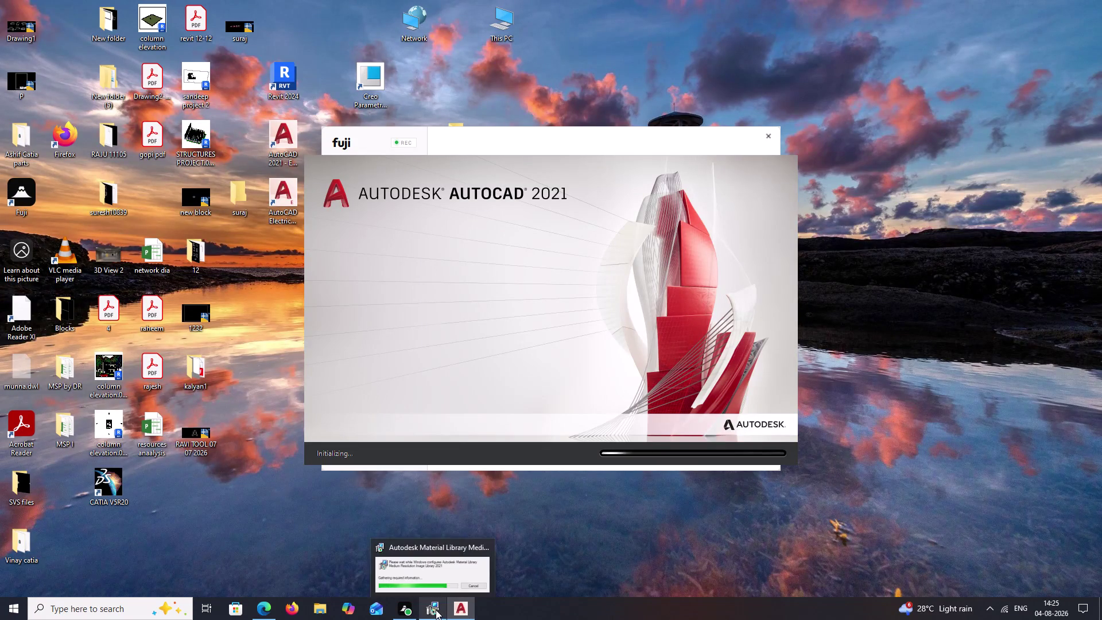
Bring AutoCAD 2021 to the front and start the new blank drawing, Drawing1.
click(484, 547)
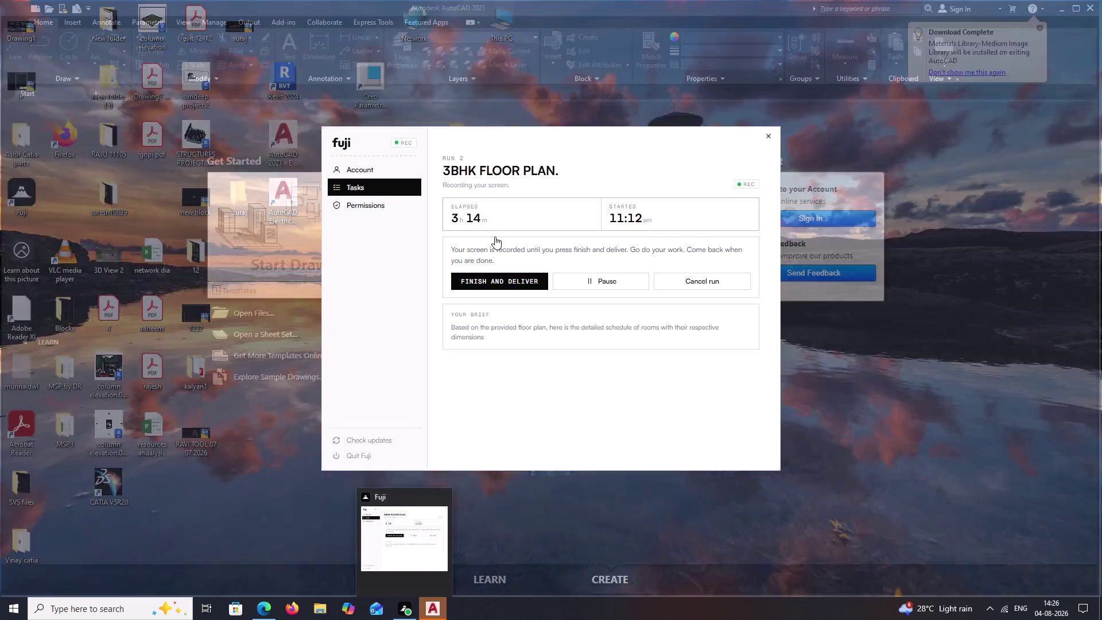
click(439, 610)
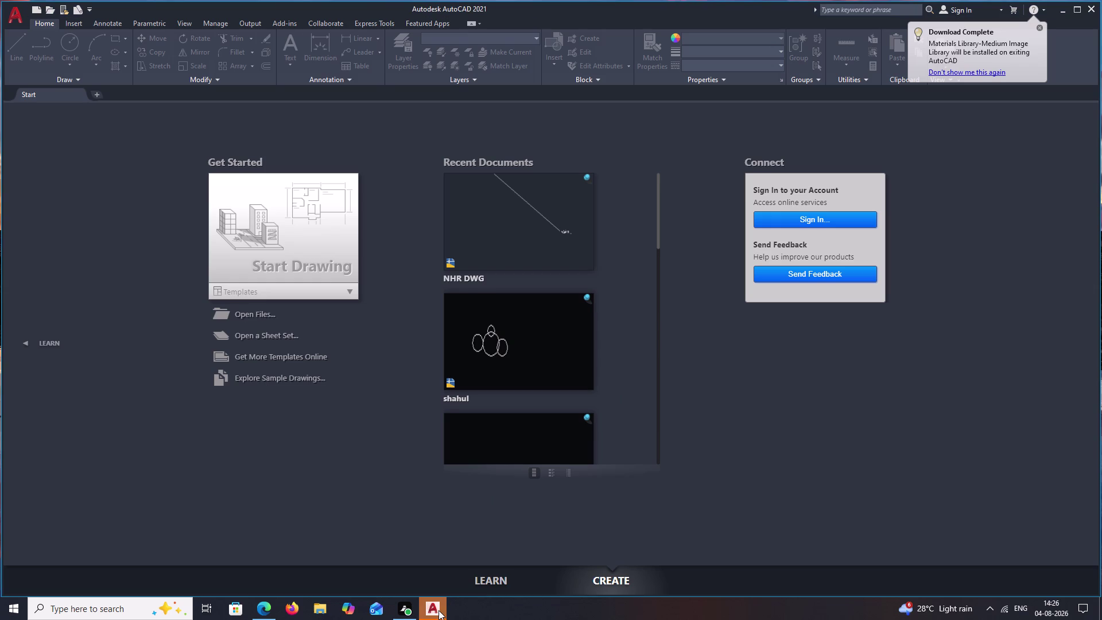
click(325, 241)
click(325, 242)
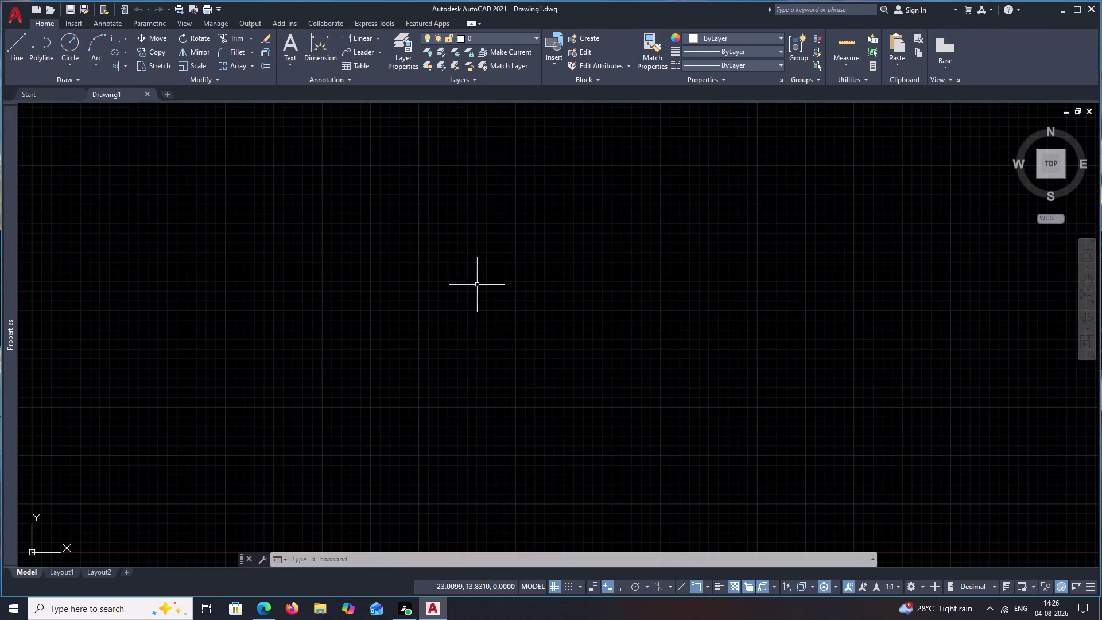
Start LINE at a picked corner and draw the rectangle's first 3.50 edge.
scroll(down, 3)
scroll(down, 3)
middle_drag(599, 290, 407, 436)
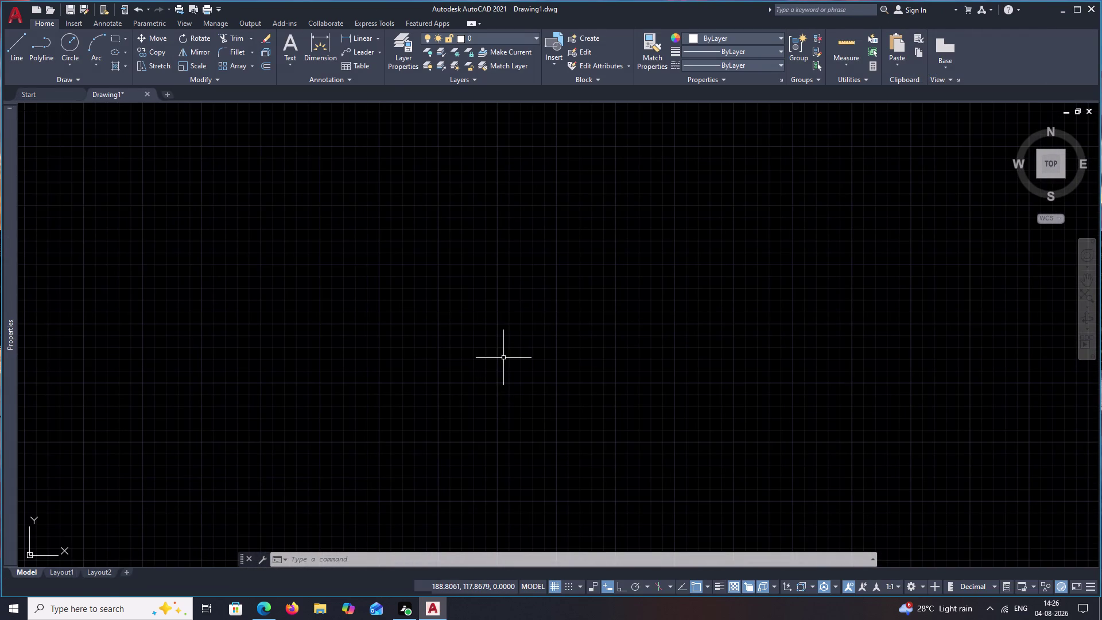
middle_drag(535, 297, 442, 371)
key(Escape)
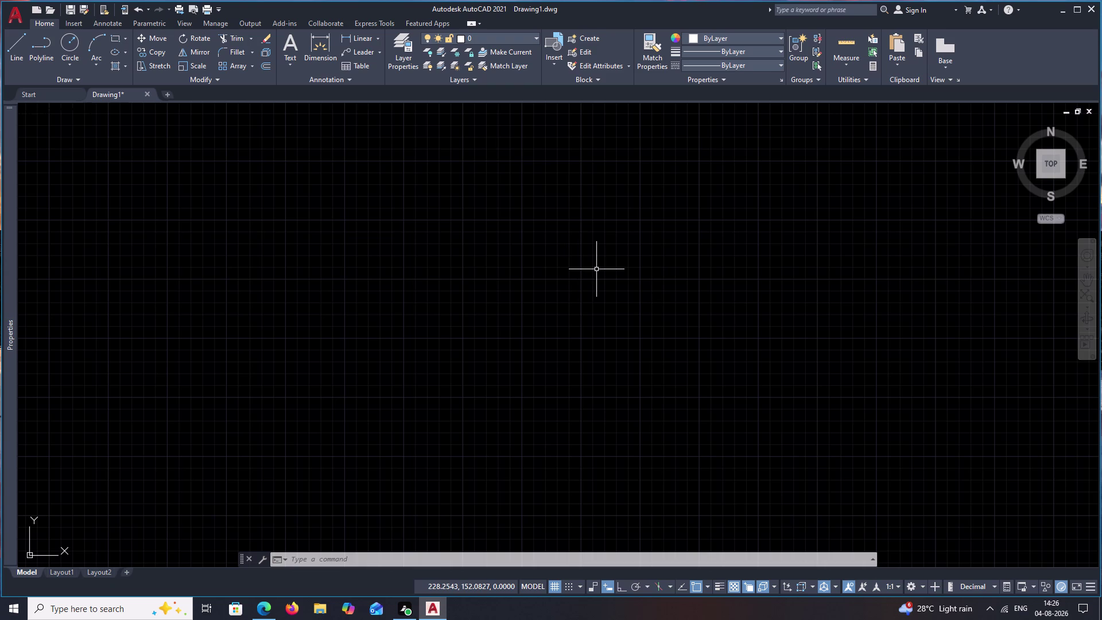
key(Escape)
text(l)
key(space)
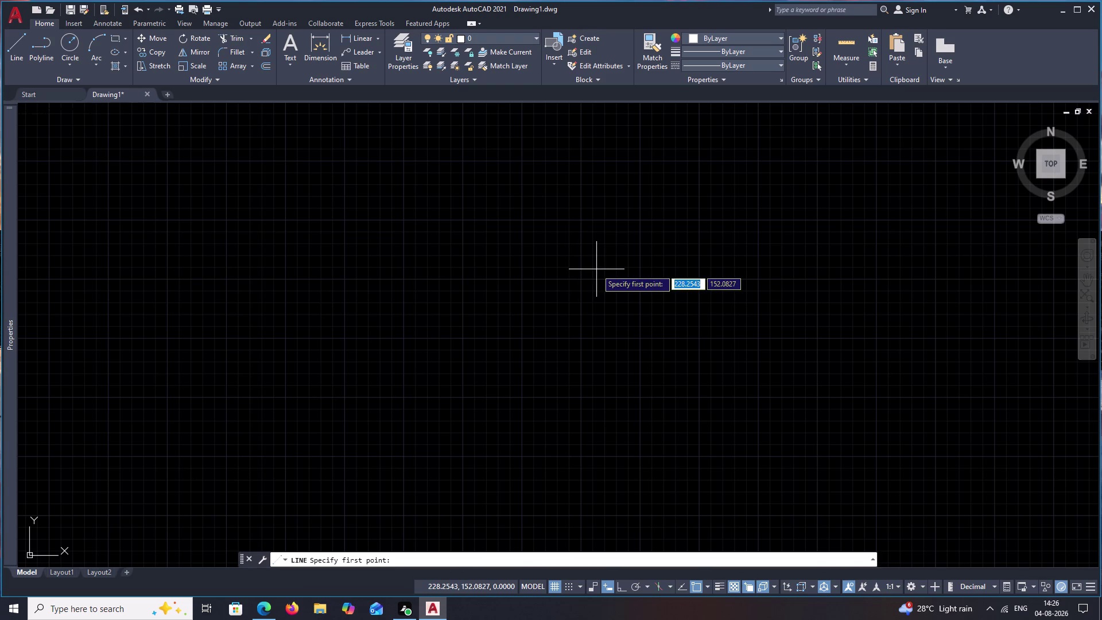
click(402, 221)
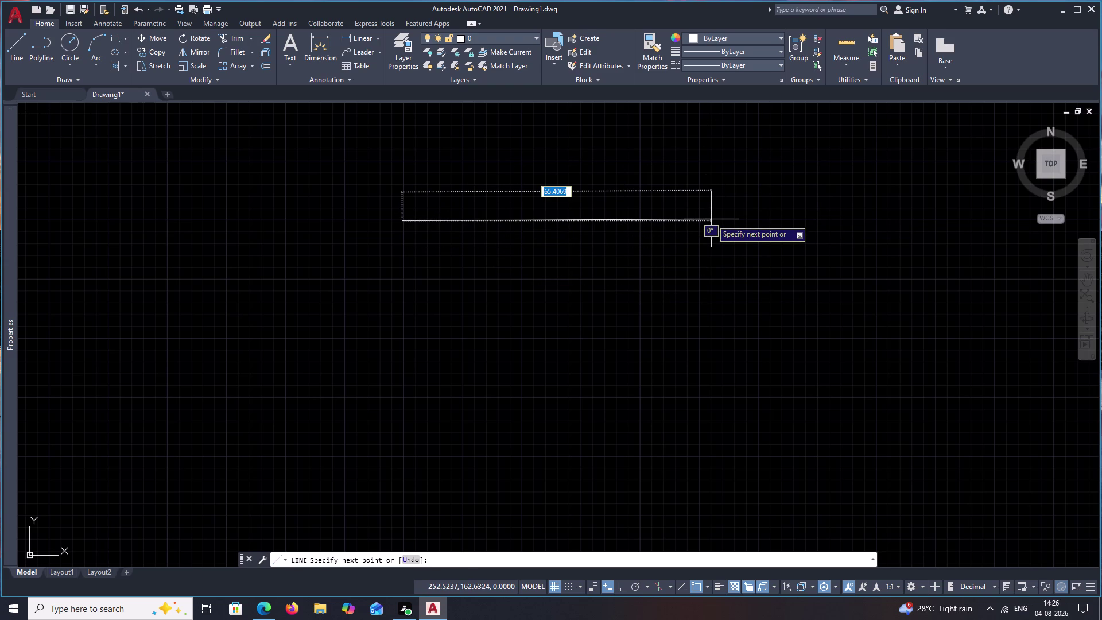
text(3.)
text(50)
key(space)
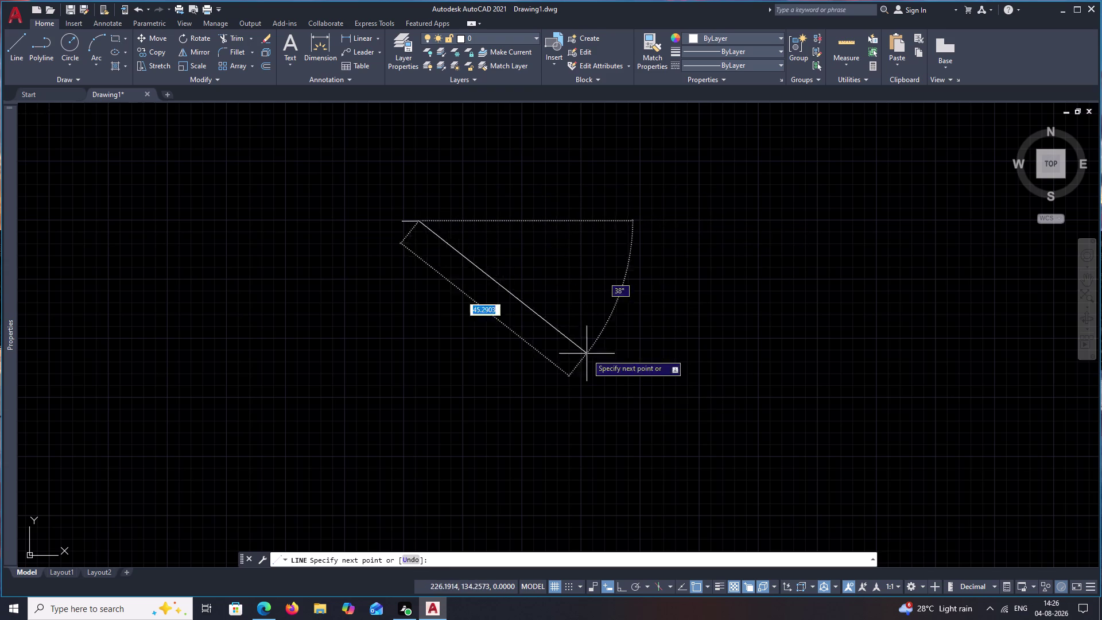
Turn on Ortho and draw the 4.00 side edge.
middle_drag(393, 315, 529, 308)
scroll(up, 3)
middle_drag(549, 281, 560, 369)
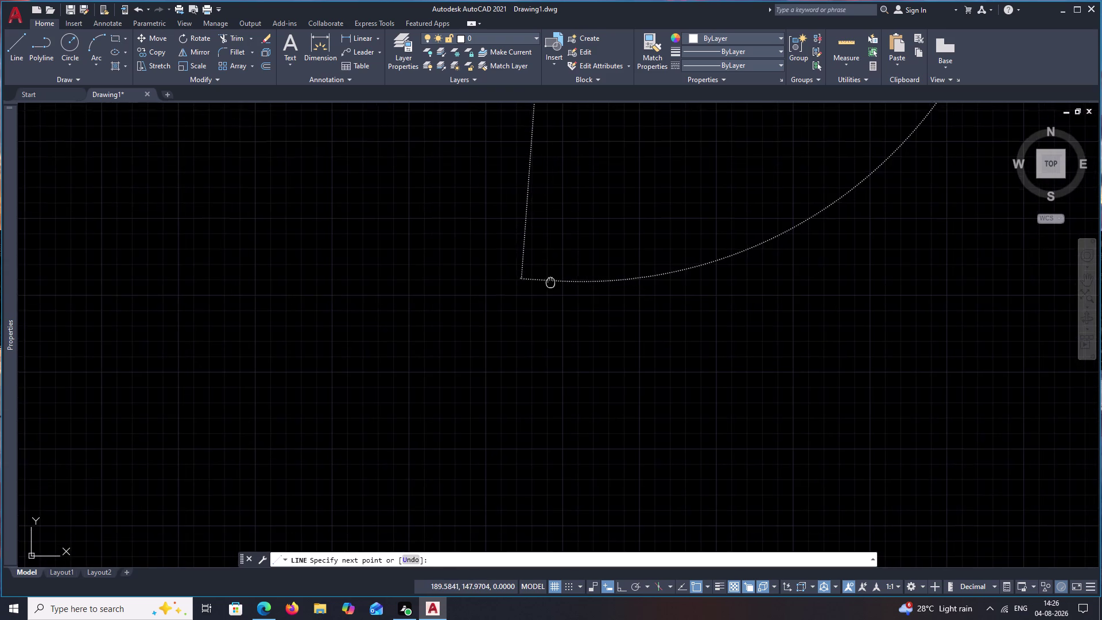
middle_drag(560, 370, 580, 425)
middle_drag(688, 82, 660, 393)
middle_drag(678, 242, 664, 619)
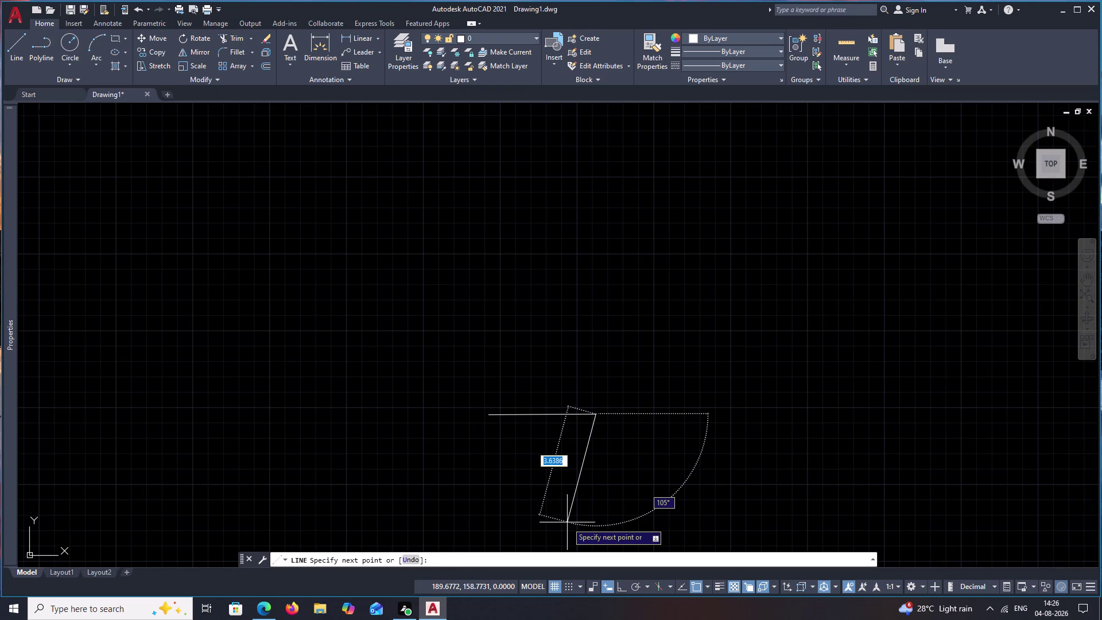
key(F8)
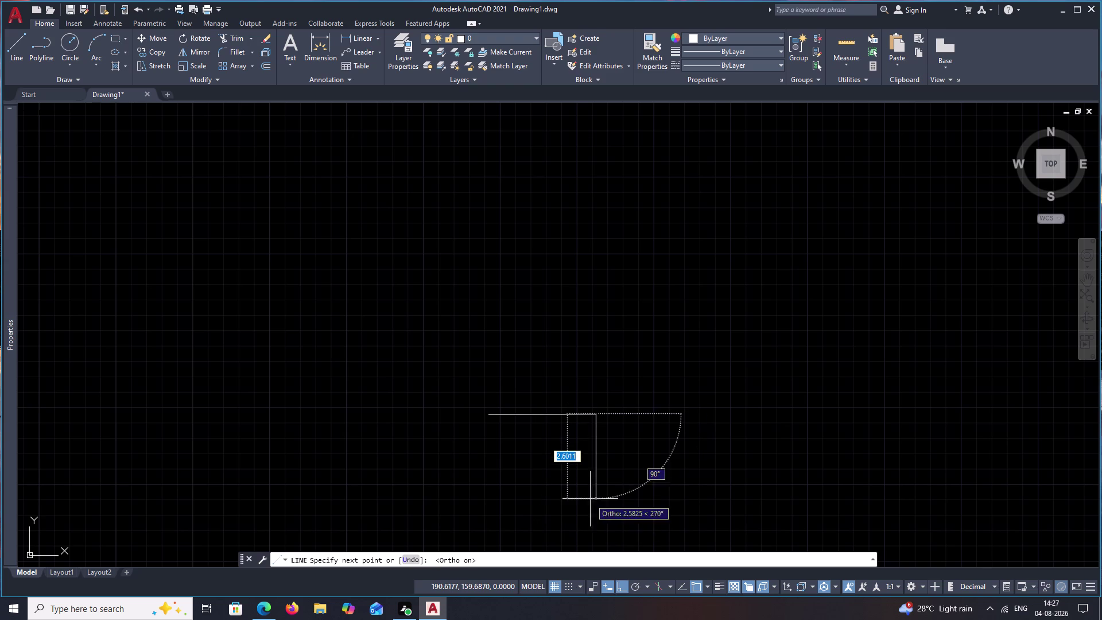
text(4.)
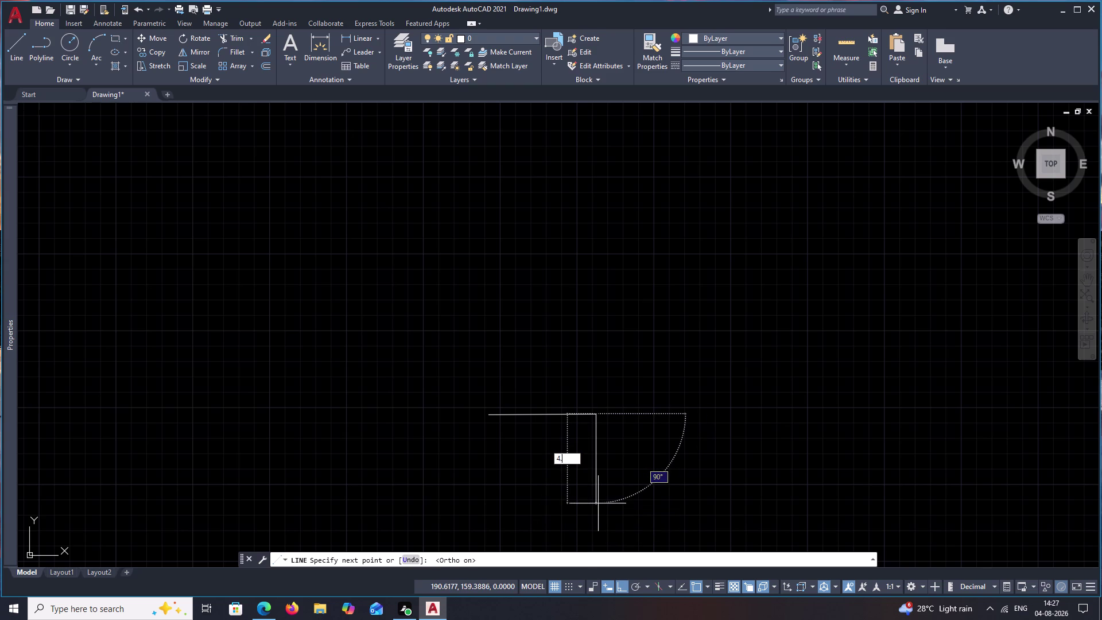
text(00)
key(space)
Draw the opposite 3.50 edge and the closing 4.00 edge, then end LINE.
middle_drag(418, 465, 418, 460)
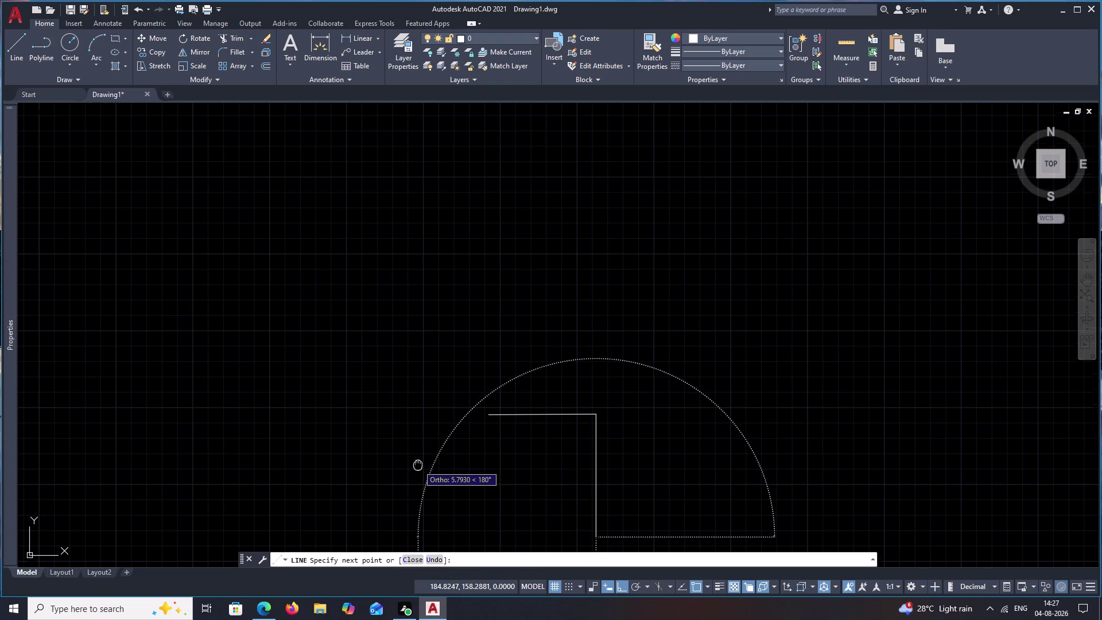
middle_drag(418, 459, 447, 357)
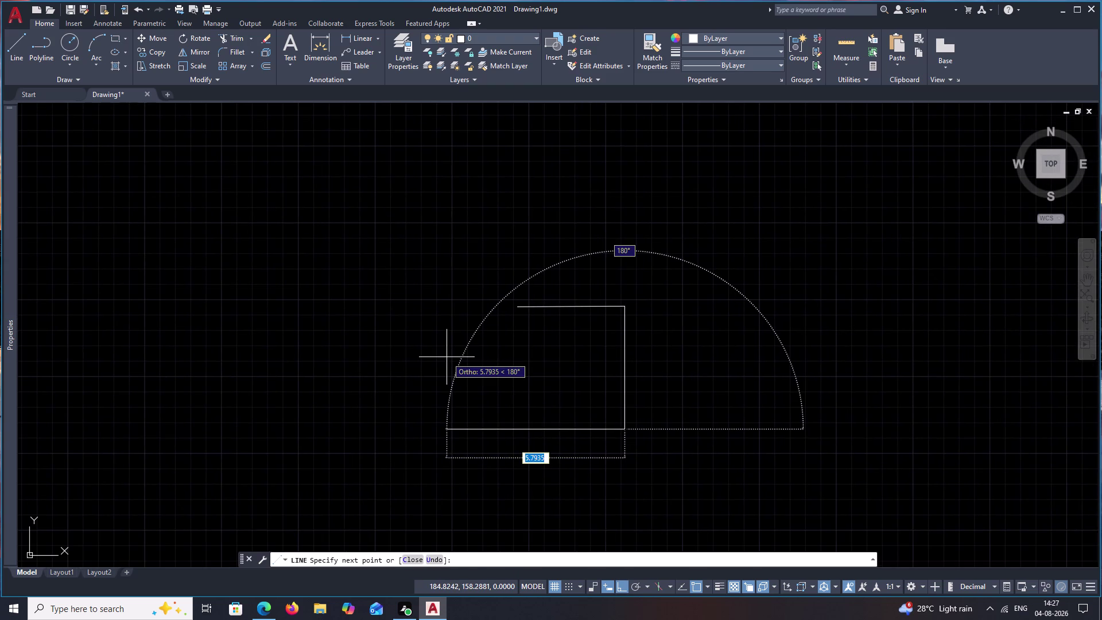
text(3.5)
text(0)
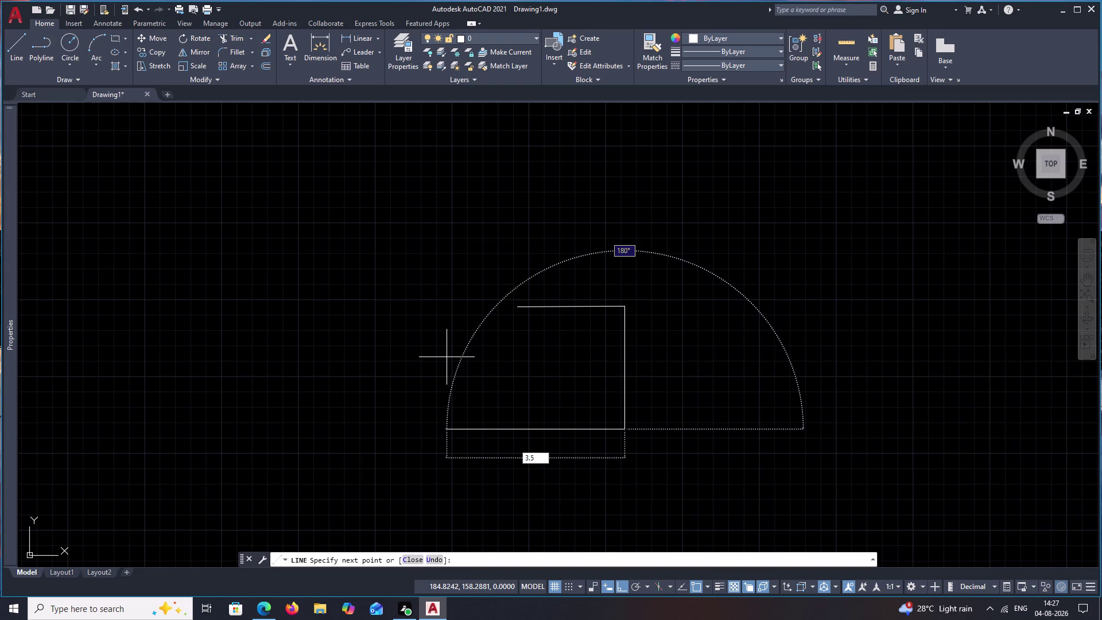
key(space)
text(4)
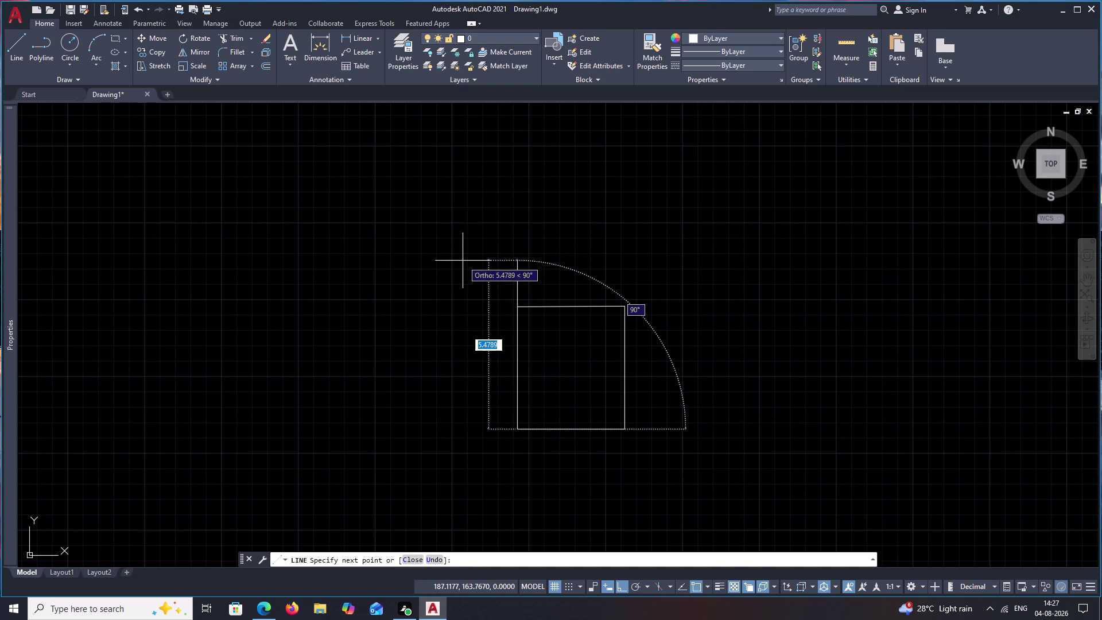
text(.00)
key(Escape)
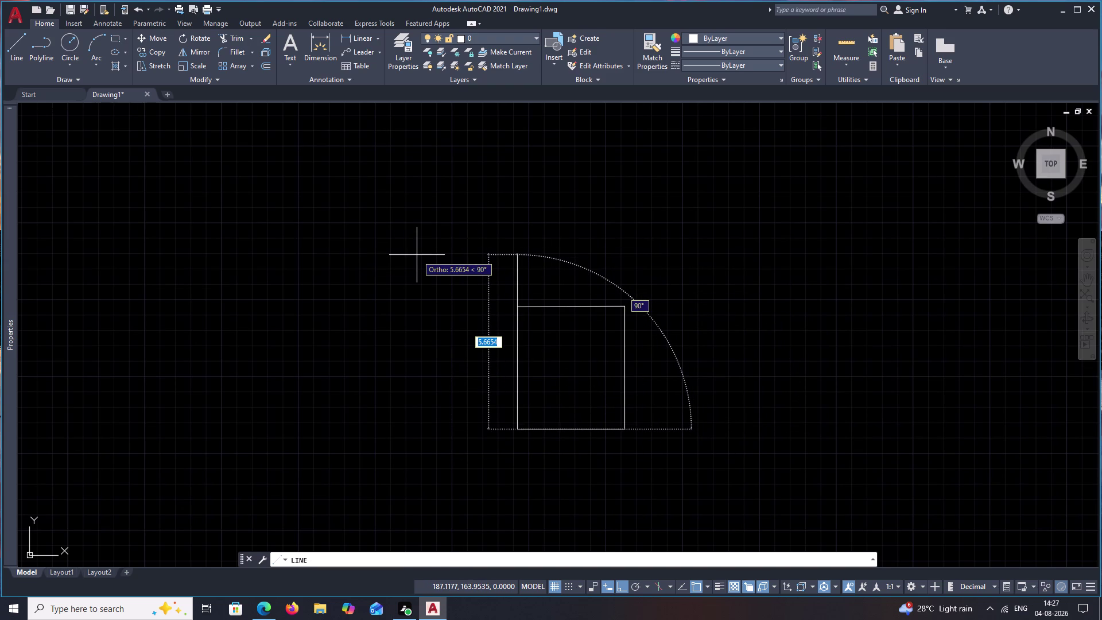
text(4.00)
key(space)
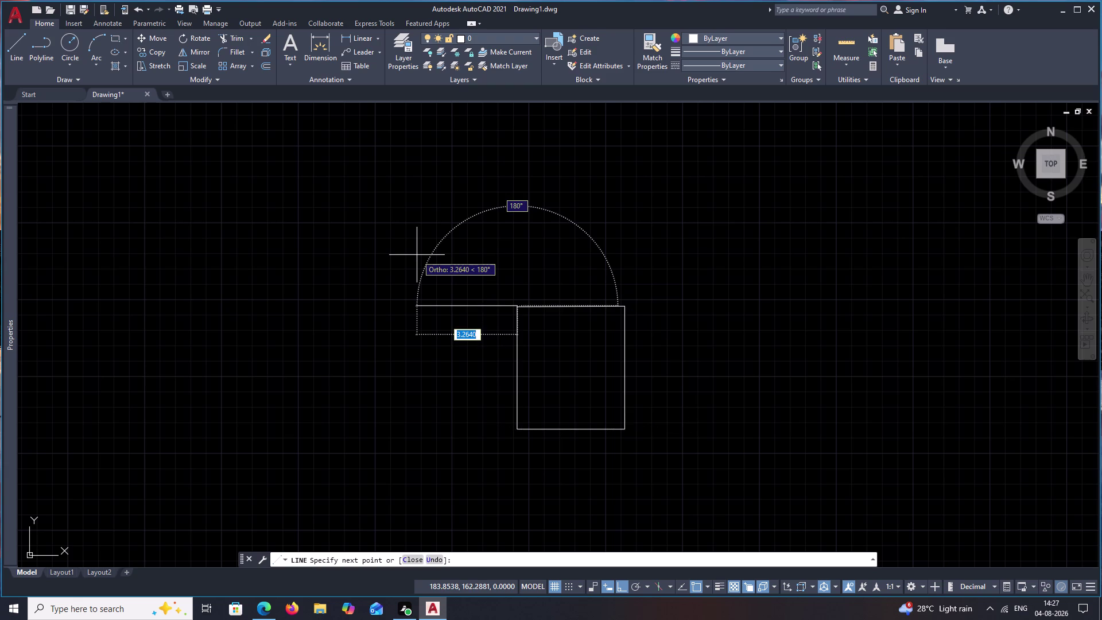
key(Escape)
Erase the test rectangle using a window selection.
text(u)
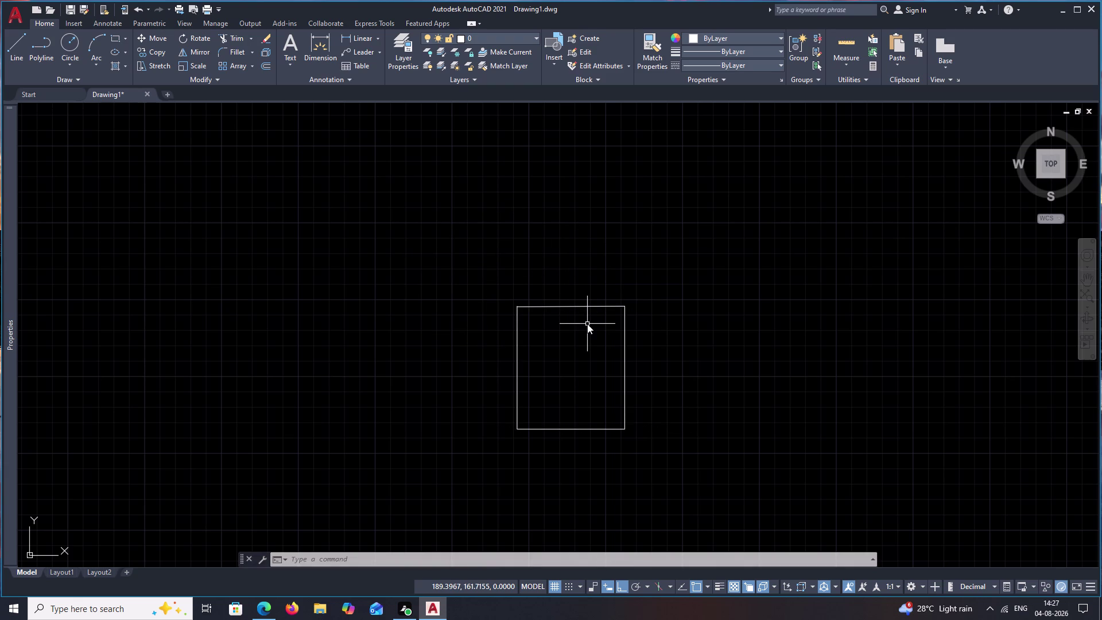
text(n)
key(space)
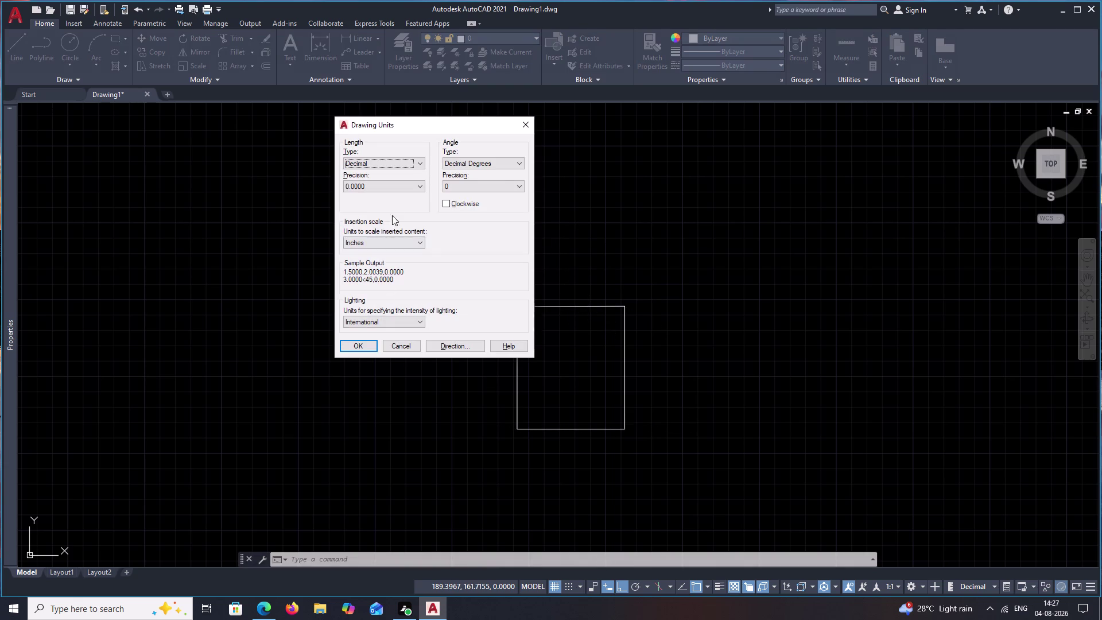
click(523, 125)
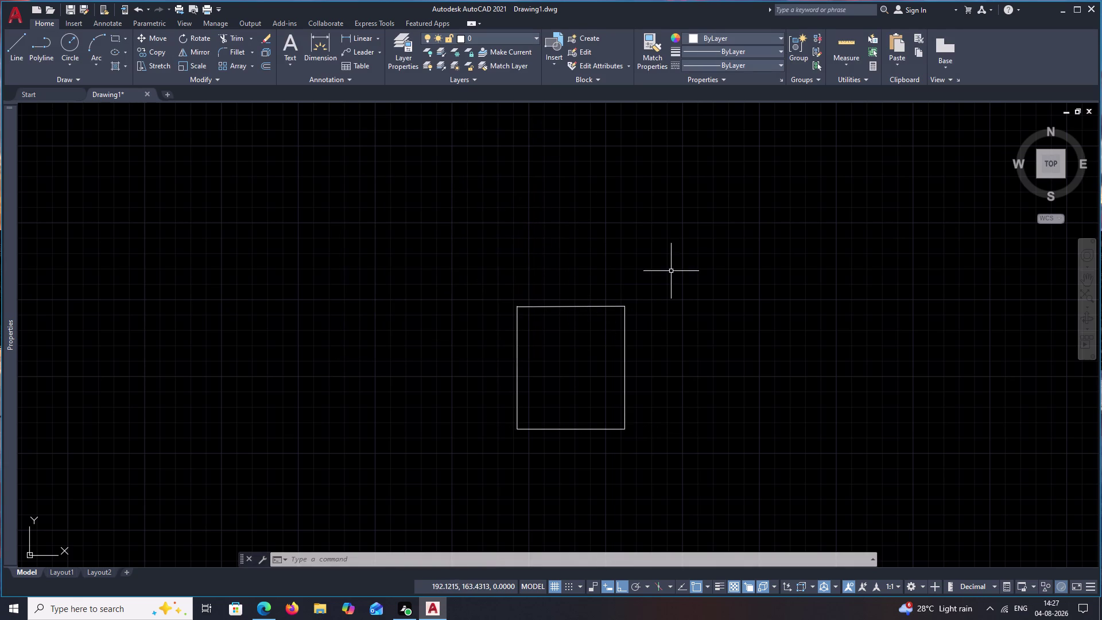
drag(672, 271, 689, 499)
text(e)
key(space)
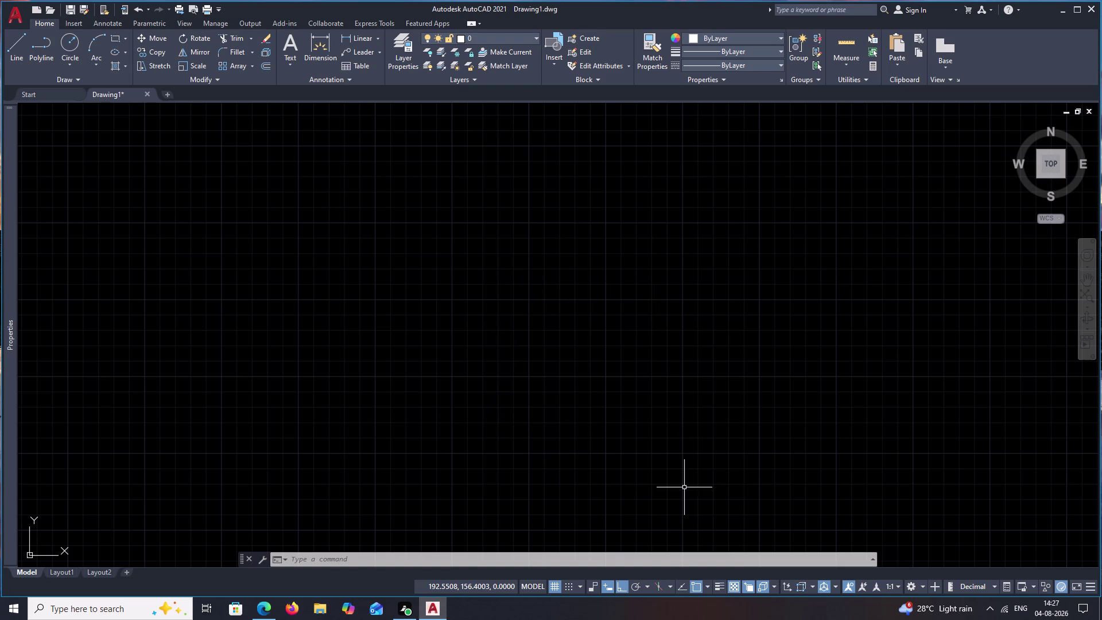
key(Escape)
In Drawing Units (UN), set length precision to 0.00 and pick an insertion scale unit.
text(un)
key(space)
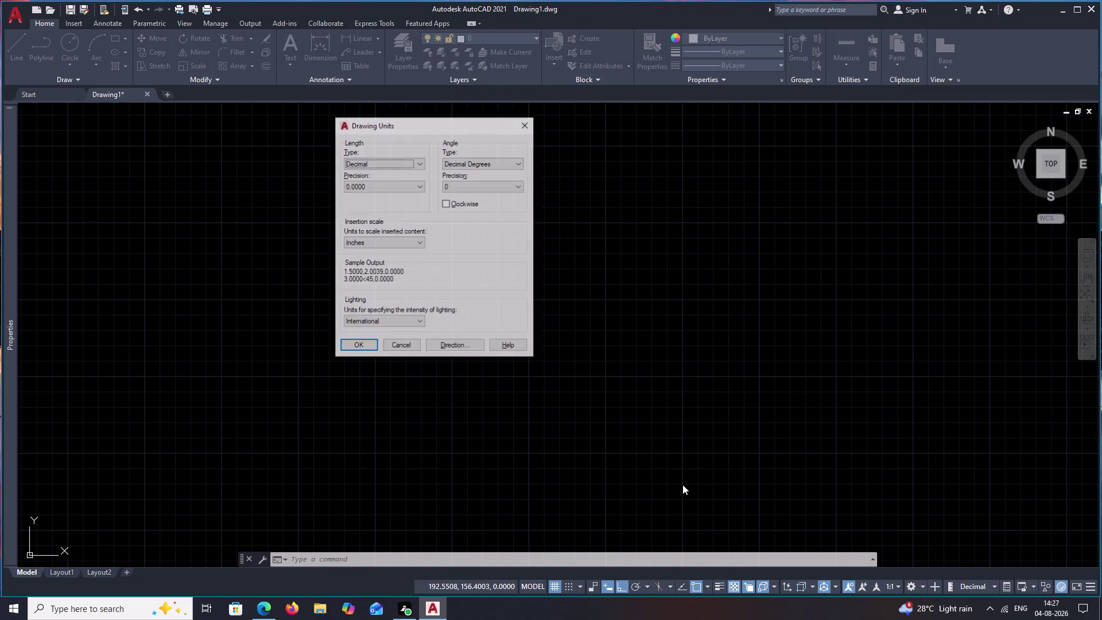
click(409, 187)
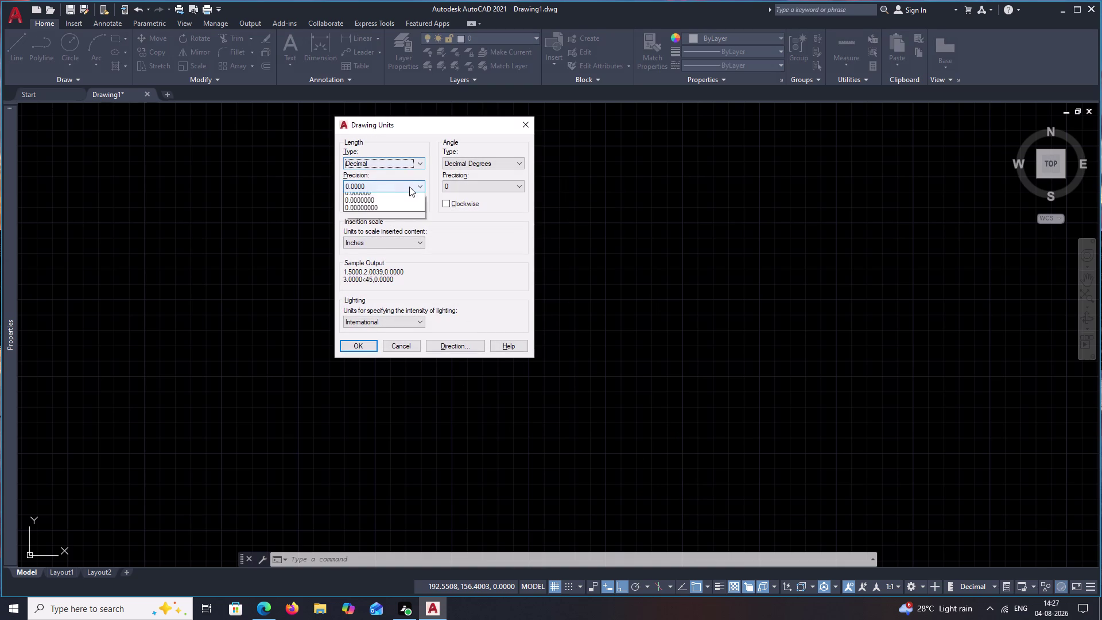
click(356, 214)
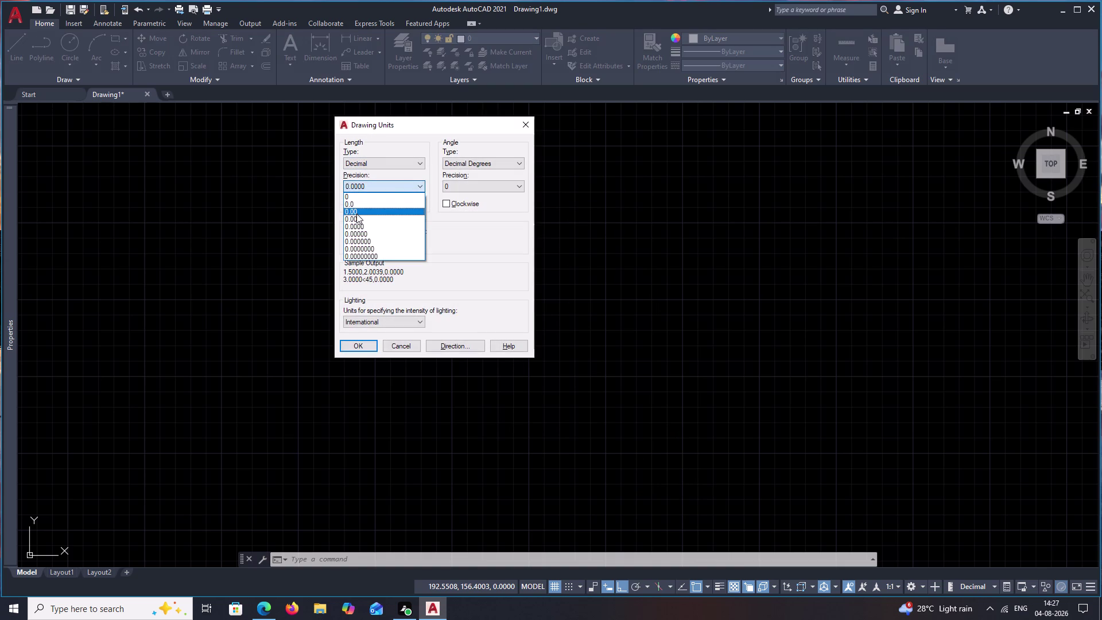
click(363, 246)
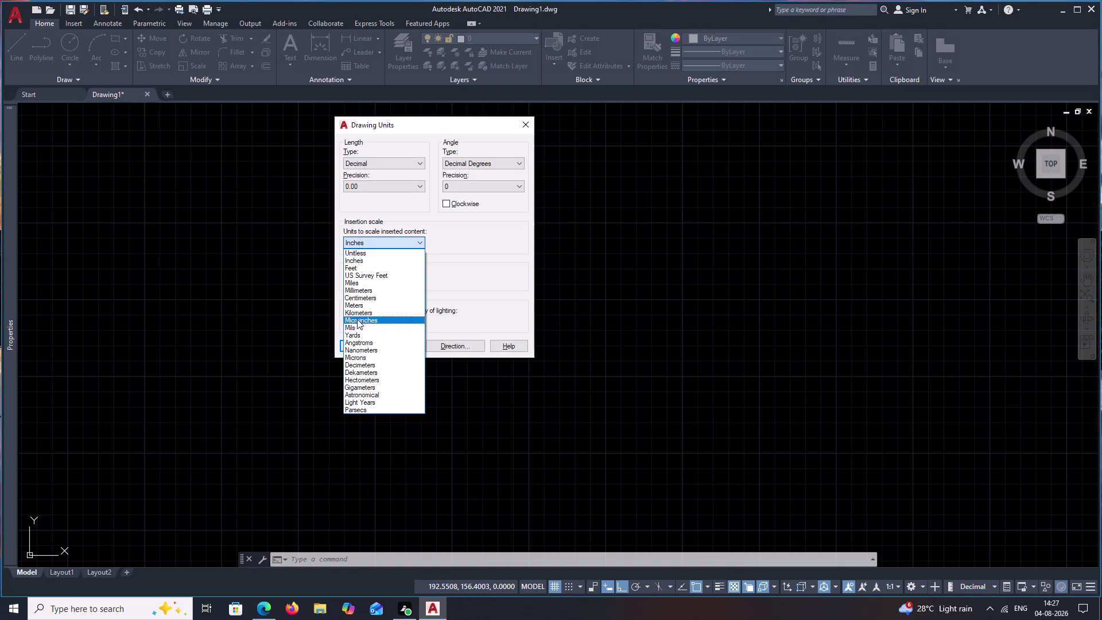
click(359, 307)
click(360, 342)
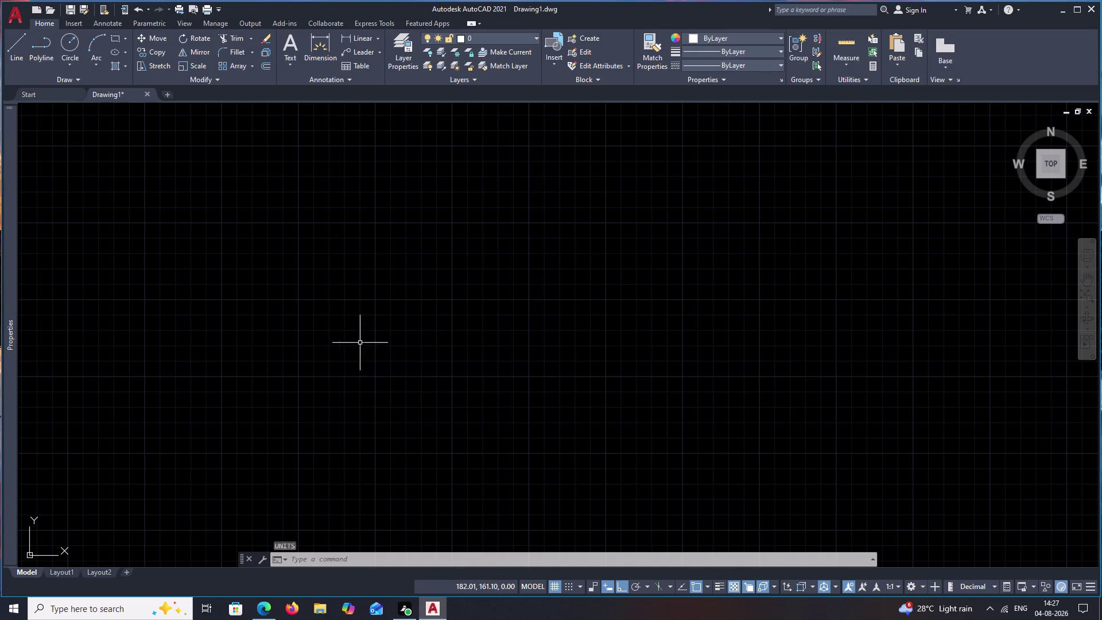
Start a new rectangle with a 3.50 top edge and a 4.00 side, redrawing the side once.
key(l)
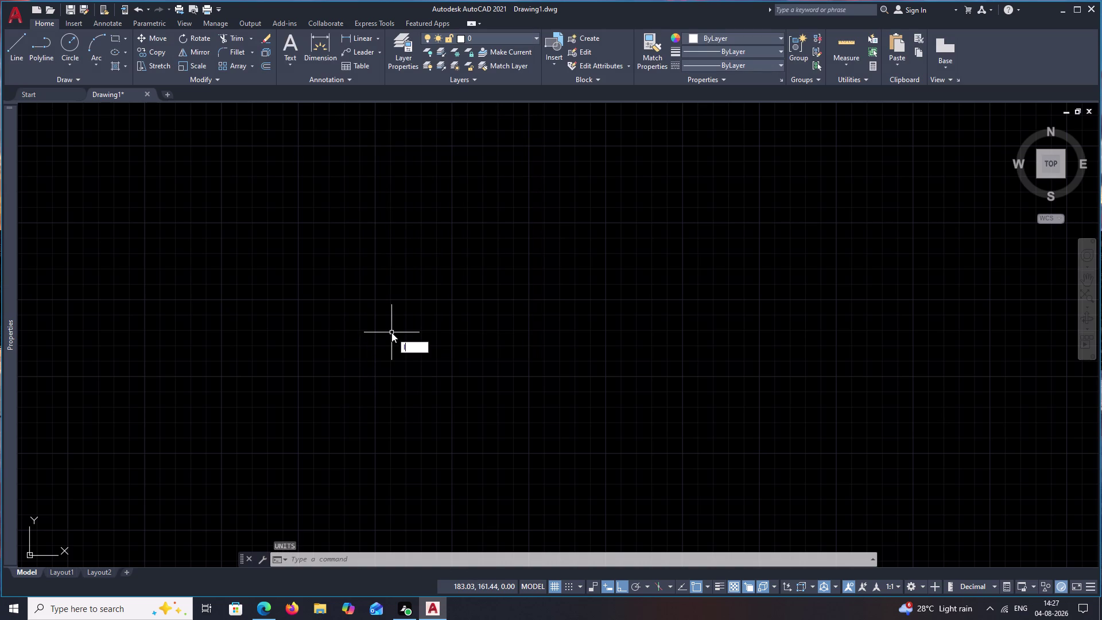
key(space)
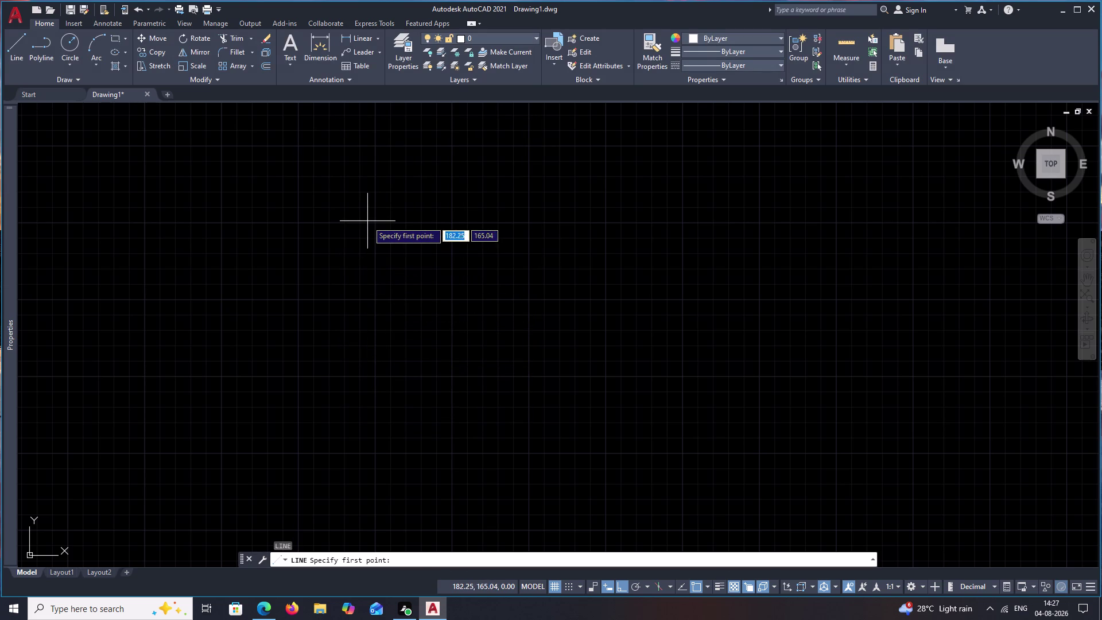
click(377, 223)
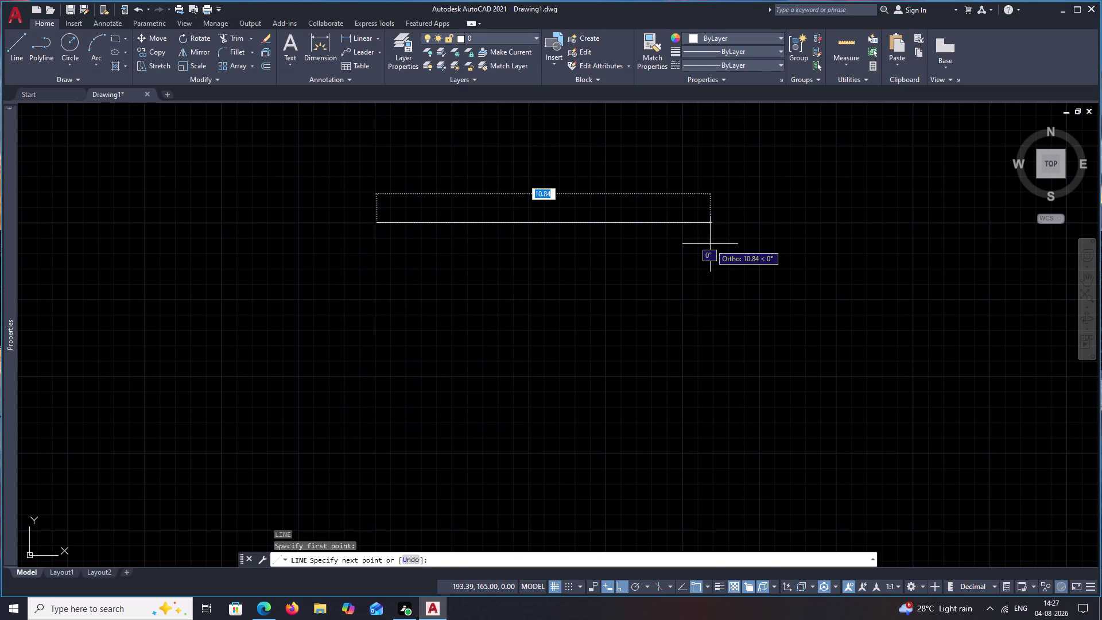
text(3.50)
key(space)
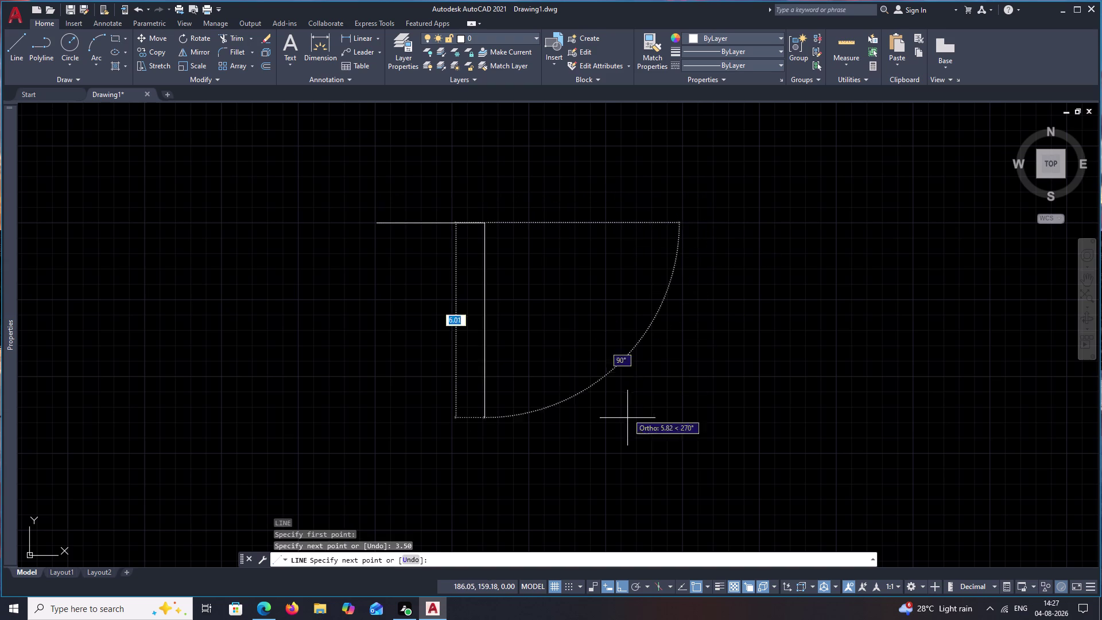
text(4.)
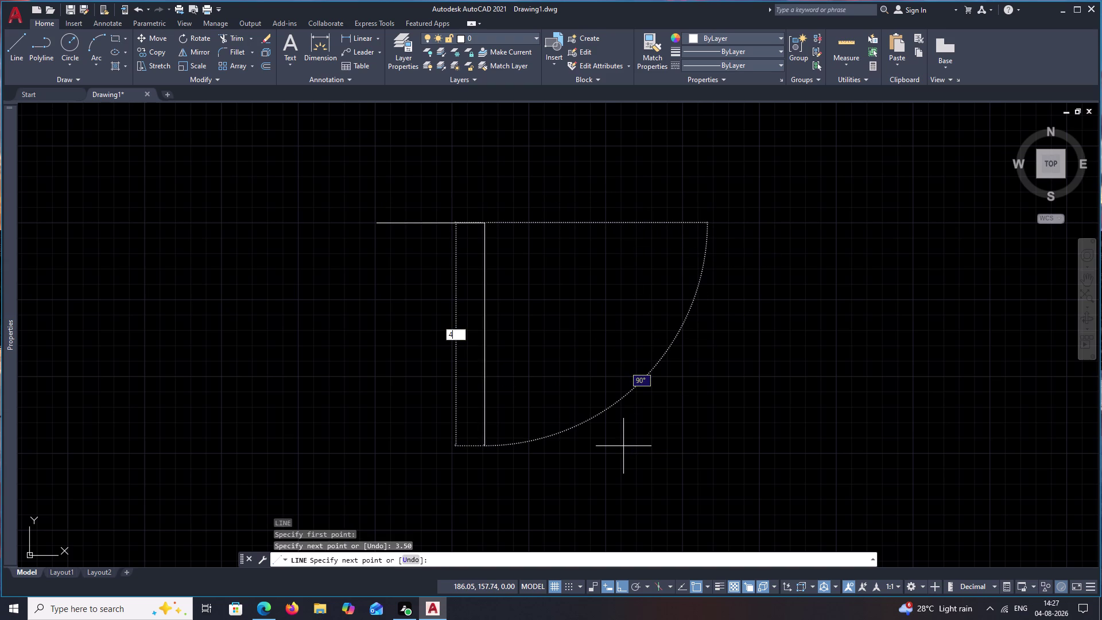
text(00)
key(space)
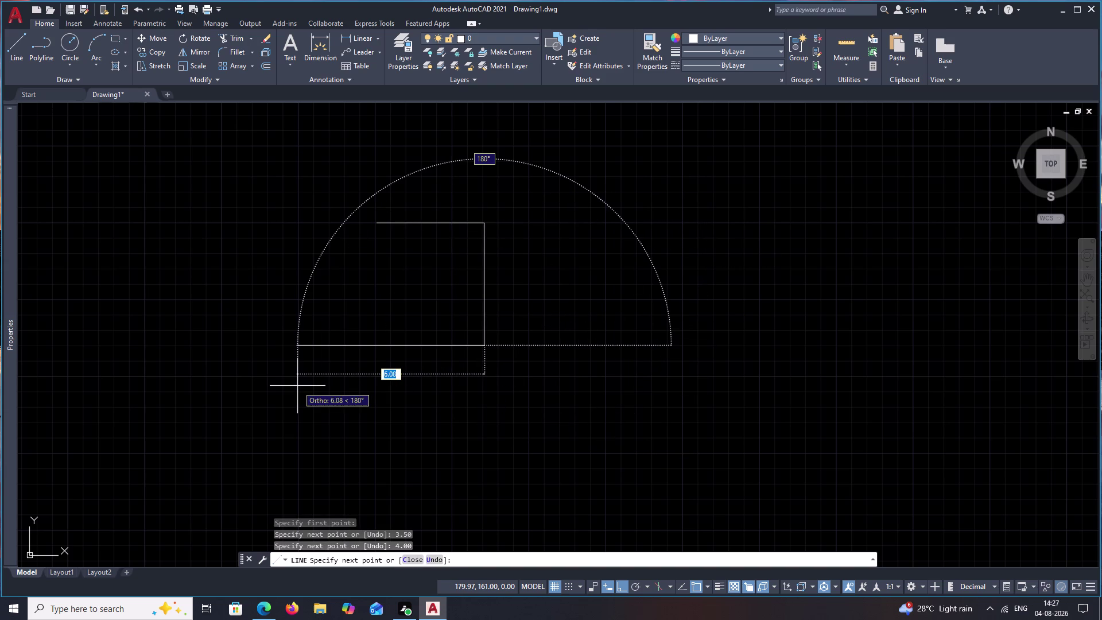
key(ctrl+z)
text(4)
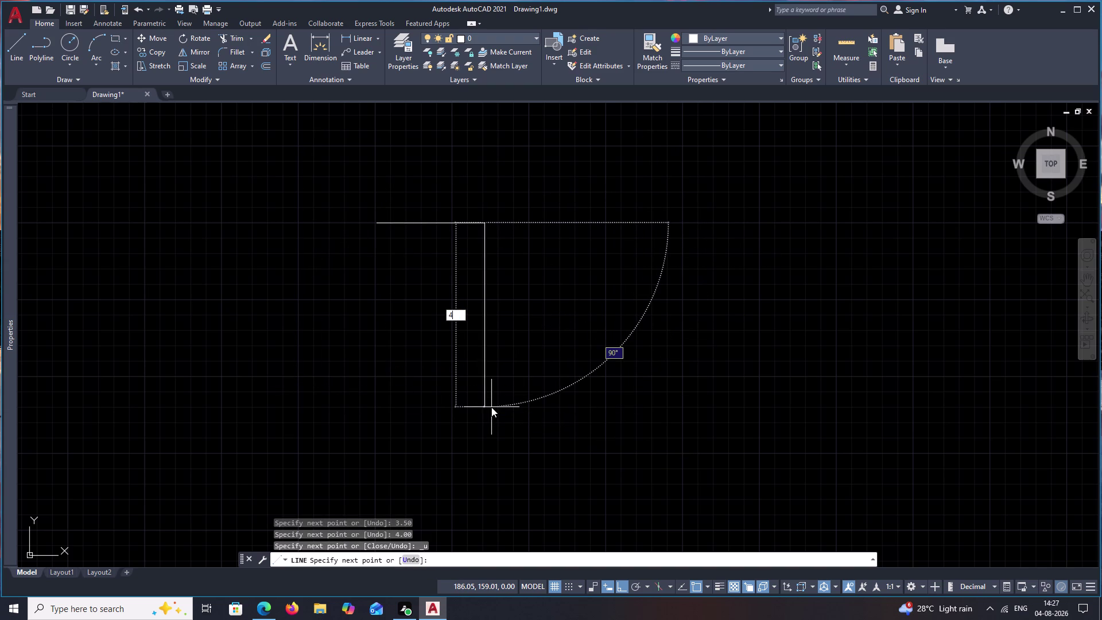
text(.00)
key(space)
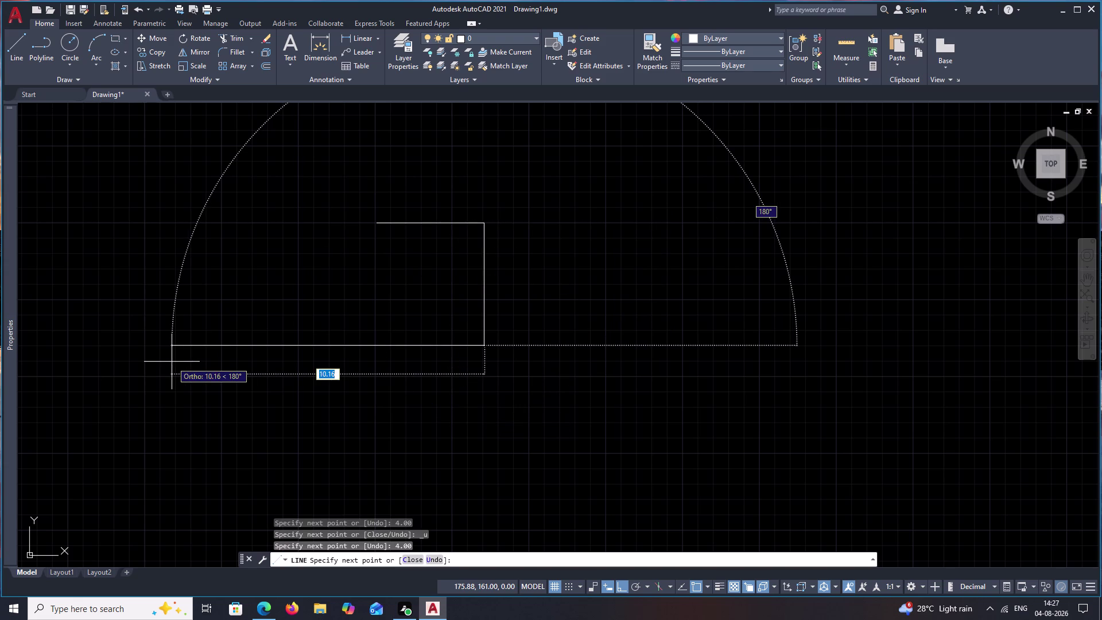
Add the closing 3.50 and 4.00 edges, then check side lengths with Quick measure.
text(3.50)
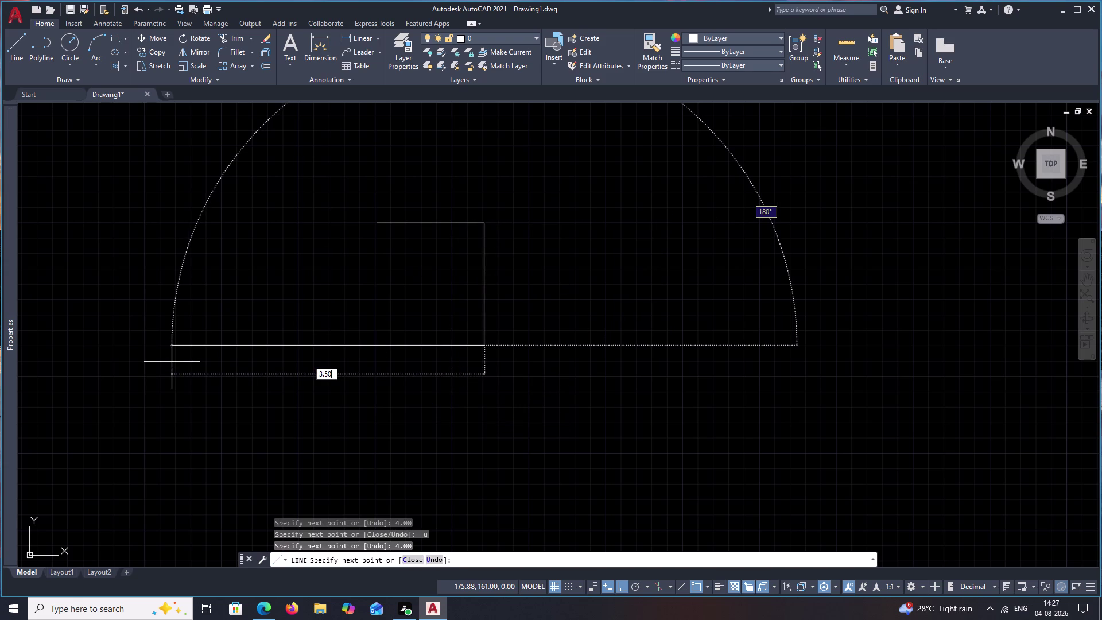
key(space)
text(4.)
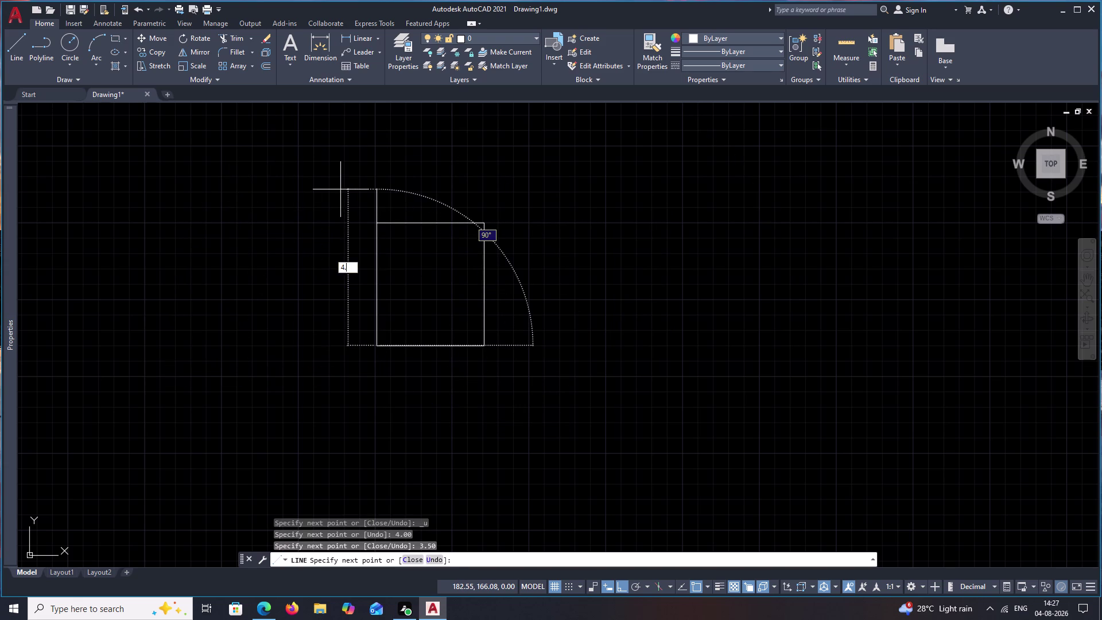
text(00)
key(space)
key(Escape)
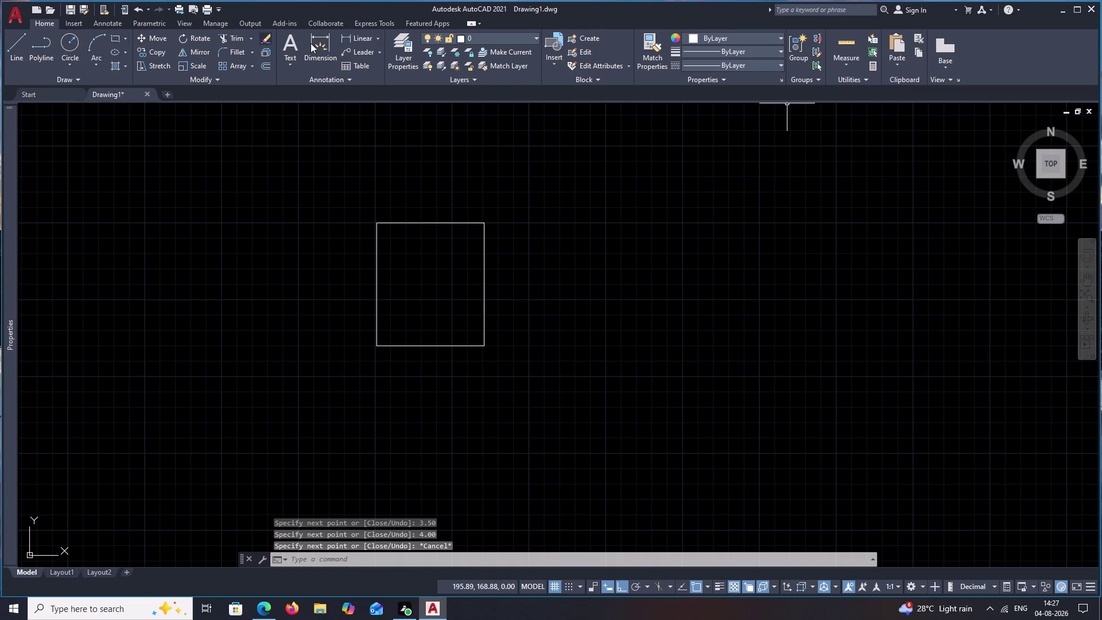
click(838, 63)
click(847, 89)
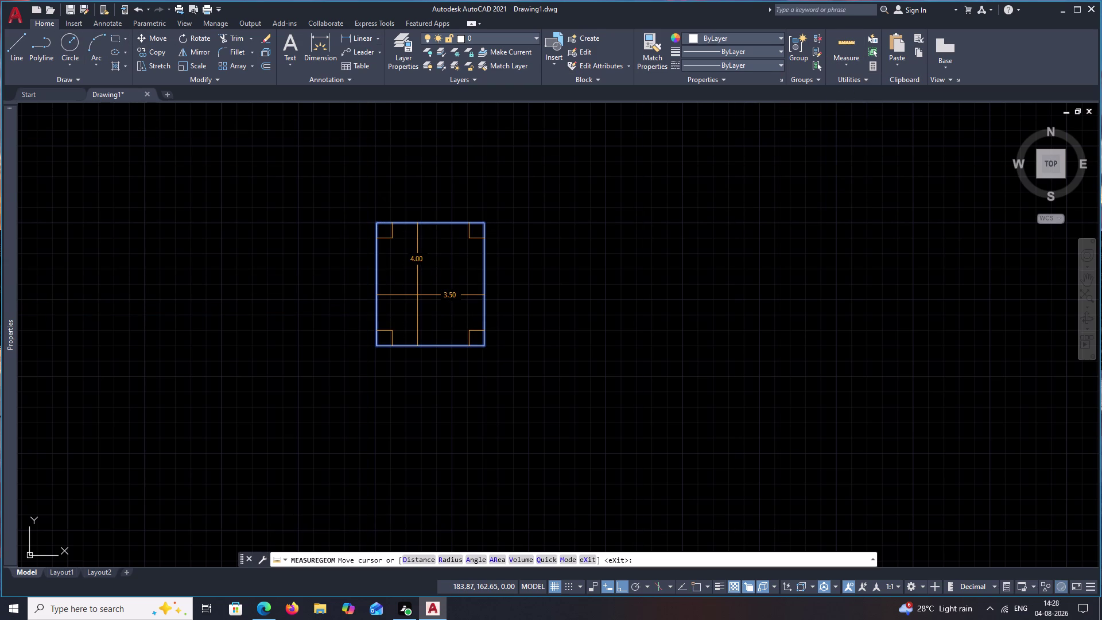
key(Escape)
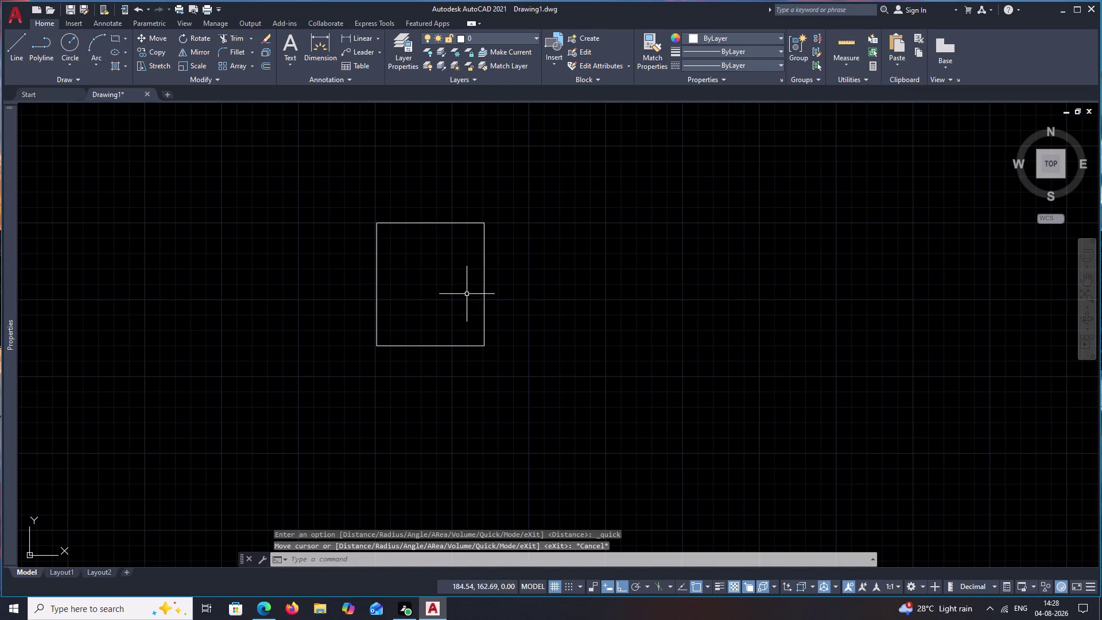
Offset the rectangle's top and right edges 0.25 outward.
text(o)
key(space)
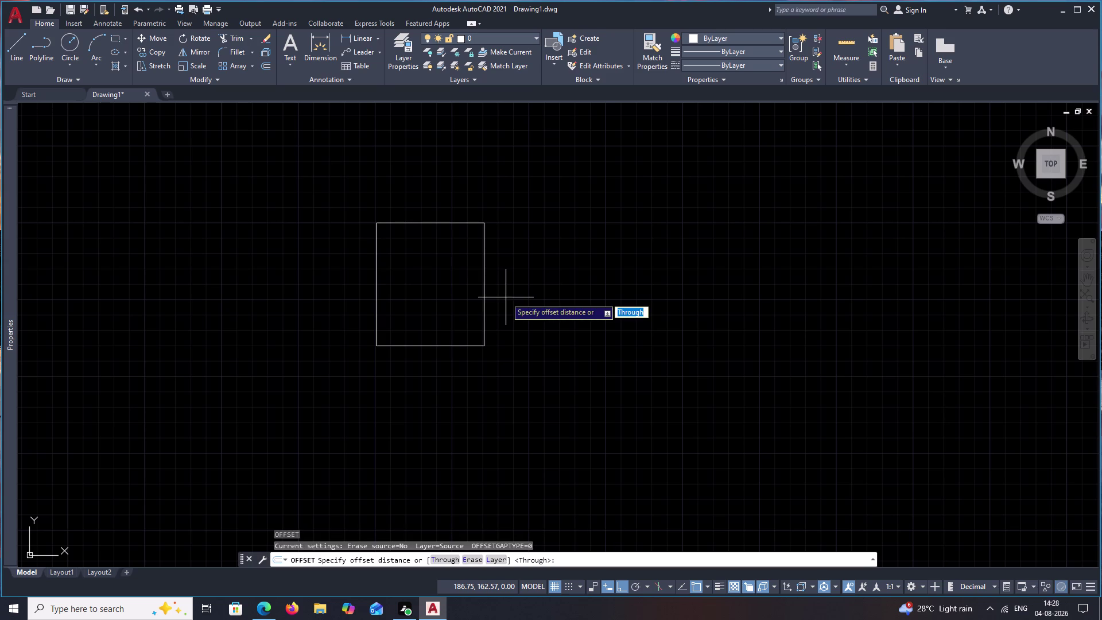
text(.25)
key(space)
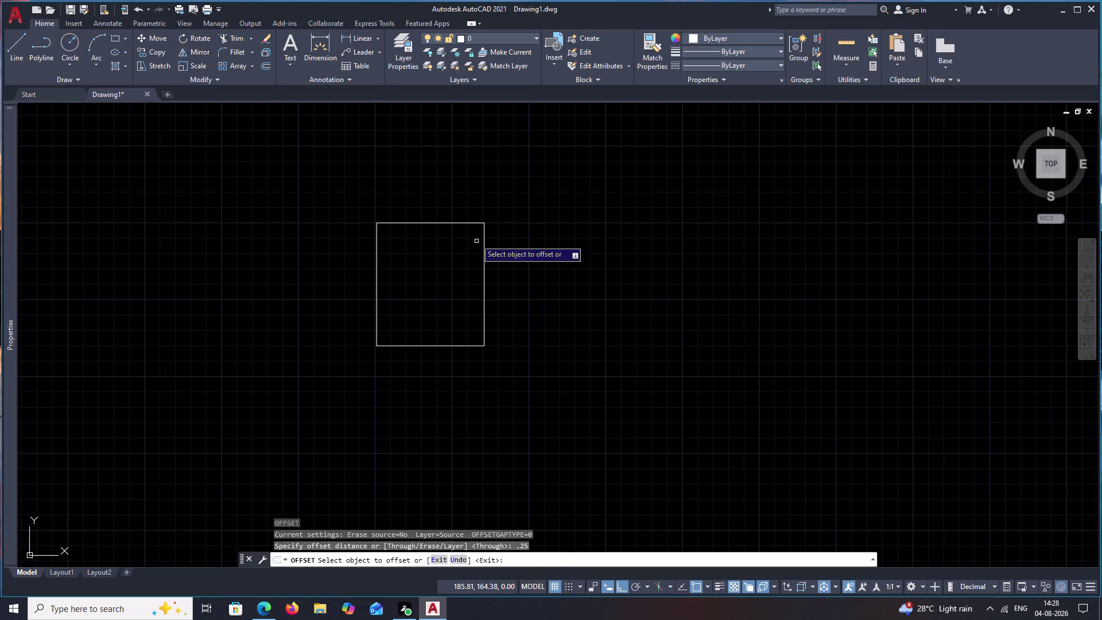
click(447, 221)
click(450, 198)
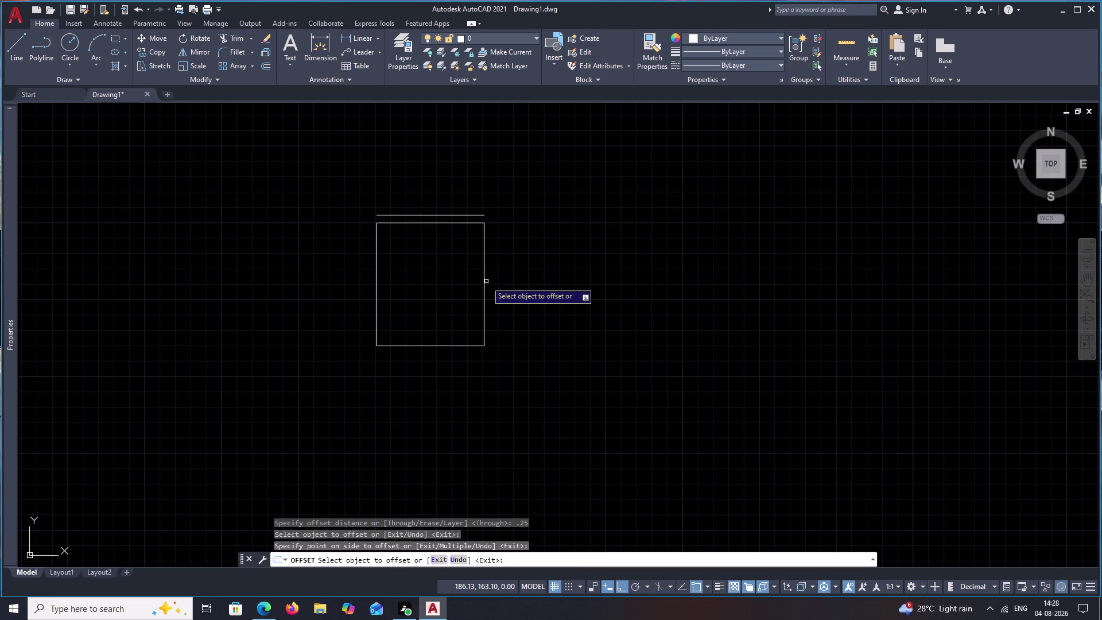
click(484, 284)
click(519, 290)
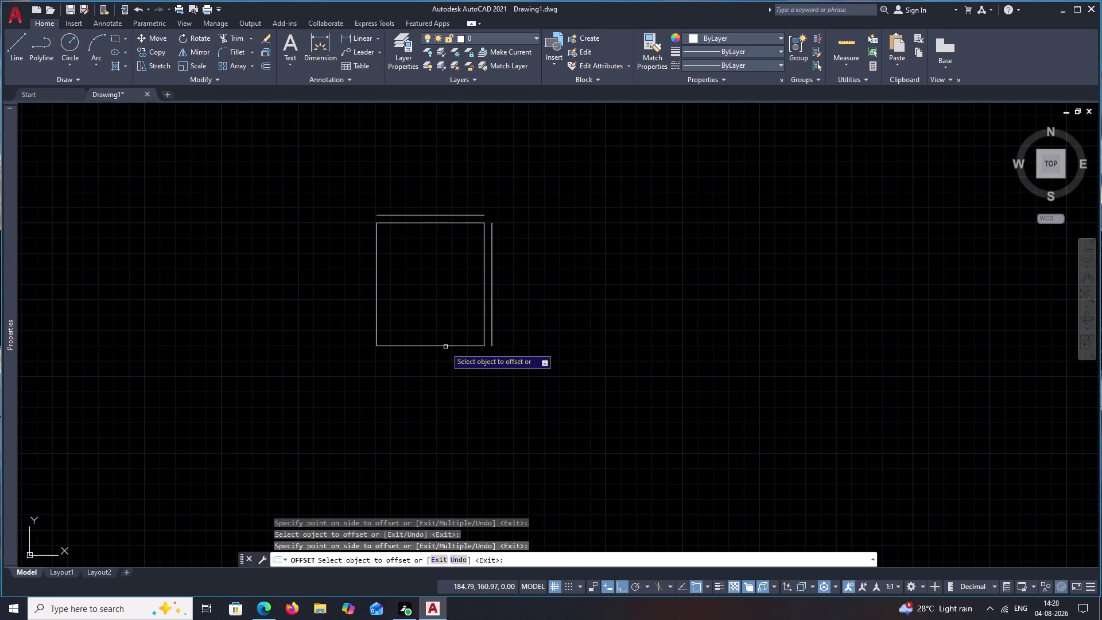
Offset the bottom and left edges 0.25 outward.
click(446, 346)
click(444, 361)
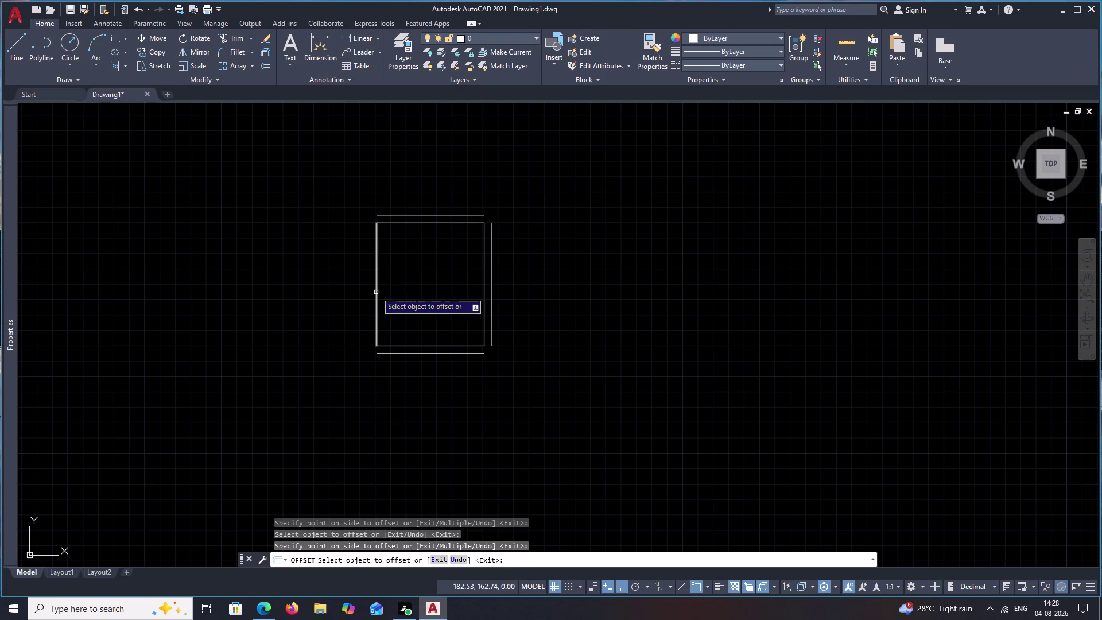
click(376, 292)
click(332, 291)
key(Escape)
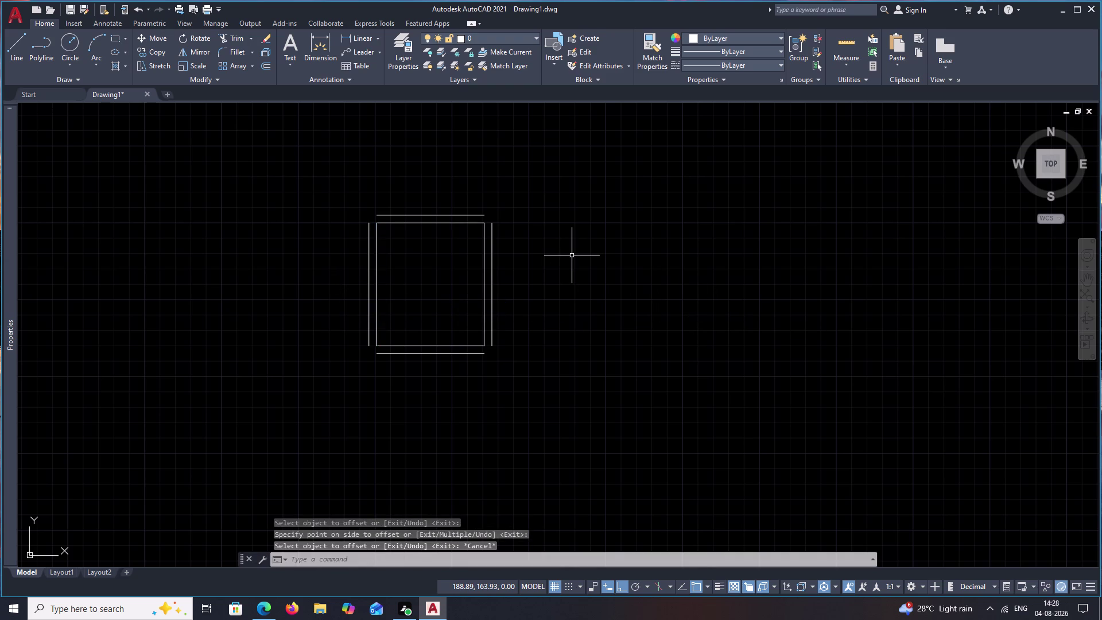
text(f)
key(space)
Fillet the outer lines at the bottom-left and bottom-right corners with radius 0.
click(426, 354)
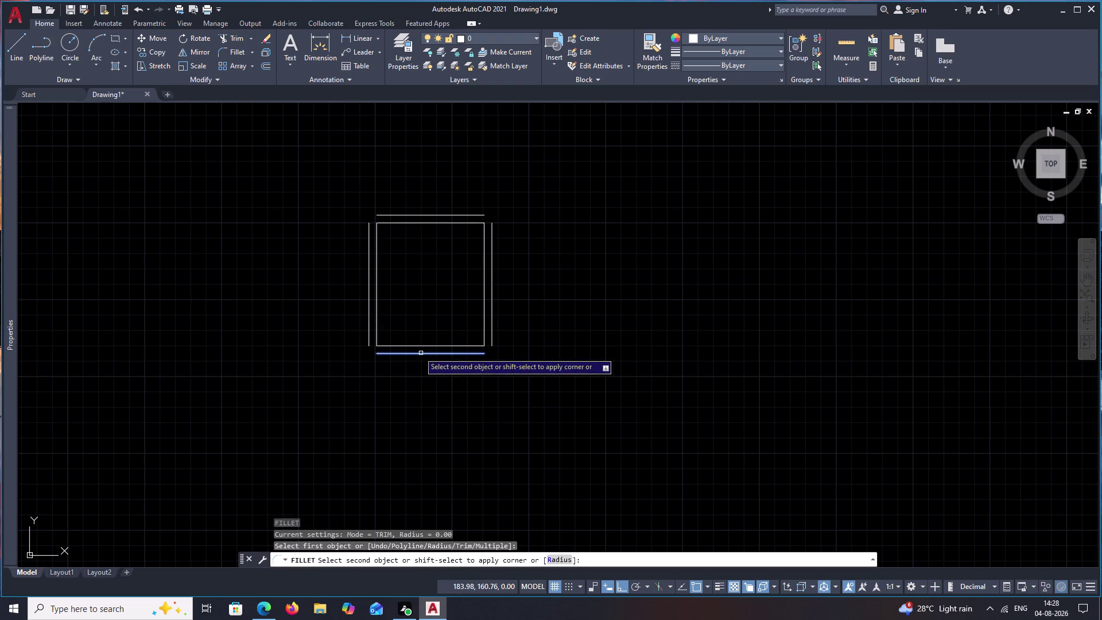
click(368, 318)
key(space)
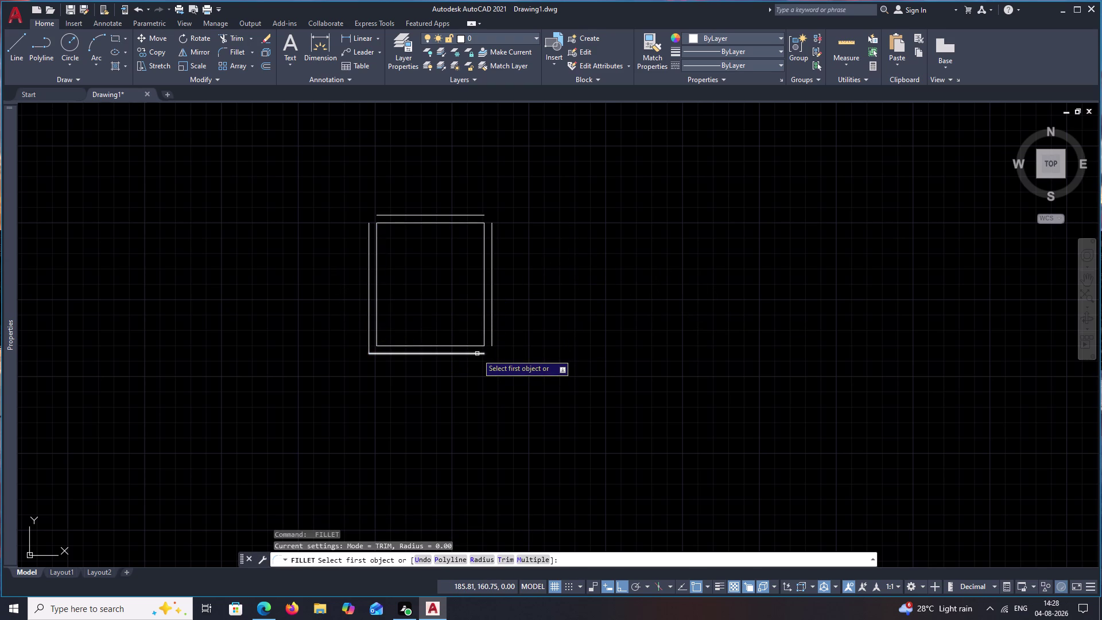
click(477, 353)
click(492, 337)
key(space)
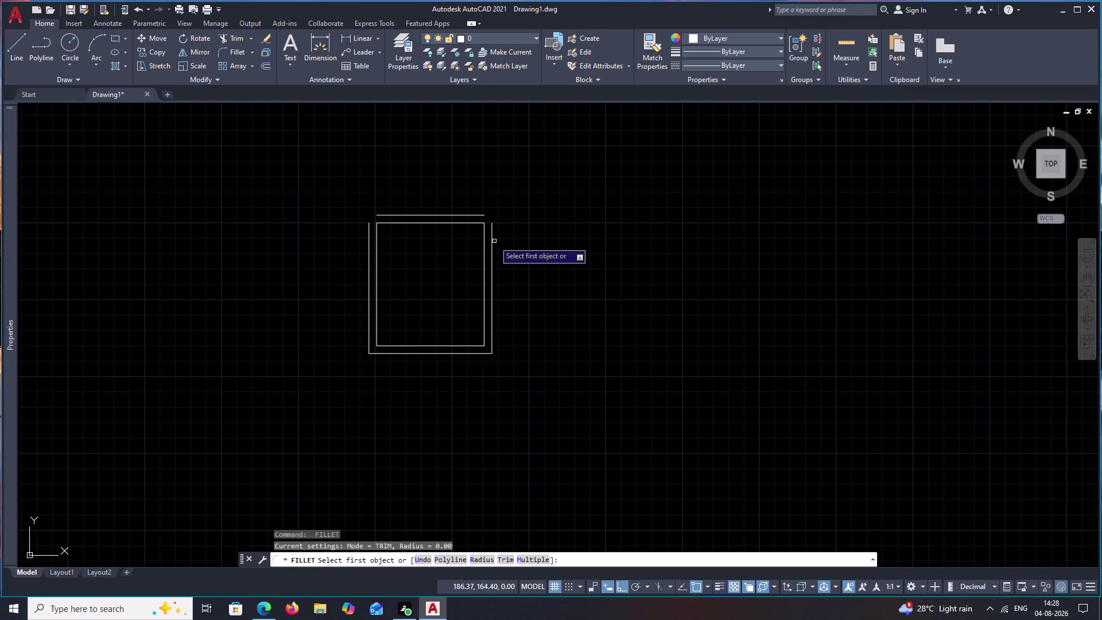
Fillet the outer lines at the top-right and top-left corners.
click(493, 239)
click(472, 214)
key(space)
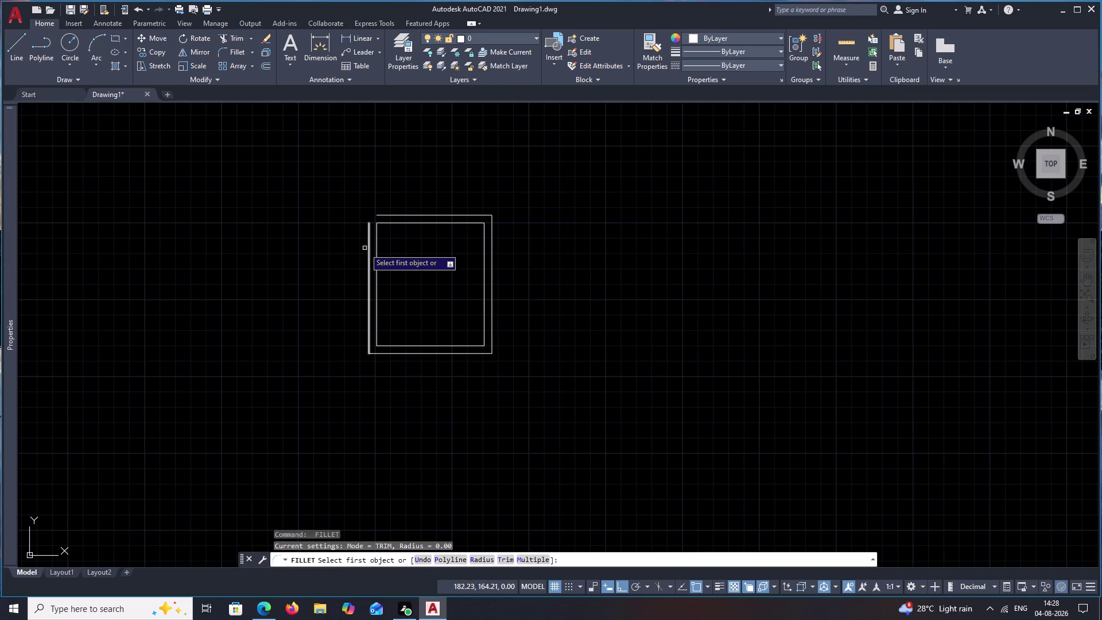
click(371, 244)
click(369, 245)
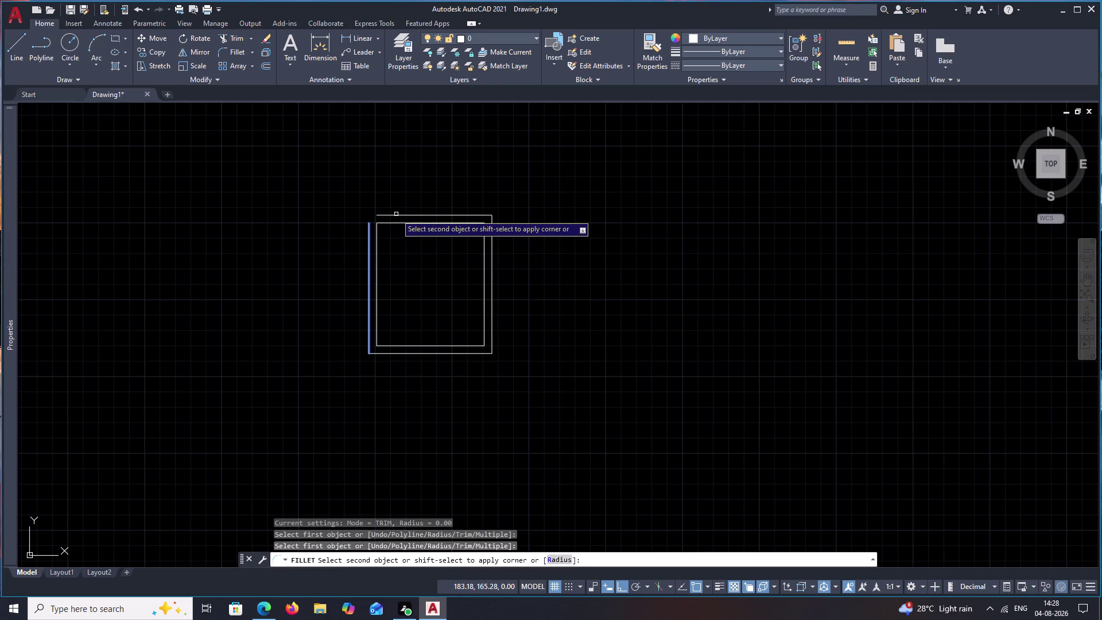
click(396, 215)
key(Escape)
text(l)
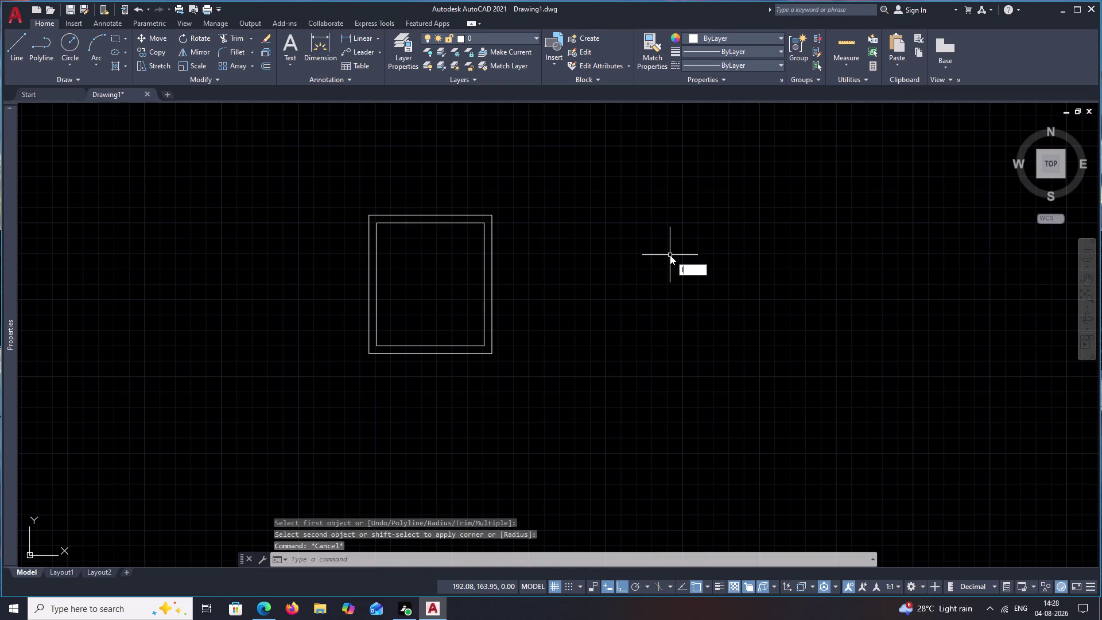
key(space)
From the outer wall's top-right corner, draw a 1.50 top edge and a 2.50 downward edge.
click(490, 214)
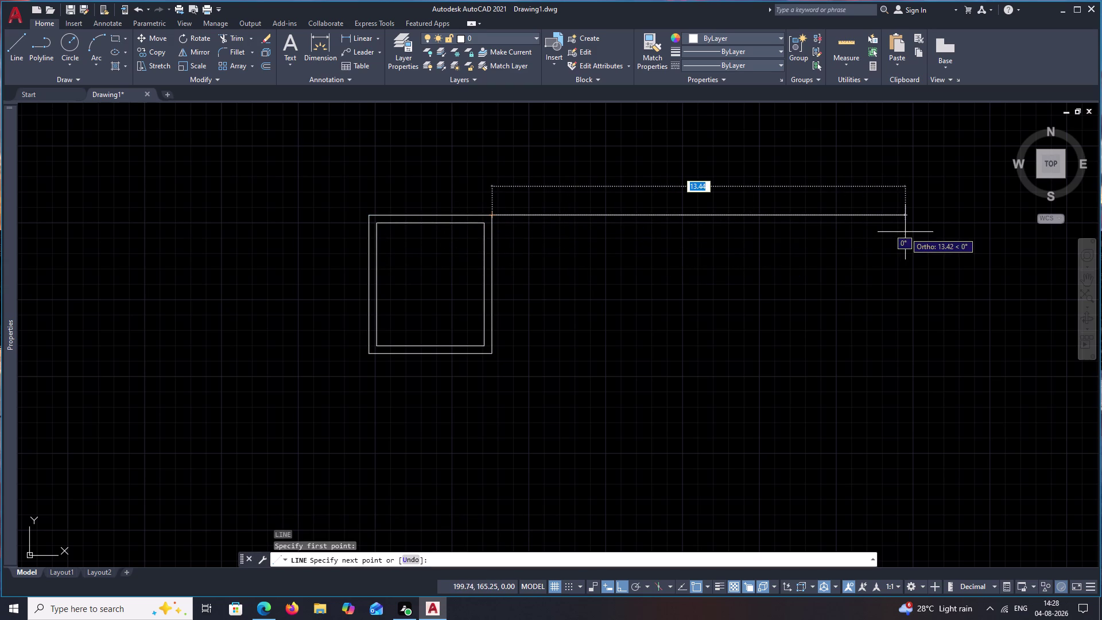
middle_drag(907, 232, 542, 278)
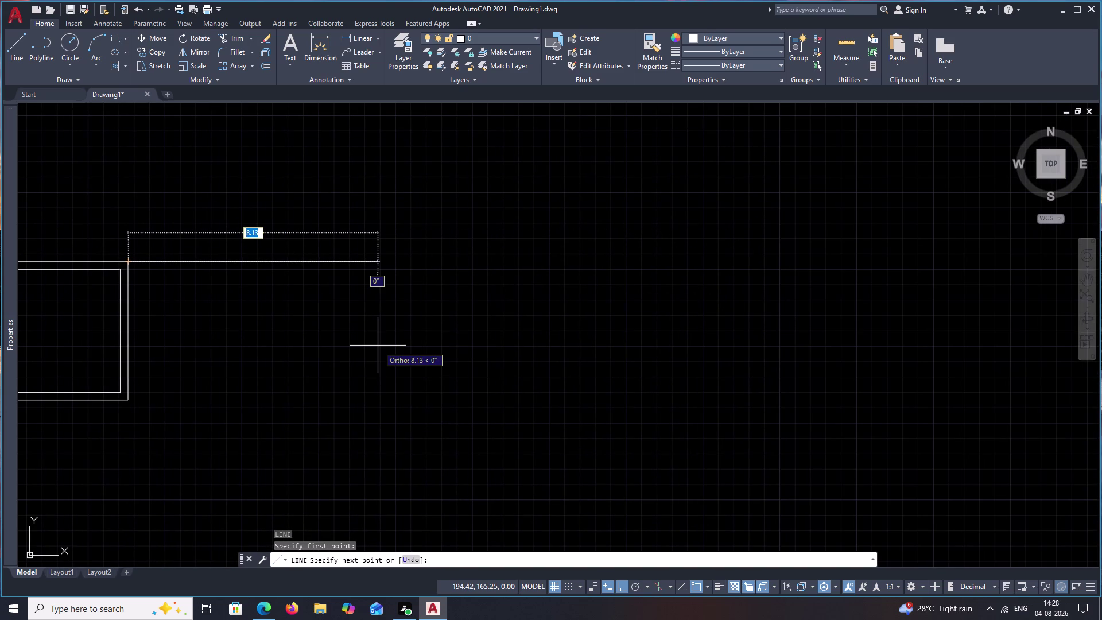
text(1.50)
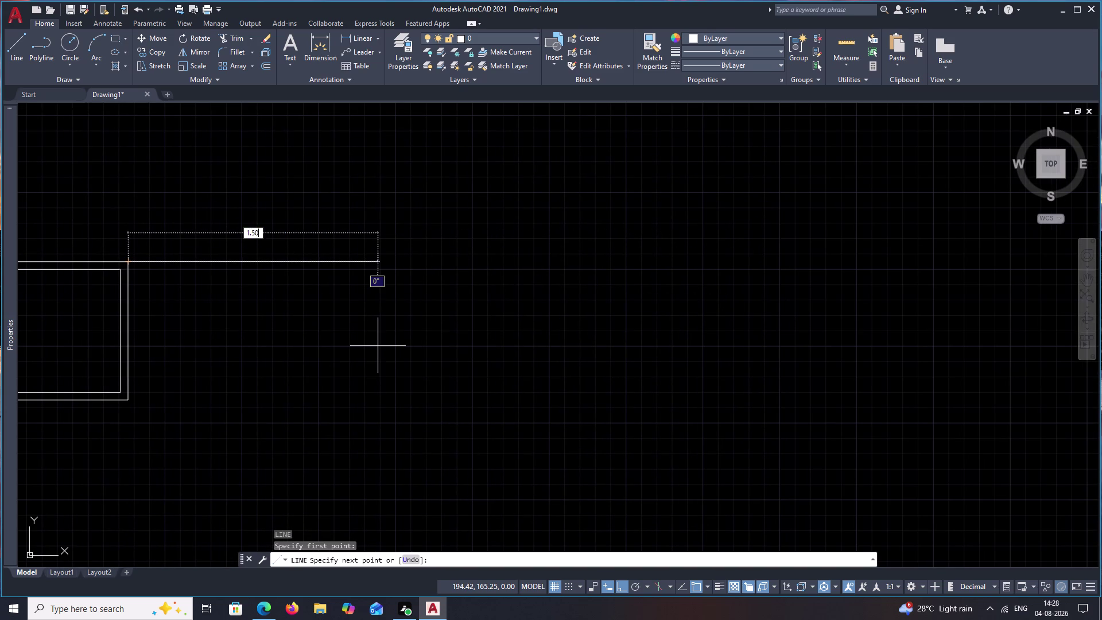
key(space)
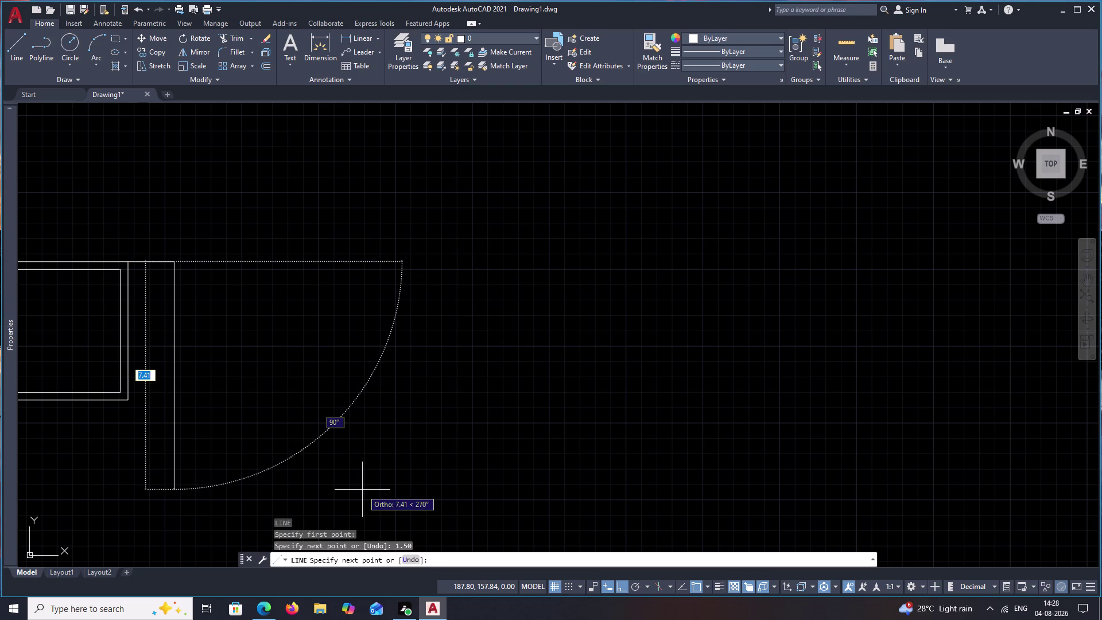
text(2)
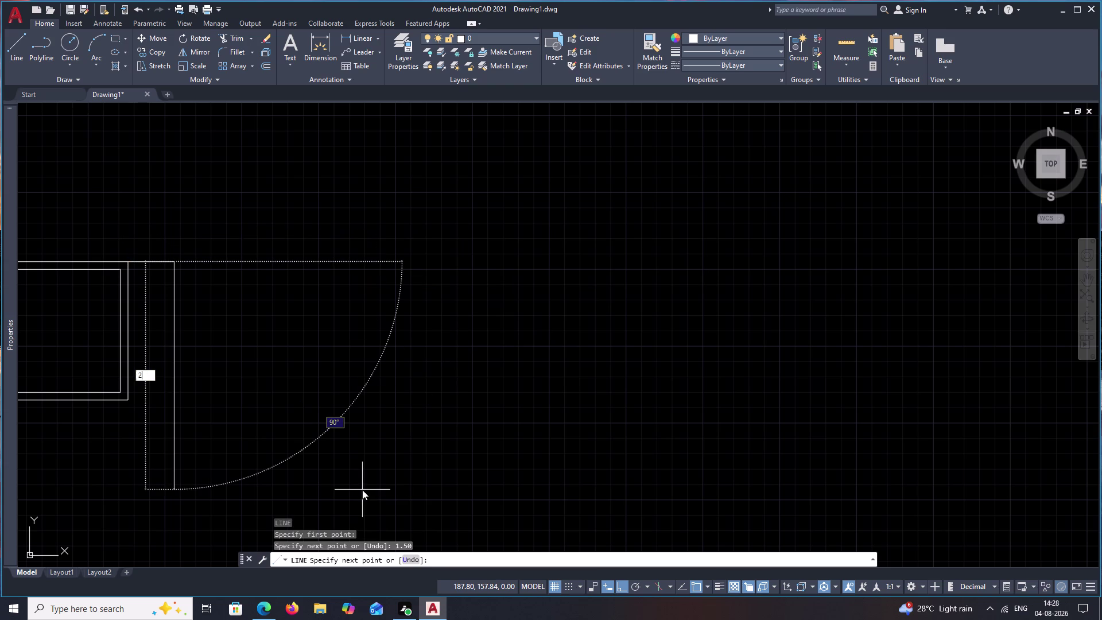
text(.50)
key(space)
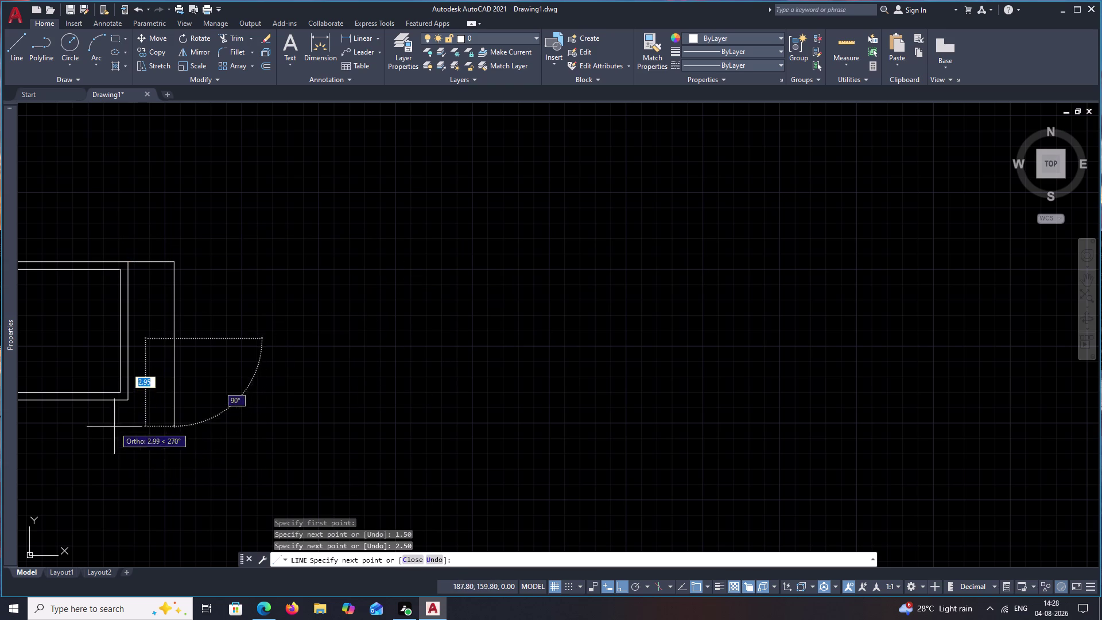
Draw the 1.50 edge back to the wall and frame both rooms in view.
text(1.5)
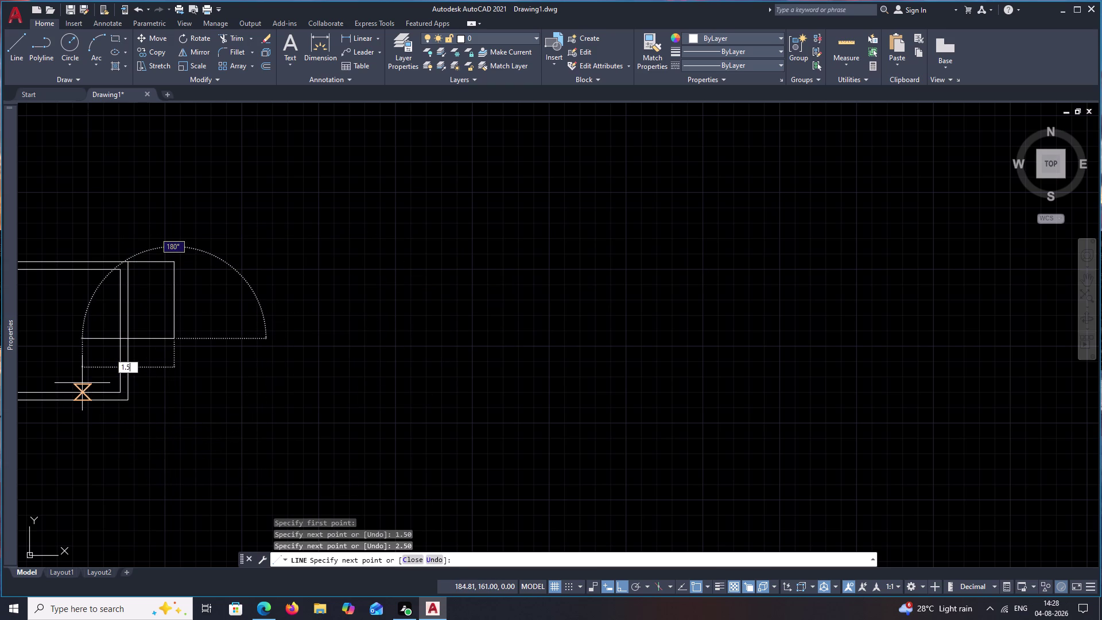
text(0)
key(space)
key(Escape)
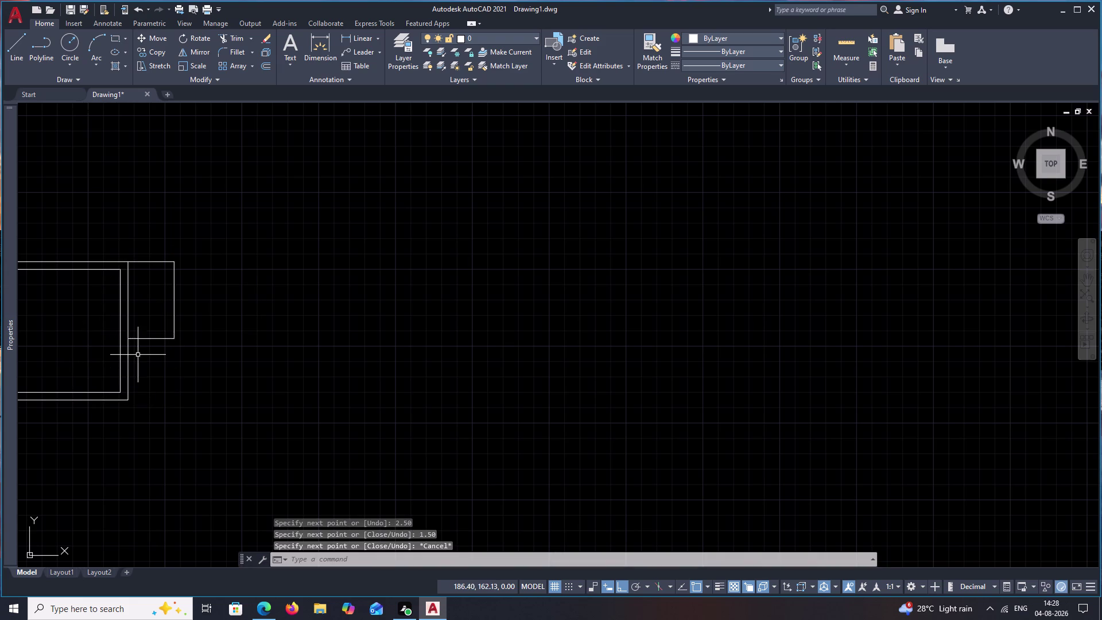
middle_drag(190, 365, 447, 343)
scroll(up, 3)
middle_drag(408, 311, 519, 369)
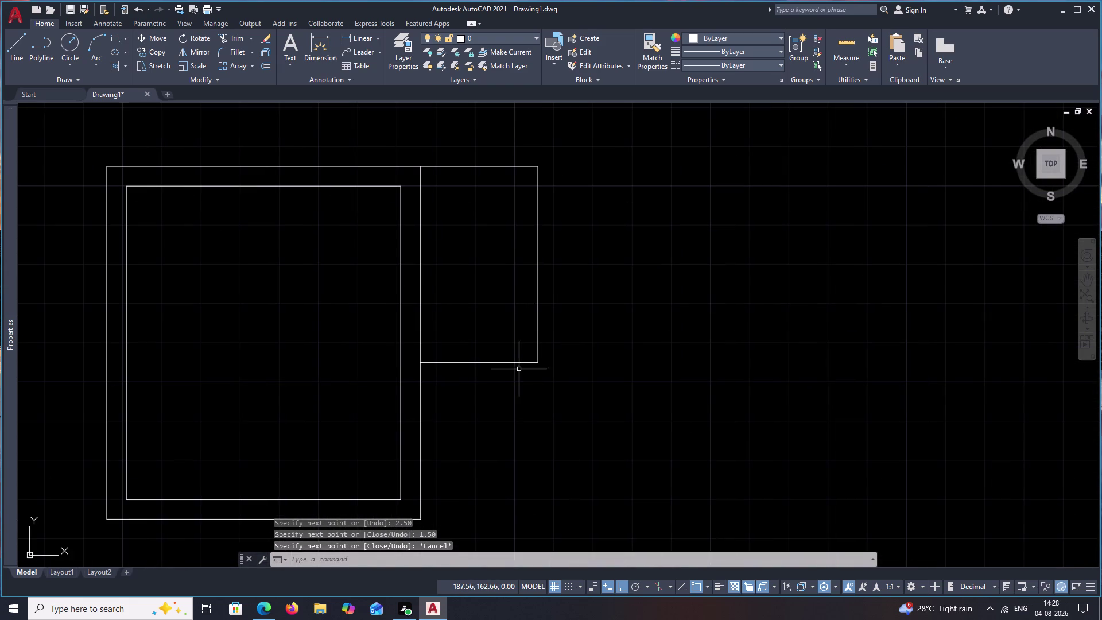
Offset the second room's top and bottom walls 0.25 to create double wall lines.
text(o .)
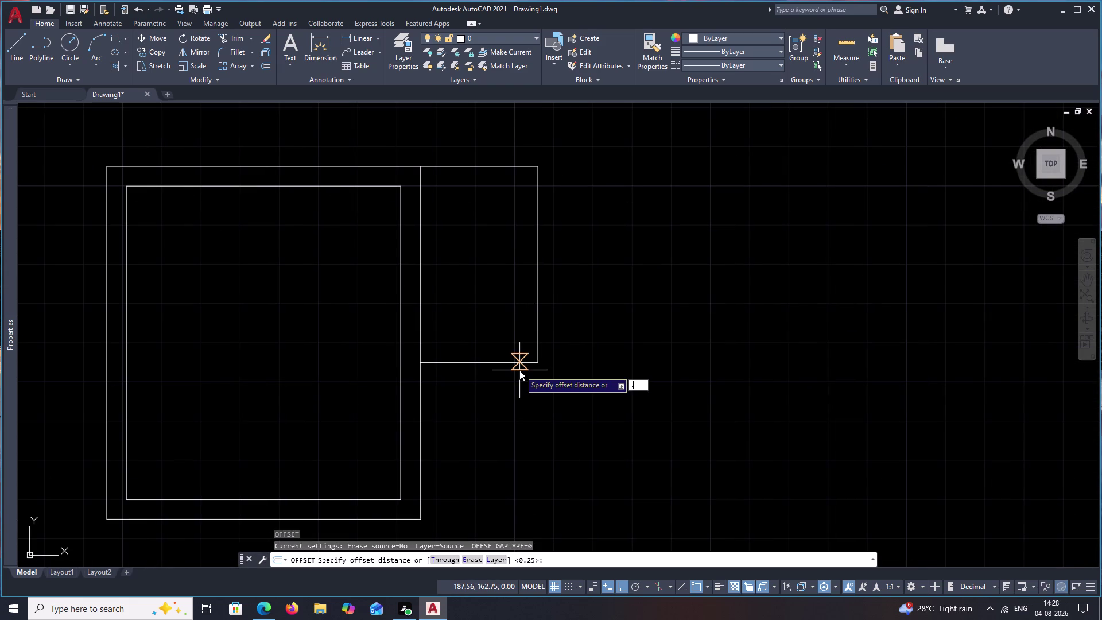
text(25)
key(space)
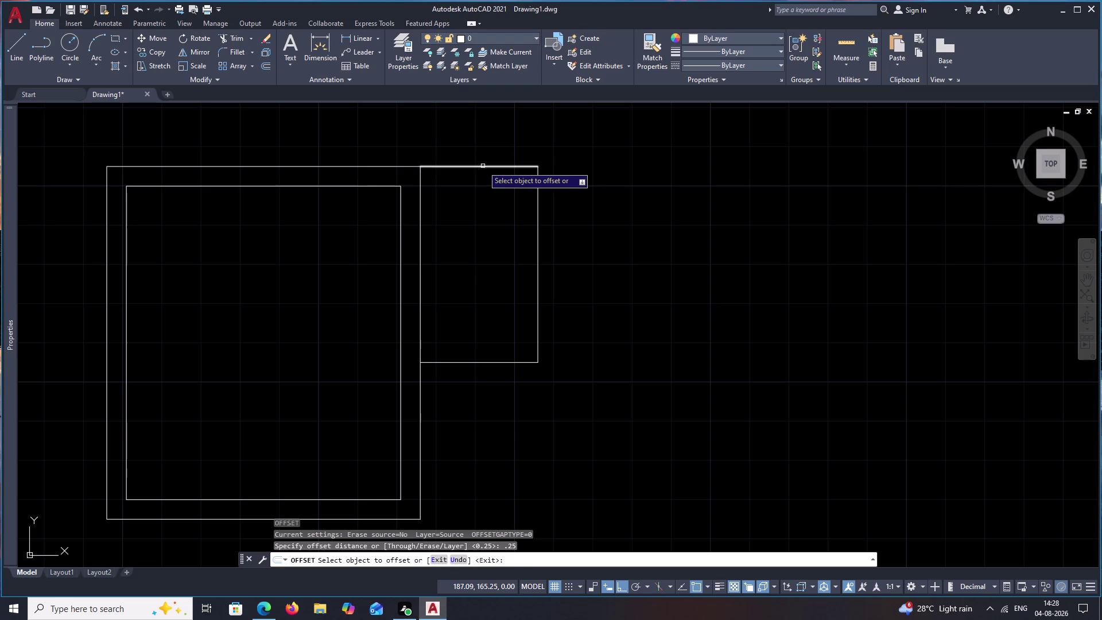
click(483, 166)
click(482, 206)
key(space)
key(space)
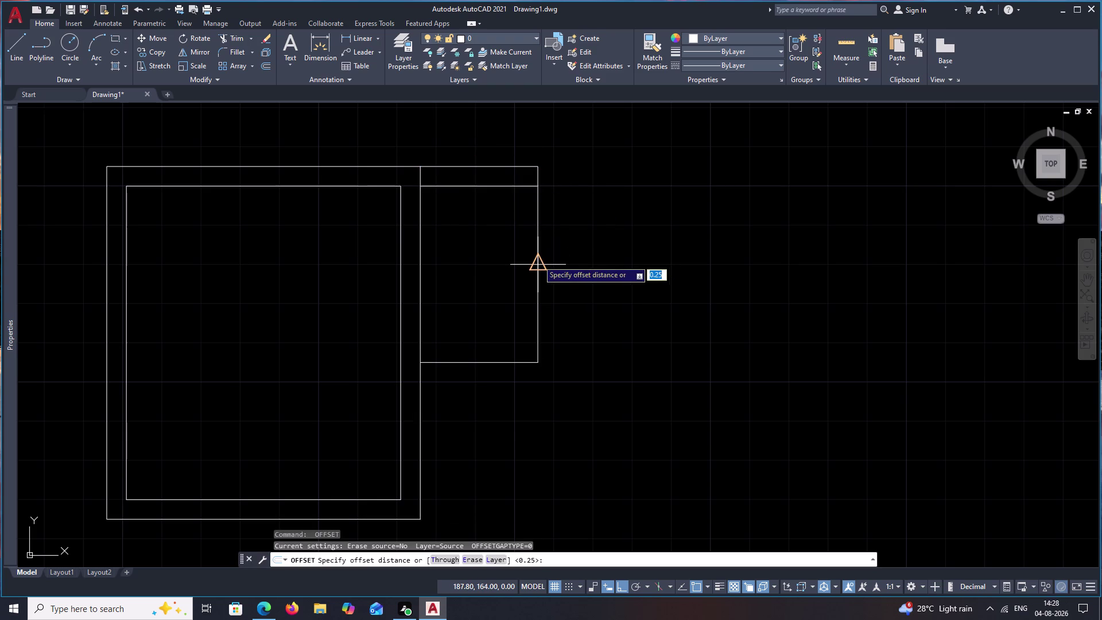
key(space)
click(538, 261)
click(559, 264)
click(481, 363)
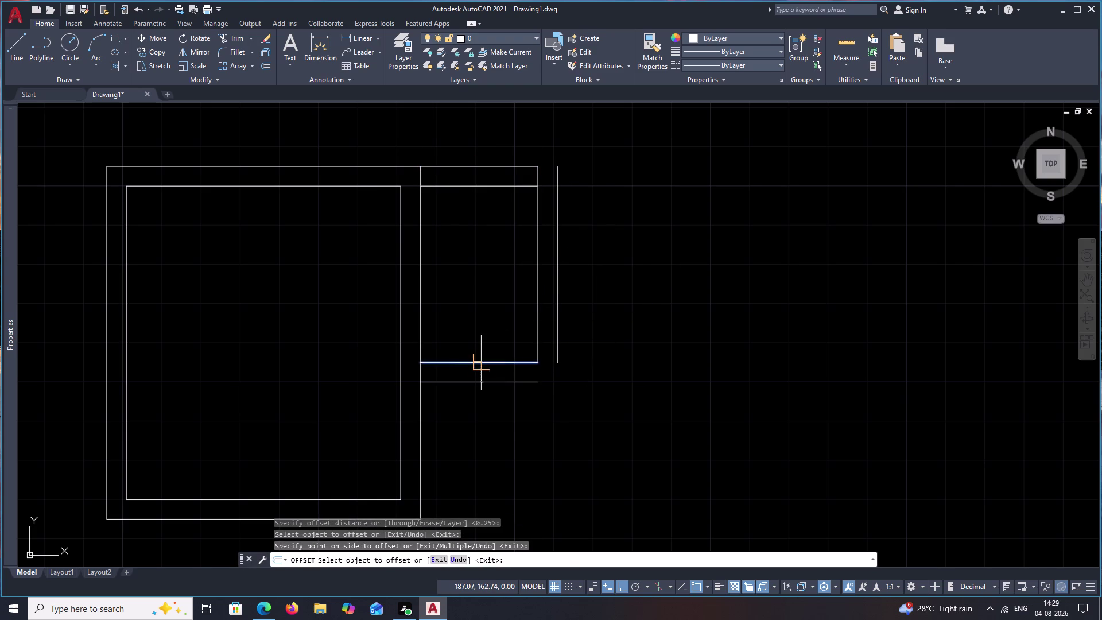
click(482, 382)
key(Escape)
Fillet the outer bottom/right and top/right wall corners at radius 0.
text(f)
key(space)
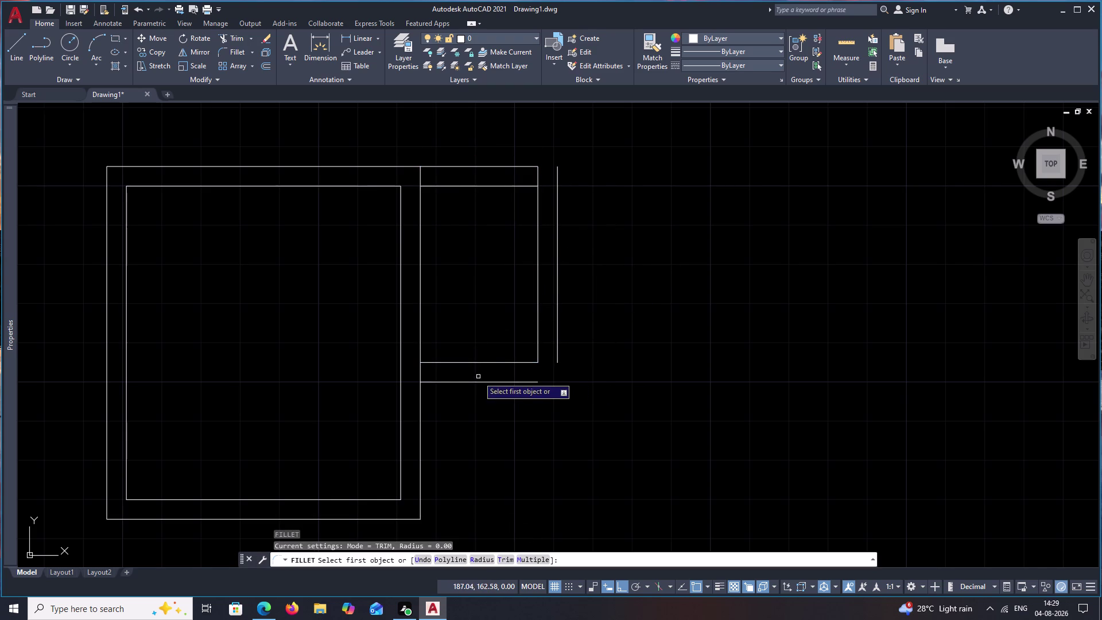
click(483, 382)
click(557, 352)
key(space)
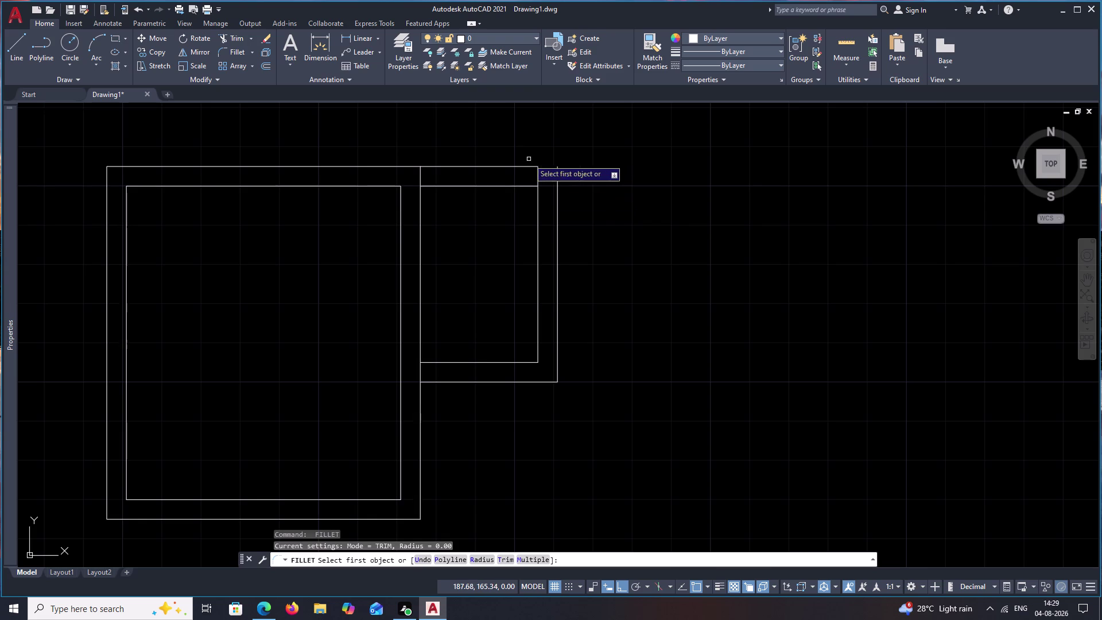
key(space)
key(space)
click(519, 166)
click(557, 170)
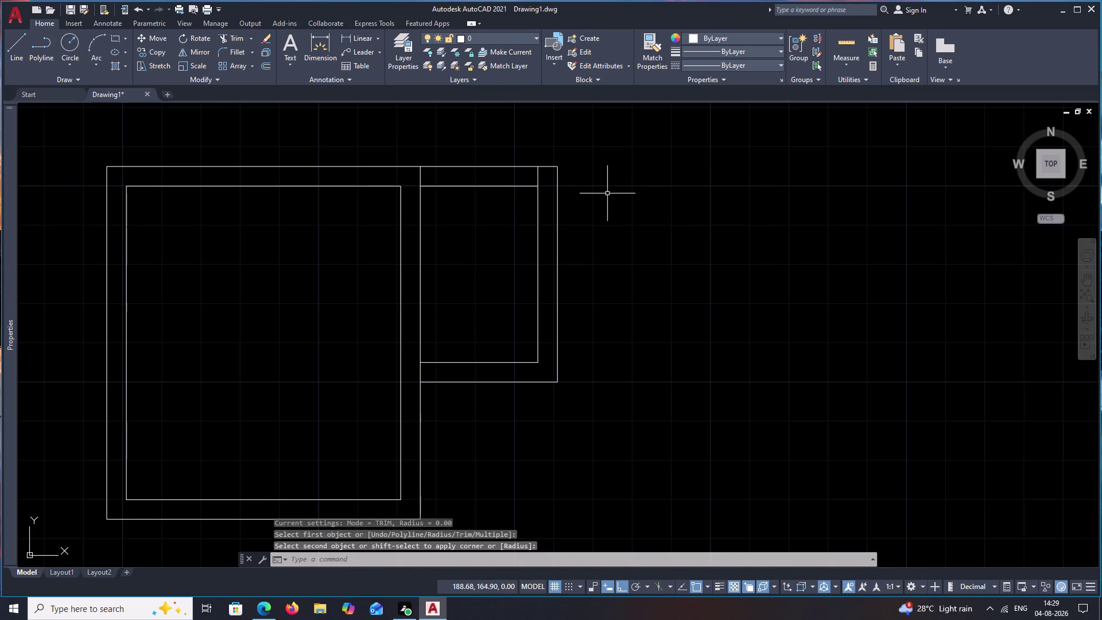
key(Escape)
Copy the second room's double walls to sit directly on its right, then view all rooms.
drag(567, 138, 493, 424)
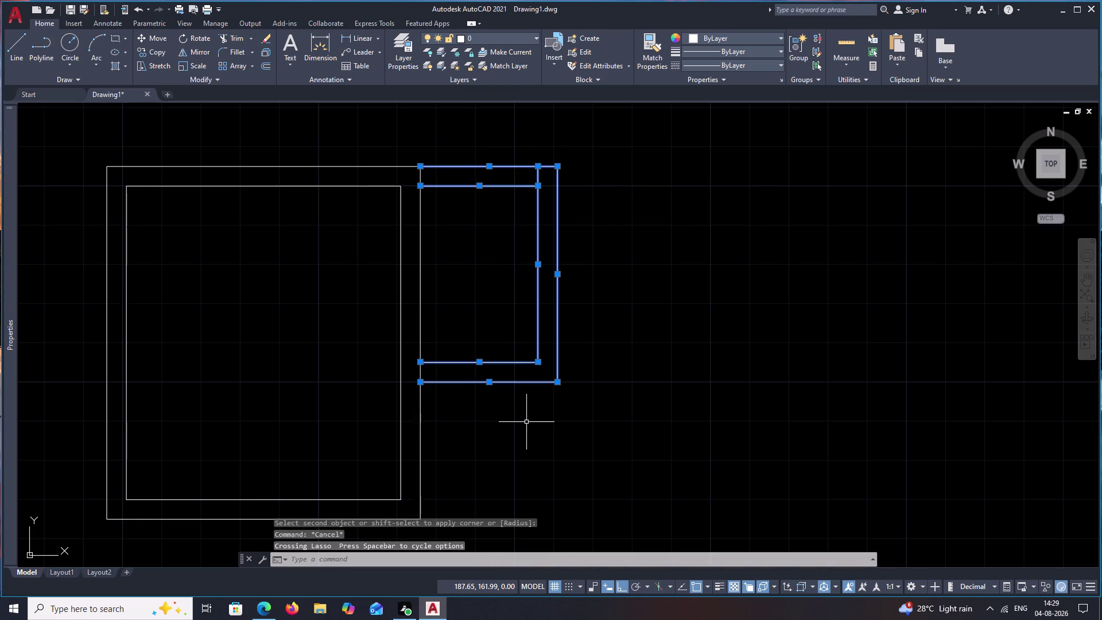
text(co)
key(space)
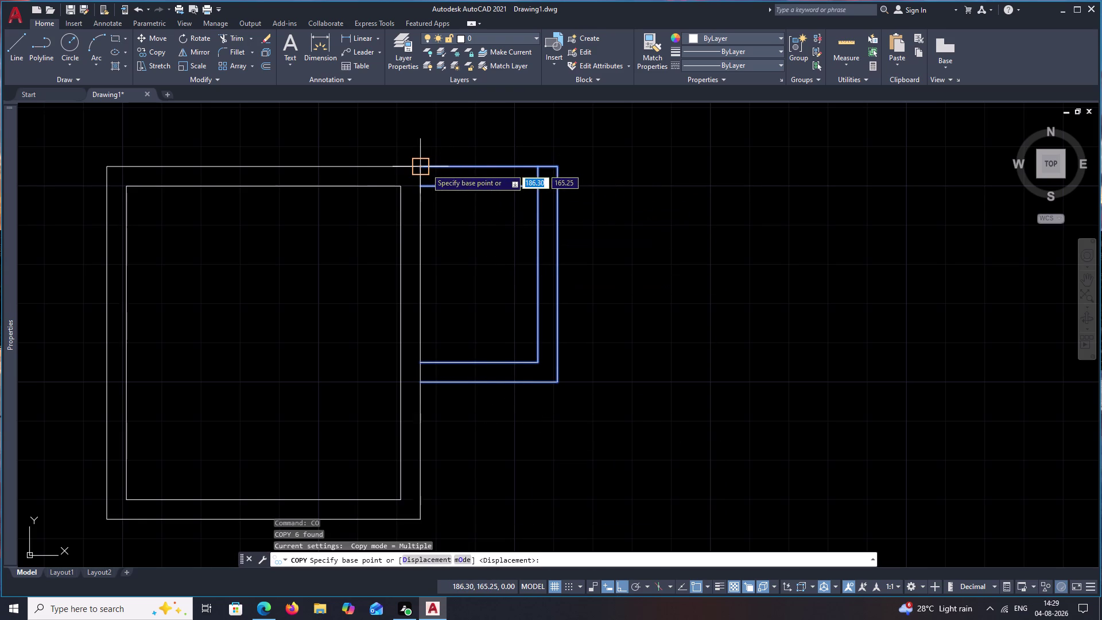
click(424, 169)
click(558, 172)
key(Escape)
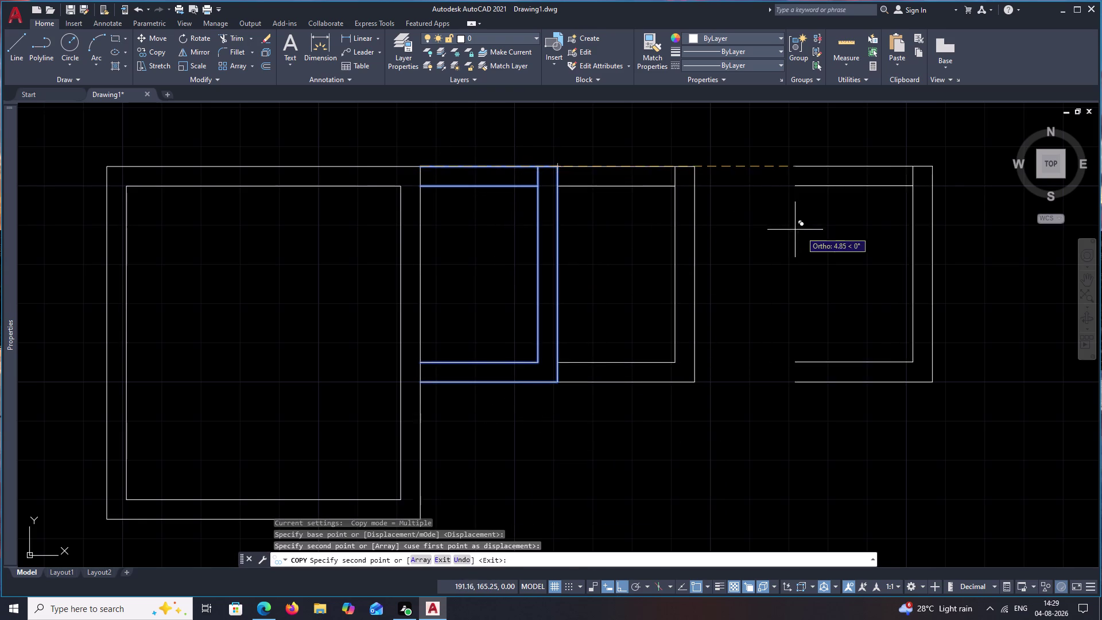
scroll(down, 3)
middle_drag(776, 232, 506, 313)
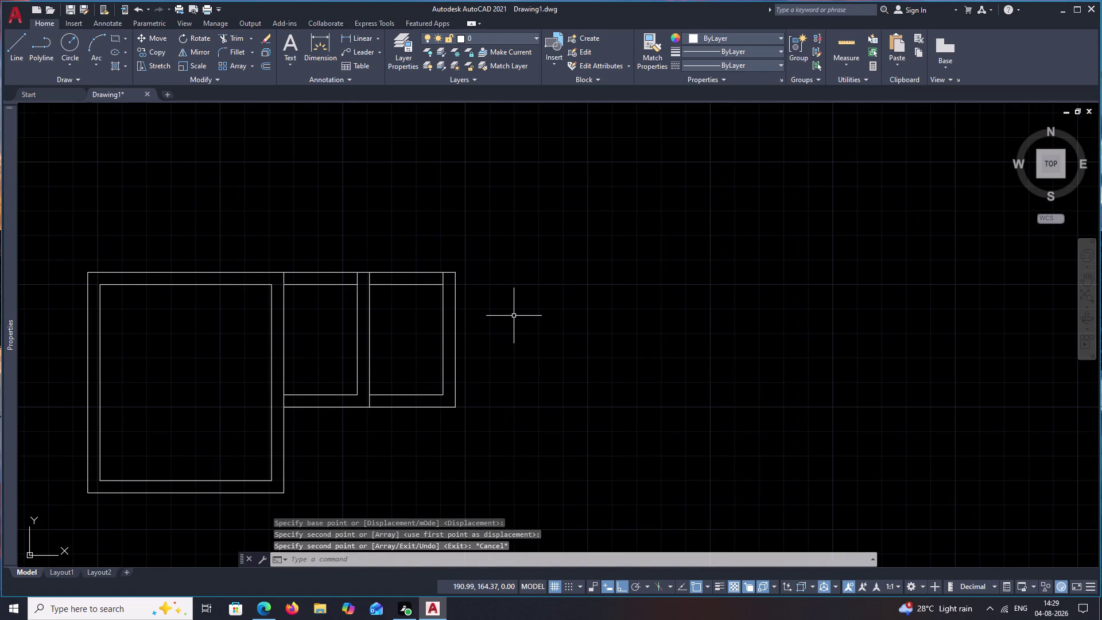
Draw a room outline from the third room's corner: 4.80 right, 4.00 down, 4.80 back, closed.
text(l)
key(space)
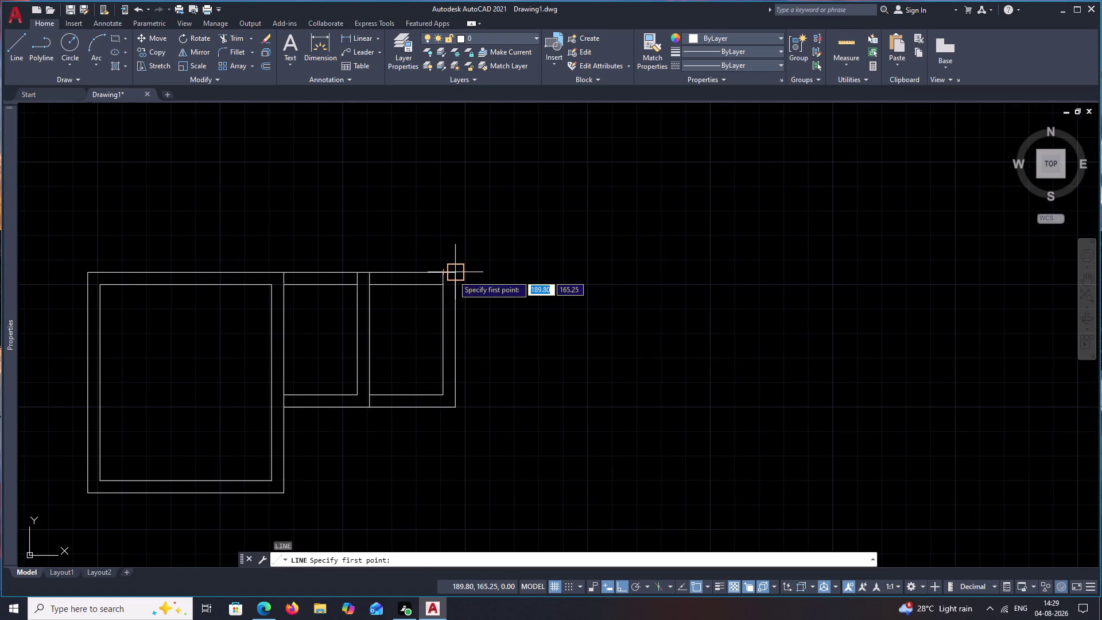
click(457, 276)
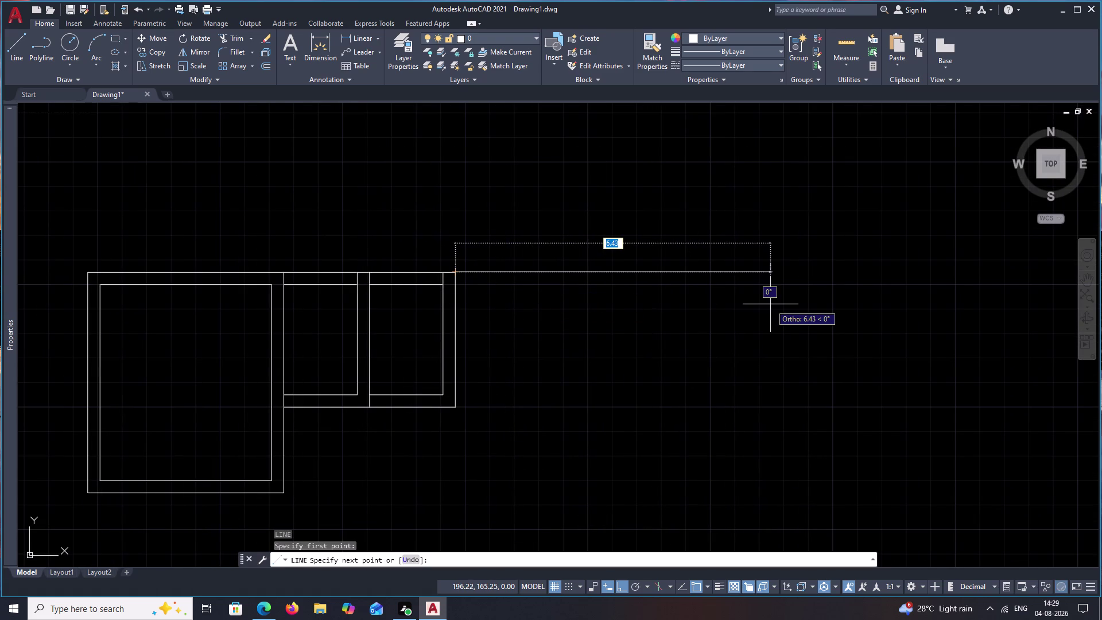
text(4.80)
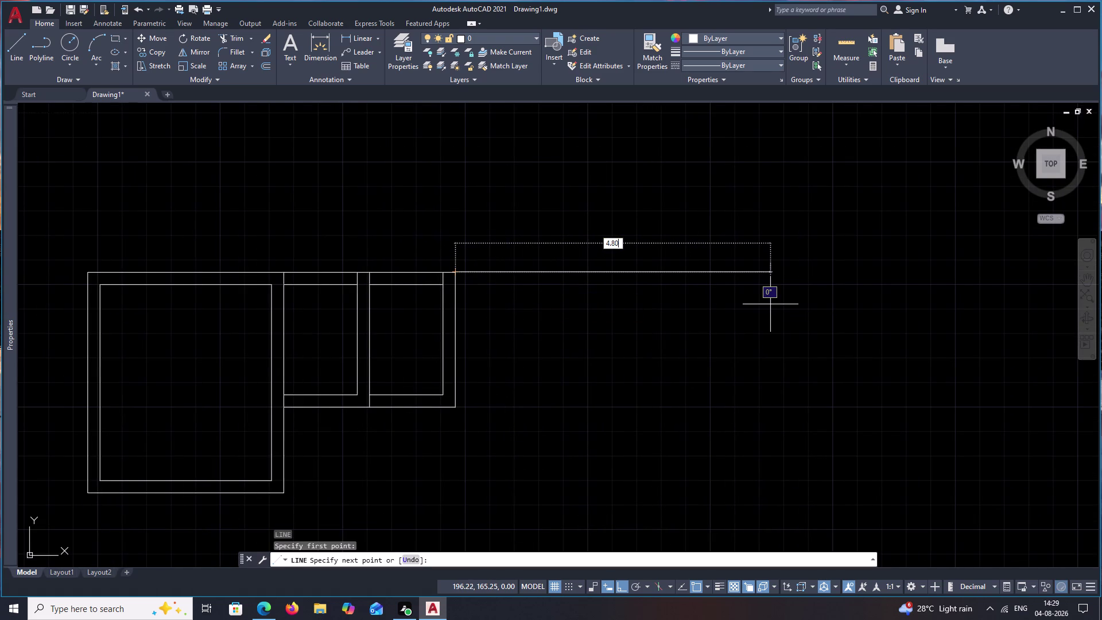
key(space)
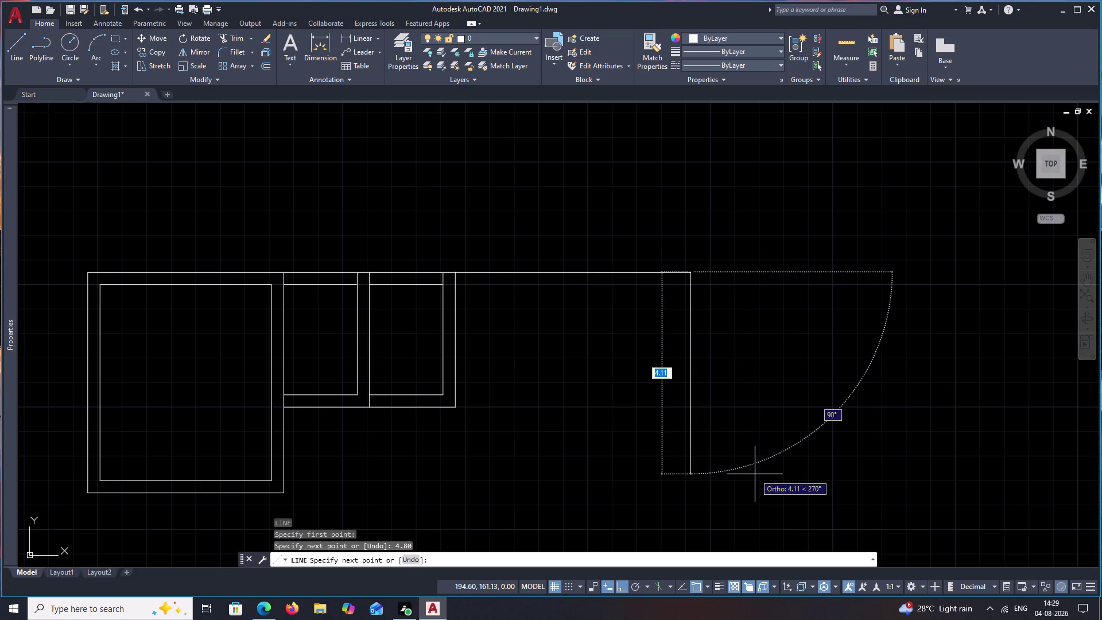
text(4.00)
key(space)
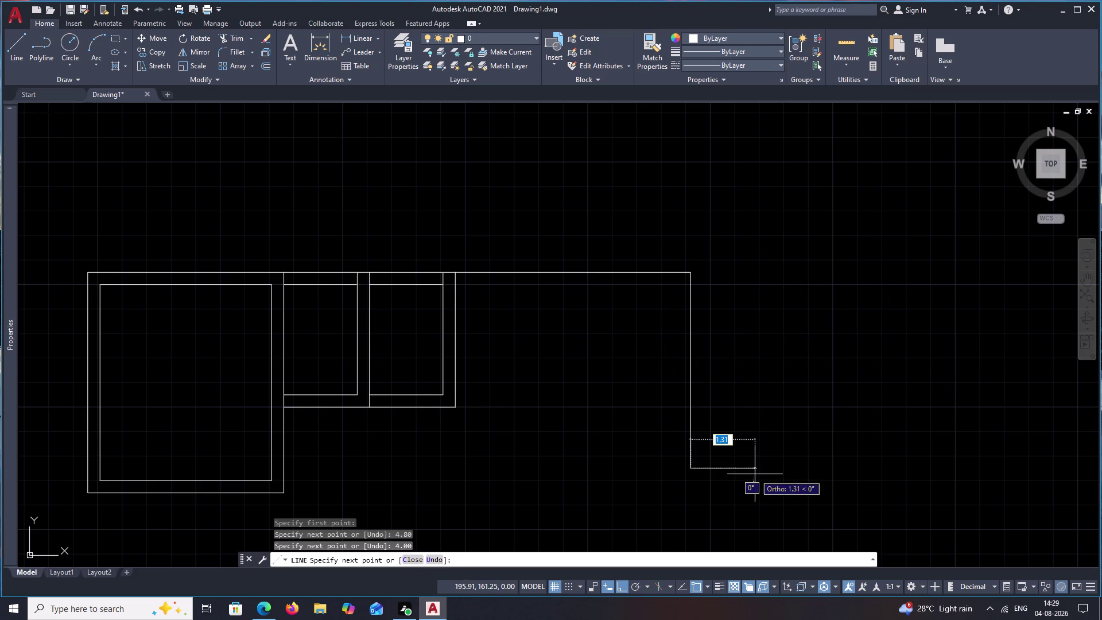
text(4.8)
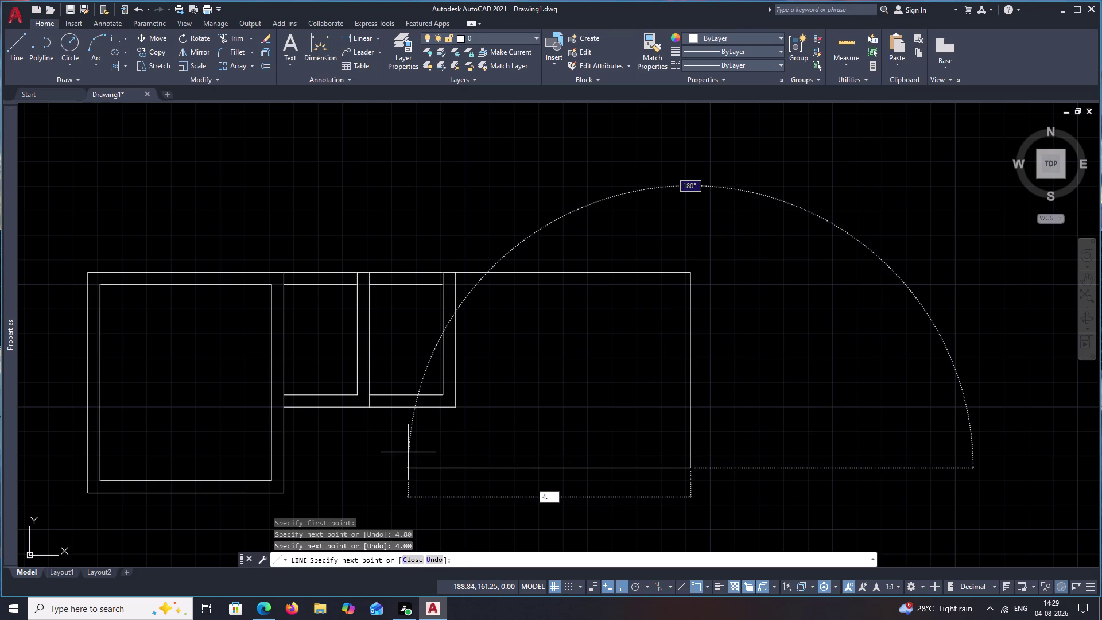
text(0)
key(space)
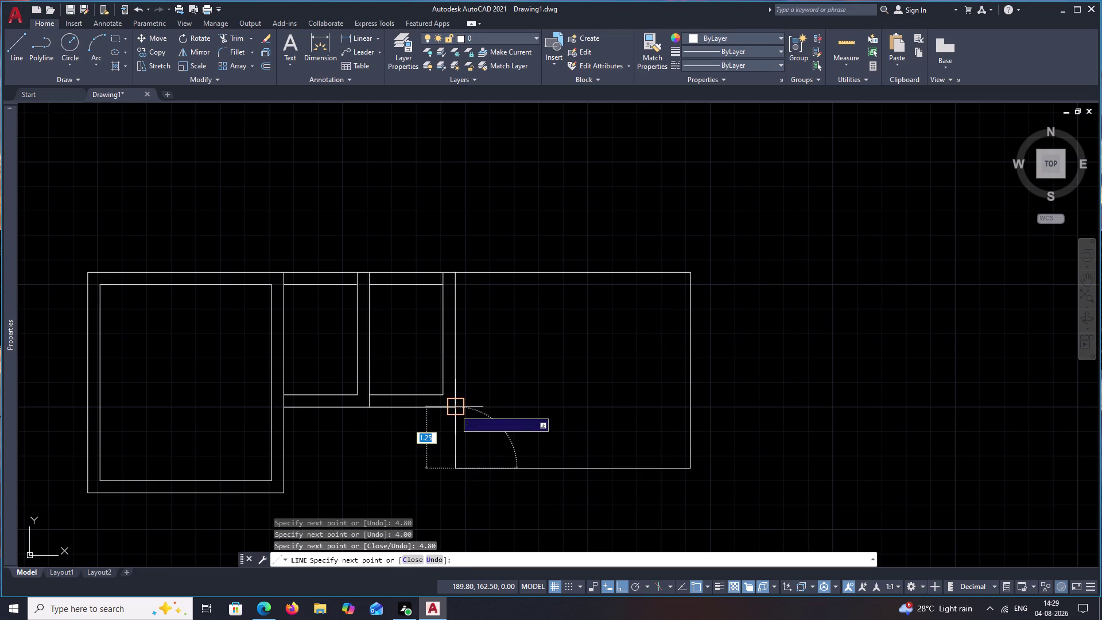
click(455, 410)
key(Escape)
Offset the new room's top edge 0.25 inward to form its inner wall line.
text(o)
key(space)
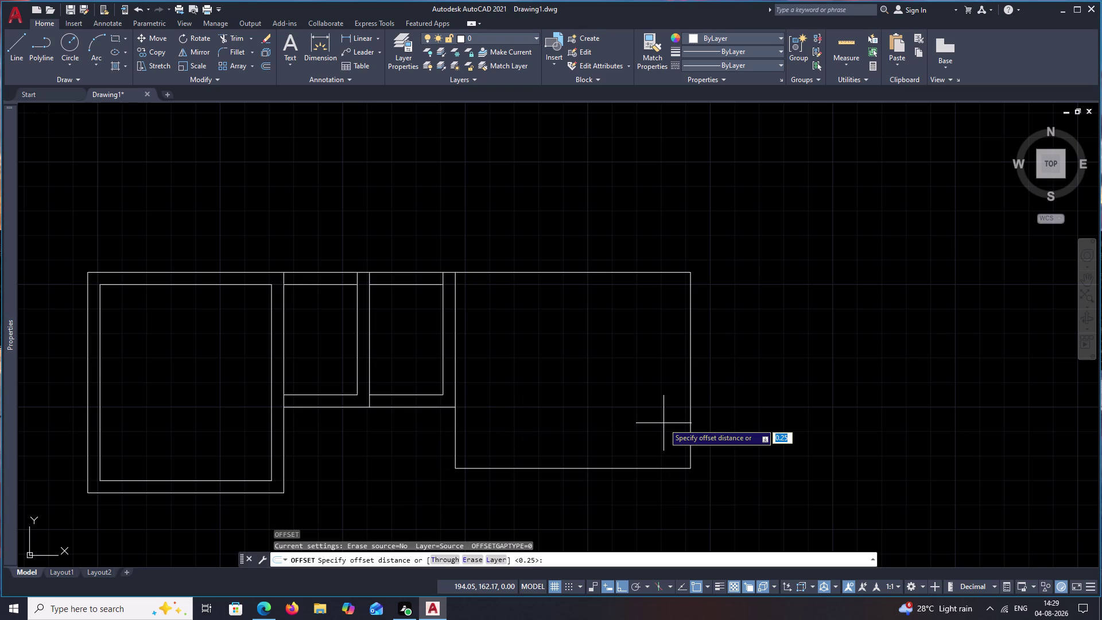
text(.25)
key(space)
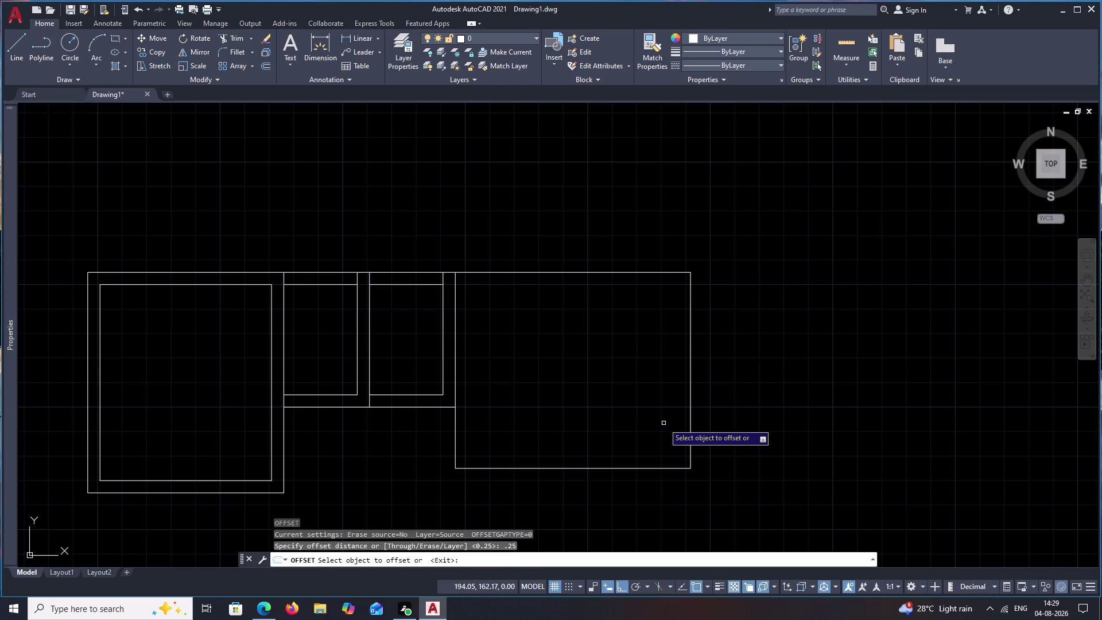
click(619, 273)
click(611, 304)
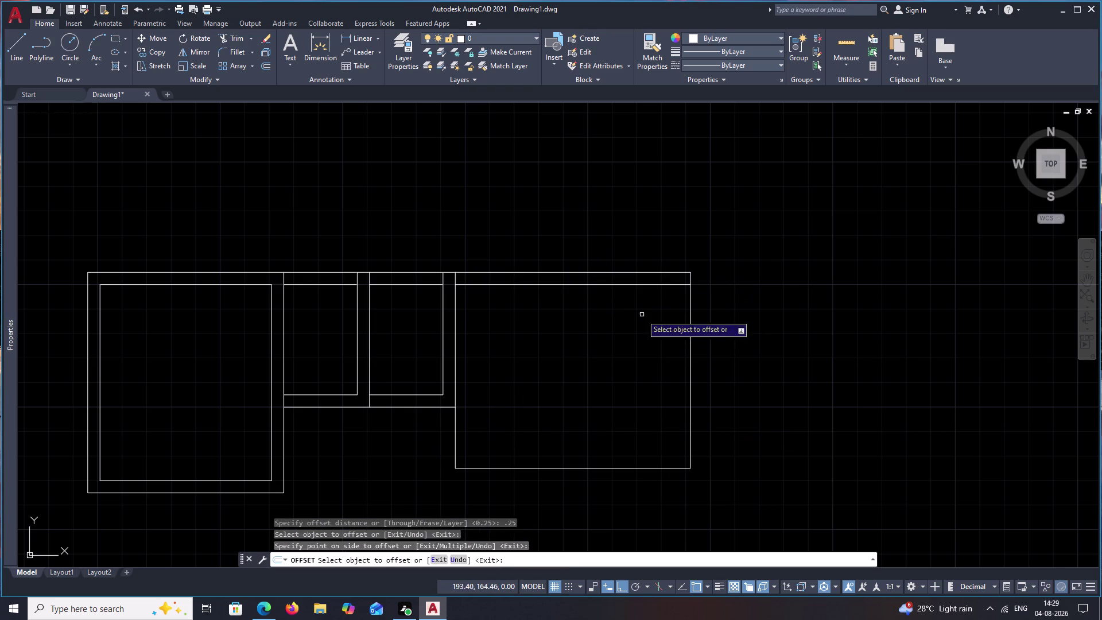
key(space)
key(space)
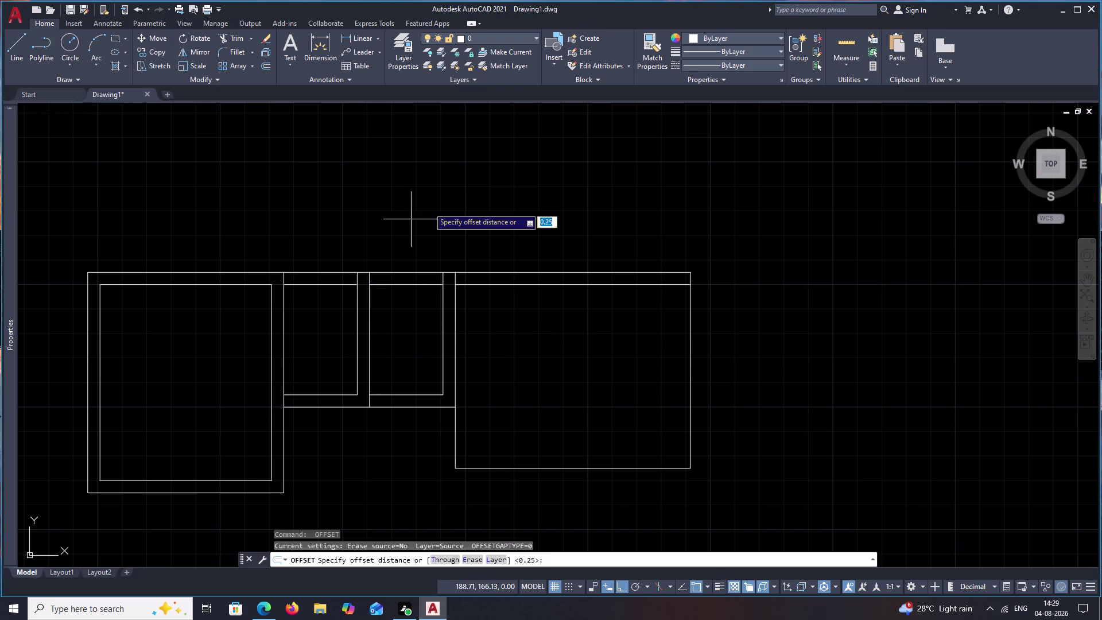
click(855, 50)
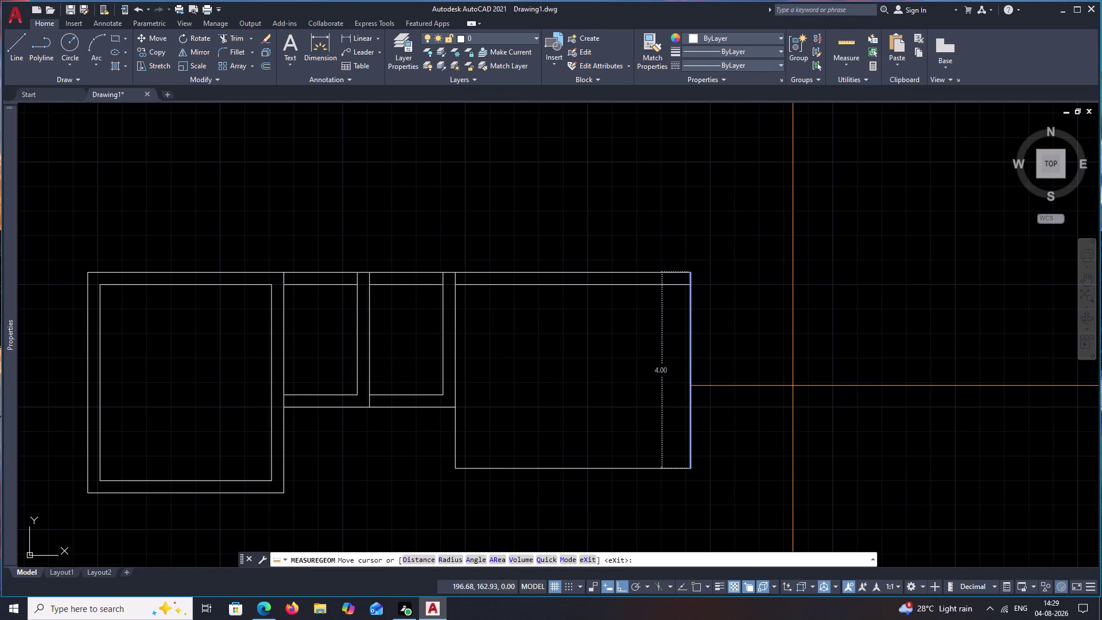
Undo the offsets, the 4.80 by 4.00 outline, the room copy and the corner fillets.
key(ctrl+z)
key(ctrl+z)
key(Escape)
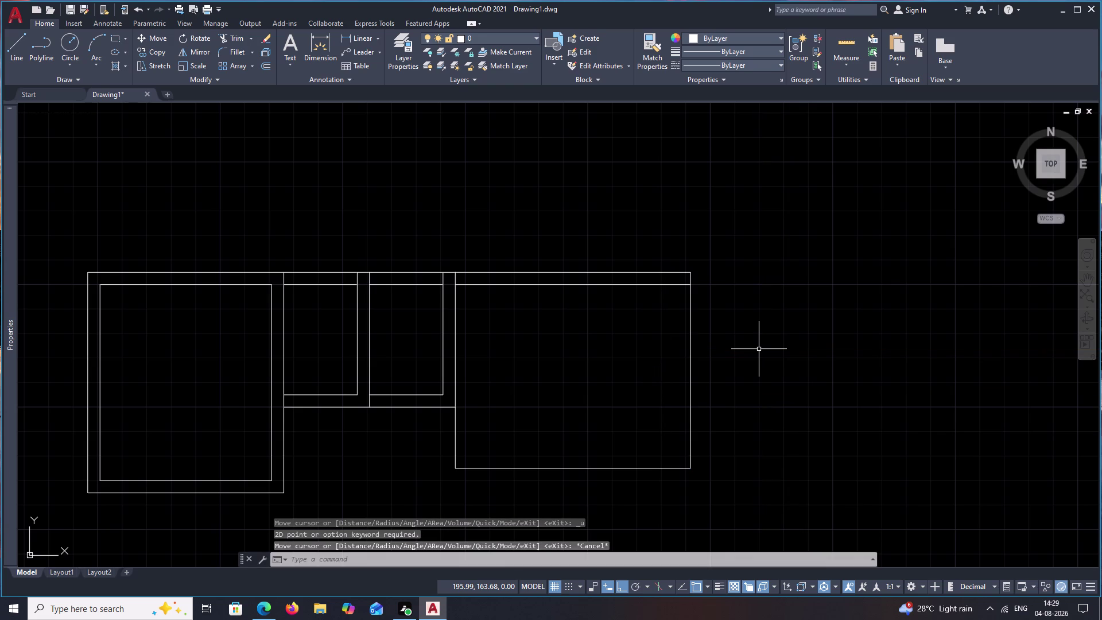
key(ctrl+z)
key(ctrl+z)
key(ctrl+z)
key(ctrl+z)
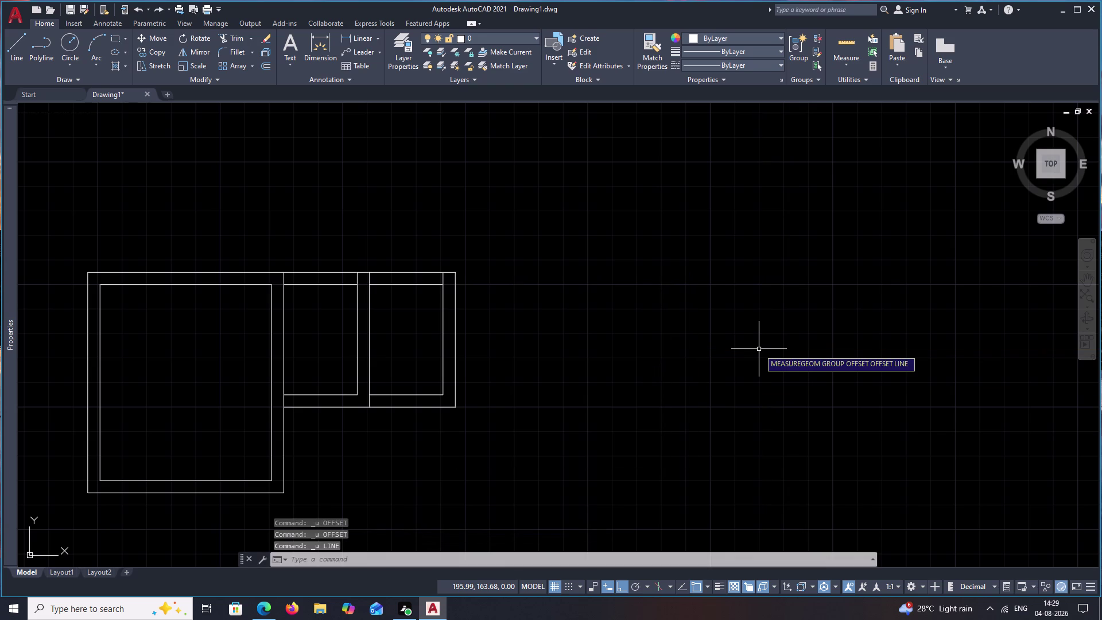
key(ctrl+z)
key(ctrl+z)
key(ctrl+z)
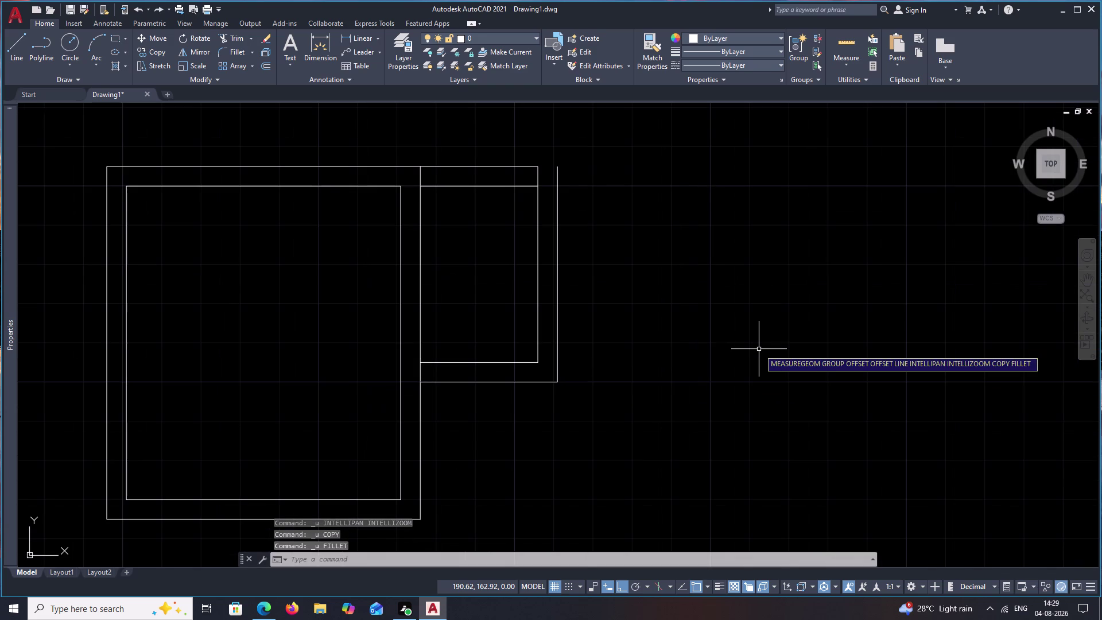
key(ctrl+z)
key(ctrl+z)
key(ctrl+z)
key(ctrl+z)
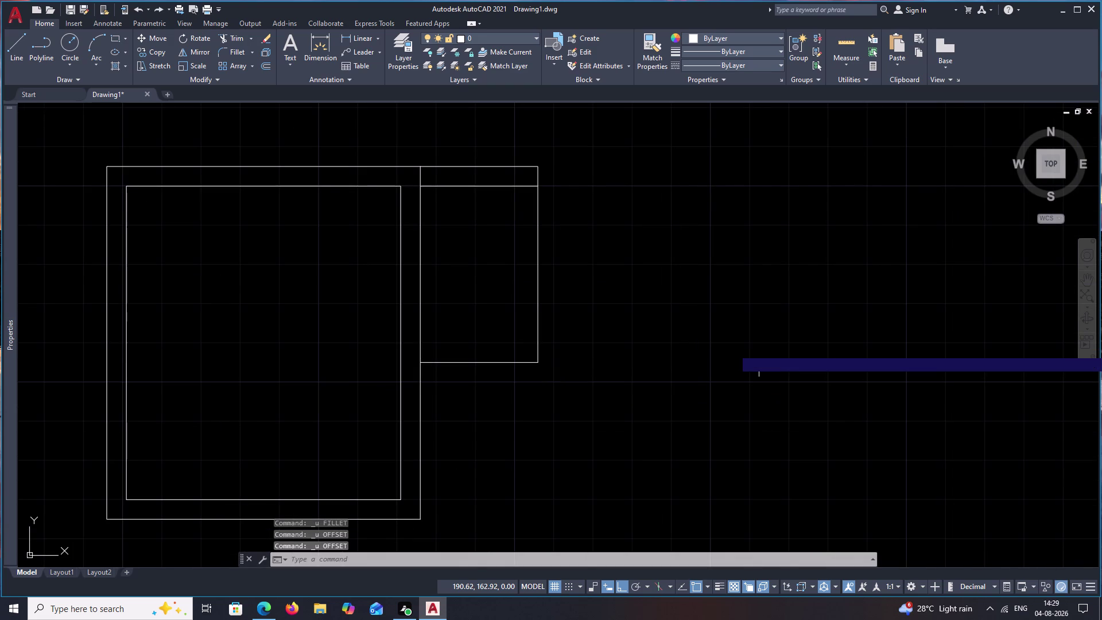
key(Escape)
Offset the second room's top edge 0.25 inward as its inner wall.
text(o)
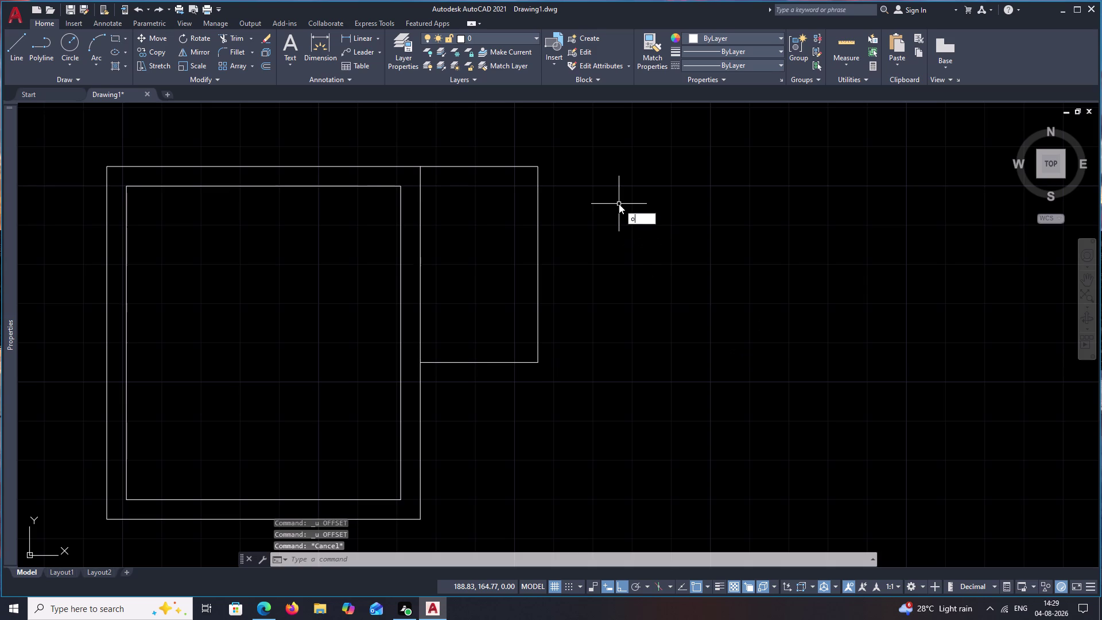
key(space)
text(.25)
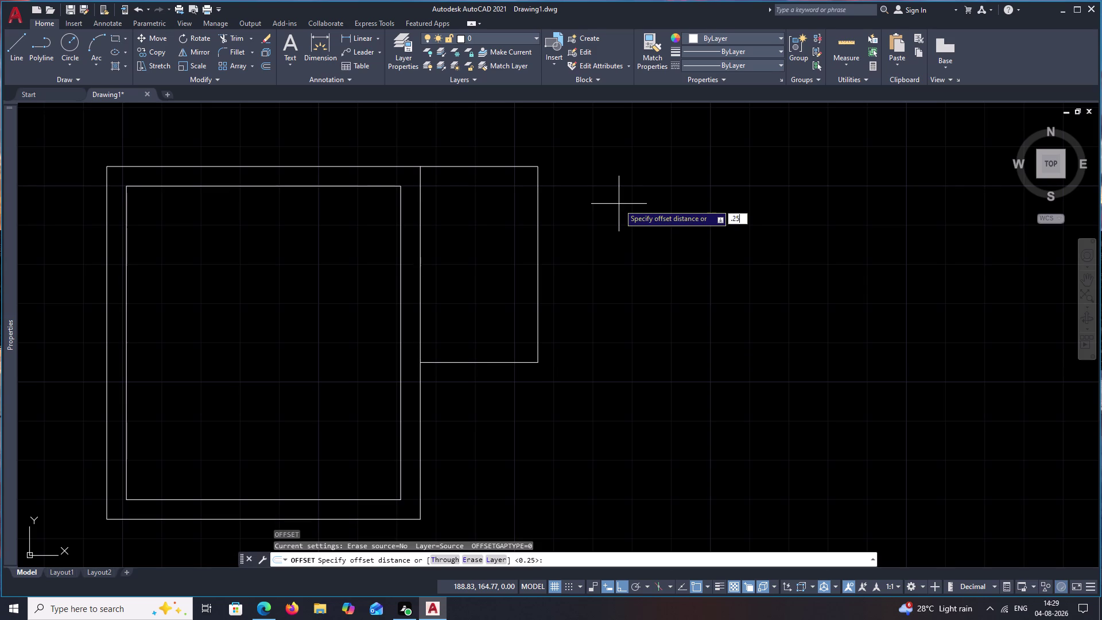
key(space)
click(488, 165)
click(496, 210)
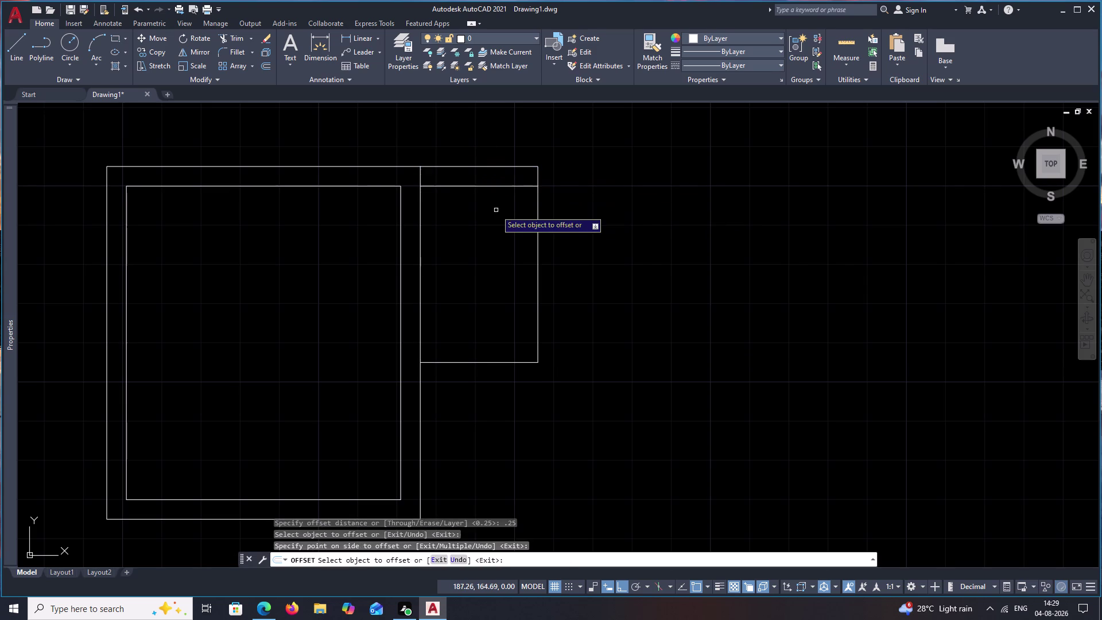
key(space)
key(space)
Offset the inner top wall 2.5 down, then erase the misplaced horizontal line.
text(2.)
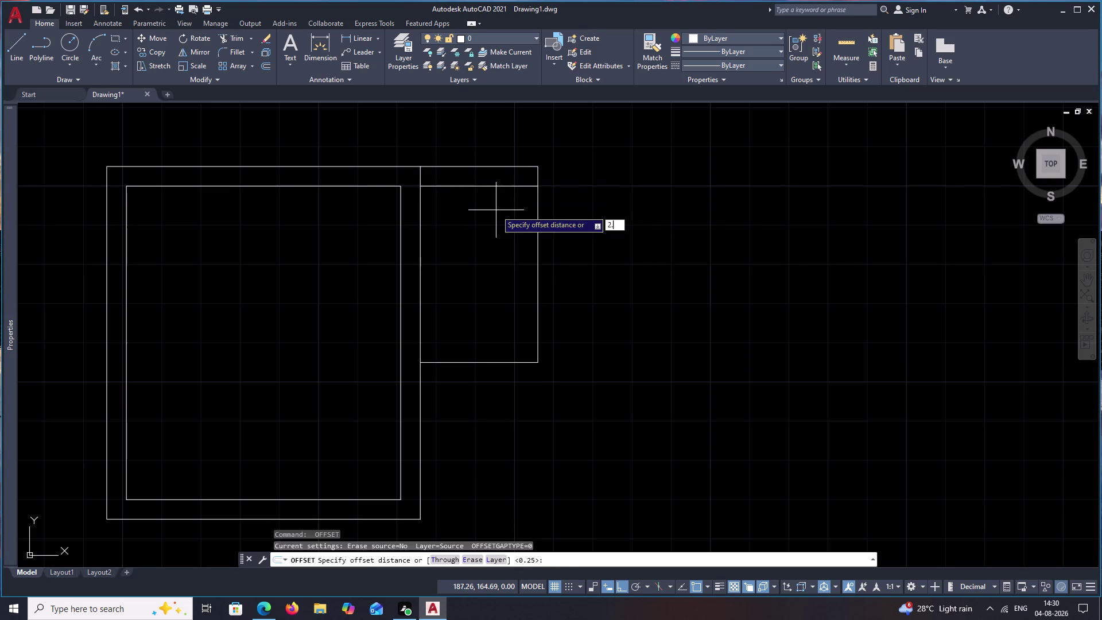
text(5)
key(space)
click(474, 186)
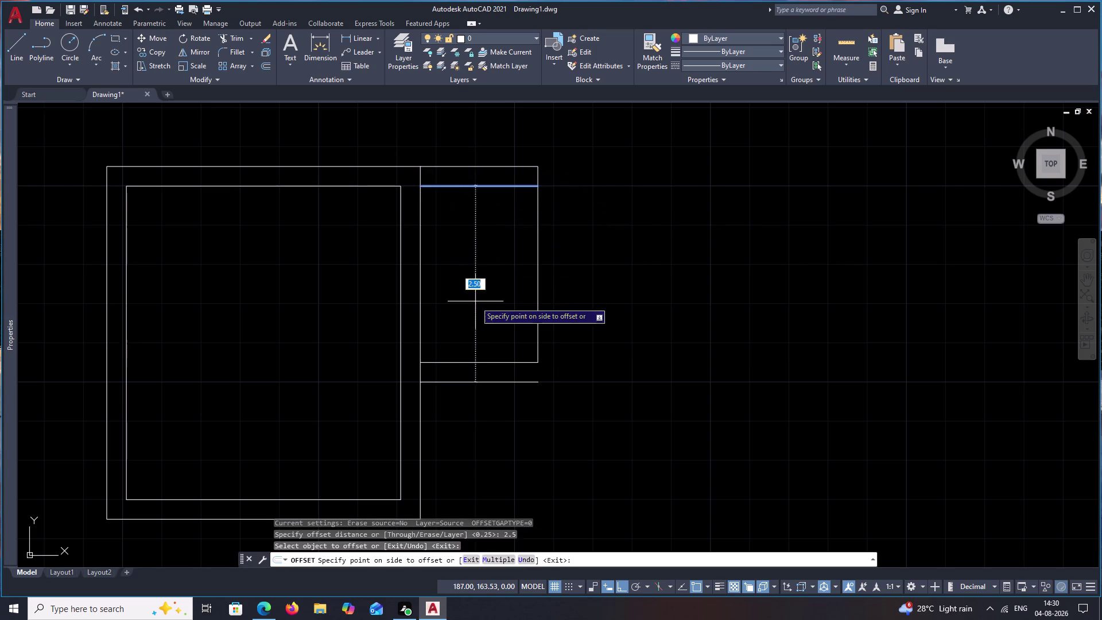
click(476, 301)
key(Escape)
click(490, 363)
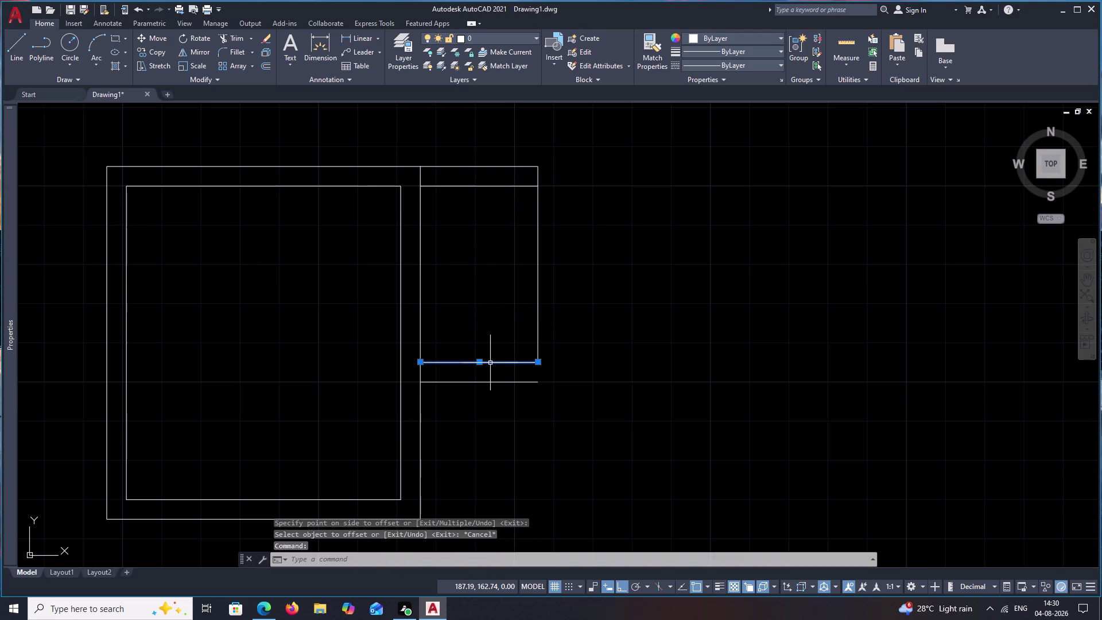
text(e)
key(space)
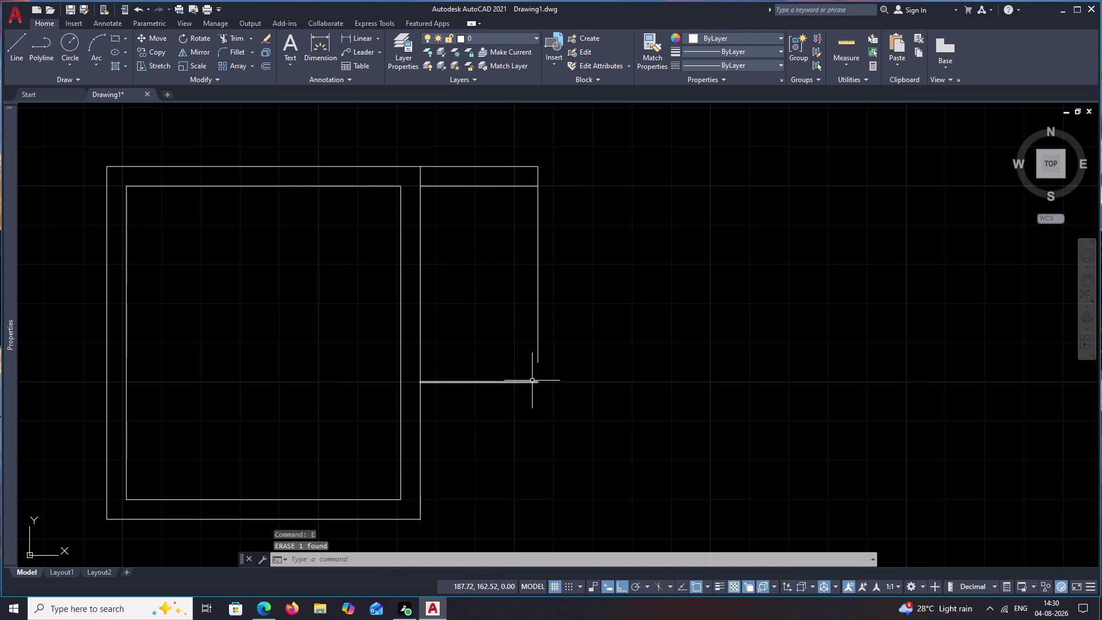
Fillet the small room's inner bottom-right corner closed.
text(f)
key(space)
click(529, 381)
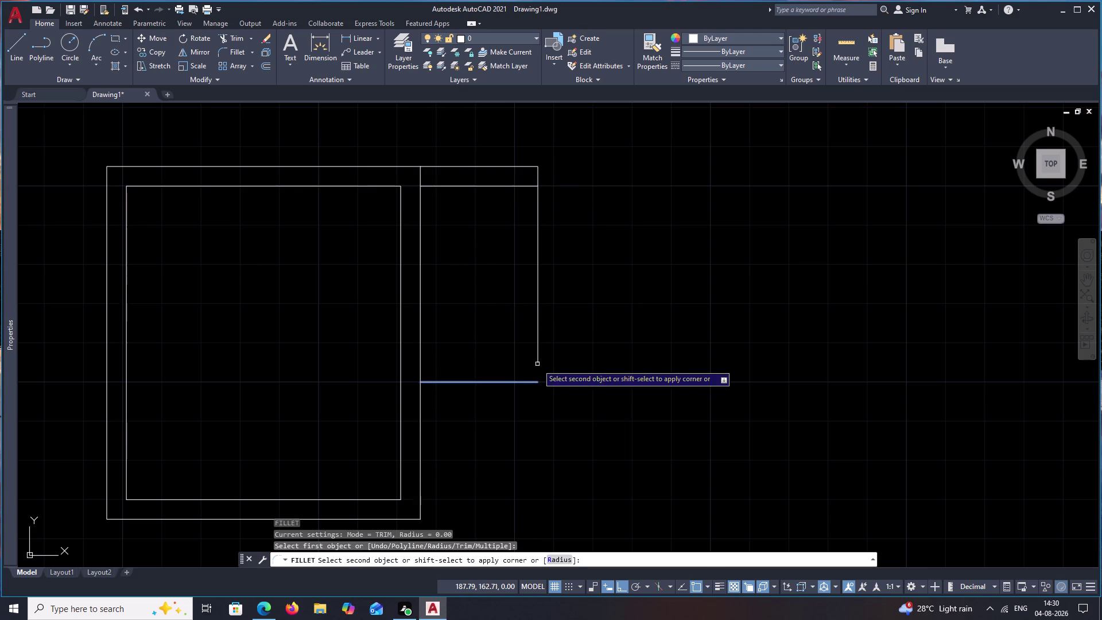
click(538, 356)
key(Escape)
Offset the small room's bottom and right walls 0.25 outward.
text(o)
key(space)
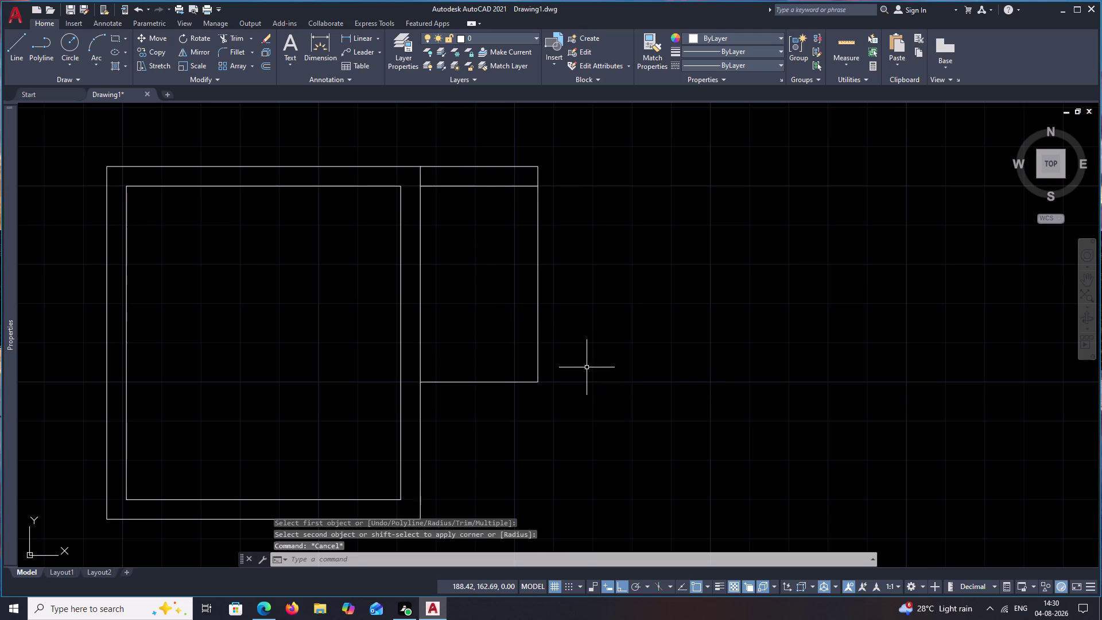
text(.25)
key(space)
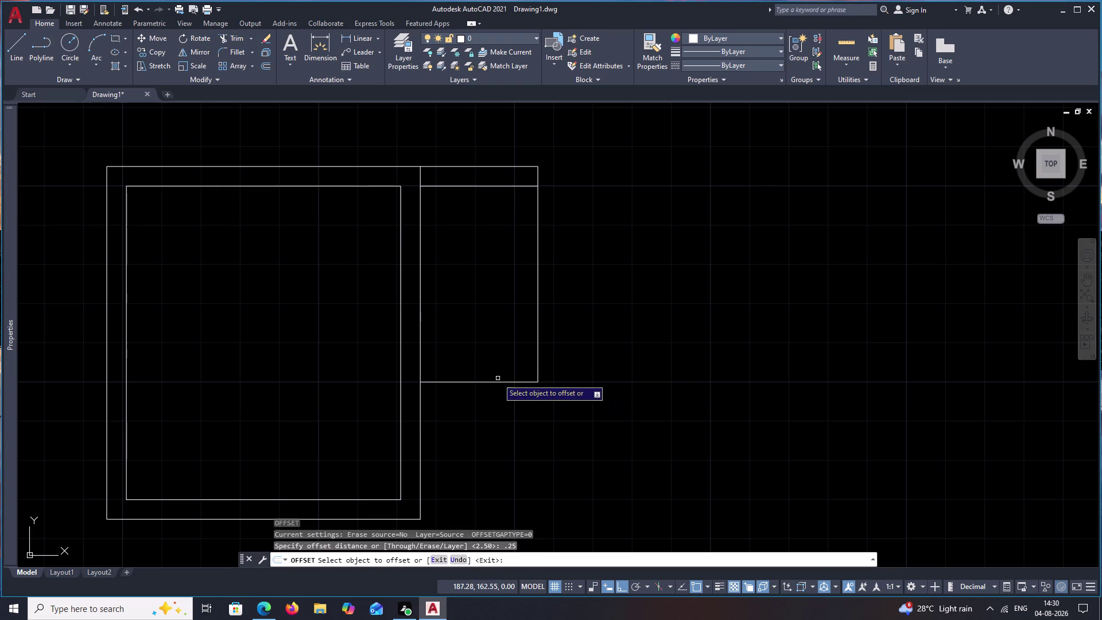
click(497, 382)
click(496, 405)
key(space)
key(space)
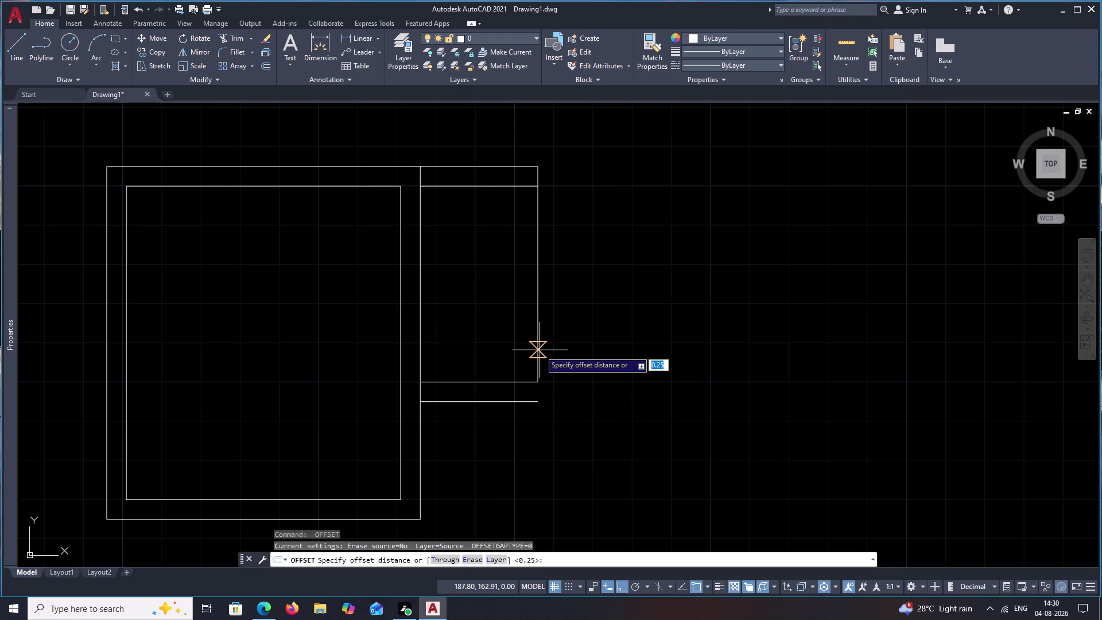
key(space)
click(538, 352)
click(573, 350)
key(Escape)
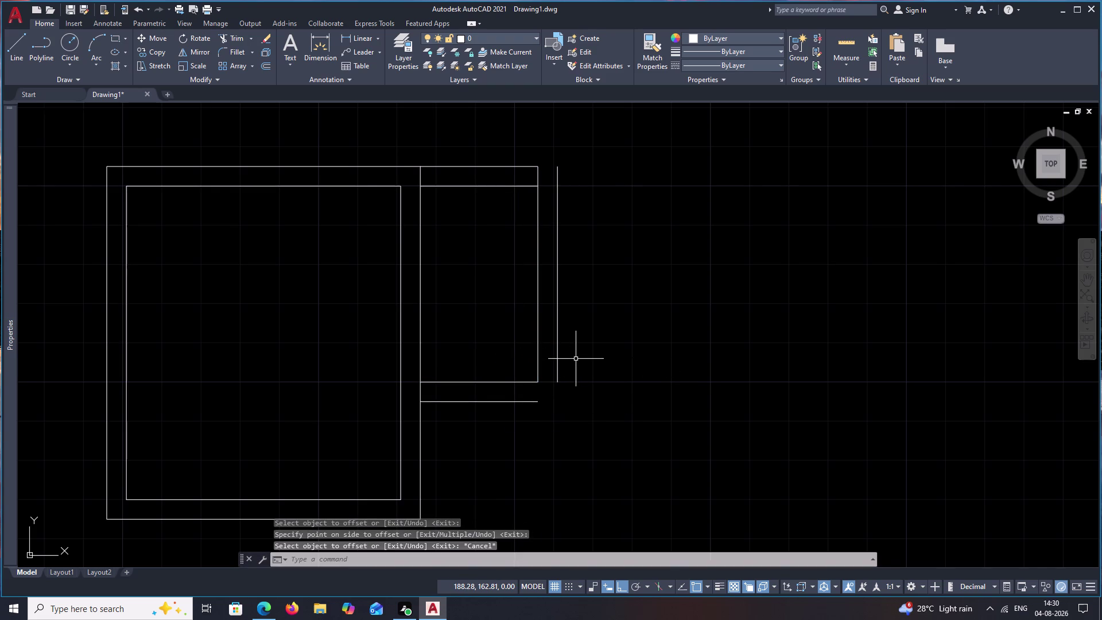
Fillet the outer bottom-right and top-right wall corners closed.
text(f)
key(space)
click(527, 401)
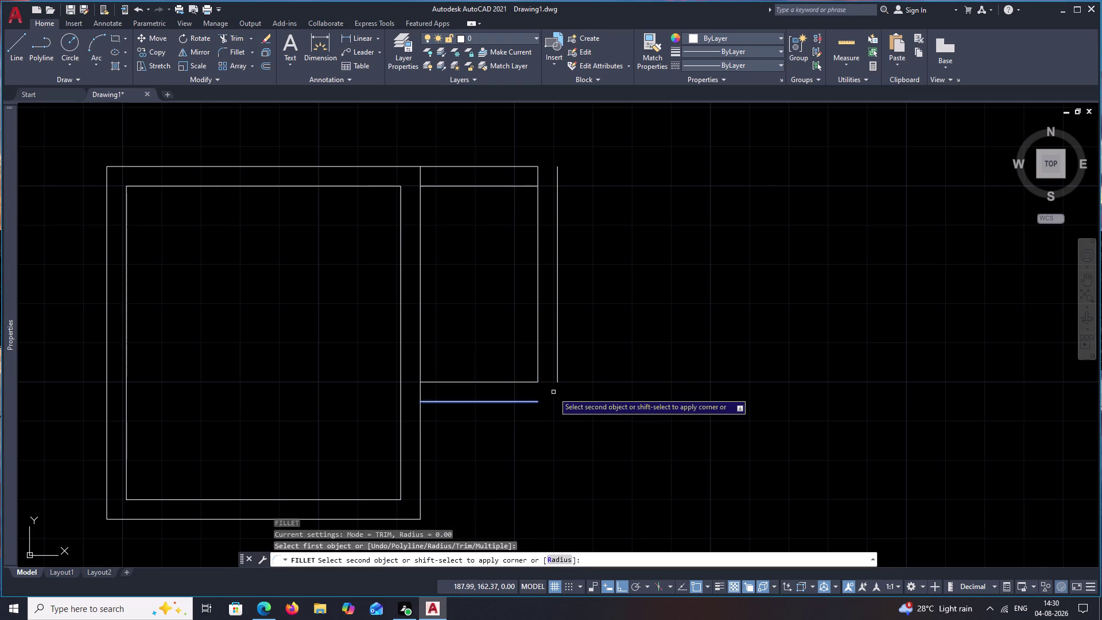
click(556, 370)
key(space)
key(space)
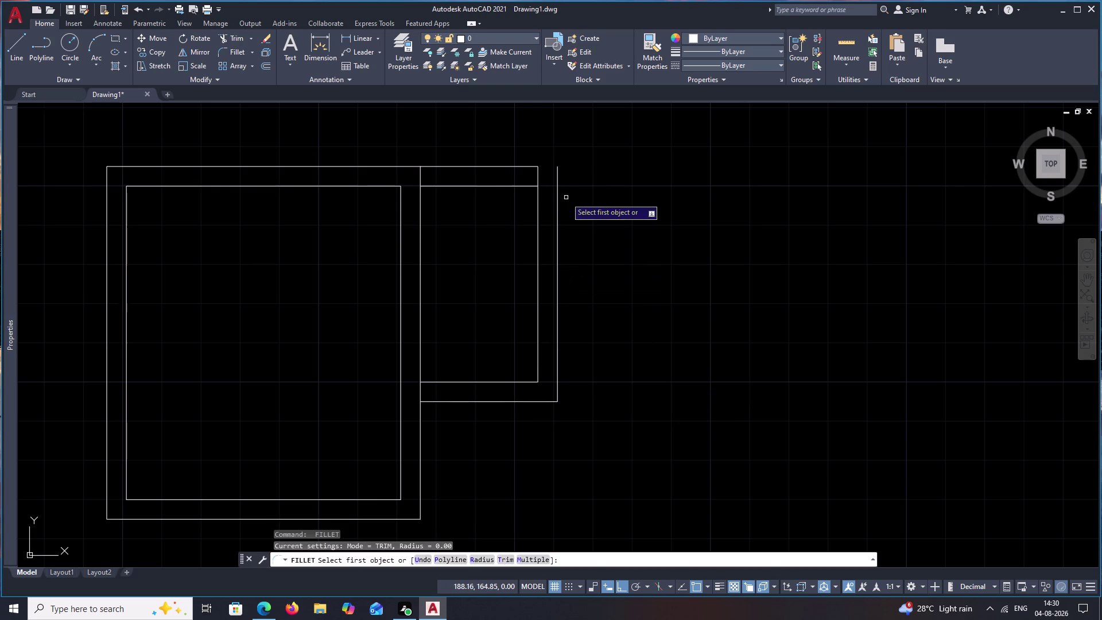
key(space)
click(558, 193)
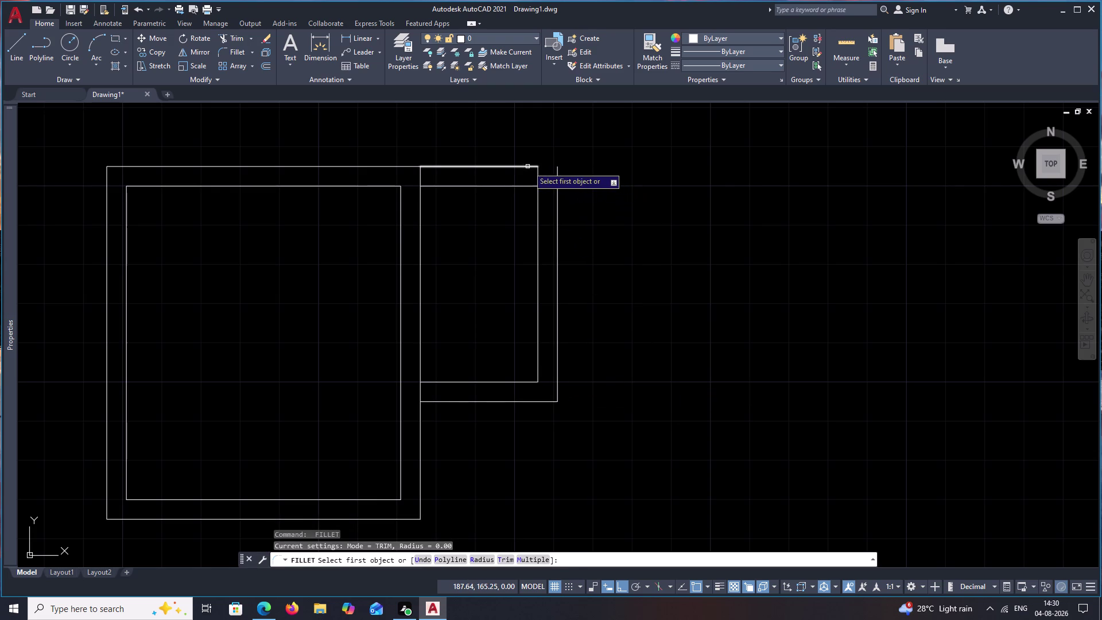
click(532, 167)
click(558, 183)
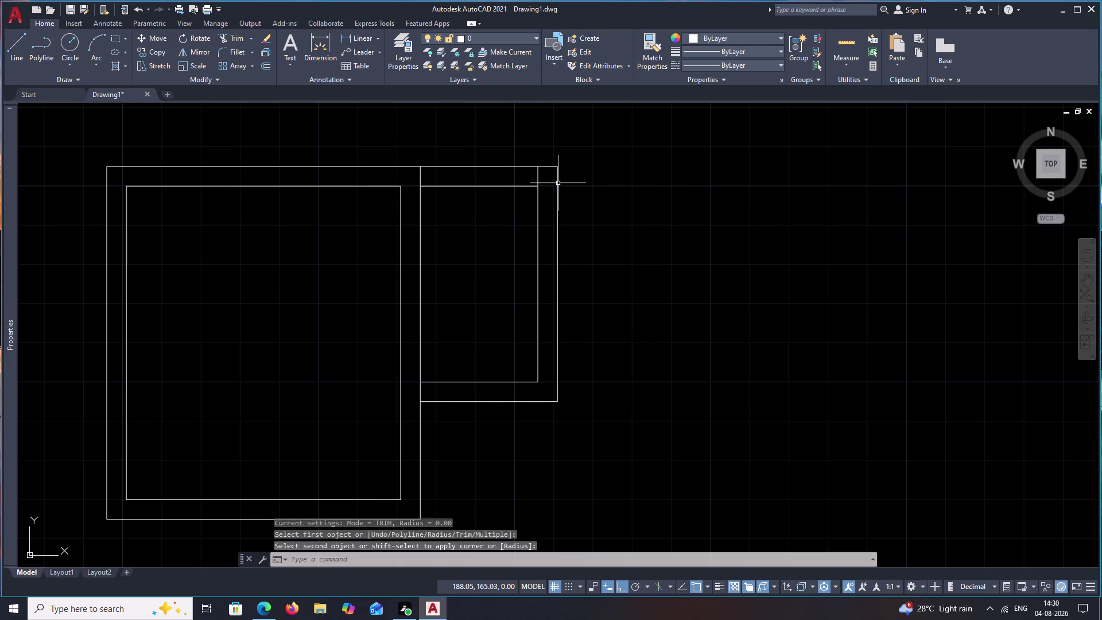
key(Escape)
click(847, 52)
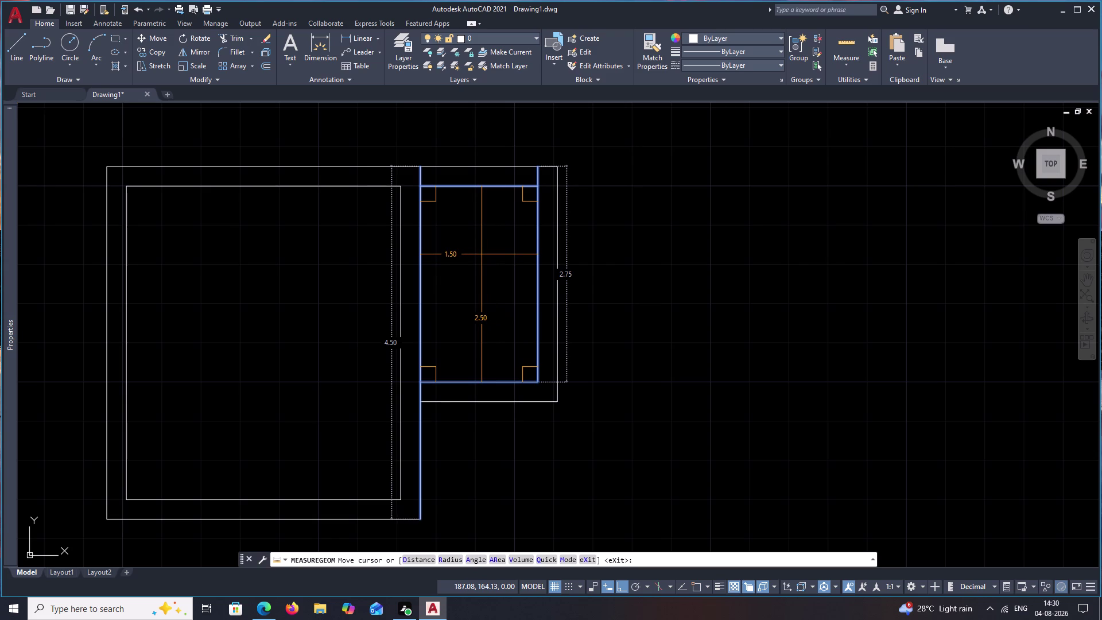
Select the small room's double walls and copy them to its right, then recentre the plan.
key(Escape)
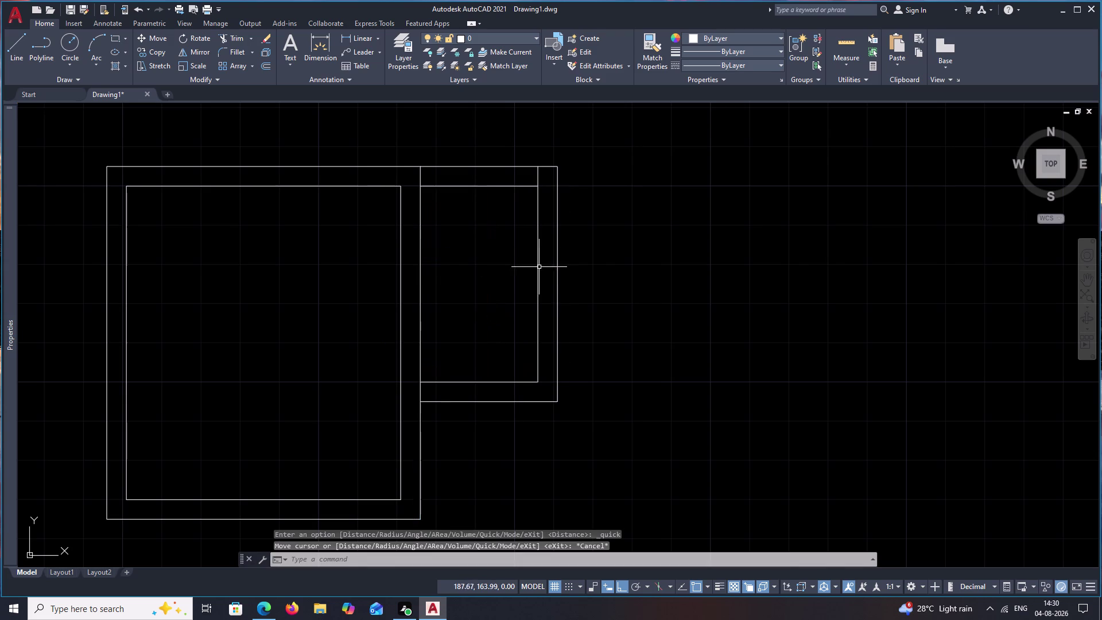
drag(591, 111, 518, 428)
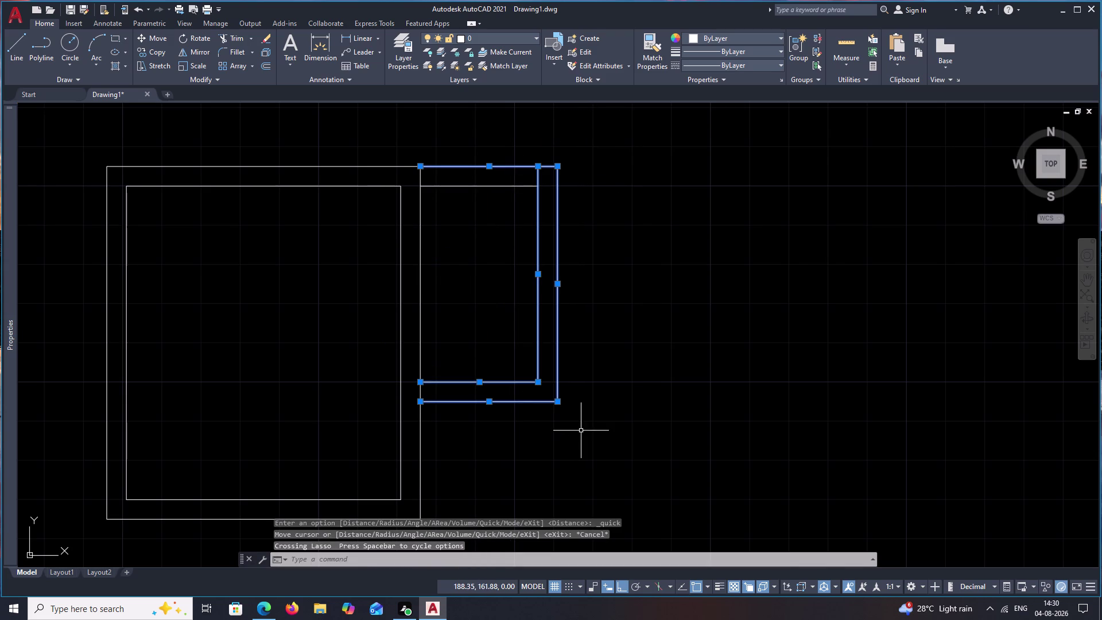
drag(550, 114, 476, 466)
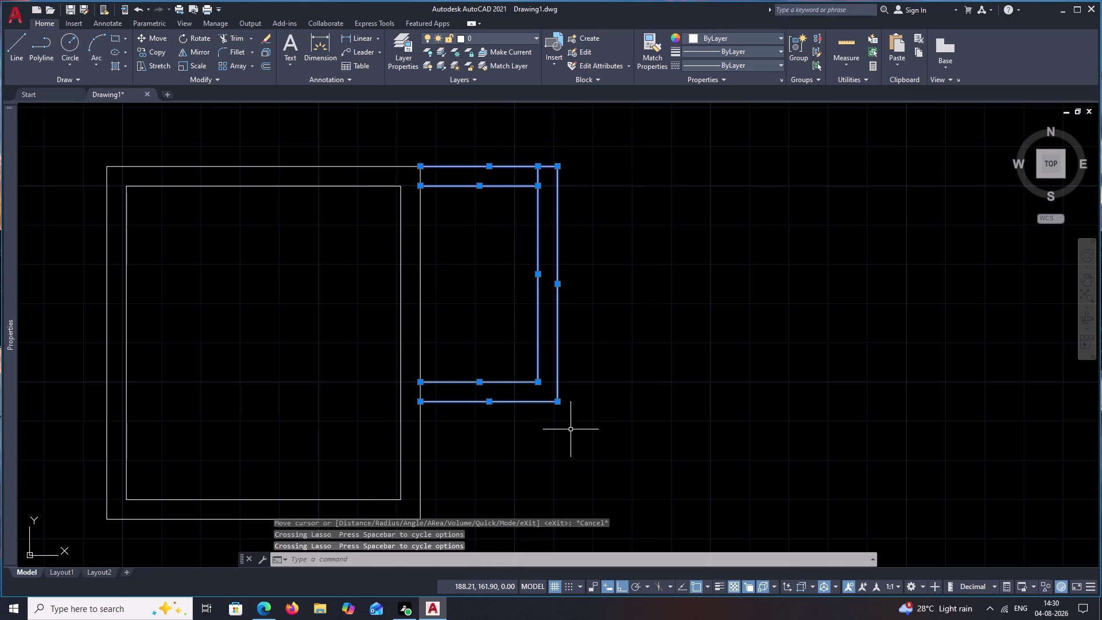
text(co)
key(space)
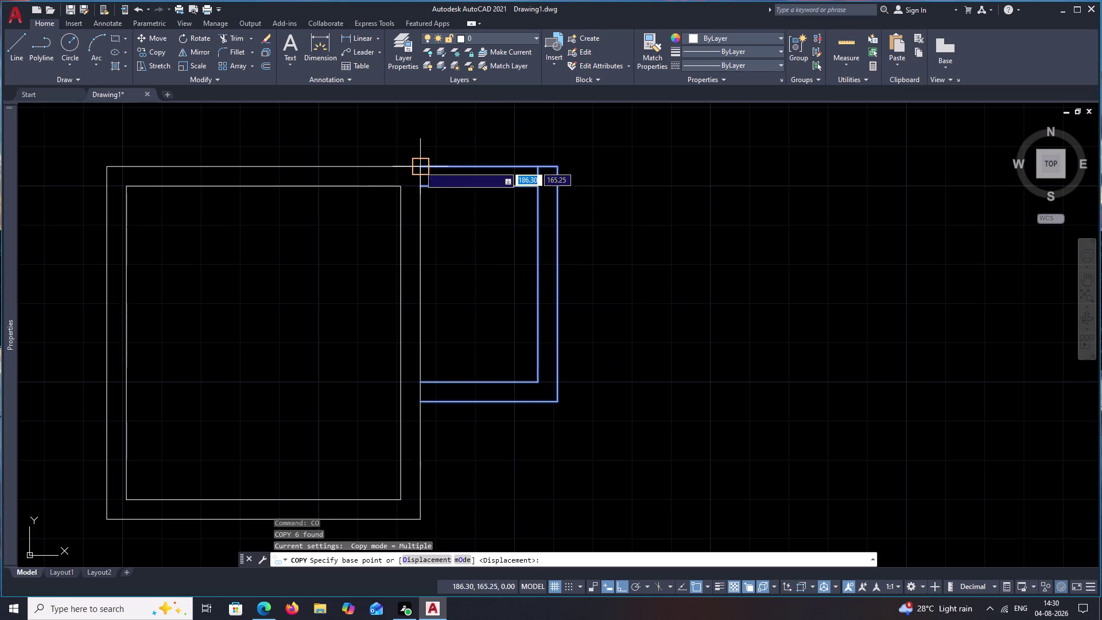
click(420, 169)
click(558, 174)
key(Escape)
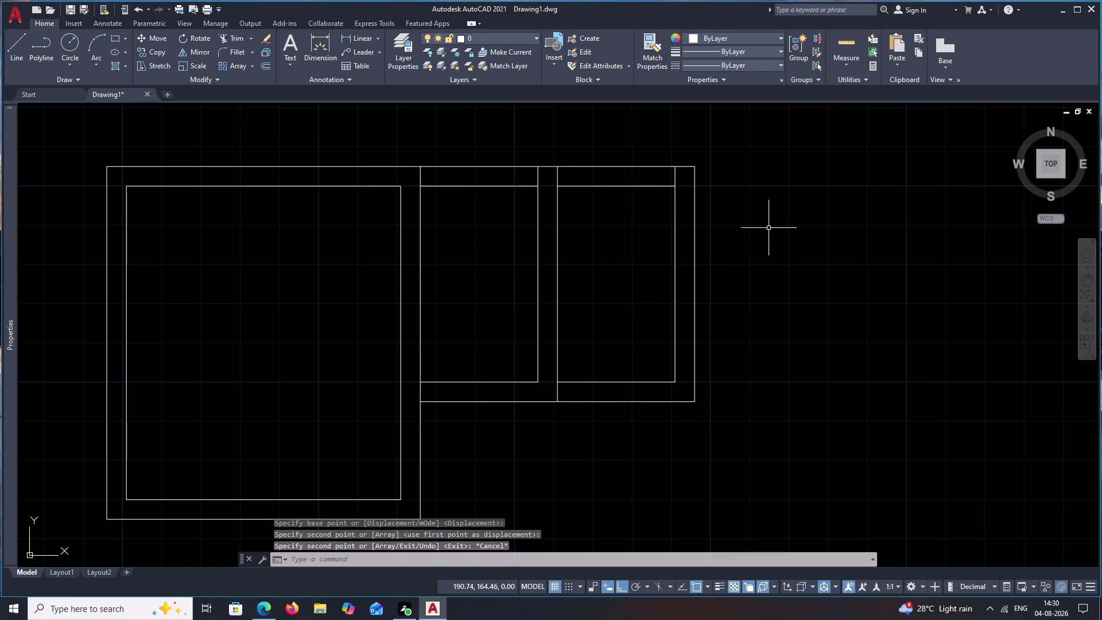
scroll(down, 3)
middle_drag(785, 254, 557, 261)
Draw a 4.80-long top wall line rightward from the second room's top corner.
text(l)
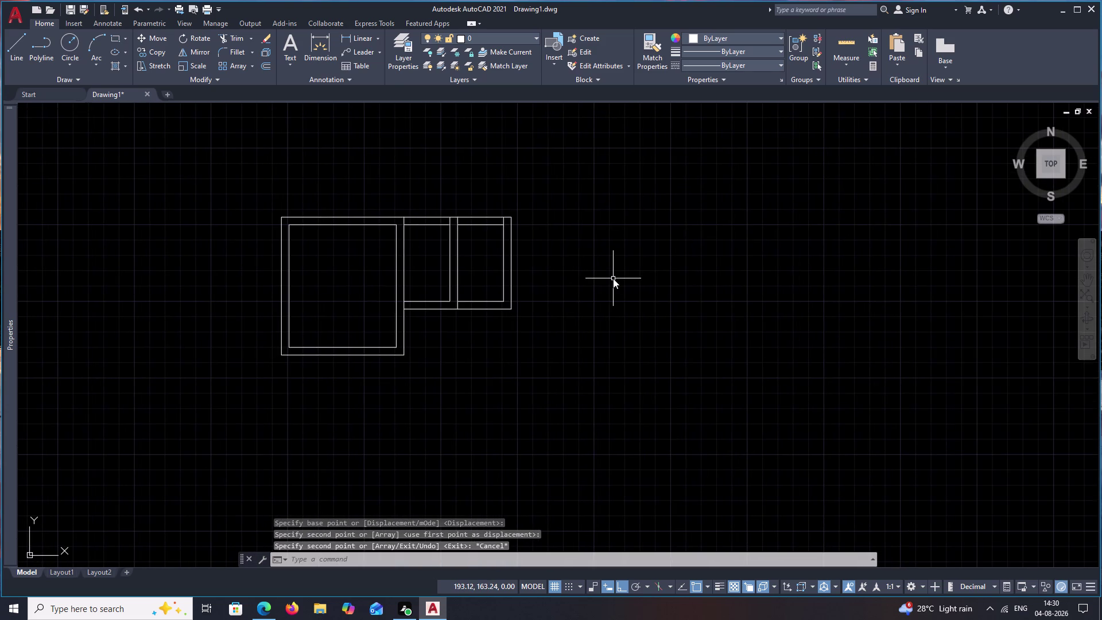
key(space)
click(513, 219)
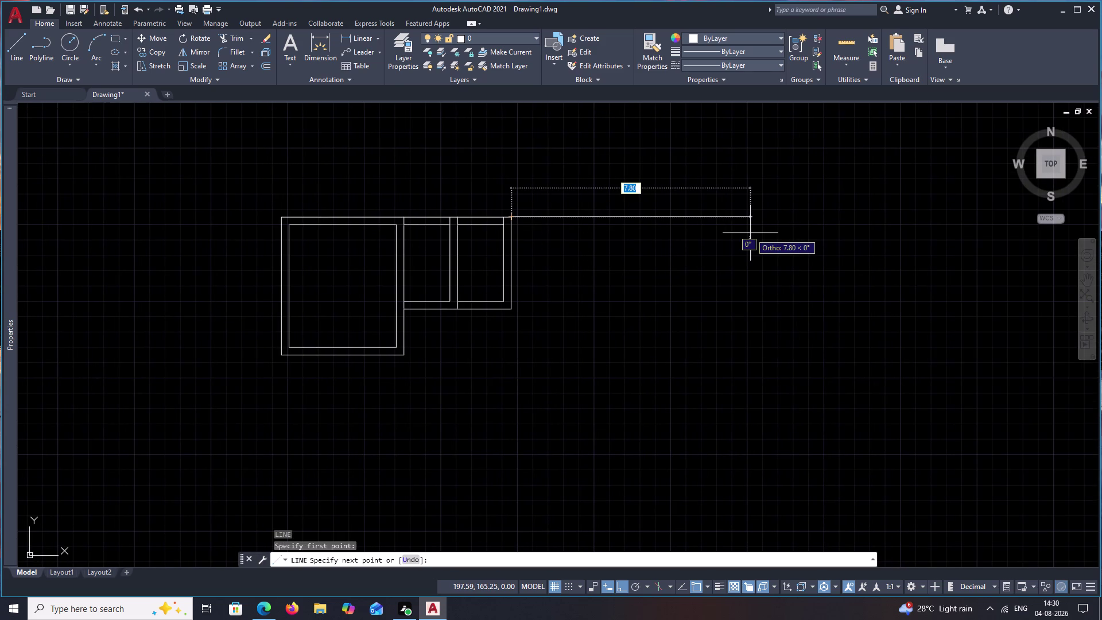
text(4.80)
key(space)
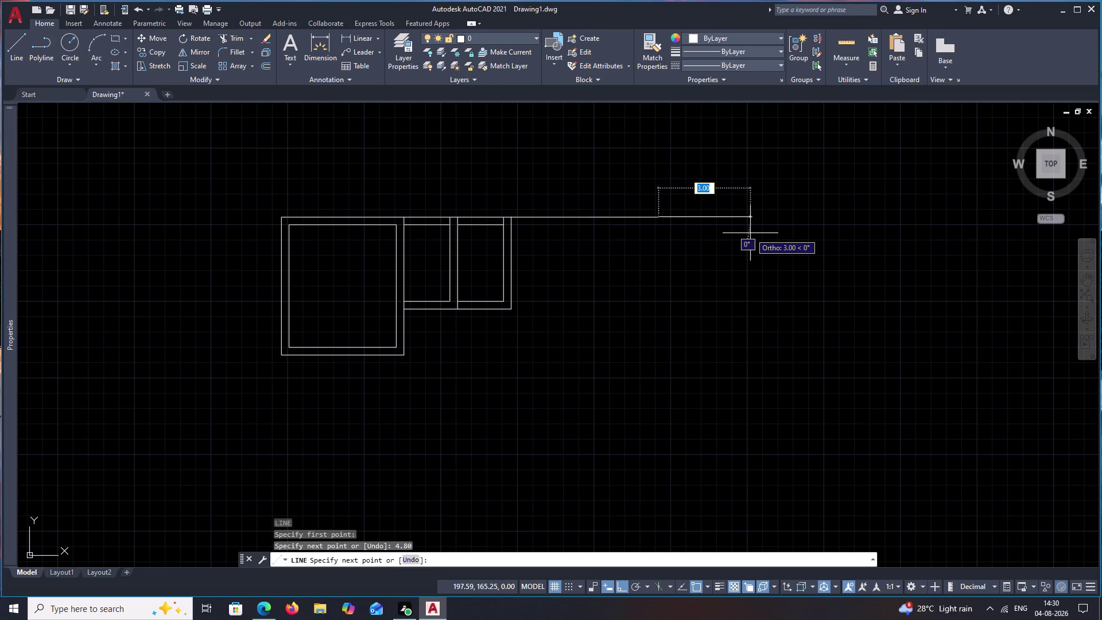
key(Escape)
Offset the new top wall line 0.25 down as its inner wall.
text(o)
key(space)
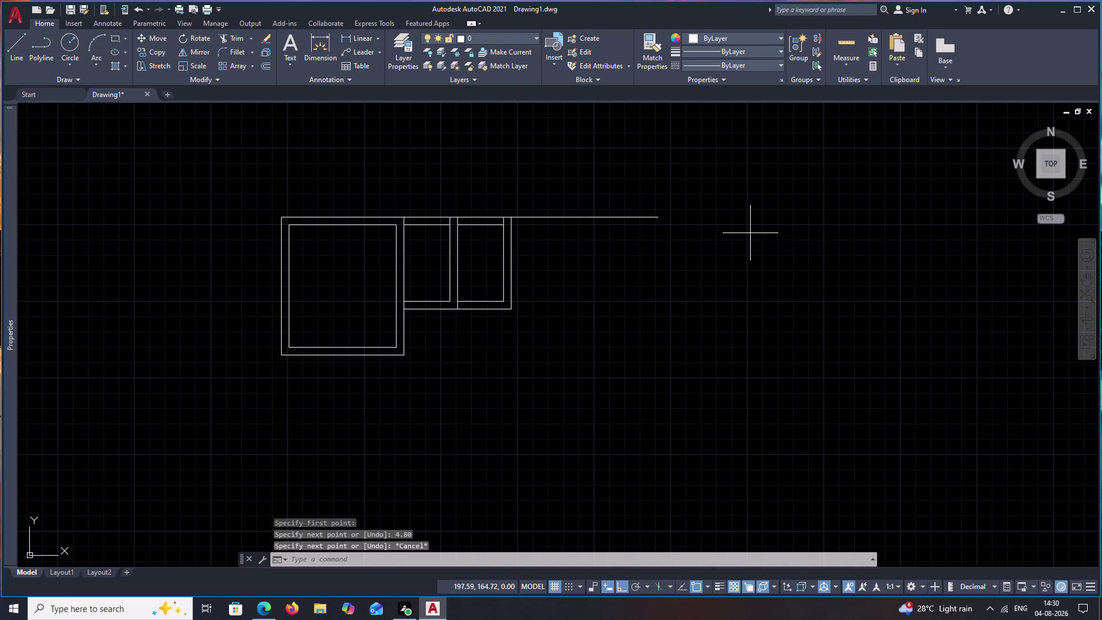
text(.25)
key(space)
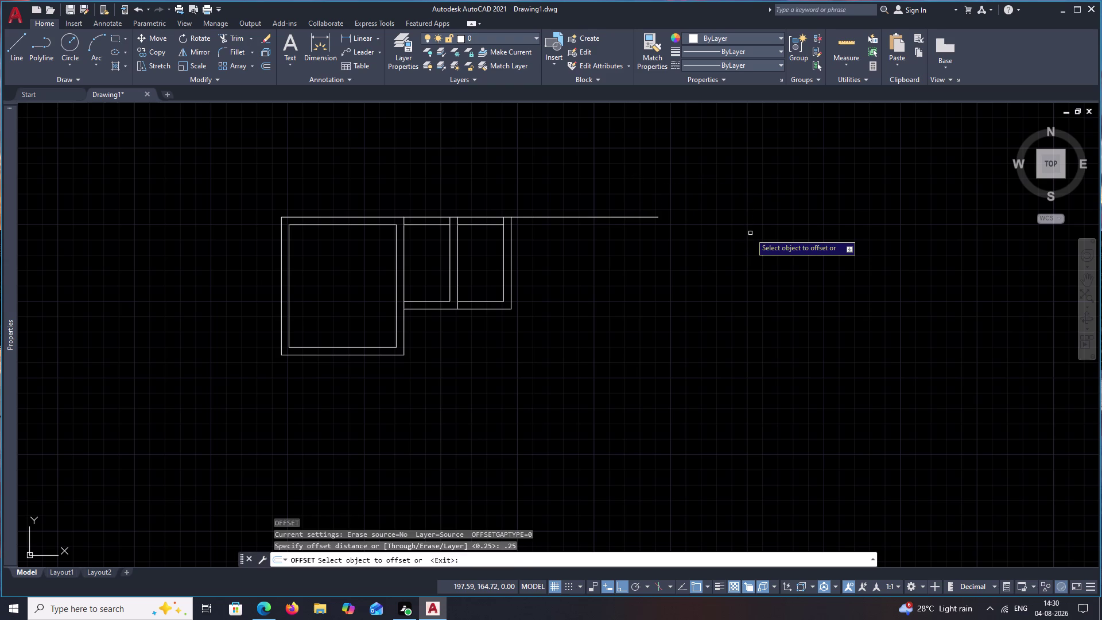
click(580, 217)
click(579, 244)
key(space)
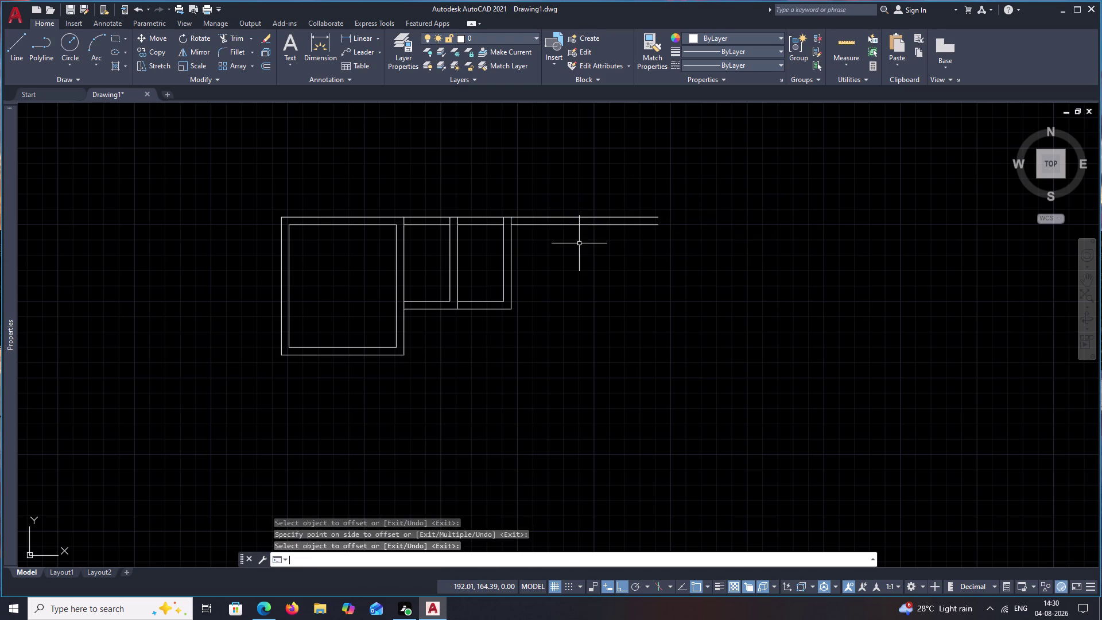
Offset the inner top wall 4.00 down to form the room's bottom edge.
key(space)
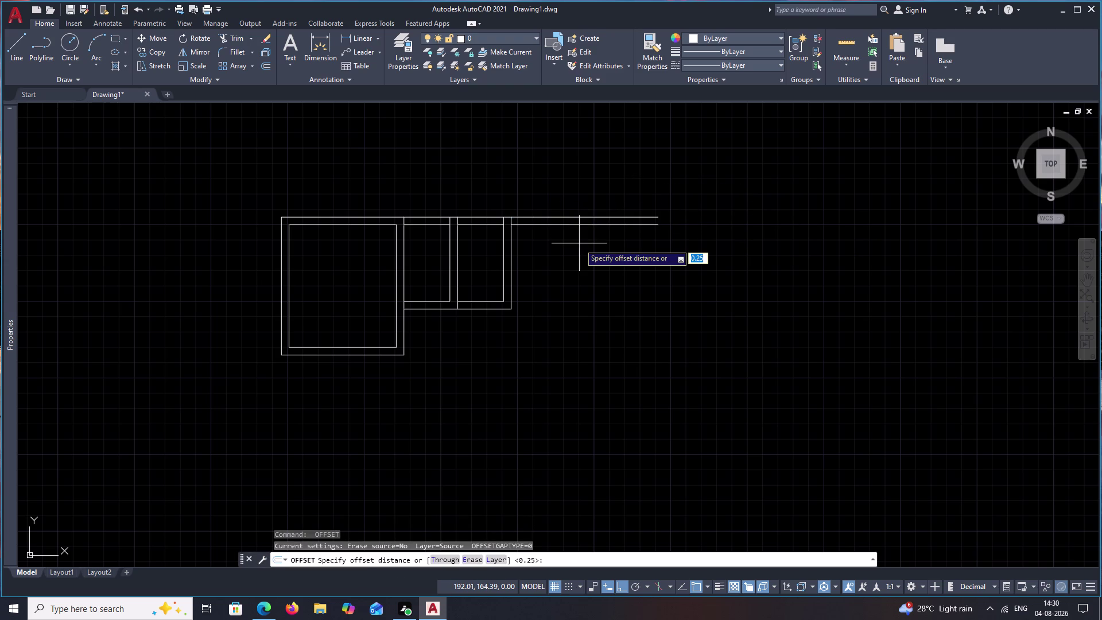
text(4.00)
key(space)
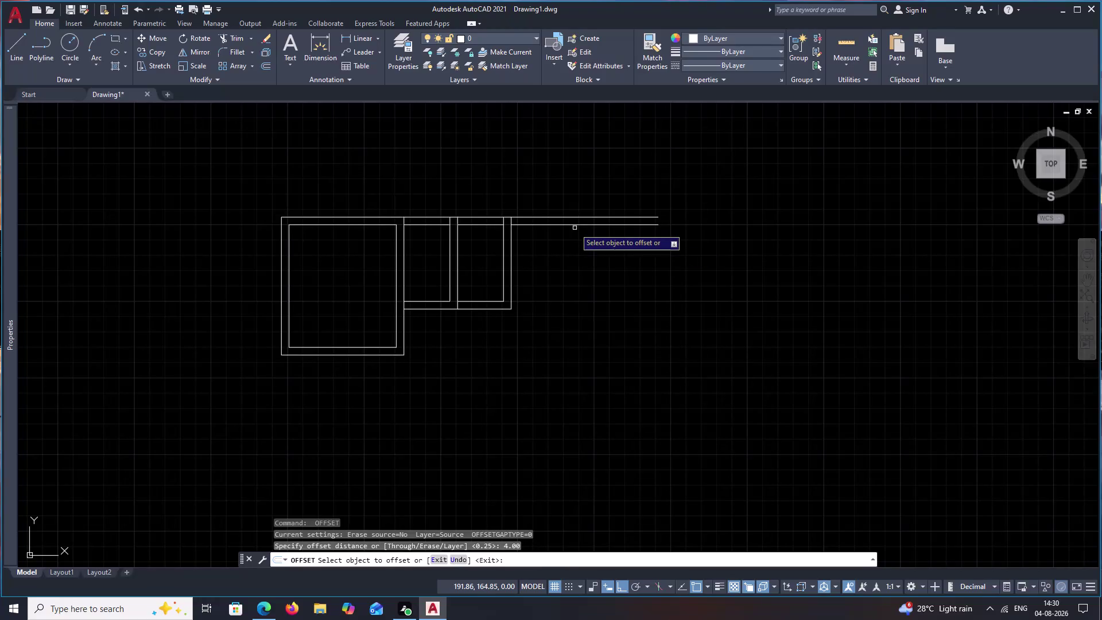
click(577, 223)
click(590, 322)
key(space)
key(space)
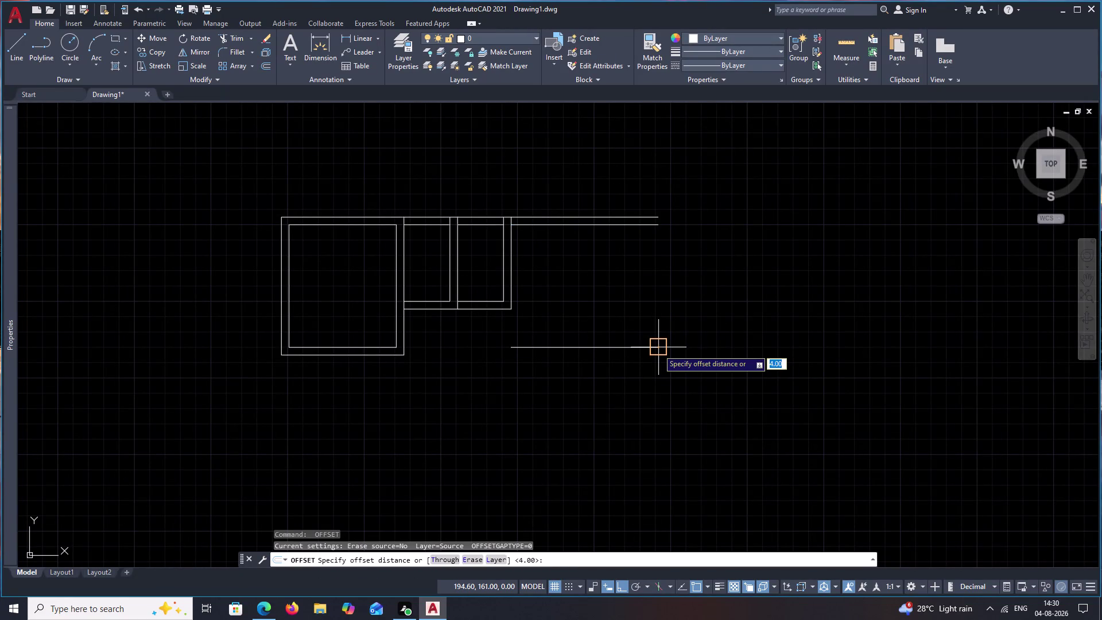
key(Escape)
Start a vertical wall line at the top wall's right end.
text(l)
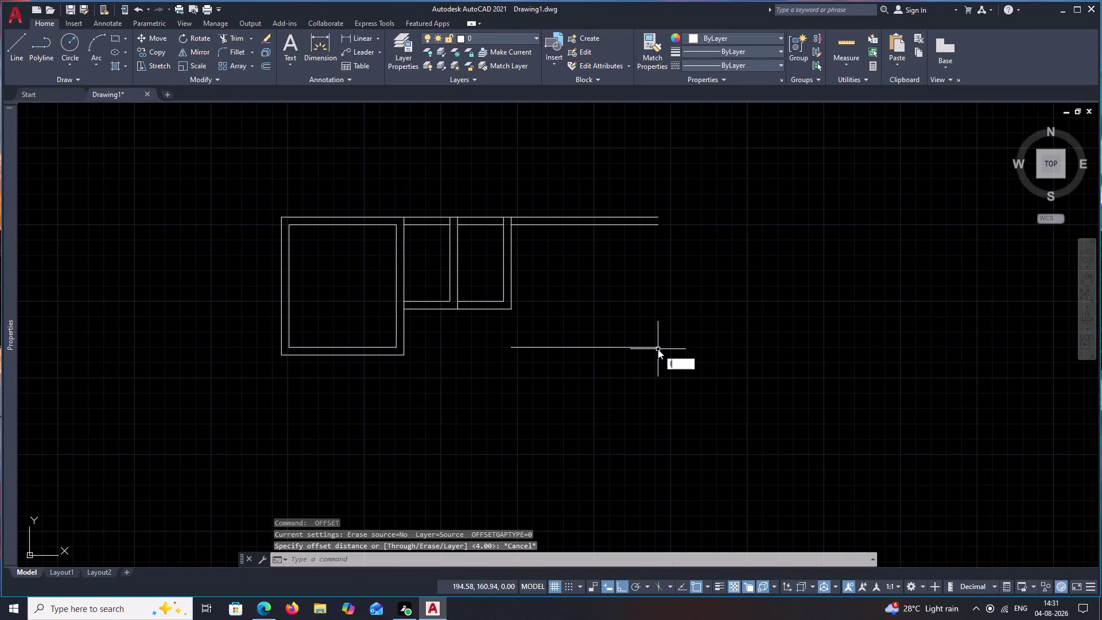
key(space)
click(658, 349)
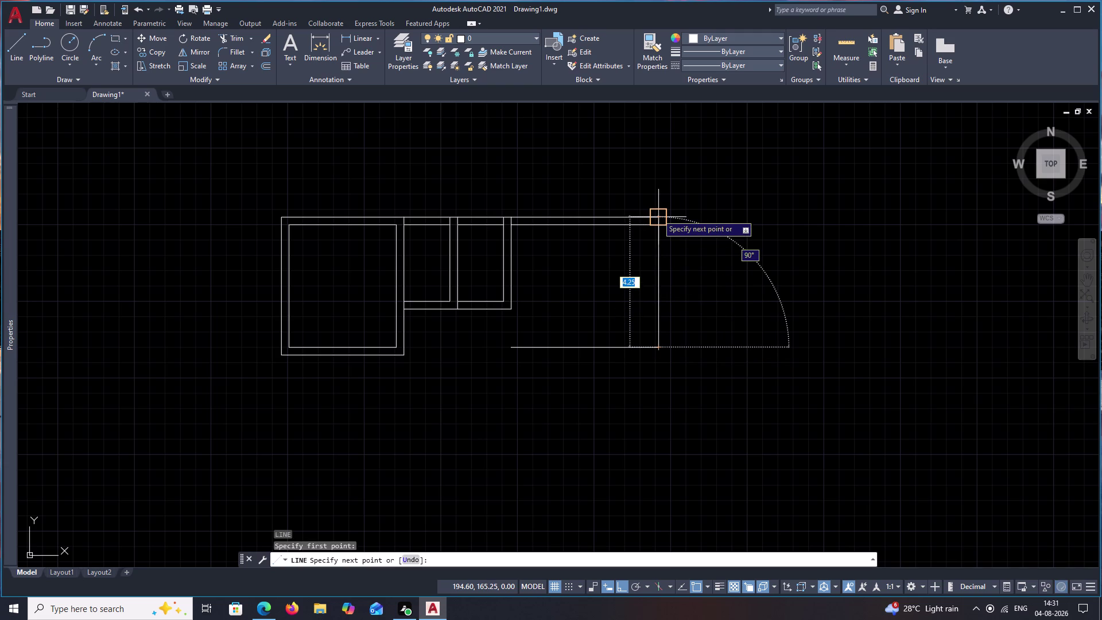
Close the third room's right side and offset its right and bottom walls 0.25 outward.
click(657, 228)
key(Escape)
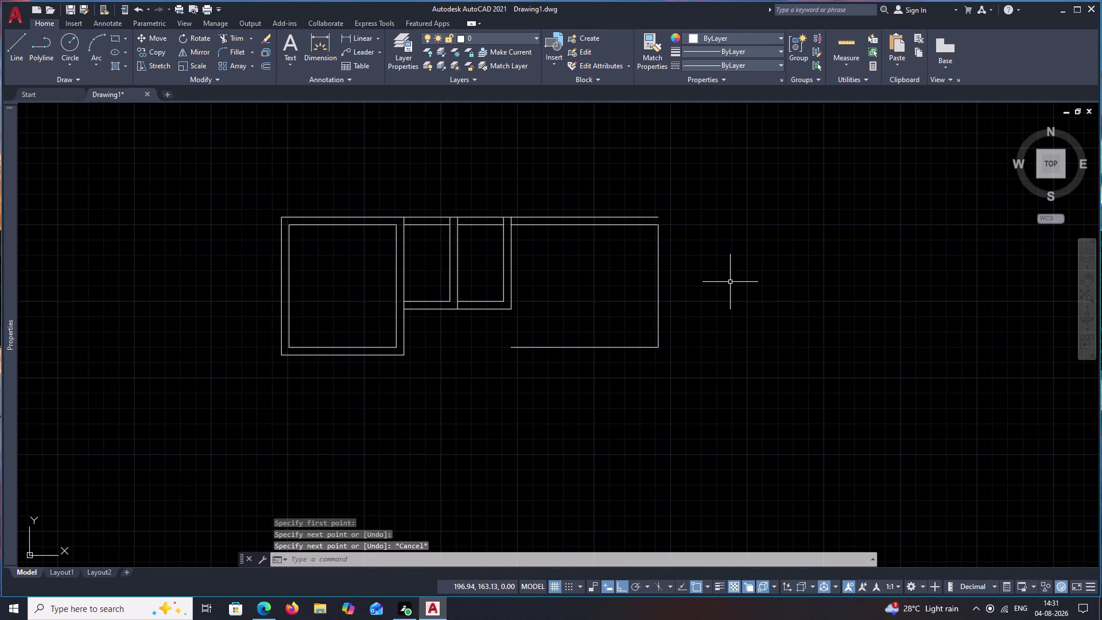
text(o .25)
key(space)
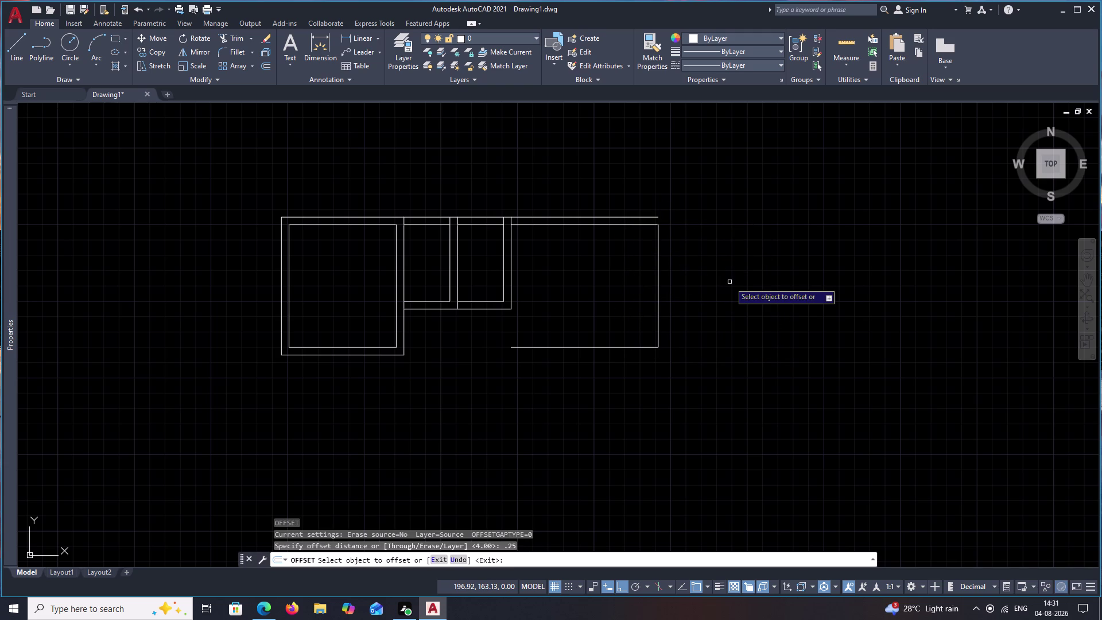
click(659, 282)
click(709, 291)
key(Escape)
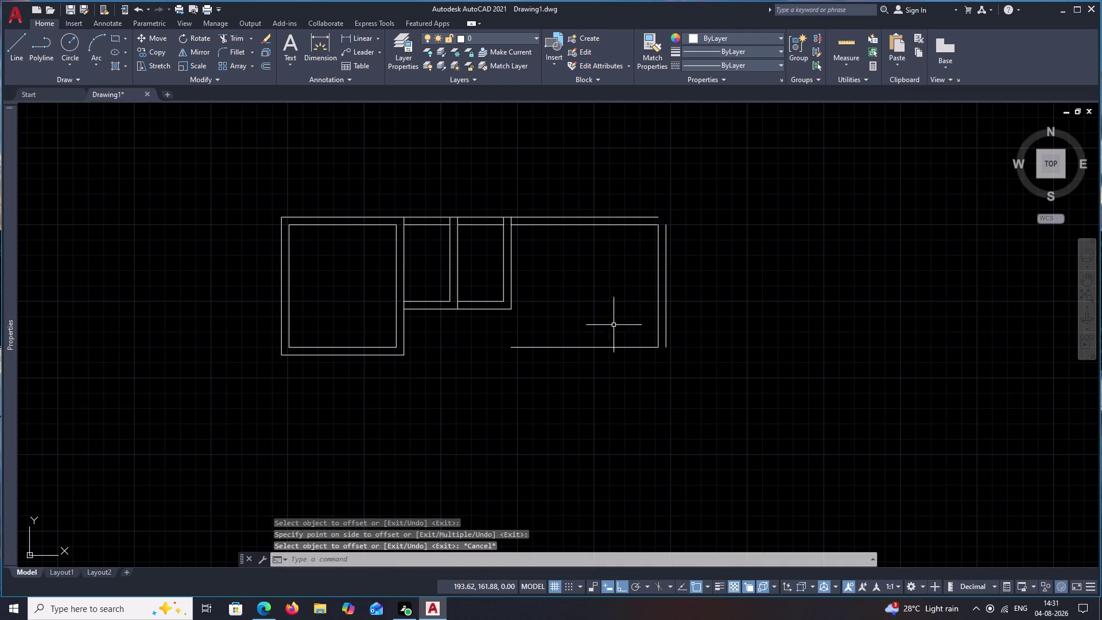
key(space)
key(space)
click(591, 347)
click(589, 371)
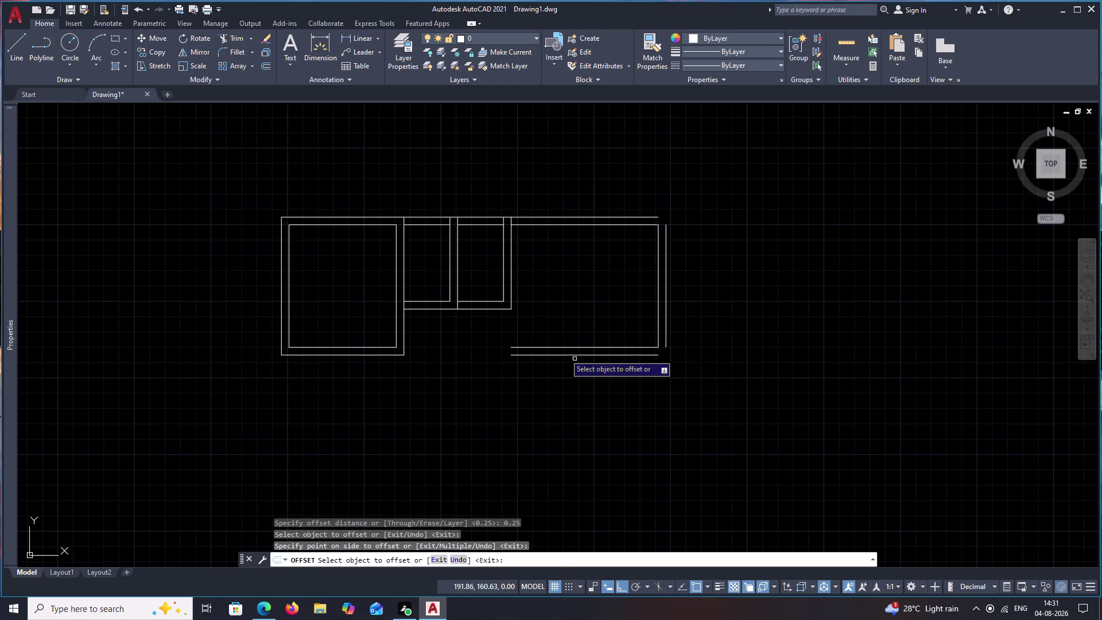
key(Escape)
Draw the room's inner lower-left wall line and offset it 0.25 outward.
key(l)
key(space)
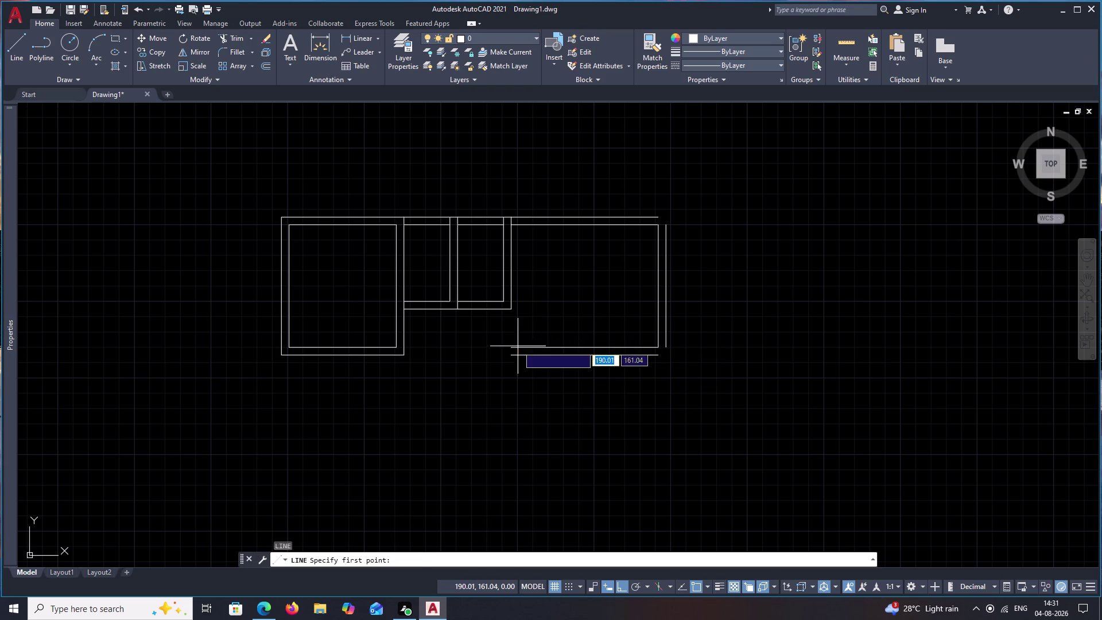
click(516, 346)
click(516, 312)
key(Escape)
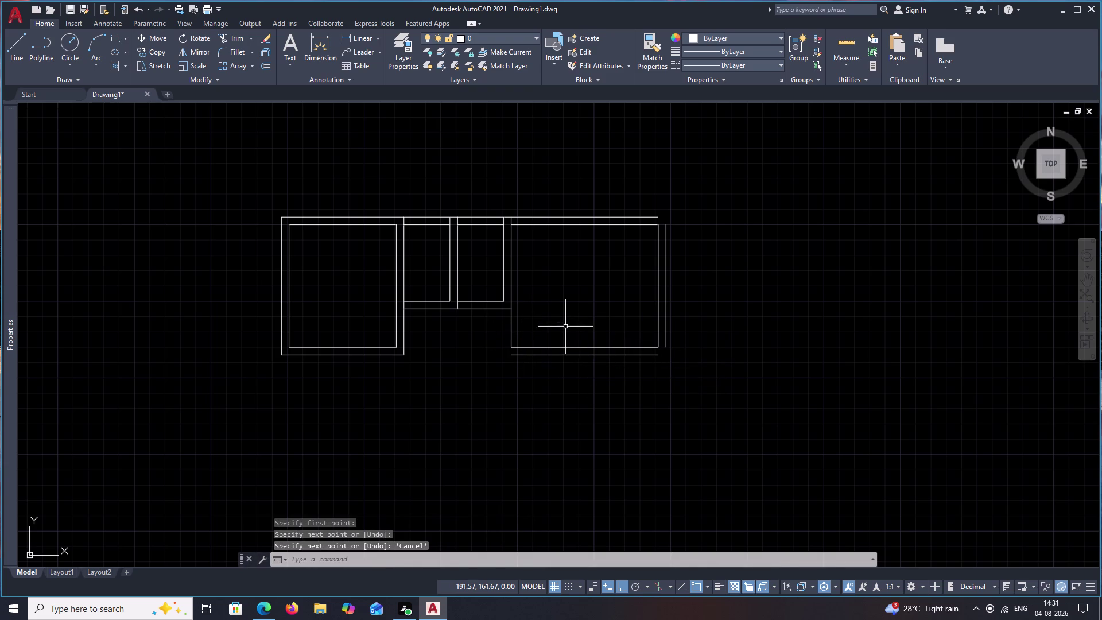
text(o .25)
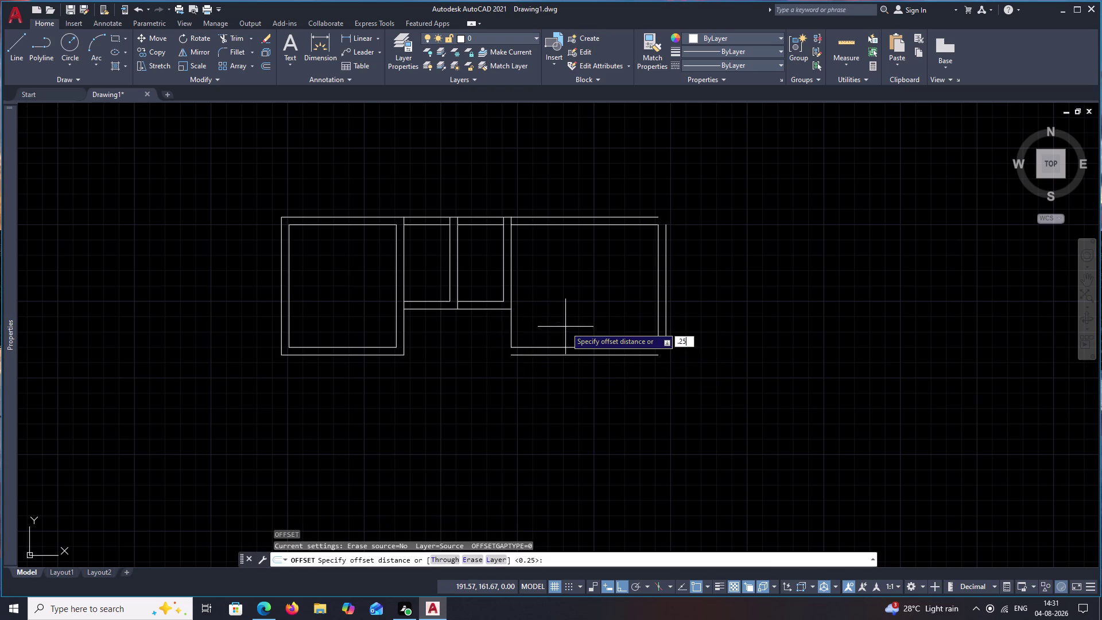
key(space)
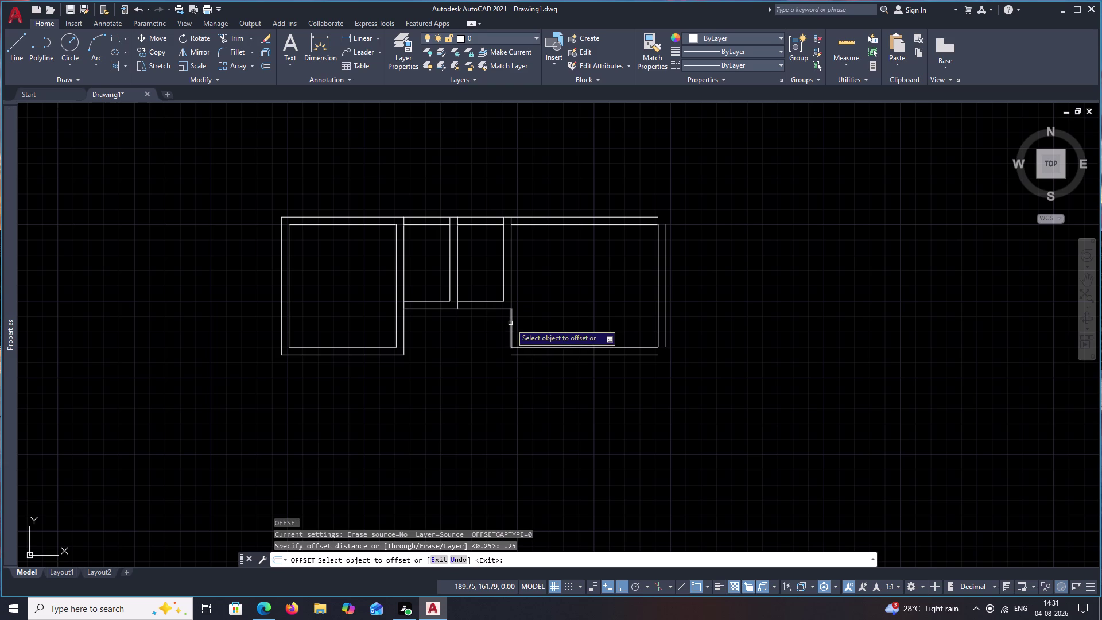
click(510, 323)
click(497, 329)
key(Escape)
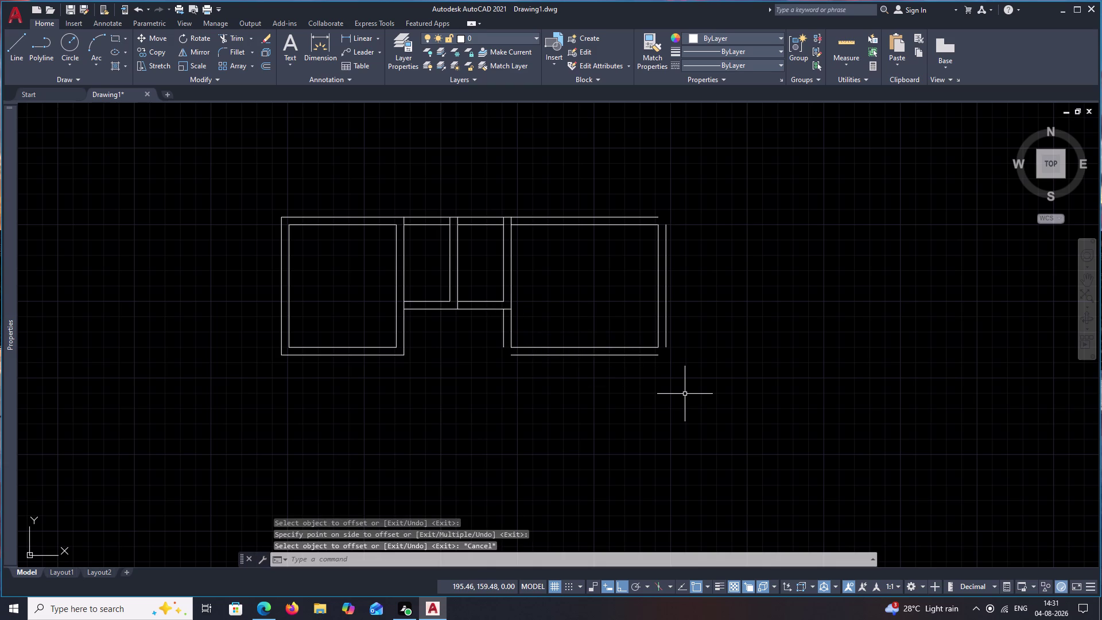
Fillet the outer wall lines at the bottom-left, bottom-right and top-right corners.
text(f)
key(space)
click(522, 353)
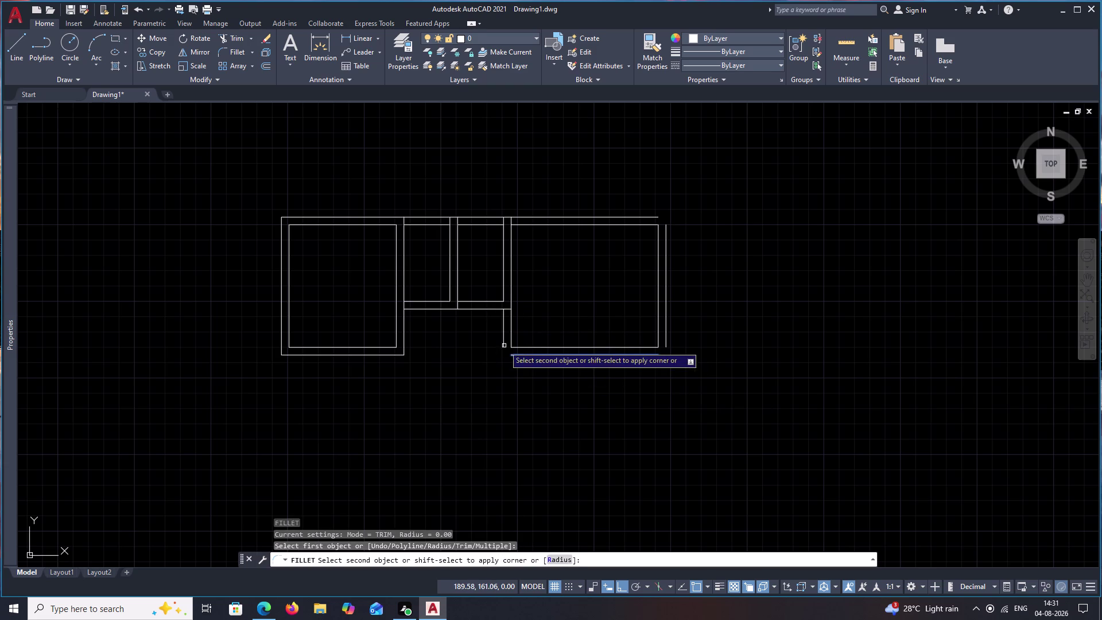
click(503, 339)
key(space)
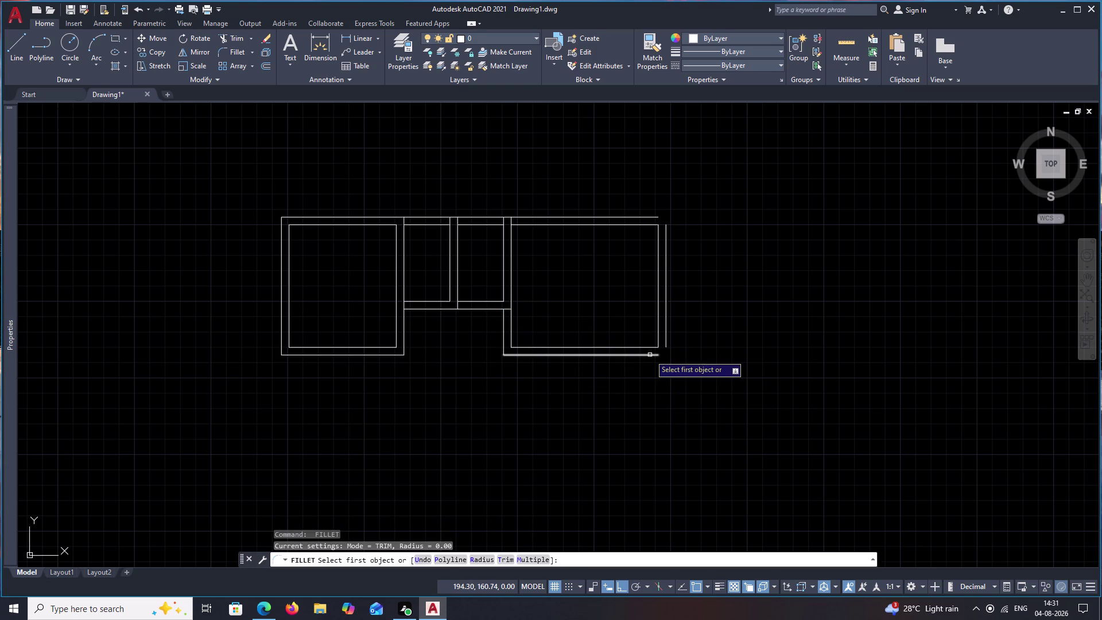
click(650, 355)
click(668, 338)
click(665, 338)
key(space)
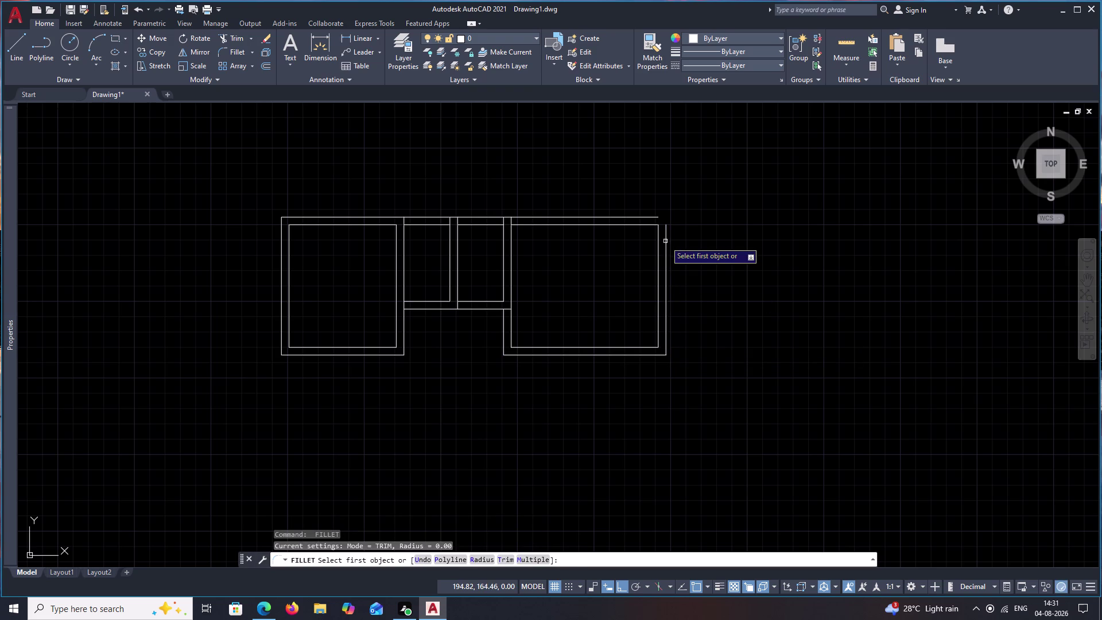
click(666, 238)
click(653, 217)
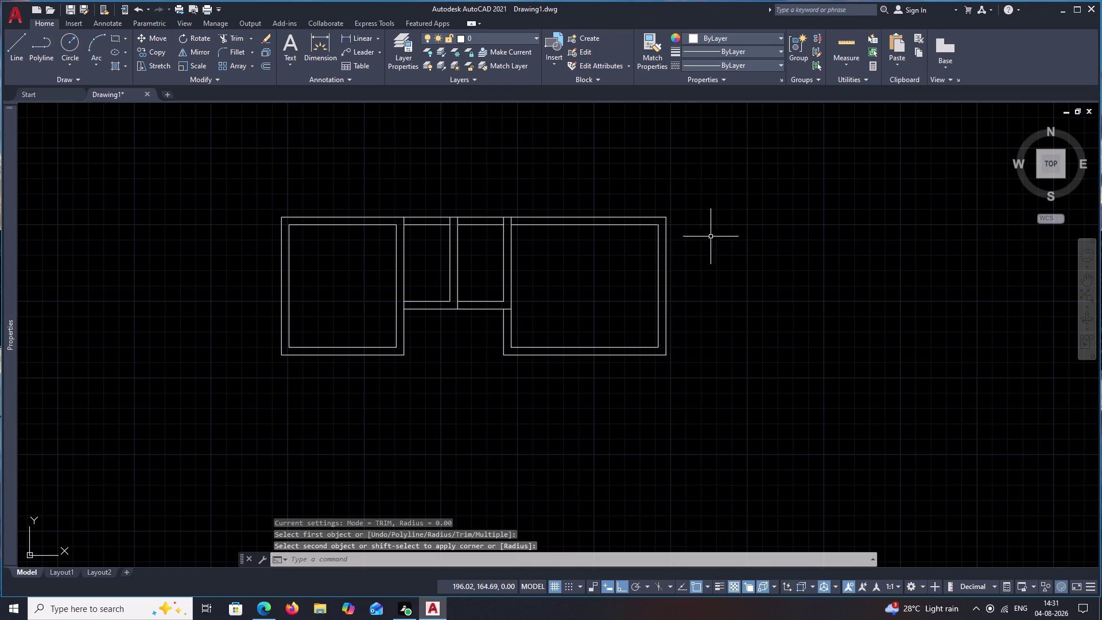
key(Escape)
middle_drag(583, 333, 633, 254)
Draw a 1.6 line down from the left room's bottom-left corner.
middle_drag(525, 290, 597, 302)
double_click(836, 46)
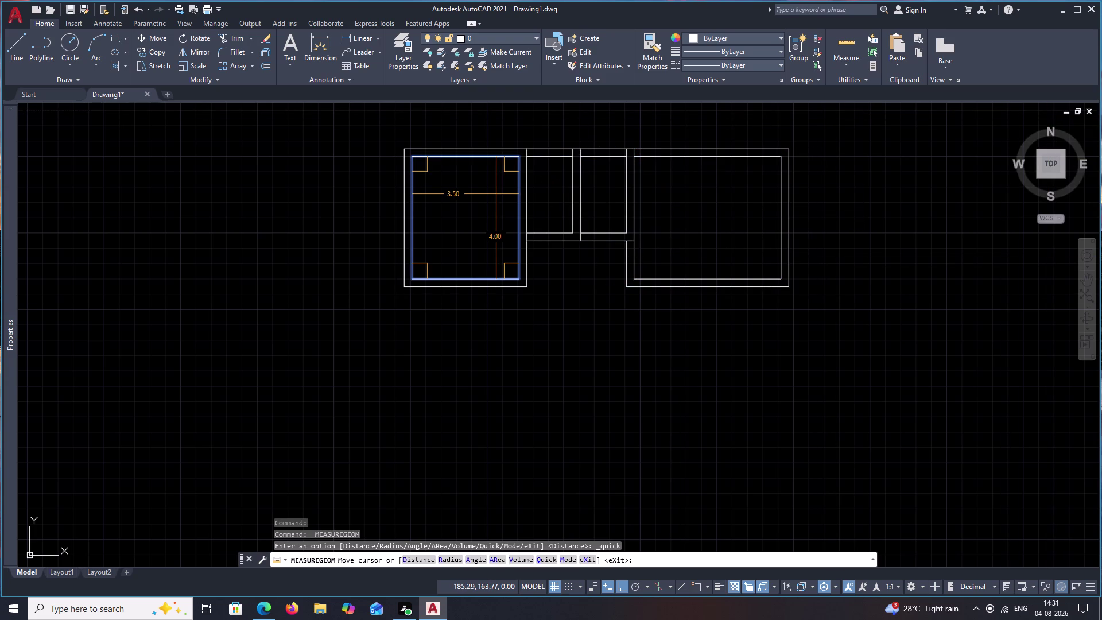
key(Escape)
middle_drag(576, 230, 661, 198)
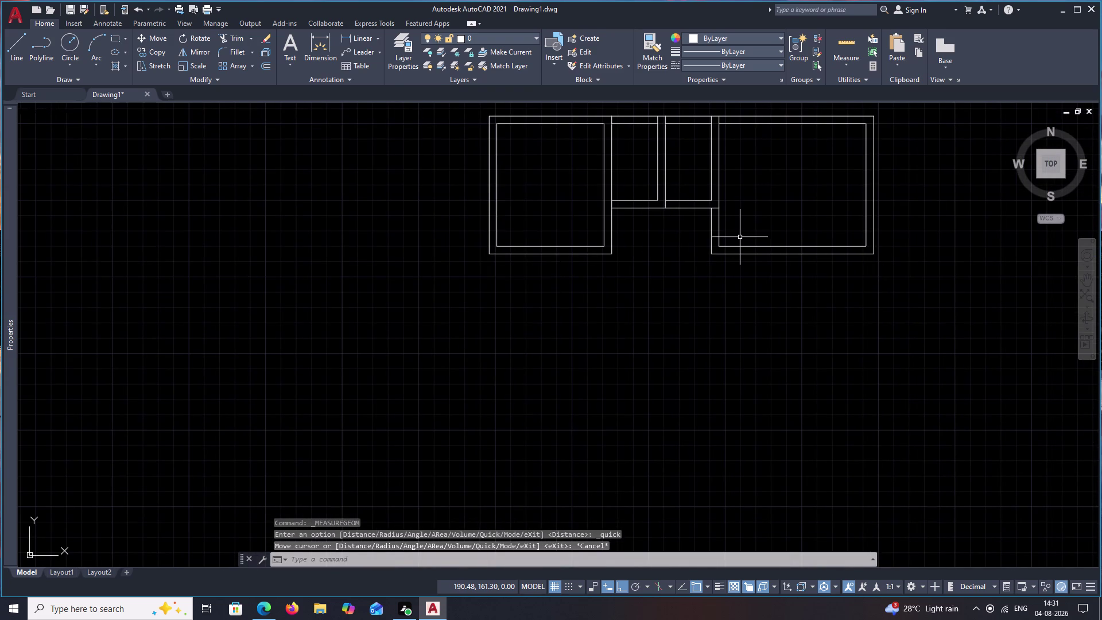
text(l)
key(space)
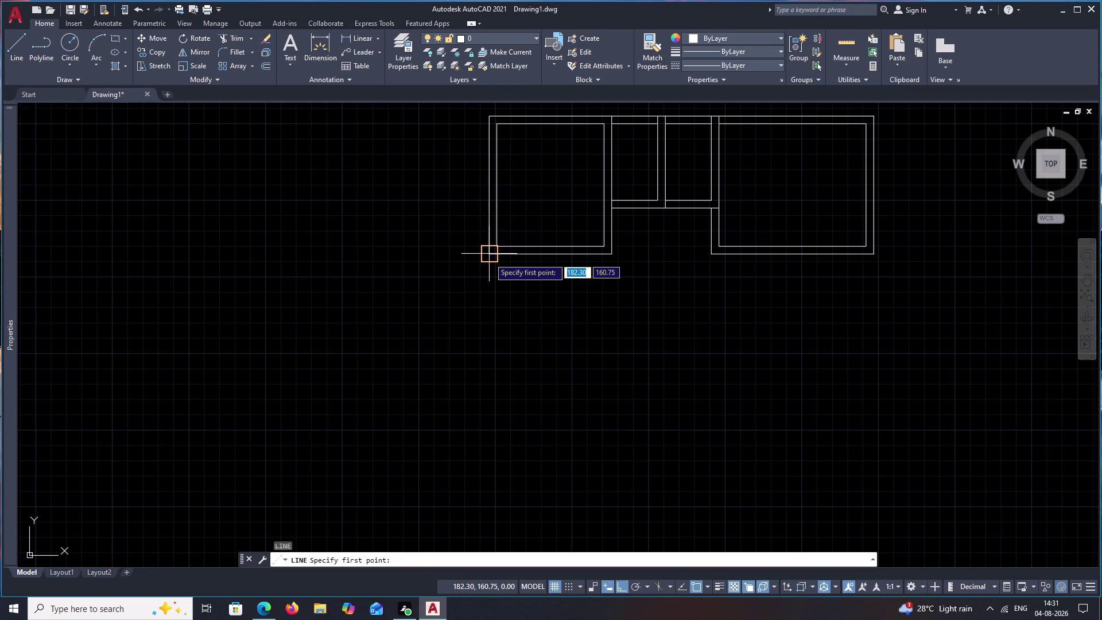
click(490, 257)
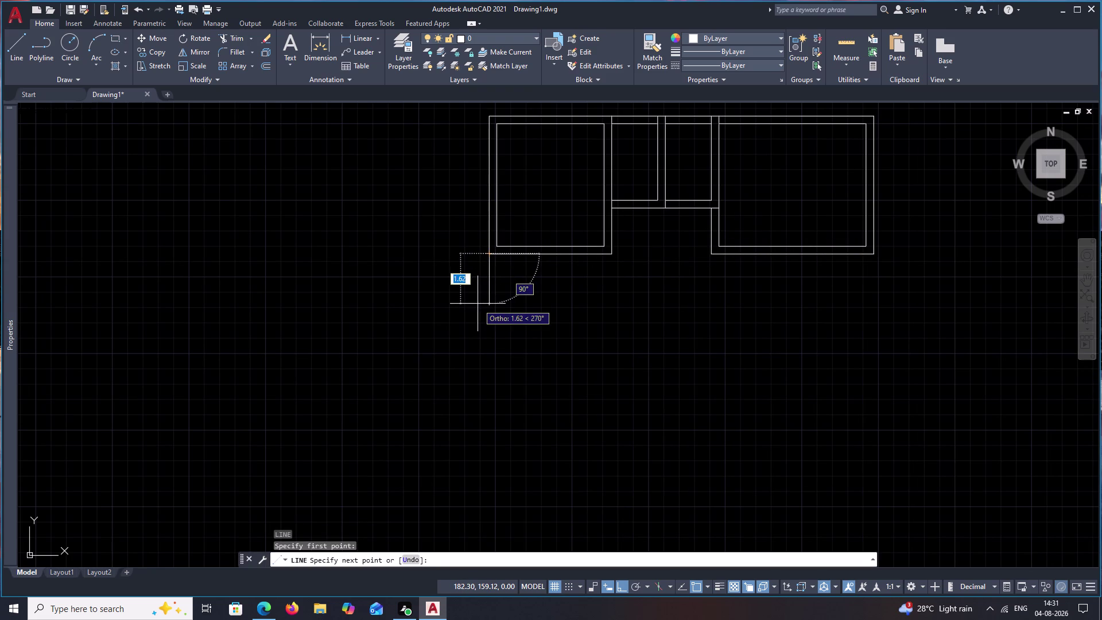
text(1.6)
key(space)
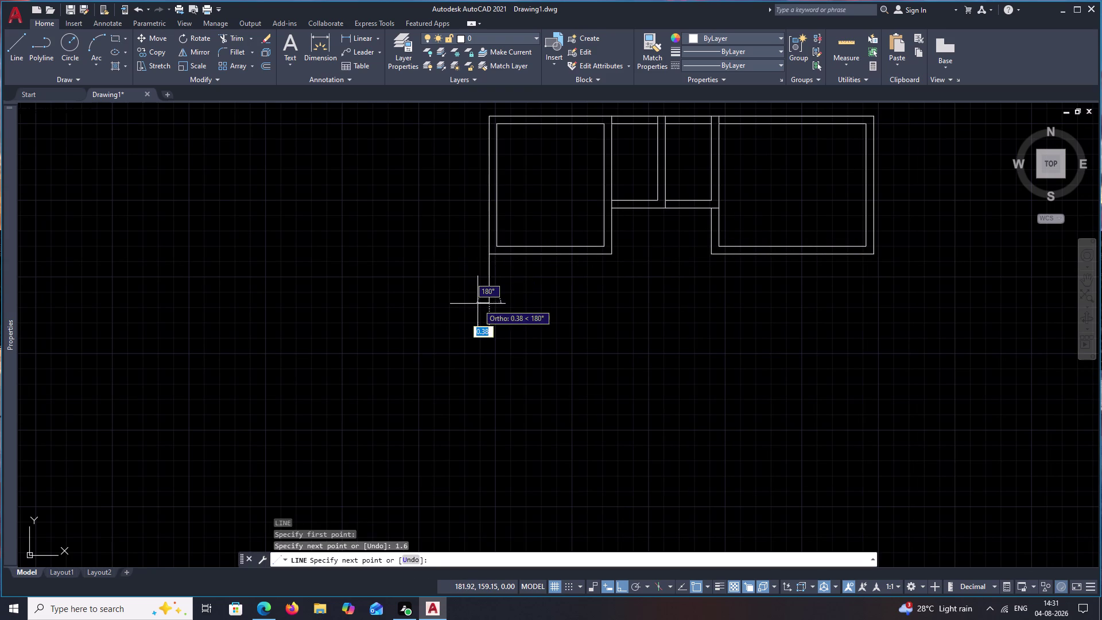
key(Escape)
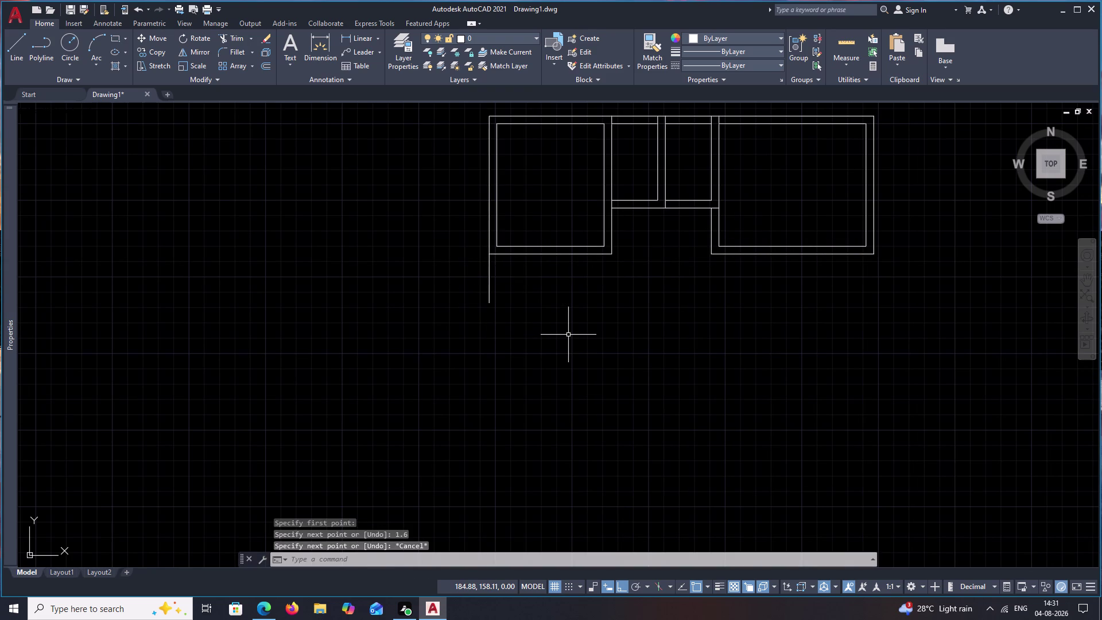
Offset the new line 0.25 to the right, then that copy 2.80 further right.
text(o .25)
key(space)
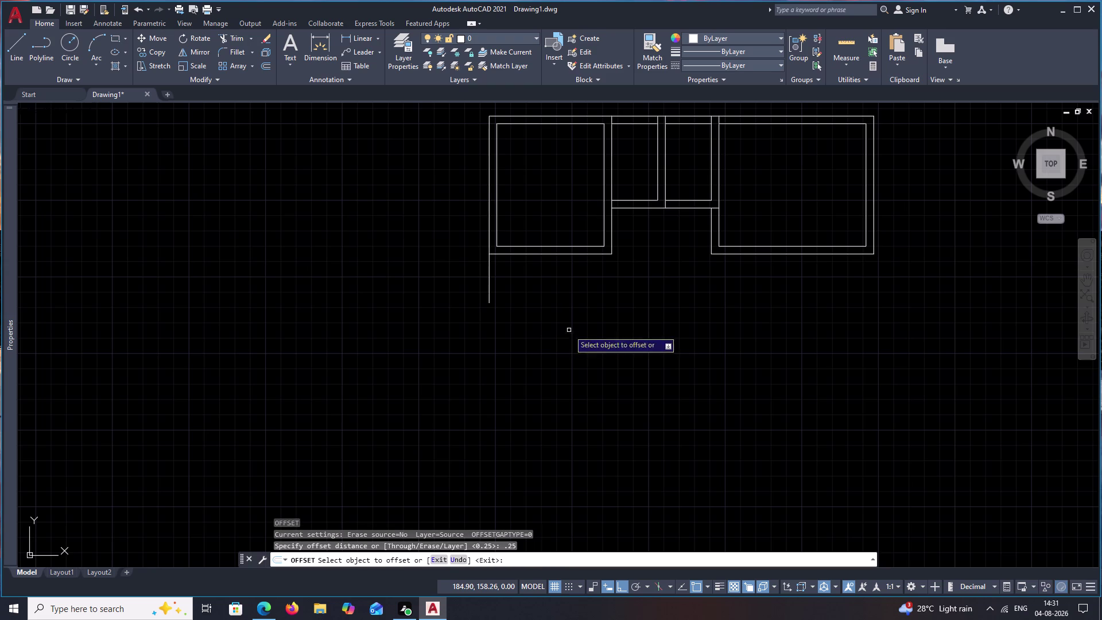
click(490, 280)
click(519, 282)
key(space)
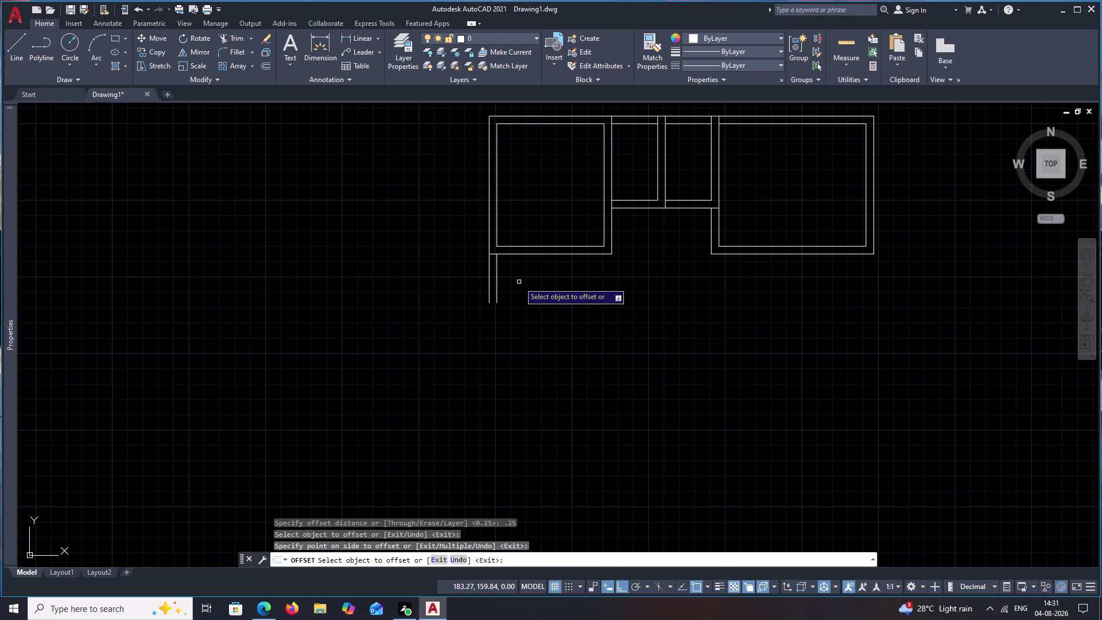
key(space)
text(2)
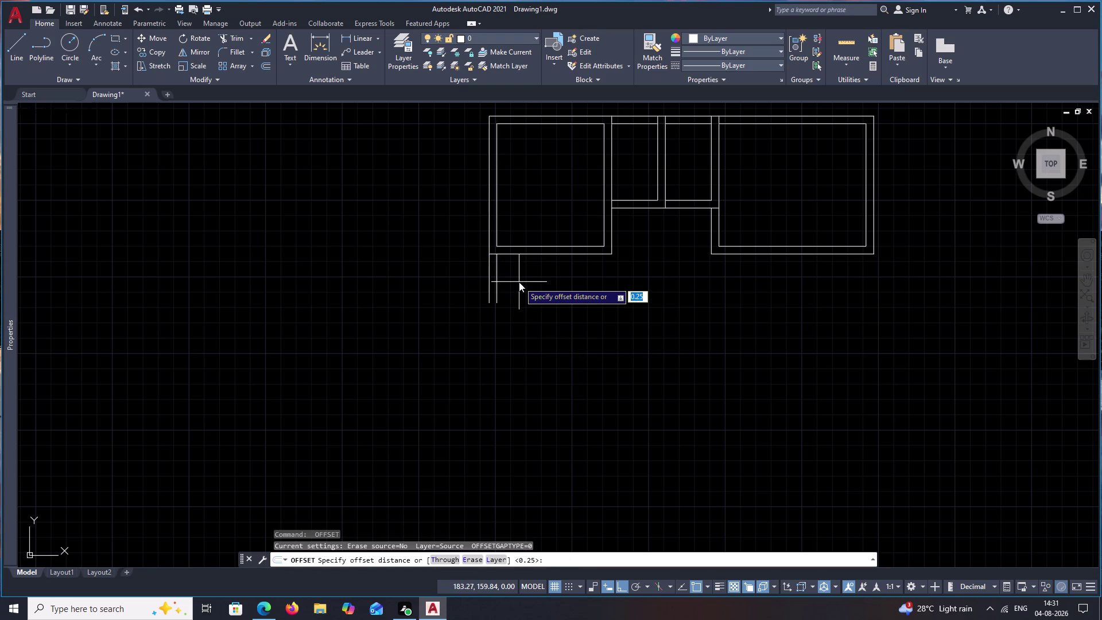
text(.8)
text(0)
key(space)
click(498, 285)
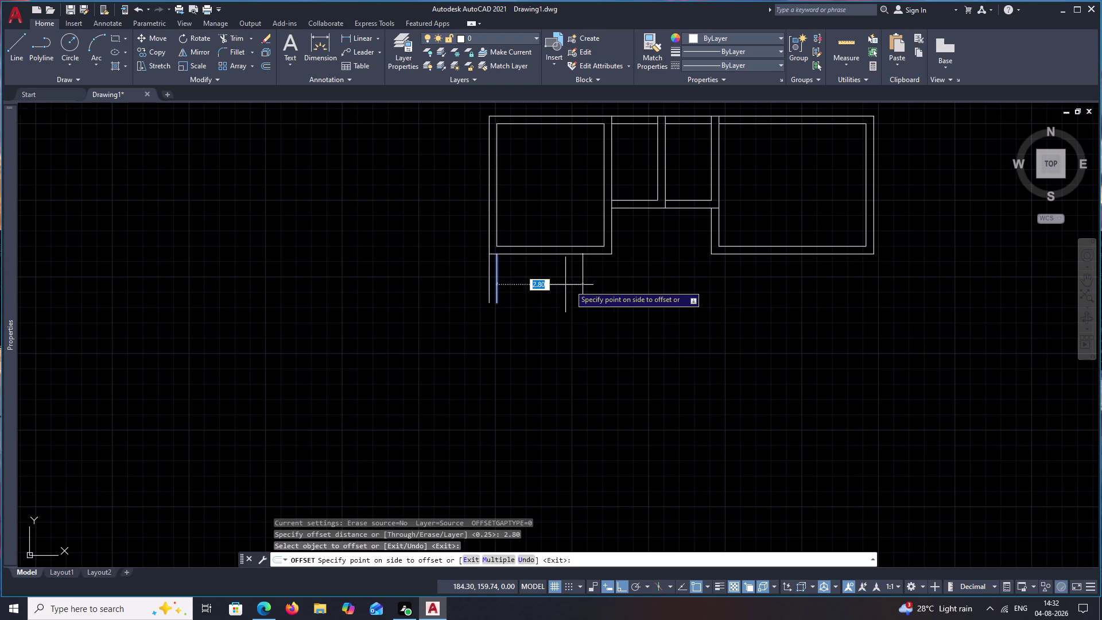
click(573, 284)
key(space)
Offset the new right-side wall line 0.25 to form its double wall.
key(space)
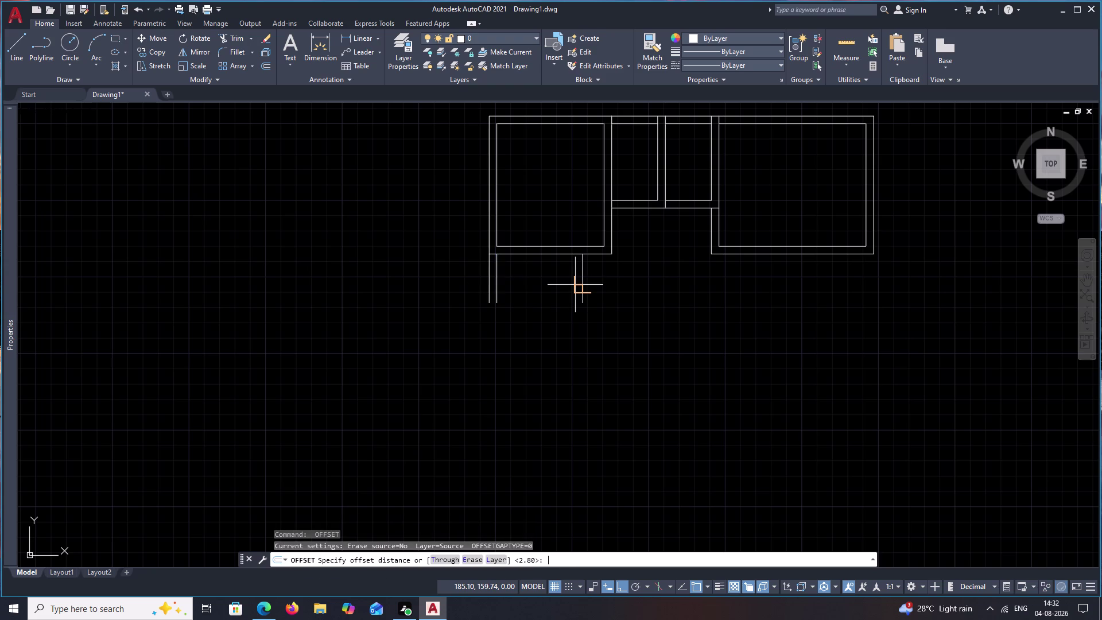
text(.25)
key(space)
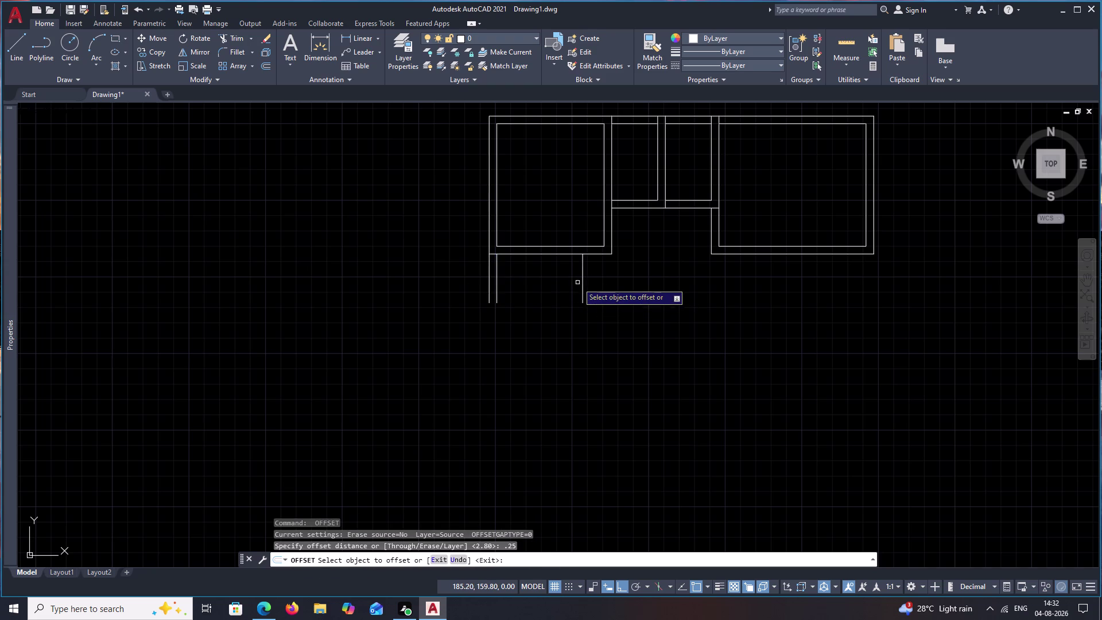
click(582, 278)
click(604, 278)
key(space)
Offset the left room's bottom outer wall 1.6 down, then that line 0.25 further down.
key(space)
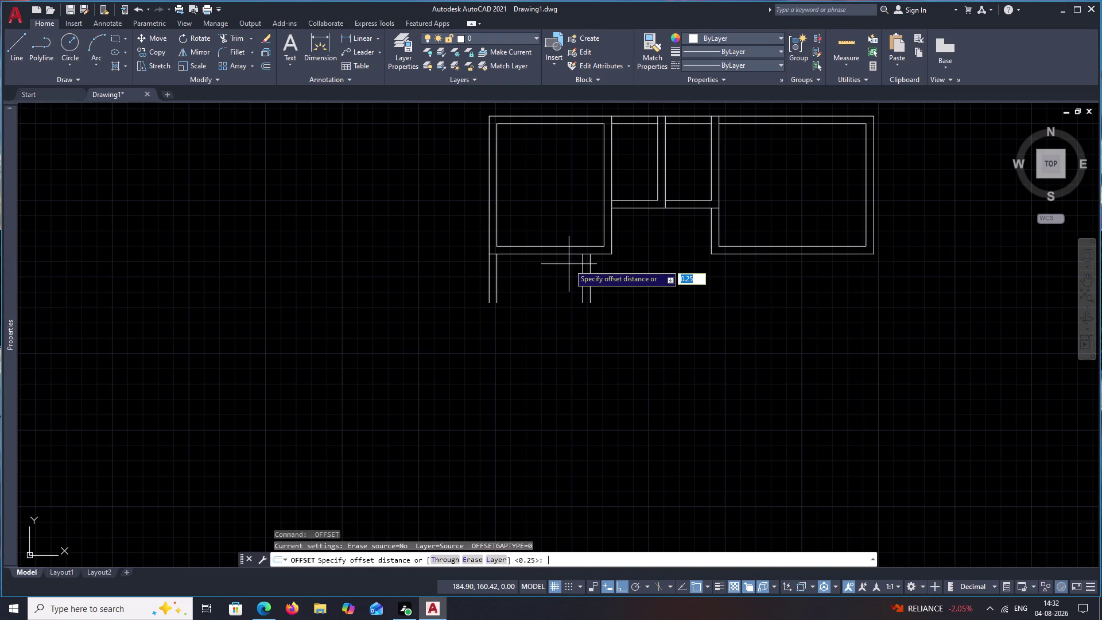
text(1.6)
key(space)
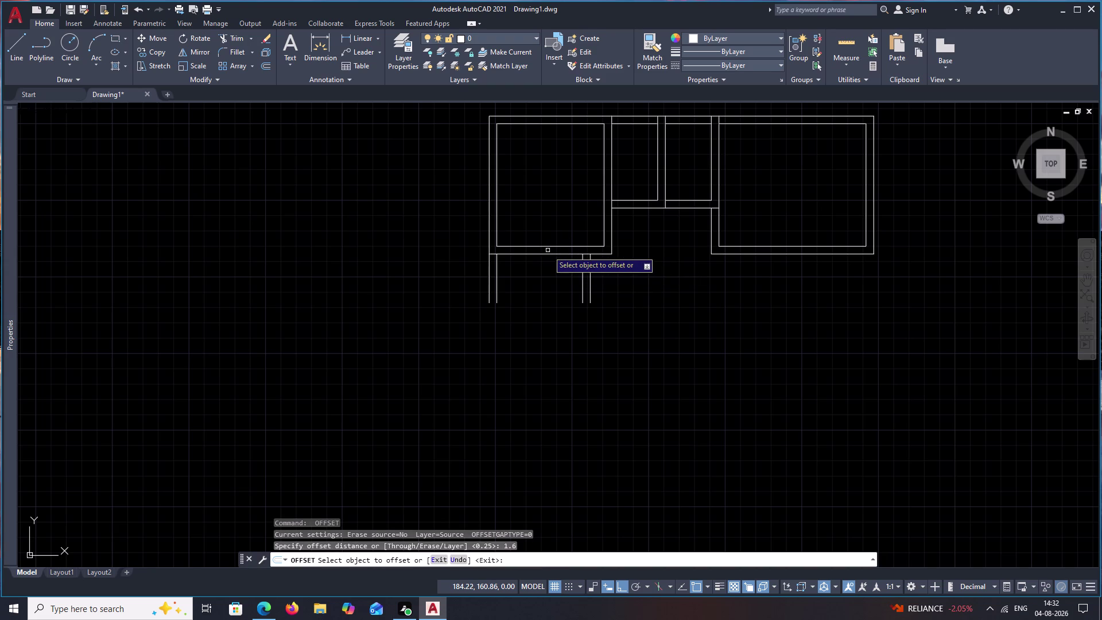
click(548, 254)
click(542, 310)
key(Escape)
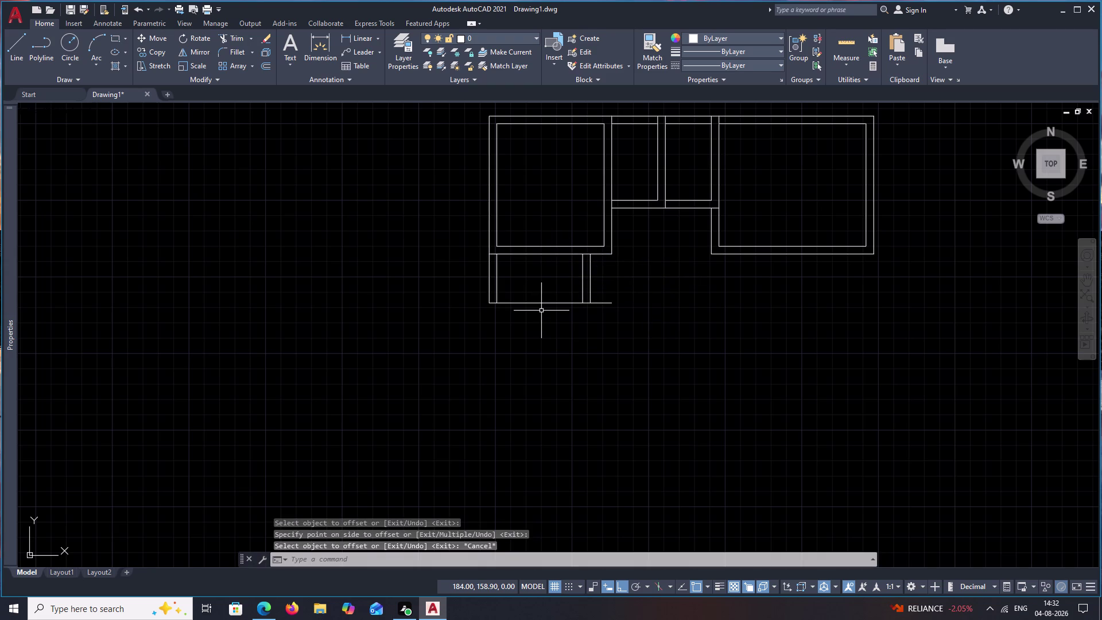
text(o .25)
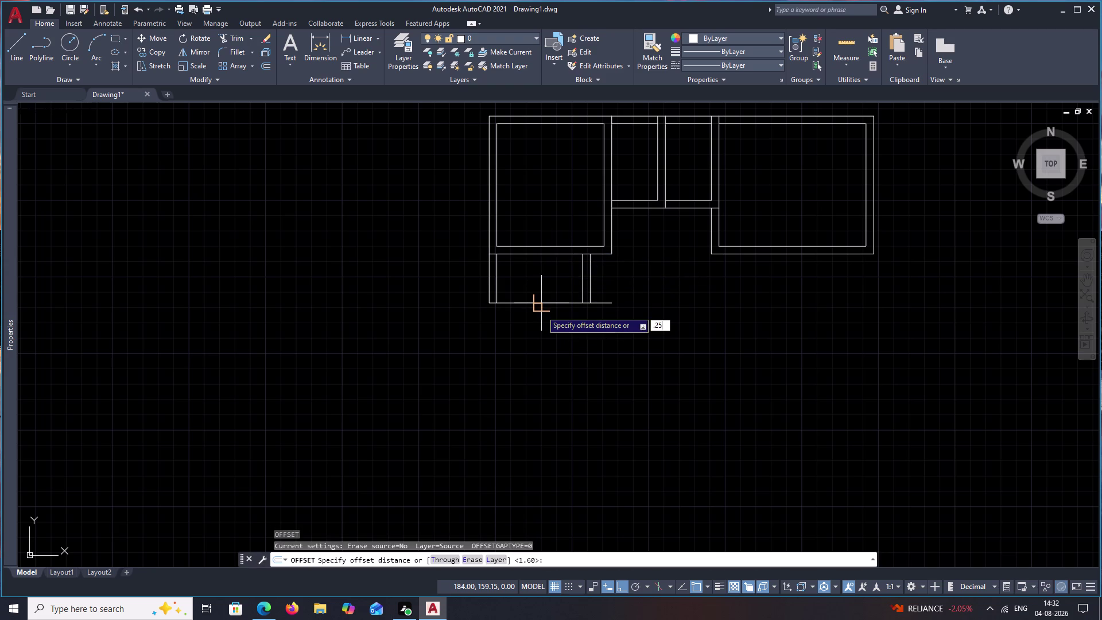
key(space)
click(534, 303)
click(540, 329)
key(Escape)
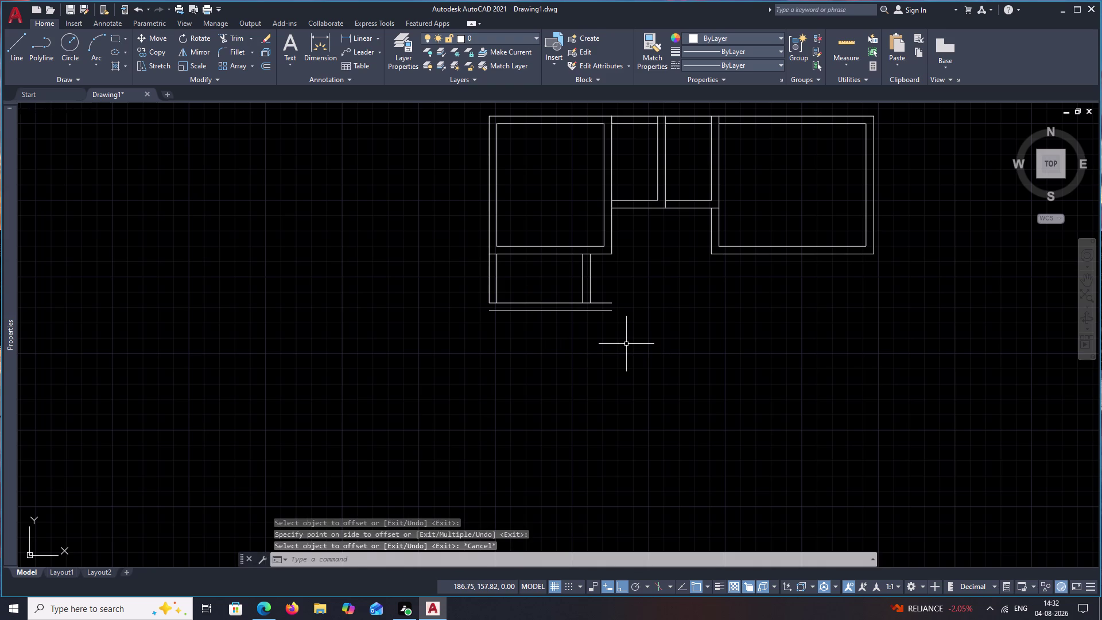
Fillet the lower room's bottom-left and bottom-right outer wall corners.
text(f)
key(space)
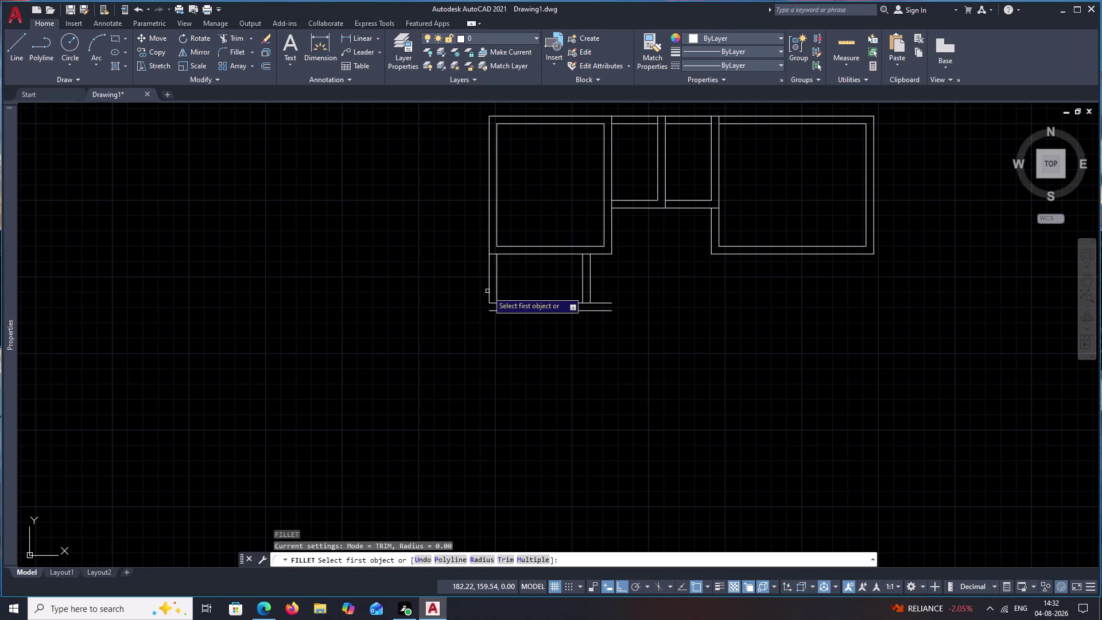
click(488, 289)
click(499, 310)
key(space)
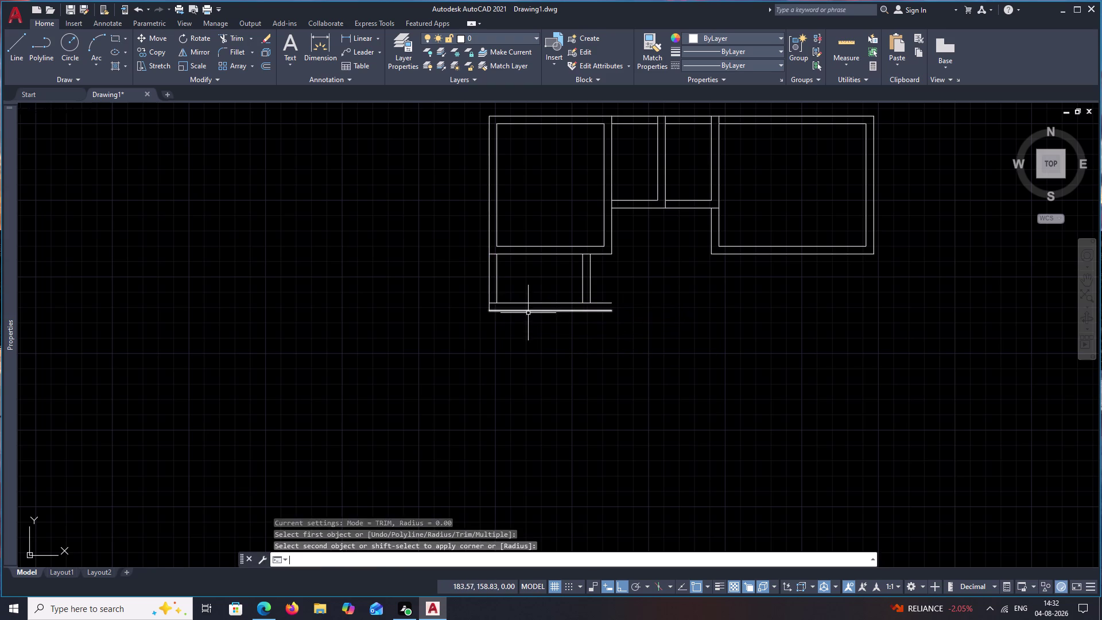
click(576, 311)
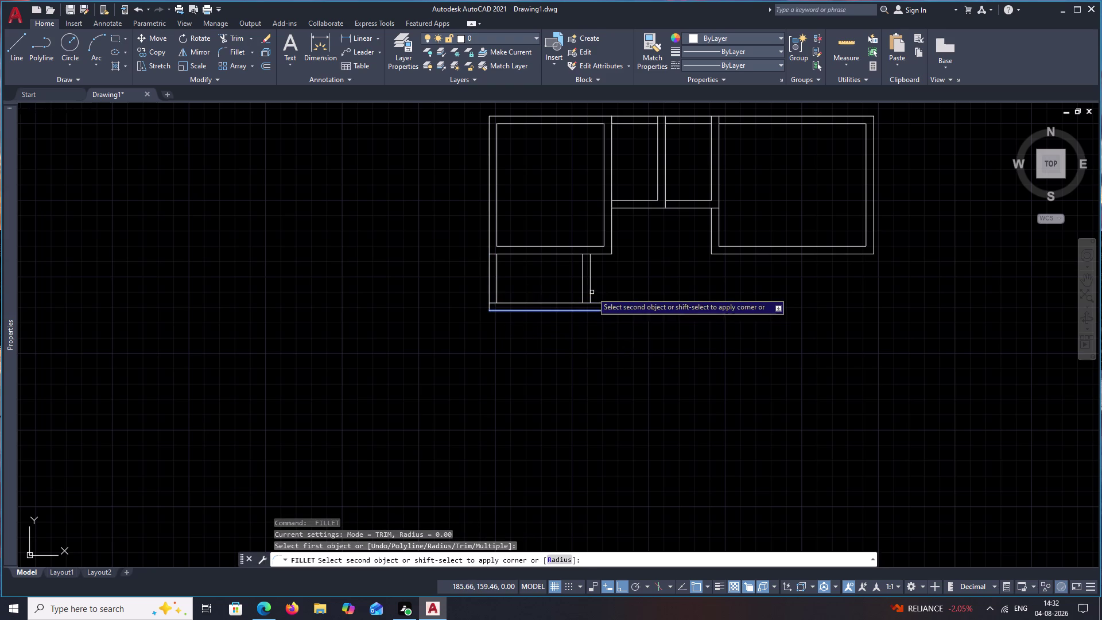
click(589, 289)
key(Escape)
Trim the leftover wall line stubs with a fence.
text(t)
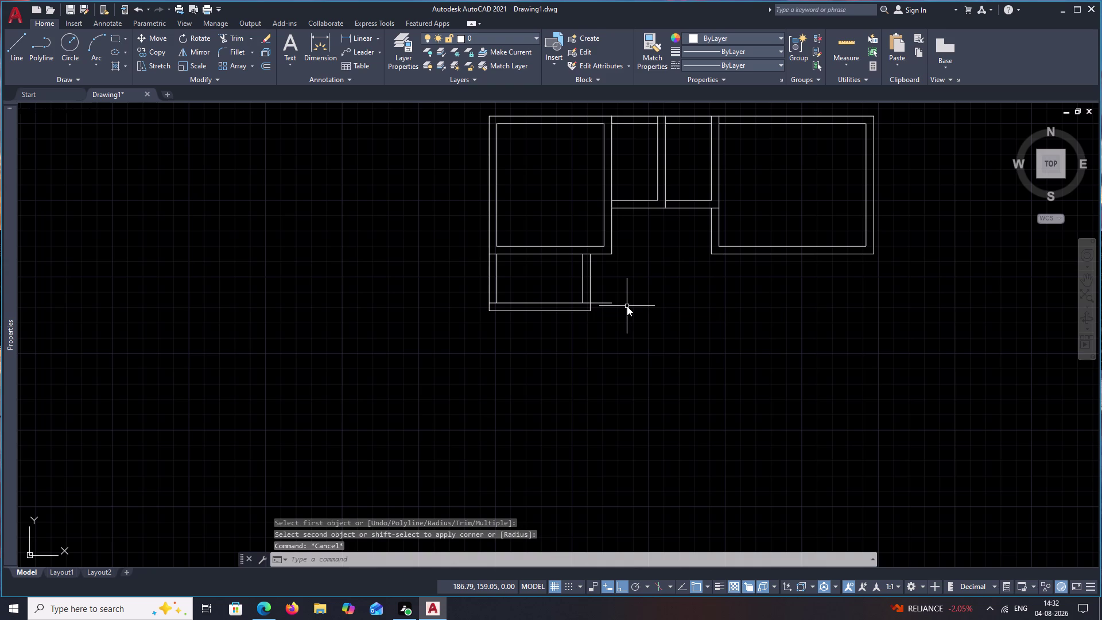
text(r)
key(space)
drag(615, 285, 607, 332)
scroll(down, 3)
middle_drag(626, 339, 628, 295)
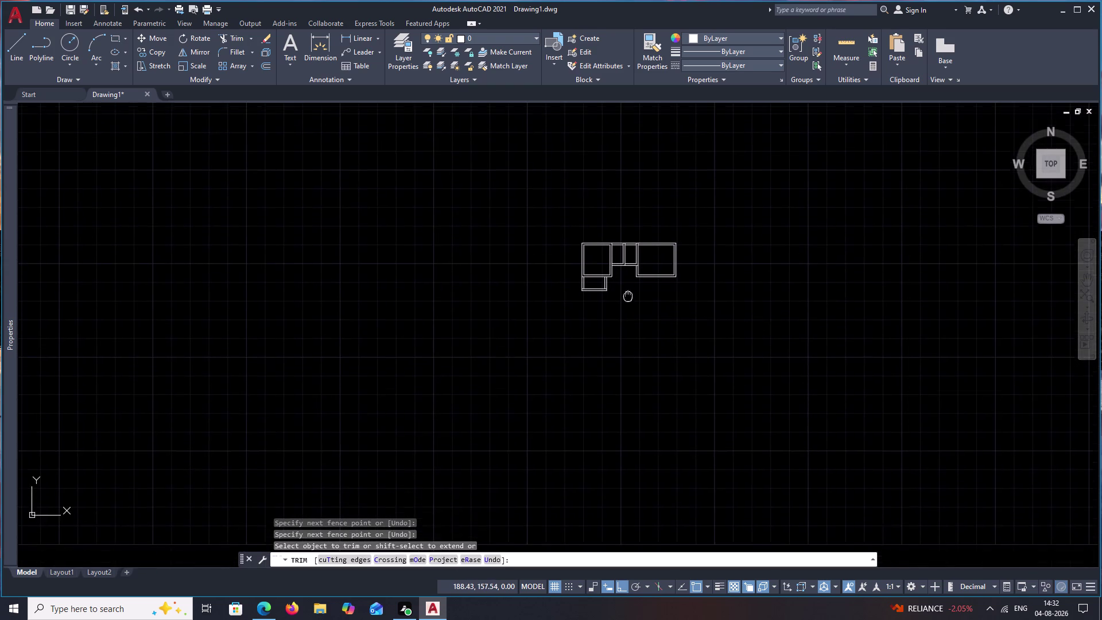
middle_drag(628, 295, 628, 295)
key(Escape)
scroll(up, 3)
scroll(up, 3)
middle_drag(527, 285, 621, 224)
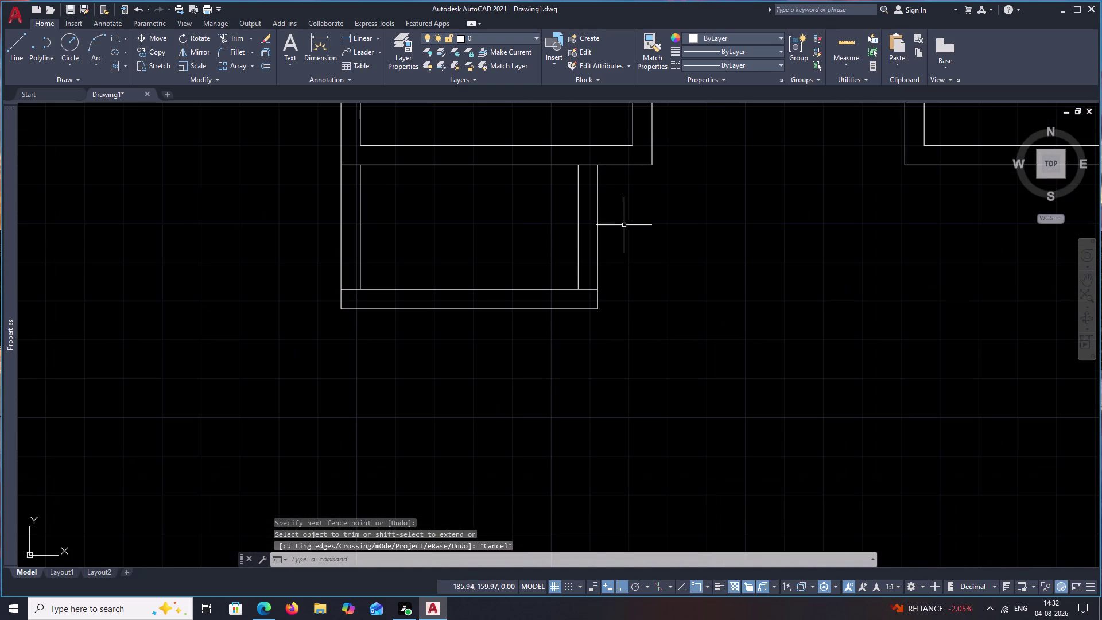
Draw a 2.40 wall line down from the new room's outer bottom-left corner.
text(l)
key(space)
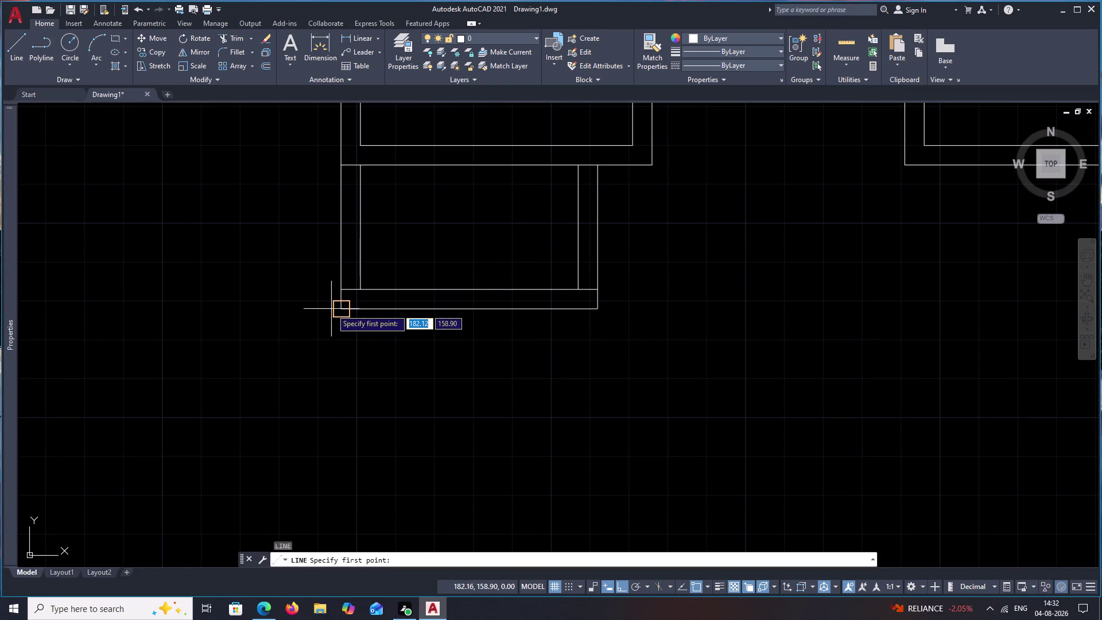
click(341, 310)
middle_drag(346, 388, 398, 267)
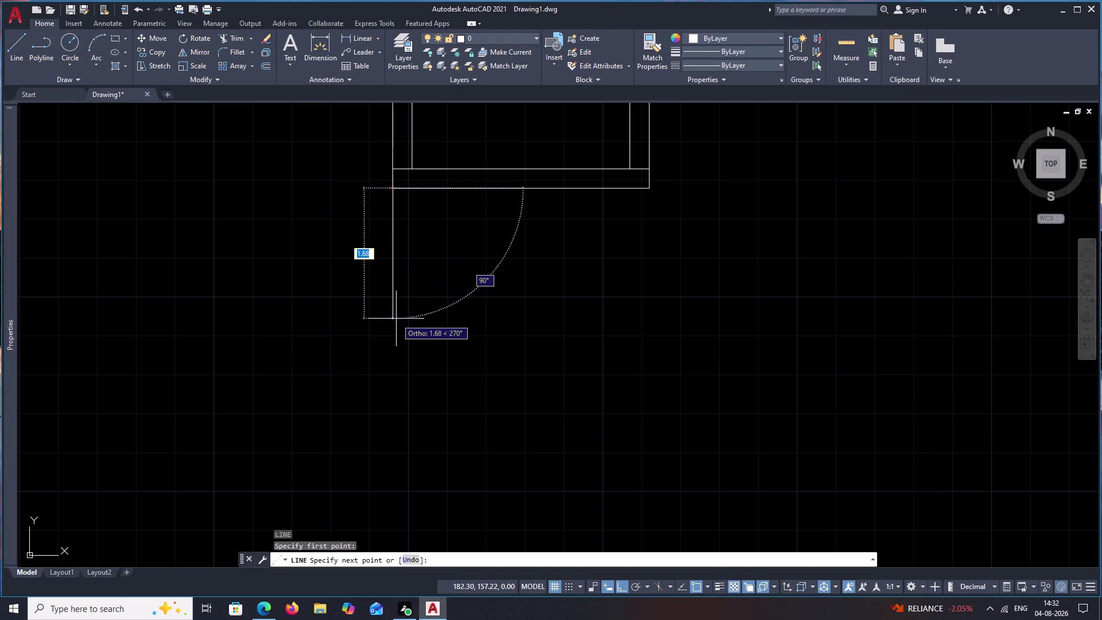
text(2.40)
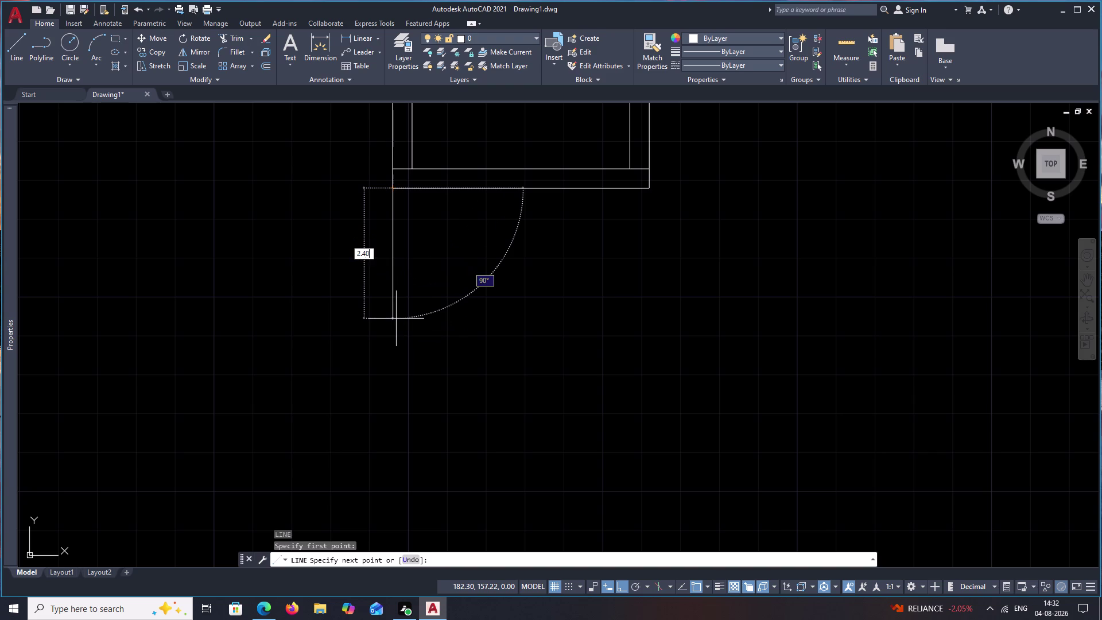
key(space)
key(Escape)
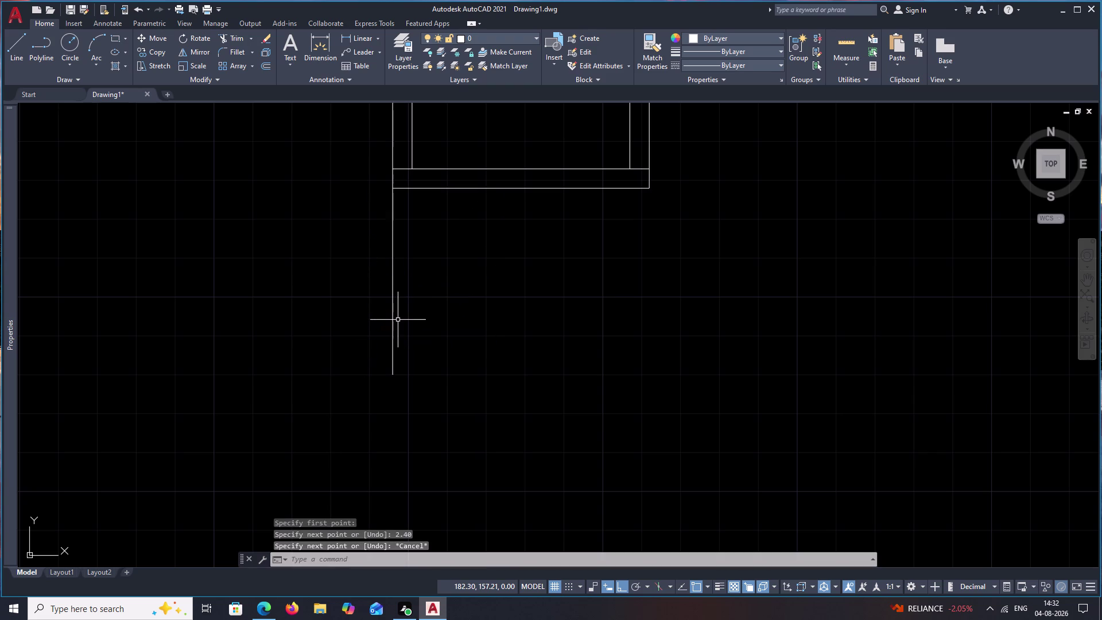
Offset the left wall line 0.25 to the inner side.
text(o .2)
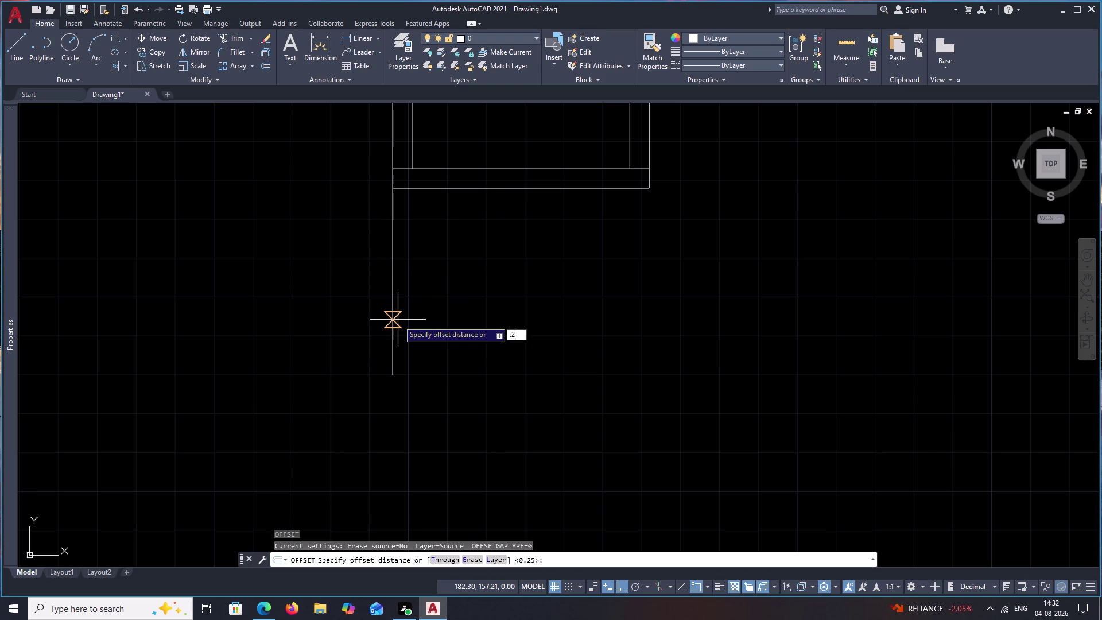
text(5)
key(space)
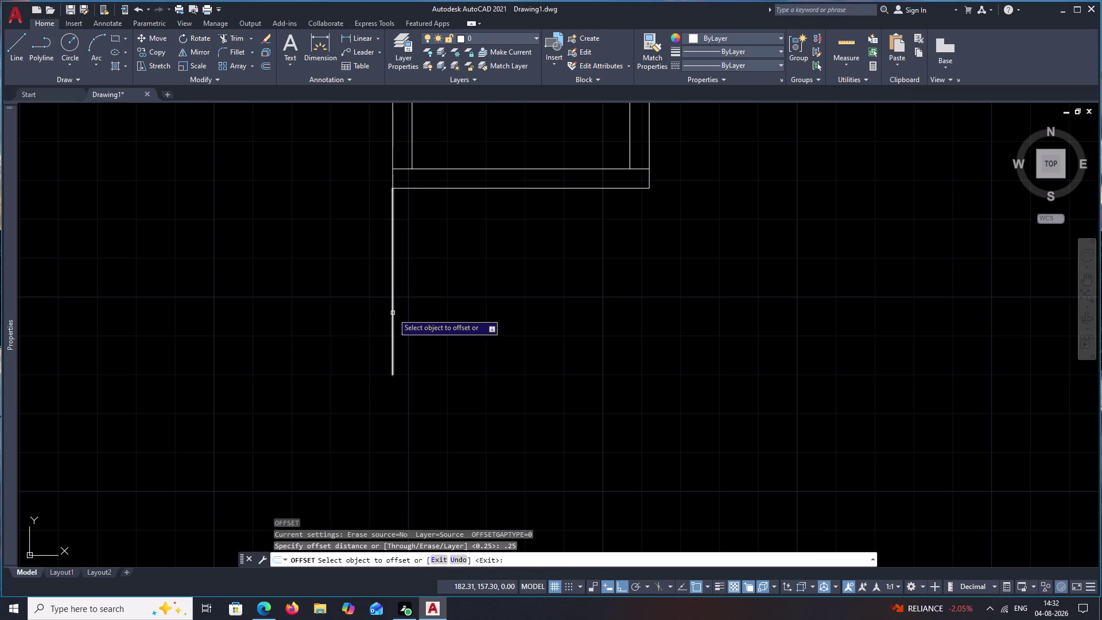
click(392, 313)
click(440, 321)
key(space)
Offset the inner left wall line 3.50 to the right.
key(space)
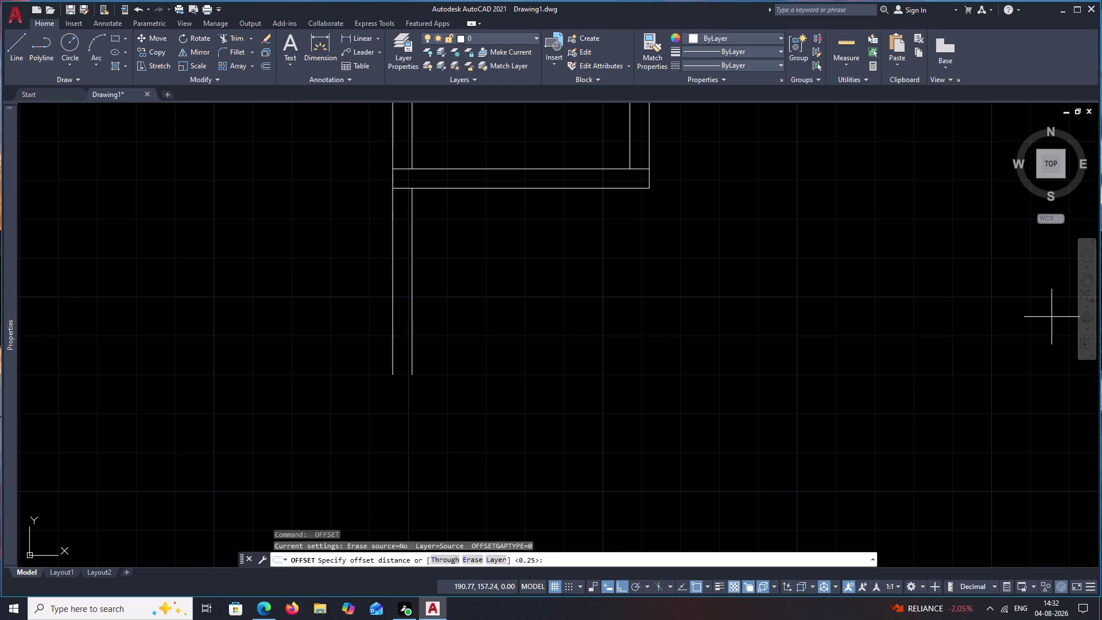
text(3.50)
key(space)
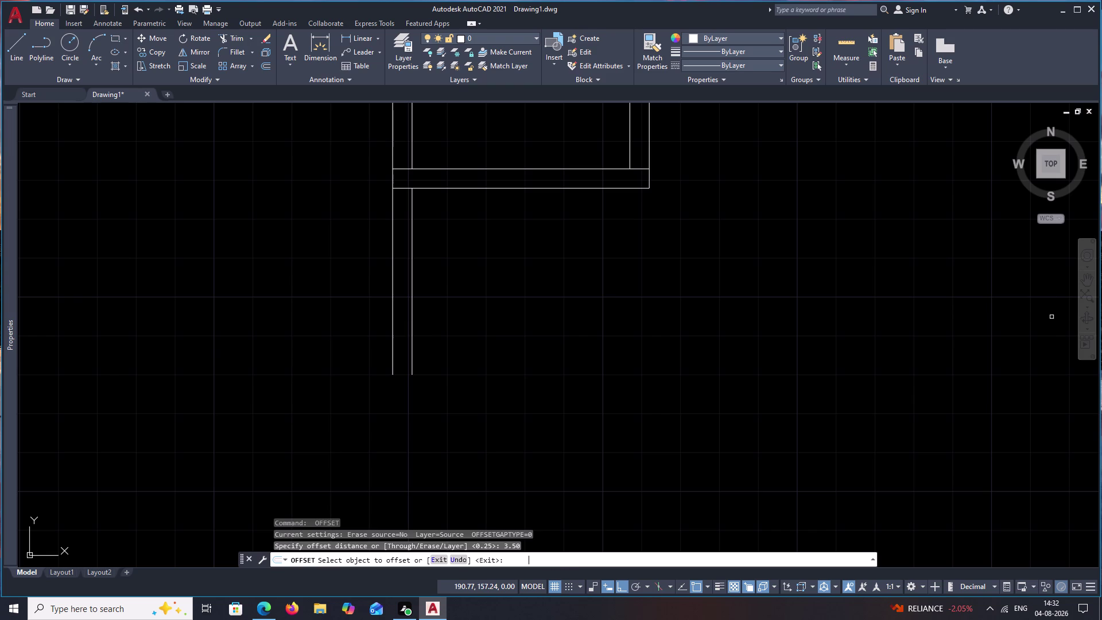
key(space)
key(space)
key(space)
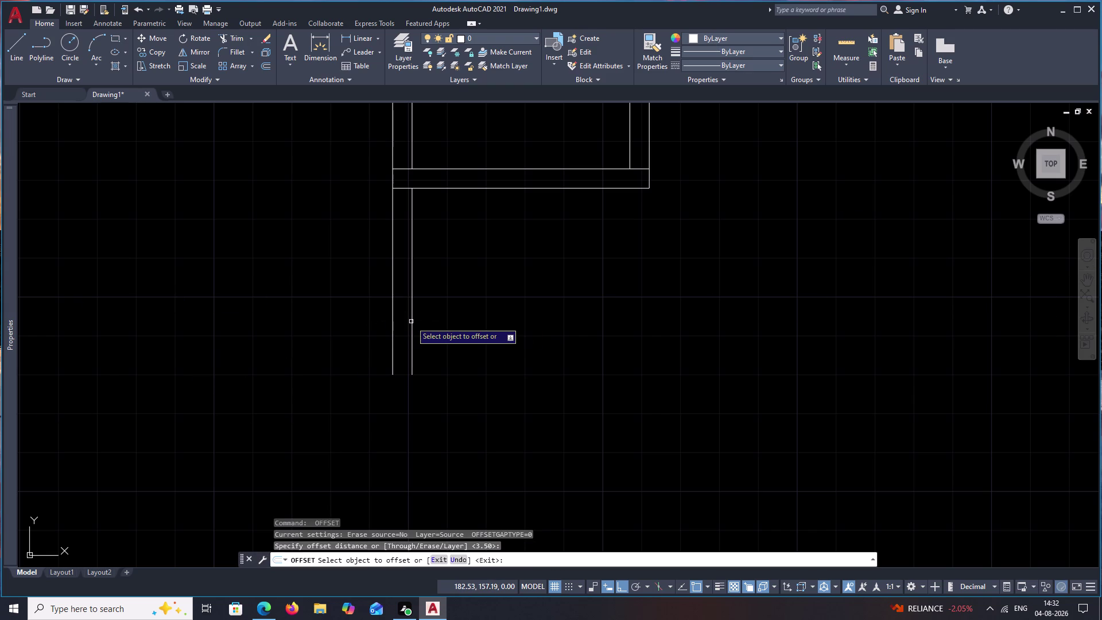
click(413, 320)
click(474, 319)
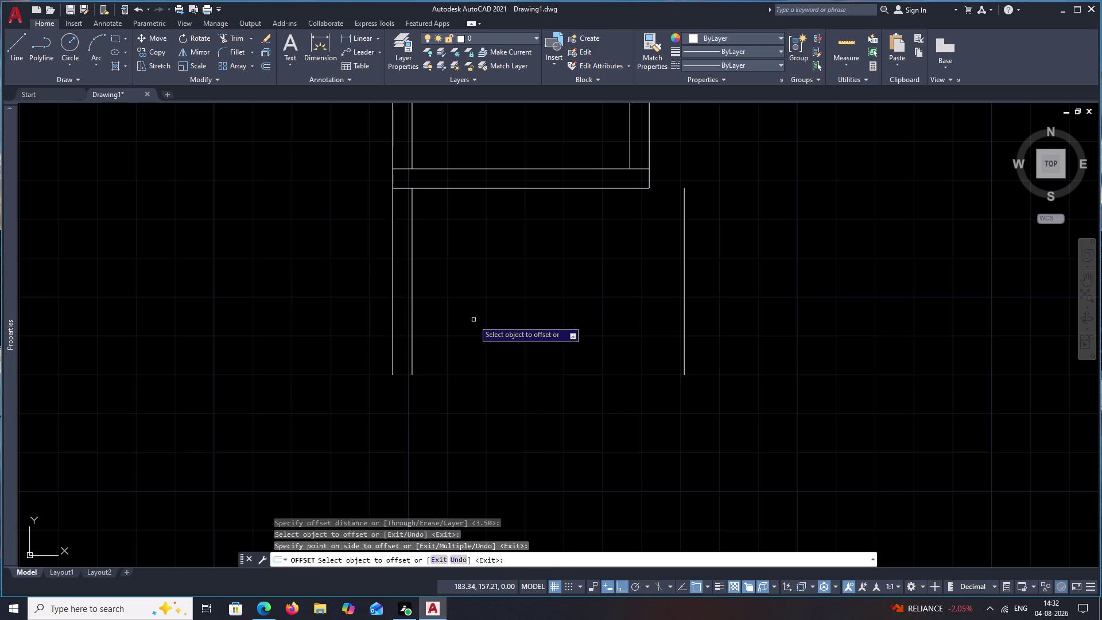
key(space)
Offset the new right wall line 0.25 to the right for its double wall.
key(space)
text(.)
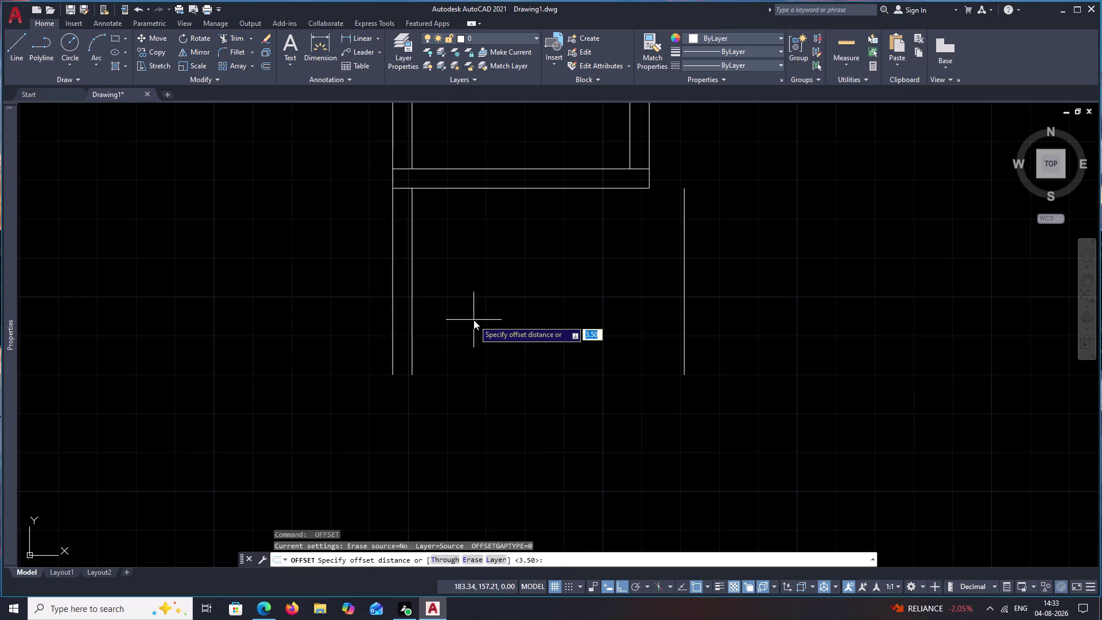
text(25)
key(space)
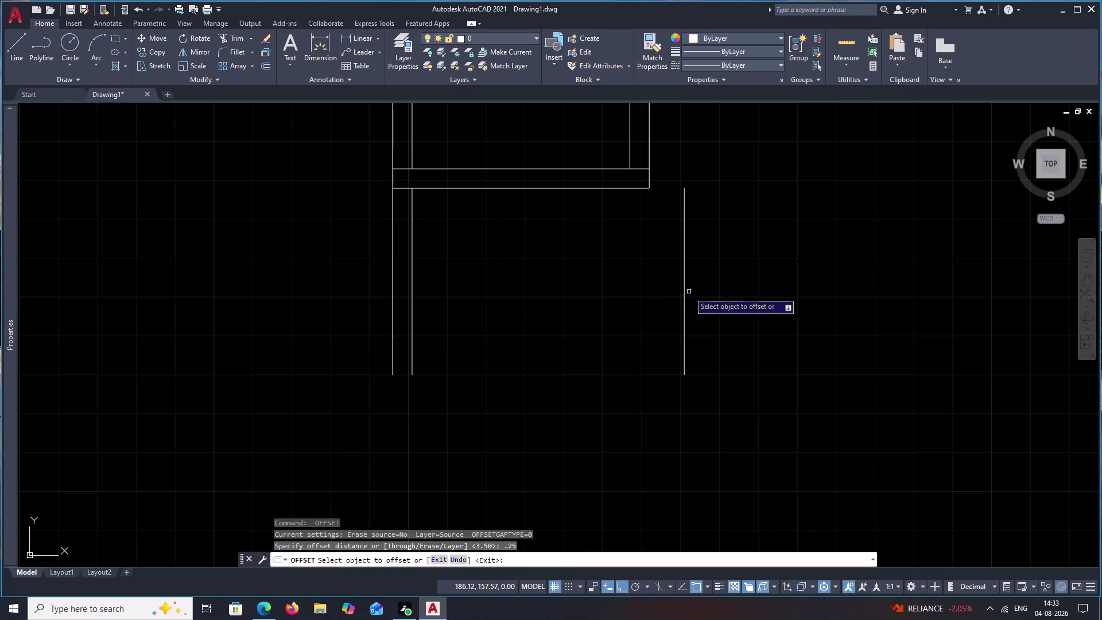
click(685, 293)
click(707, 292)
key(Escape)
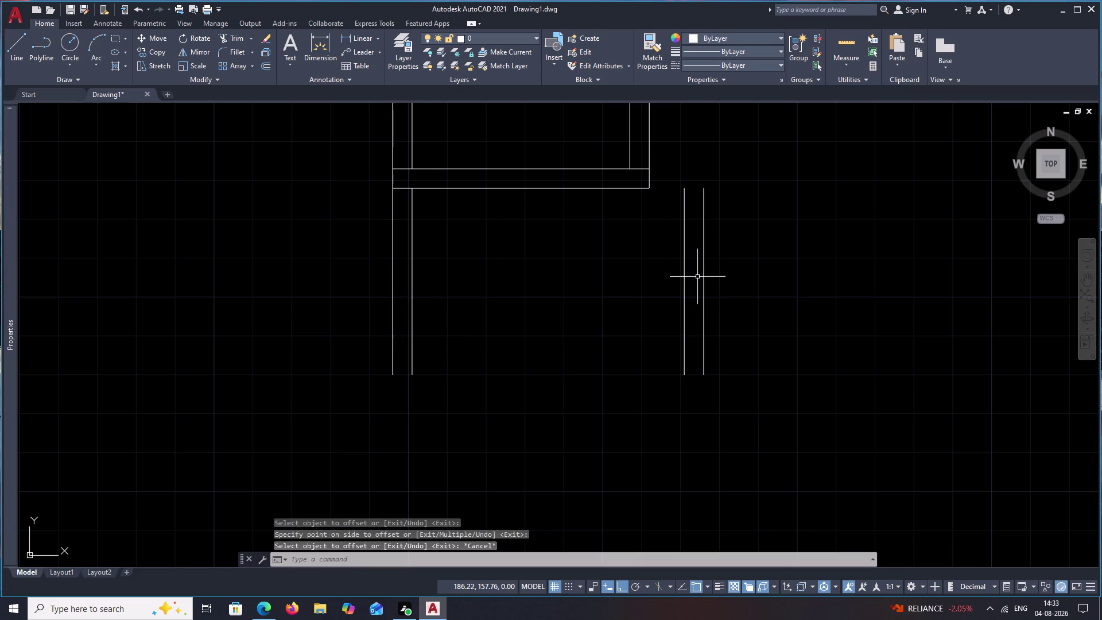
Draw the room's top edge line between the left and right walls.
text(ex)
key(space)
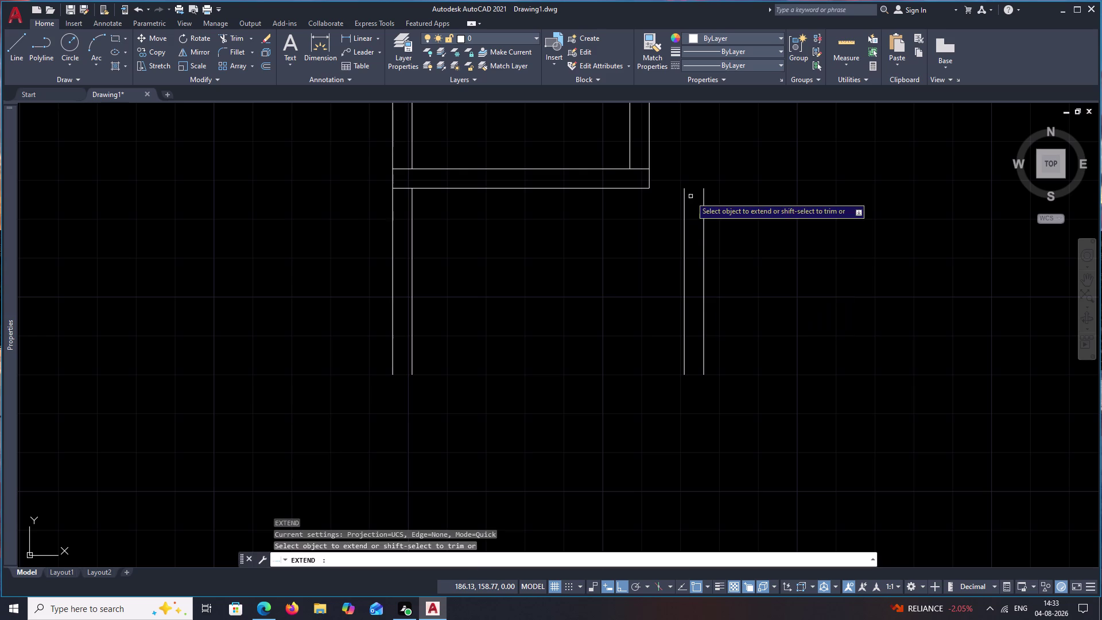
key(Escape)
text(l)
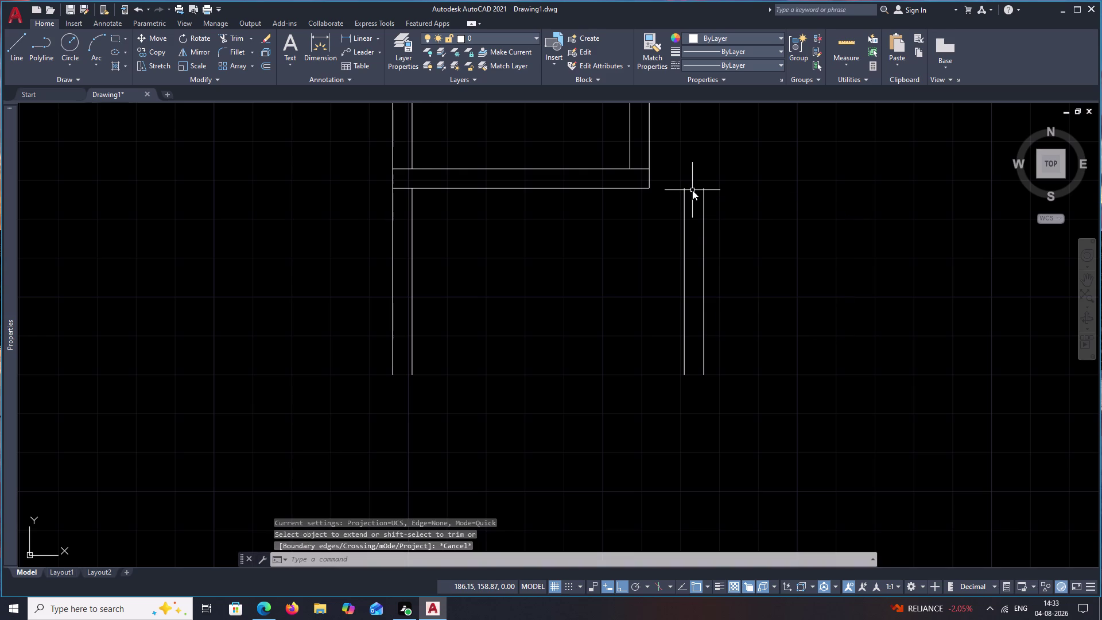
key(space)
click(689, 187)
click(655, 186)
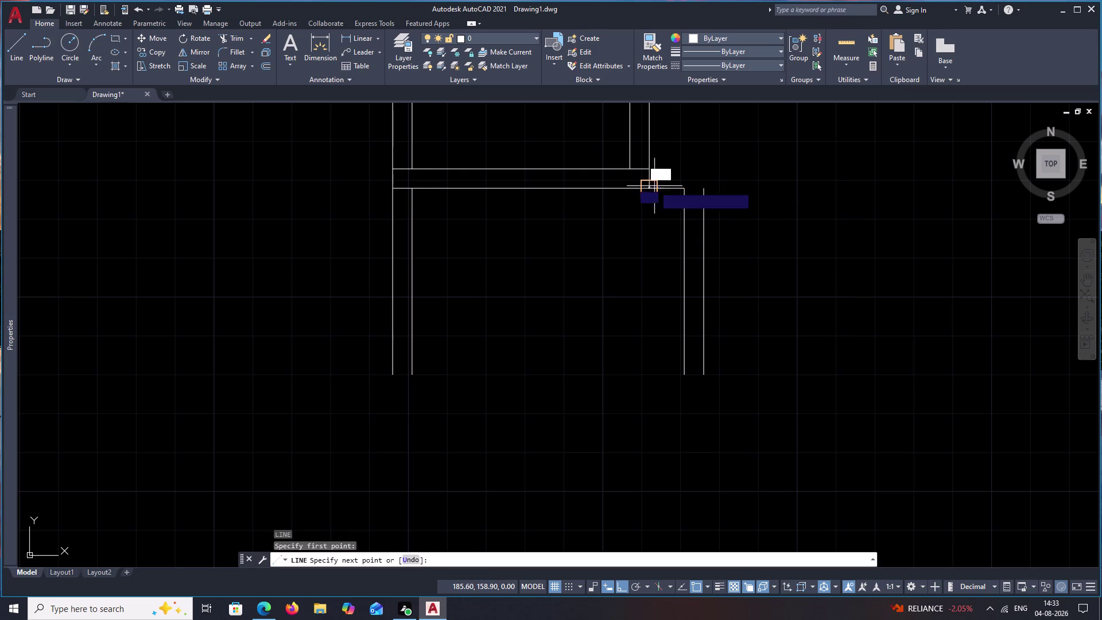
key(Escape)
Attempt a 2.40 offset of the top edge, undoing the misplaced copy.
text(o)
key(space)
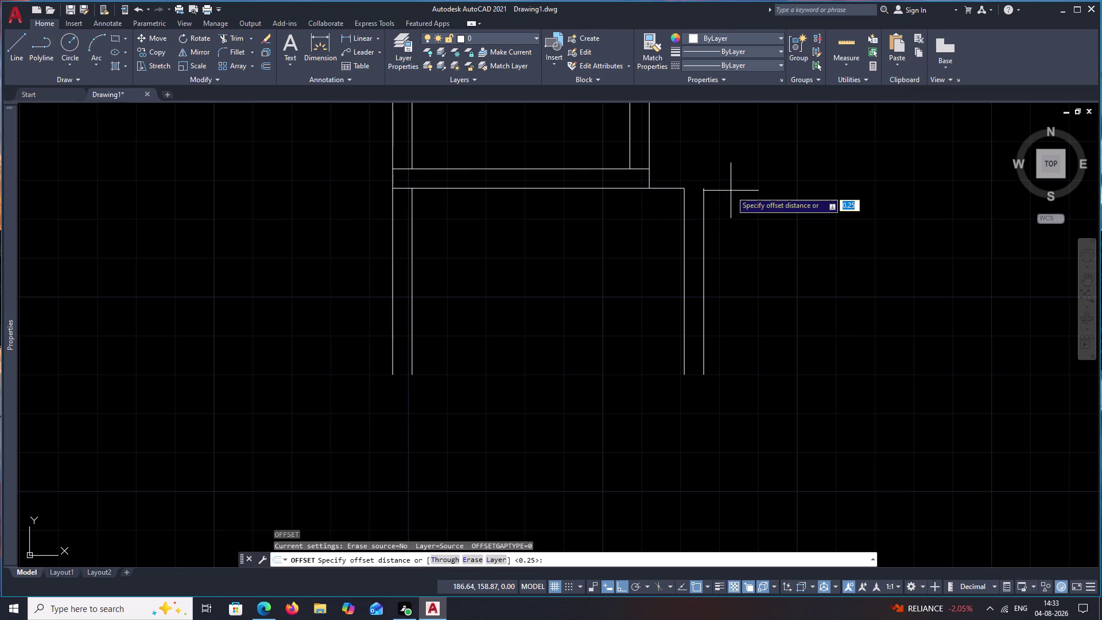
text(.25)
key(space)
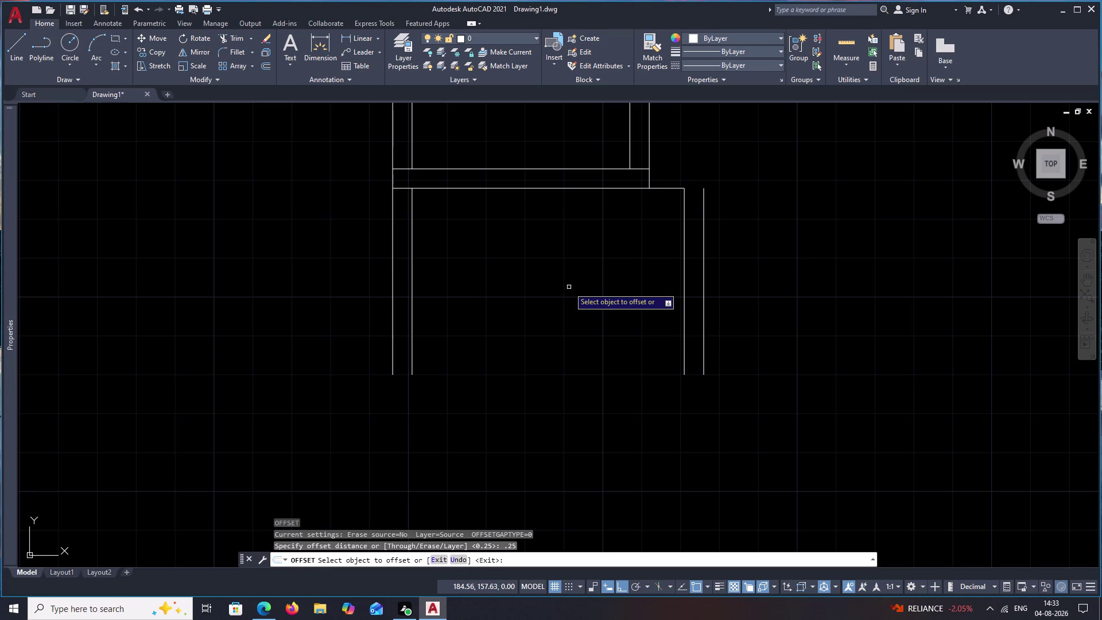
text(2.)
text(40)
key(space)
click(558, 189)
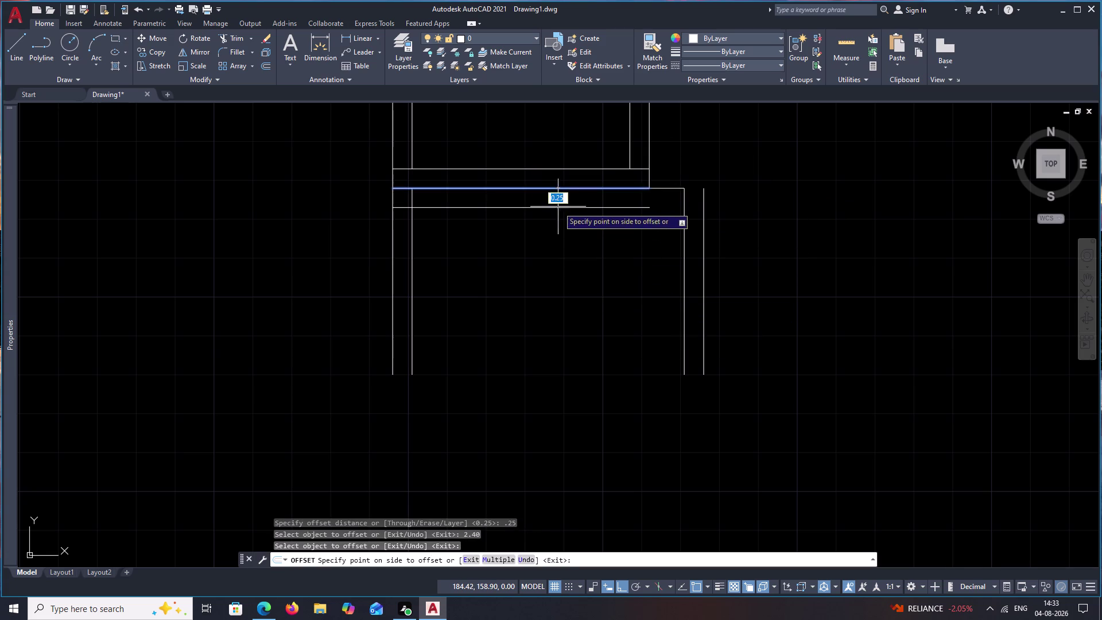
click(555, 357)
key(ctrl+z)
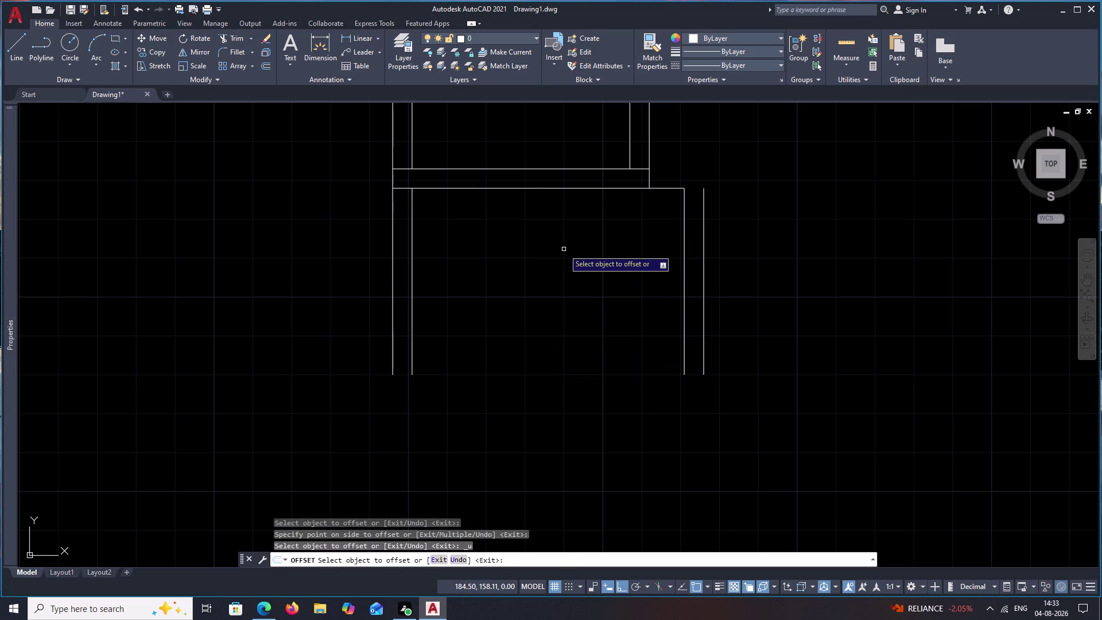
key(space)
Offset the top edge lines 2.4 downward to form the bottom wall.
key(space)
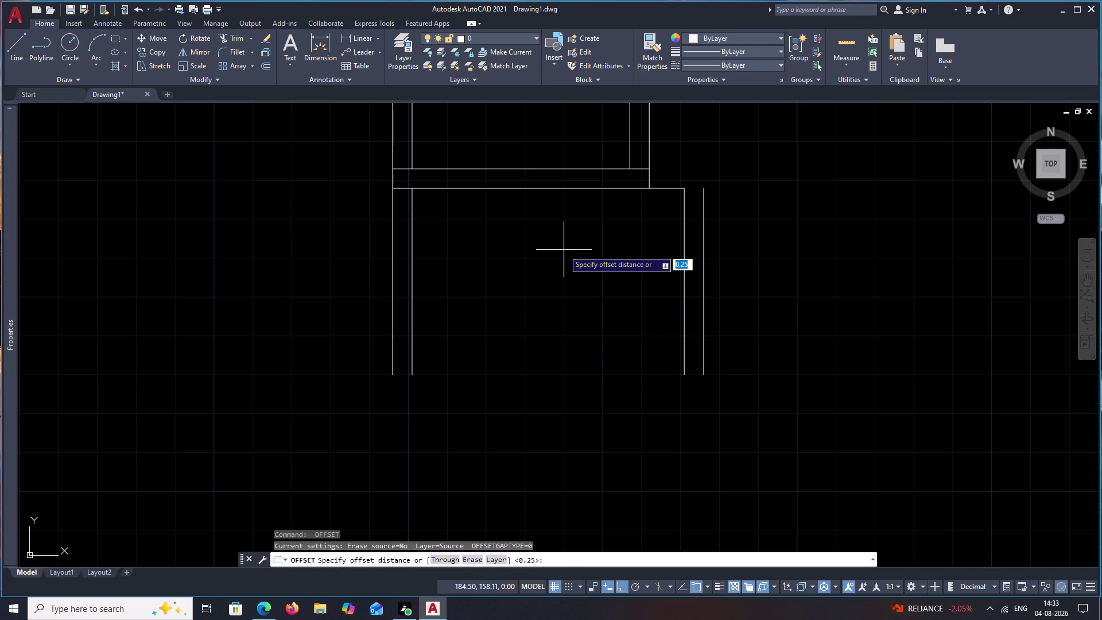
text(2.4)
key(space)
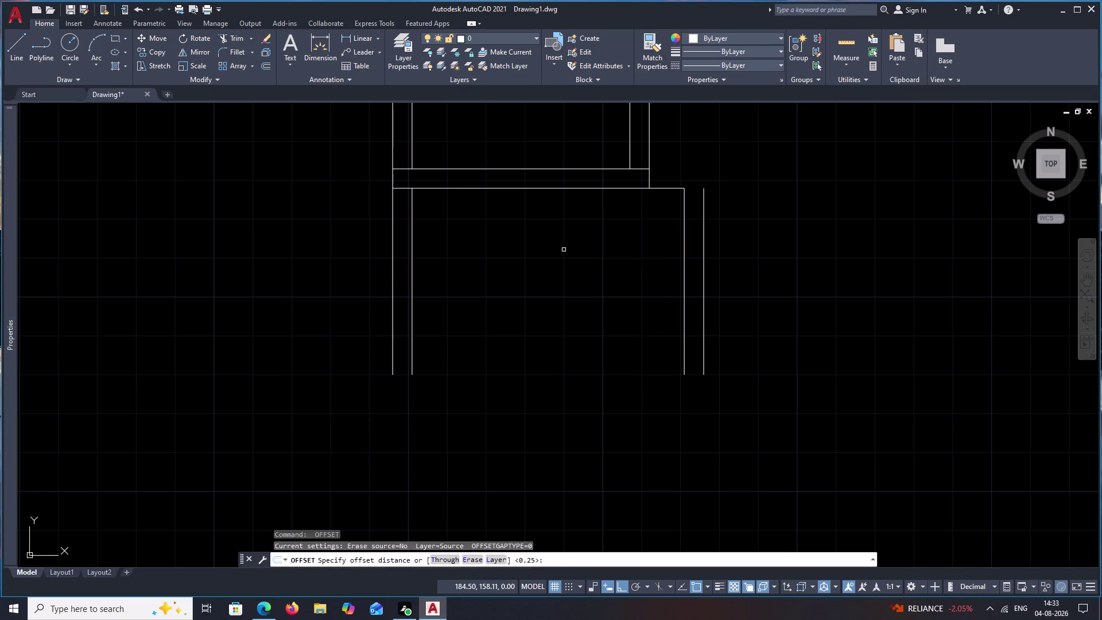
click(553, 190)
click(560, 246)
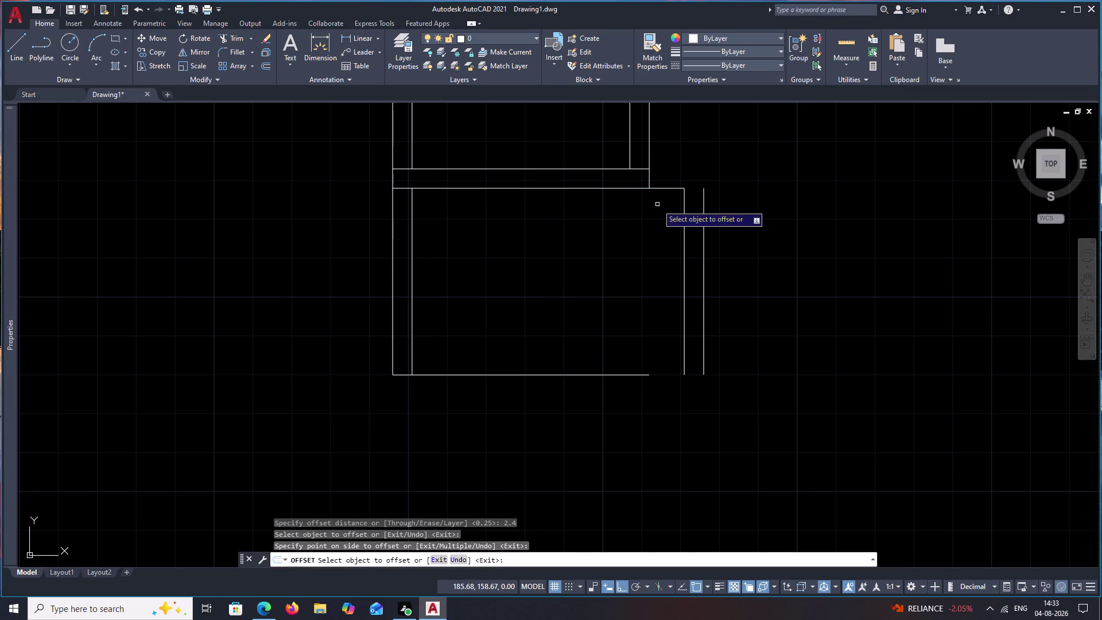
click(663, 189)
click(669, 251)
key(Escape)
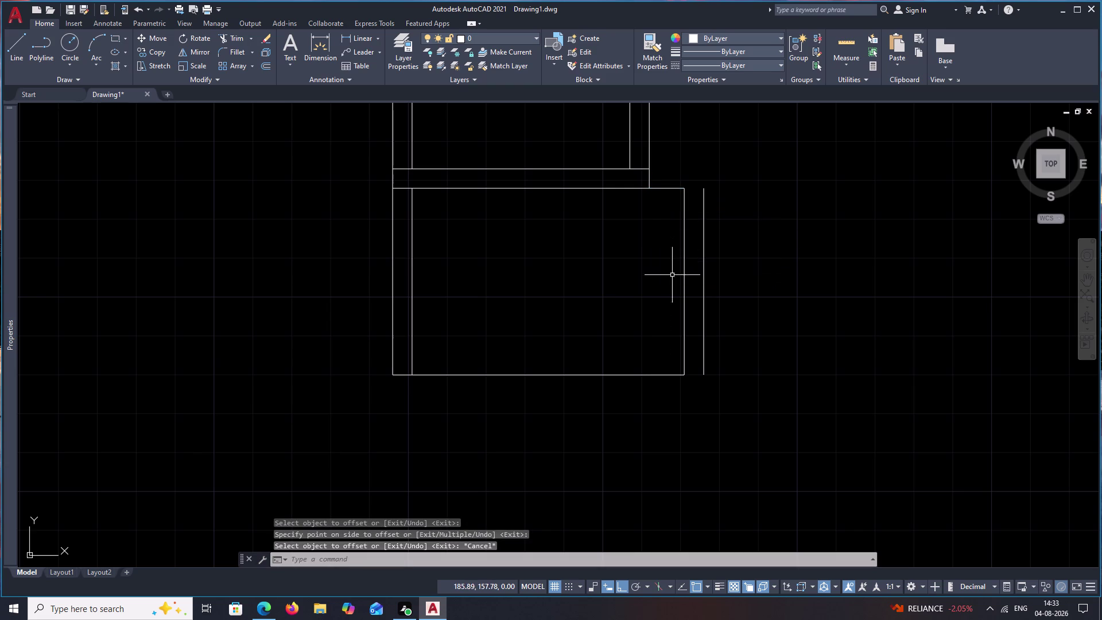
Offset the bottom wall lines 0.25 downward to double the wall.
text(o)
key(space)
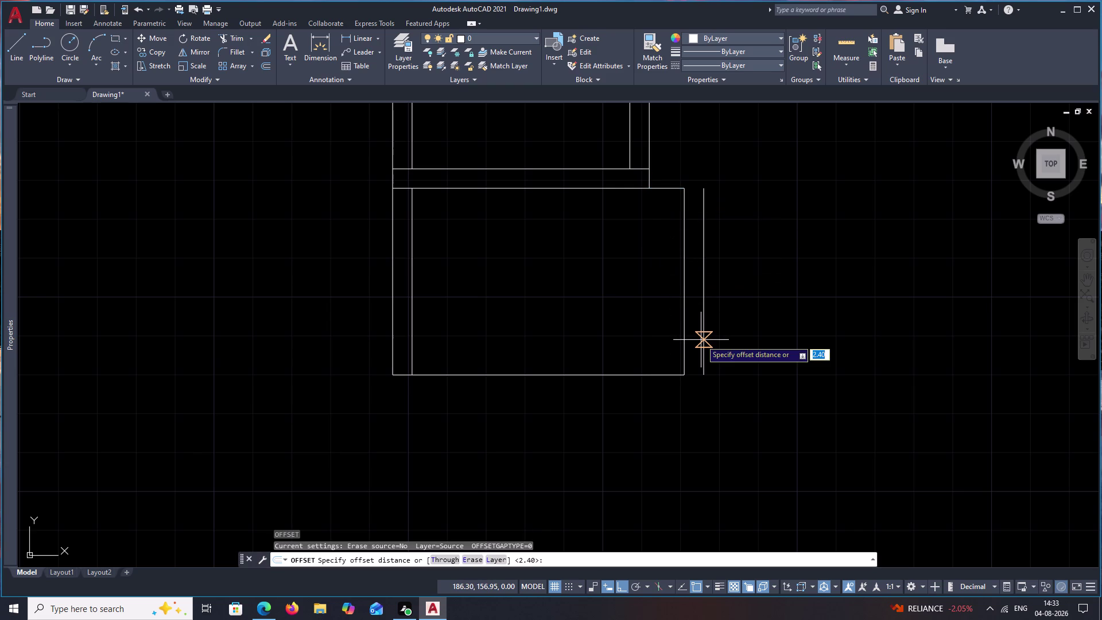
text(.25)
key(space)
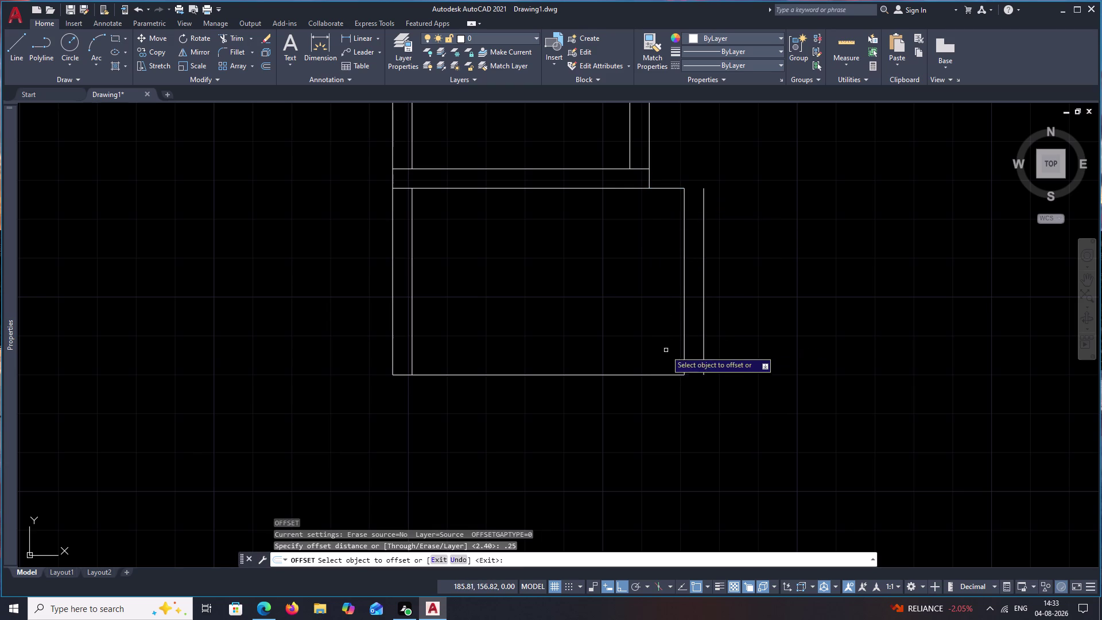
click(626, 375)
click(623, 392)
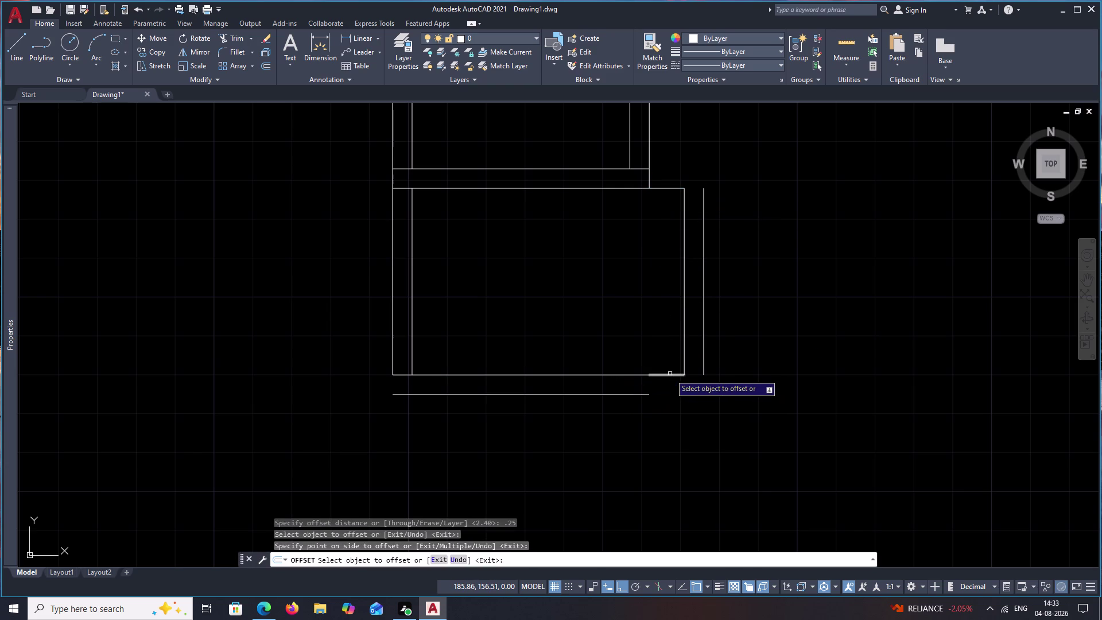
click(671, 376)
click(675, 389)
key(Escape)
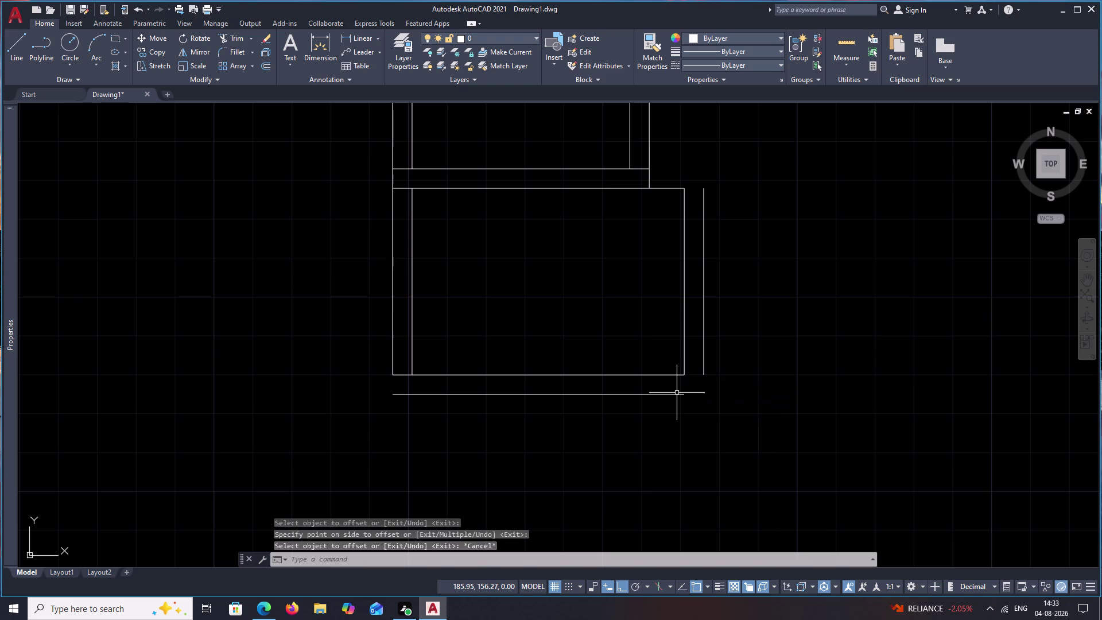
text(f)
key(space)
Fillet the outer bottom wall with the left and right outer walls to close both corners.
click(394, 358)
click(392, 359)
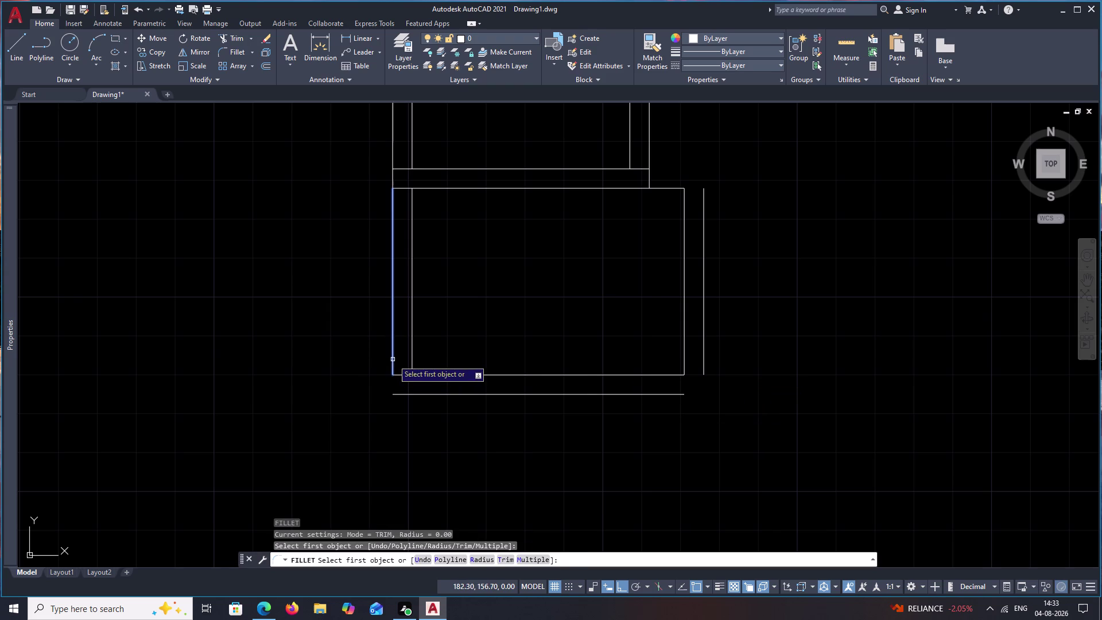
click(413, 393)
key(space)
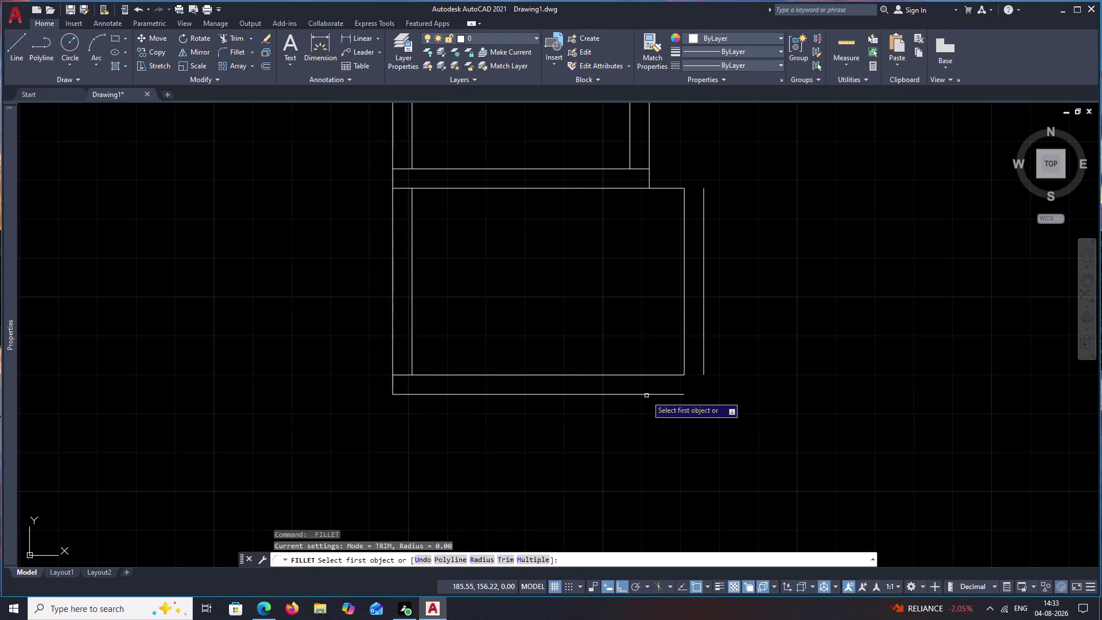
click(646, 395)
click(704, 359)
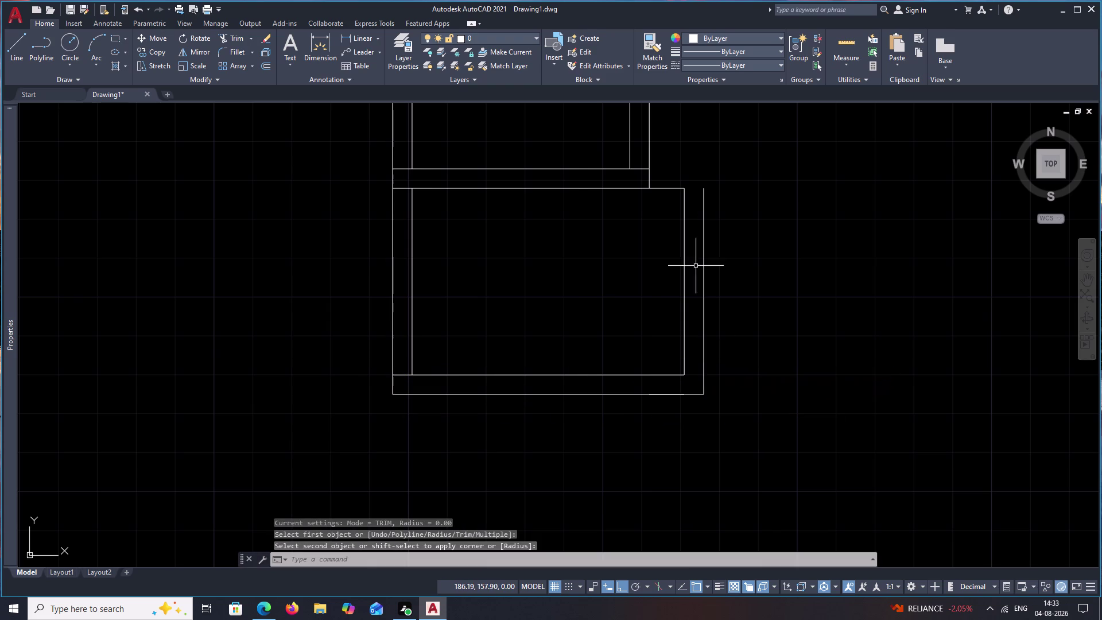
Erase the stray short line segment near the bottom-right corner.
scroll(up, 3)
click(660, 374)
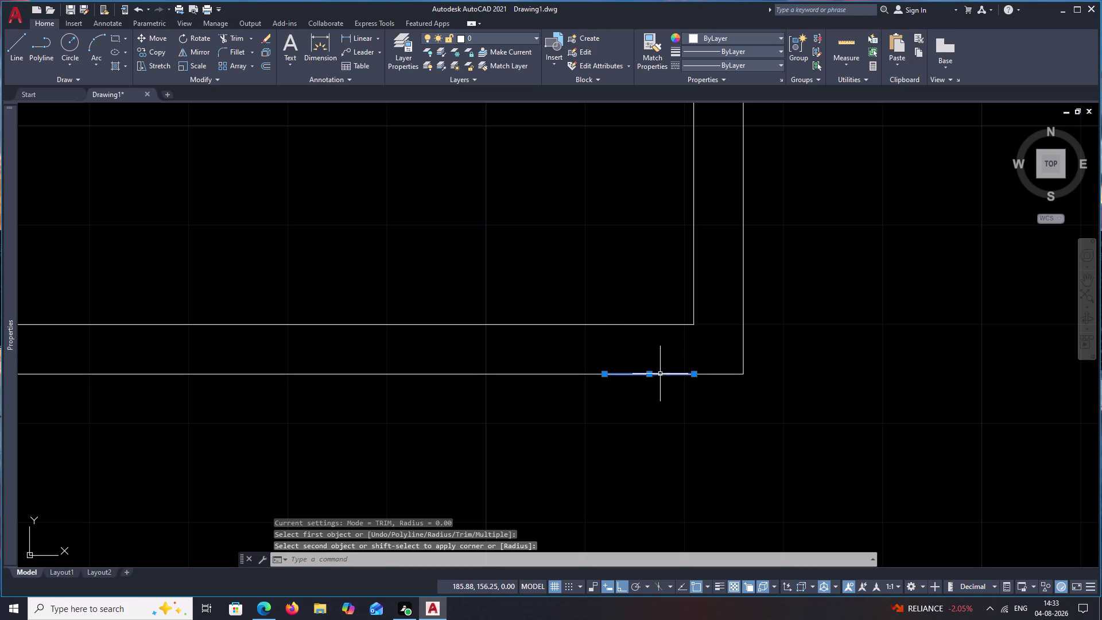
text(e)
key(space)
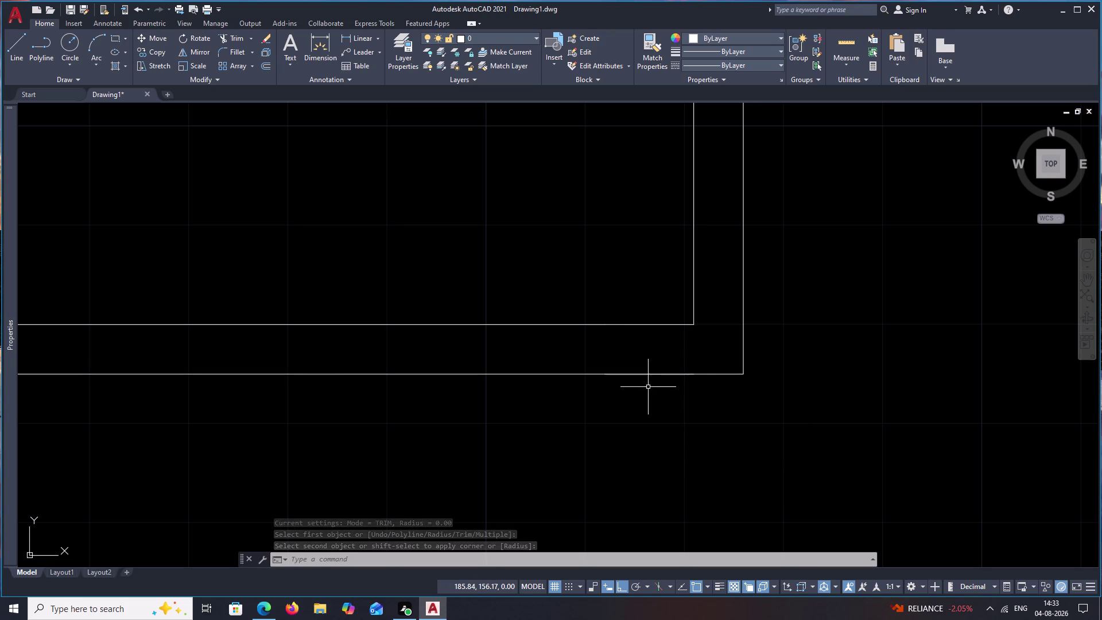
Fillet the horizontal and vertical wall lines at the open corner by the lower-left room.
scroll(up, 3)
scroll(down, 3)
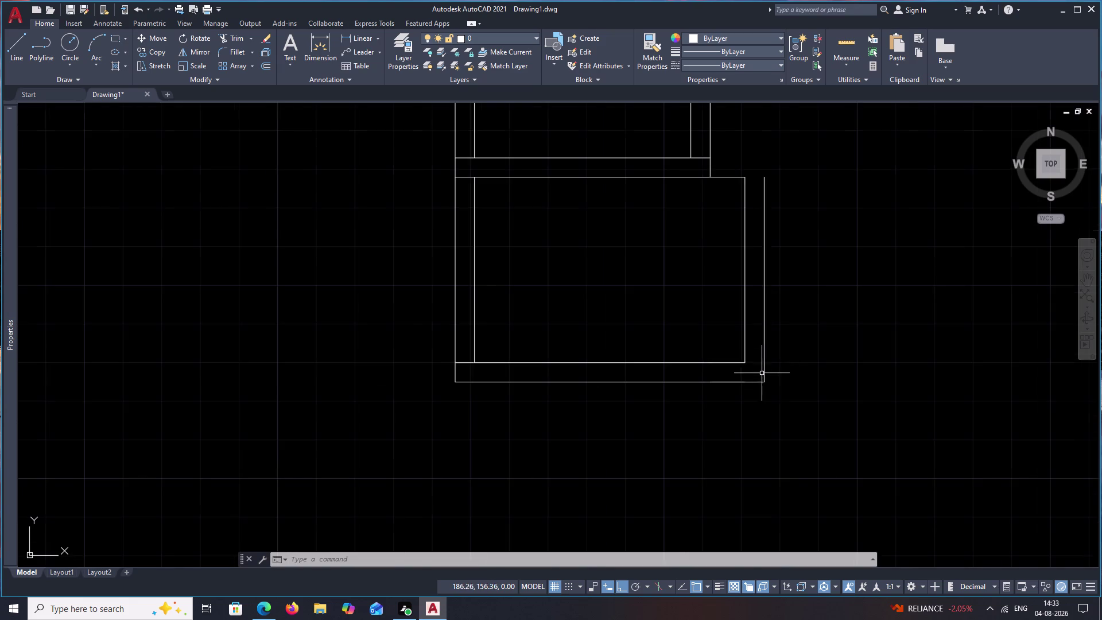
middle_drag(783, 347, 750, 491)
middle_drag(773, 370, 685, 414)
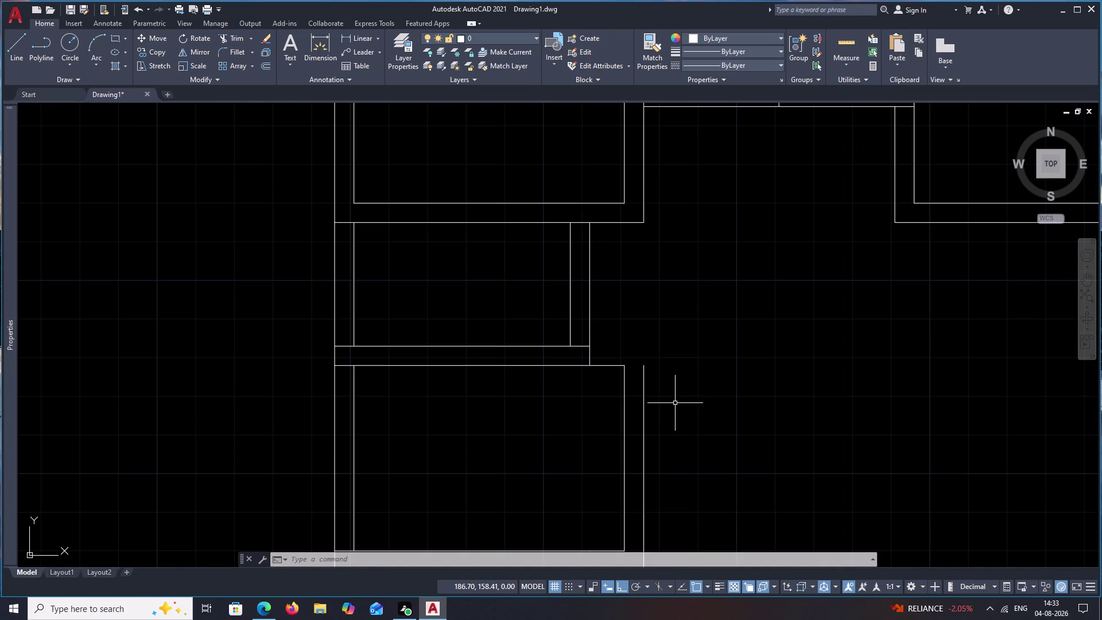
key(space)
click(578, 346)
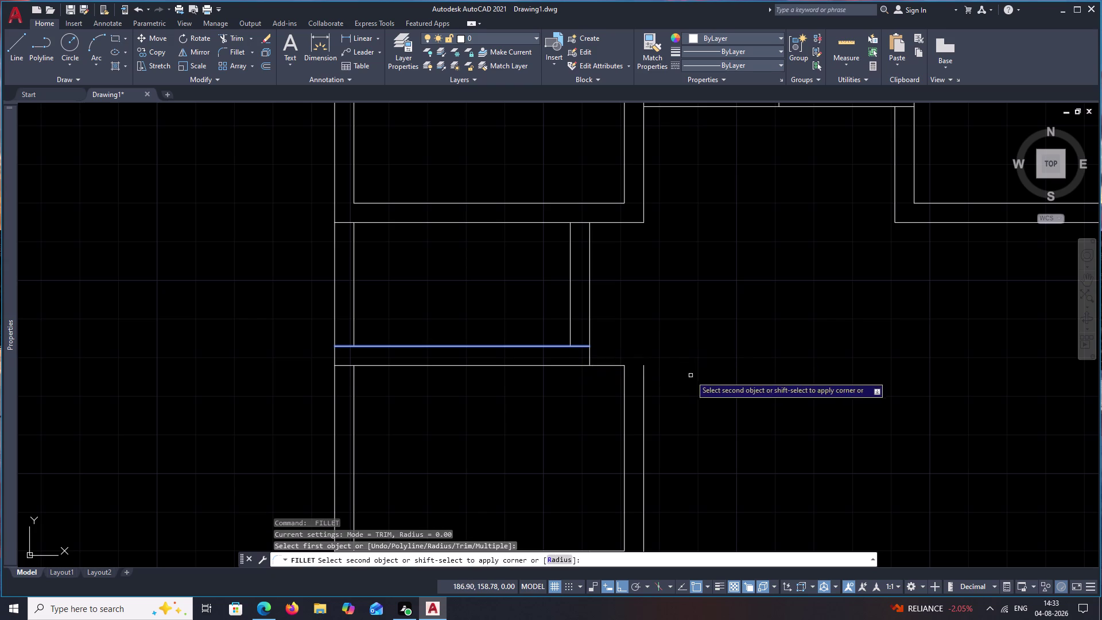
click(642, 382)
click(644, 381)
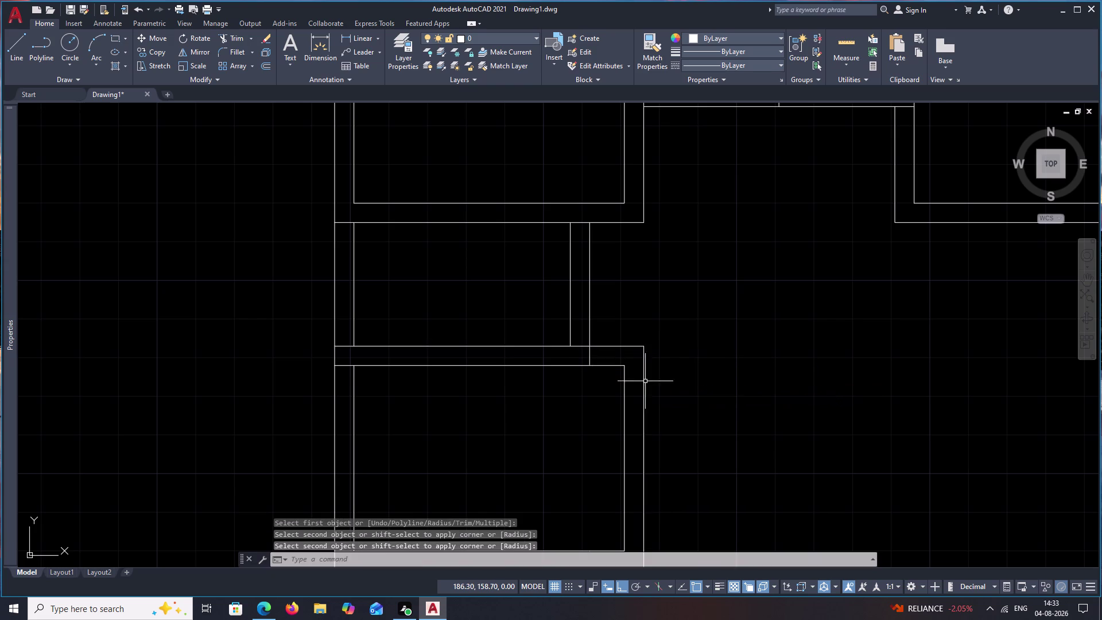
scroll(down, 3)
middle_drag(722, 399, 622, 362)
key(Escape)
middle_drag(639, 384, 623, 333)
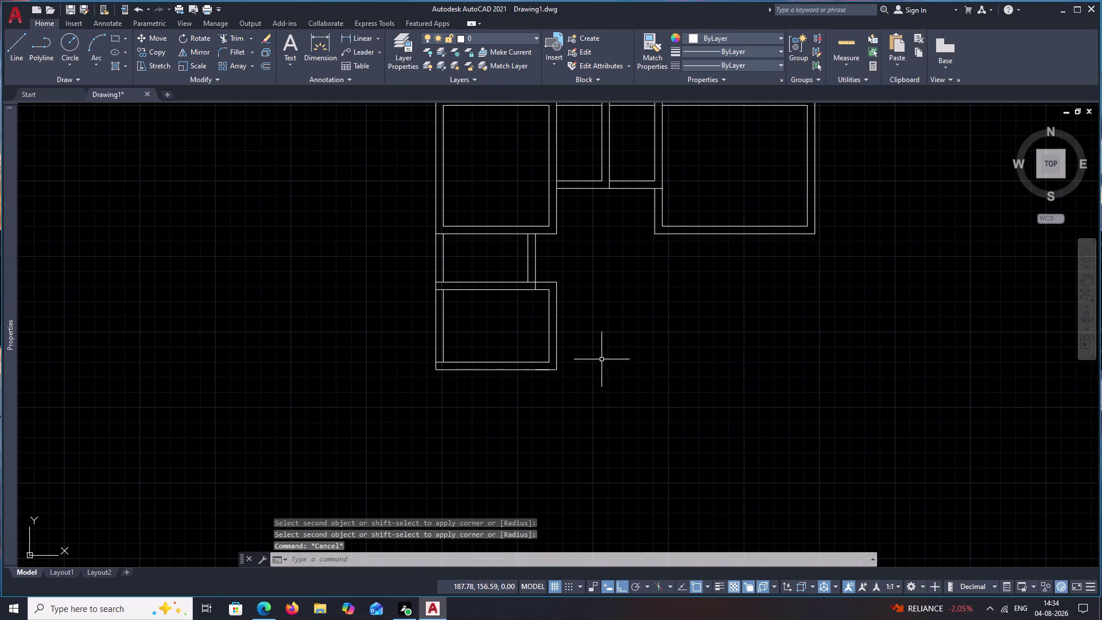
click(847, 33)
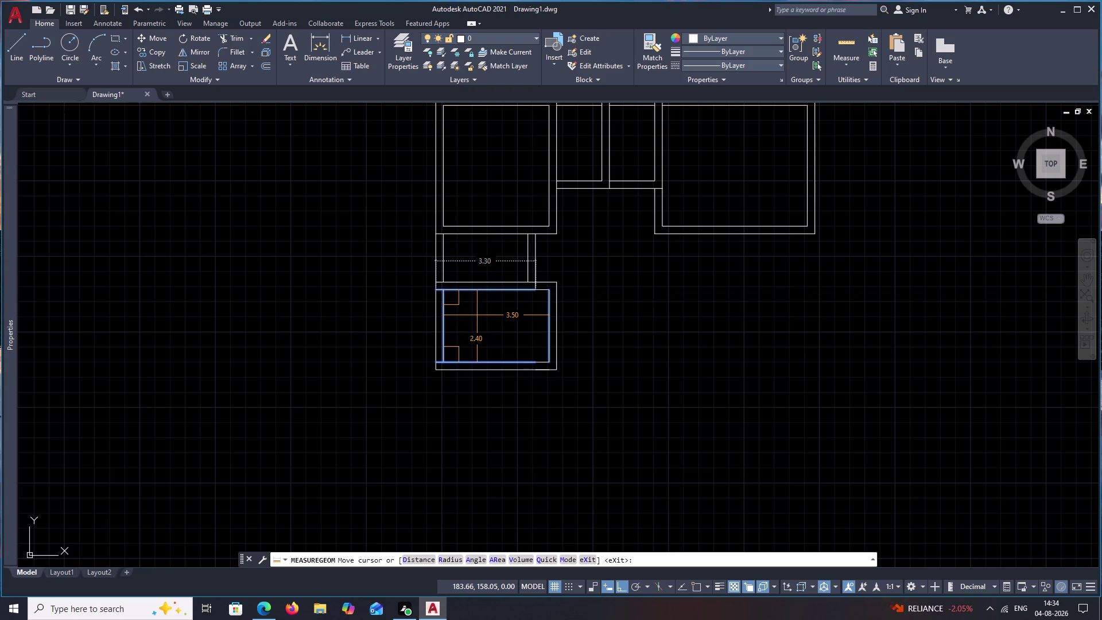
key(Escape)
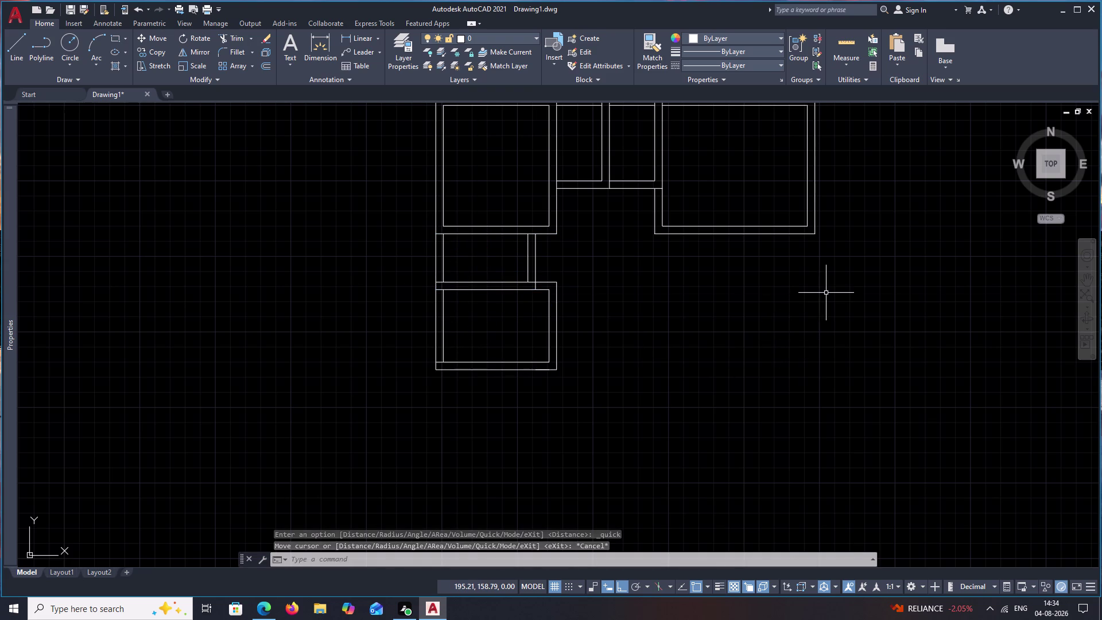
key(l)
key(space)
key(space)
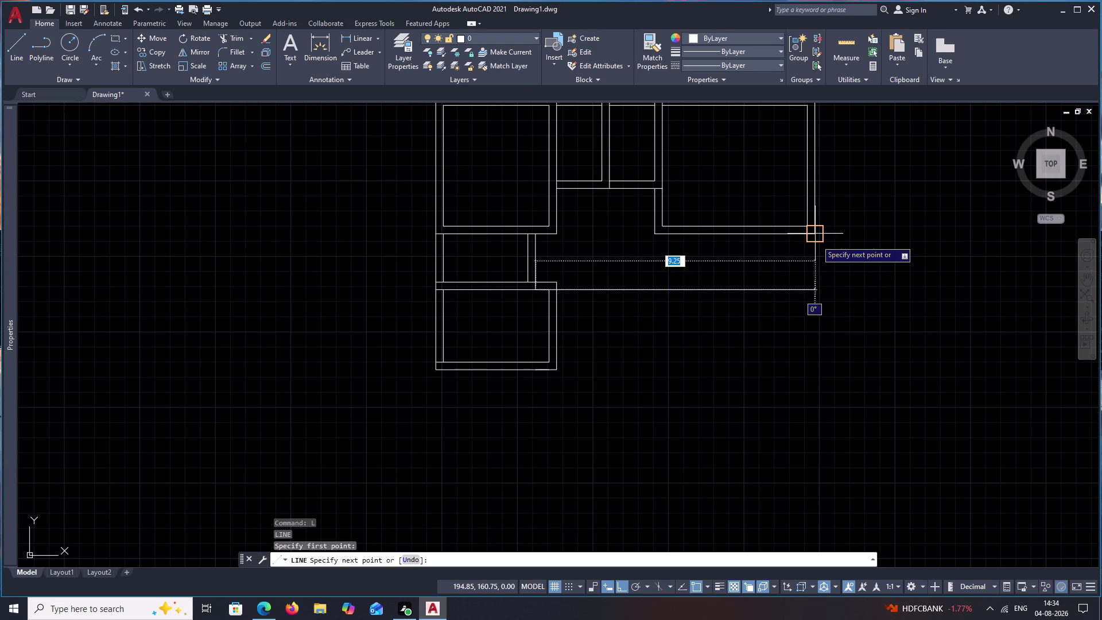
key(Escape)
key(l)
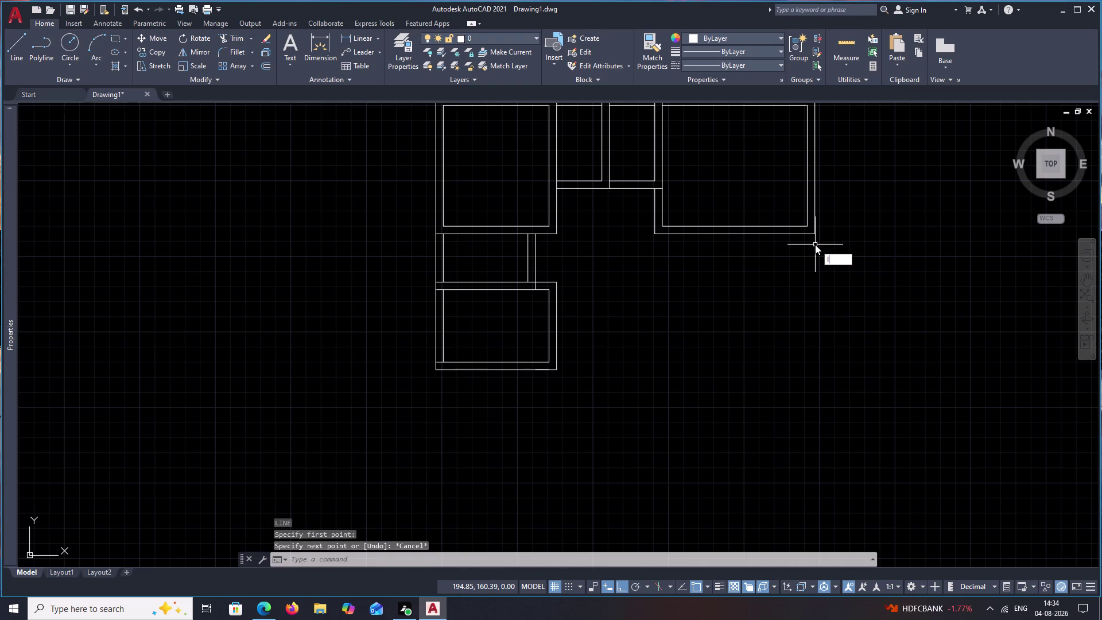
key(space)
click(815, 237)
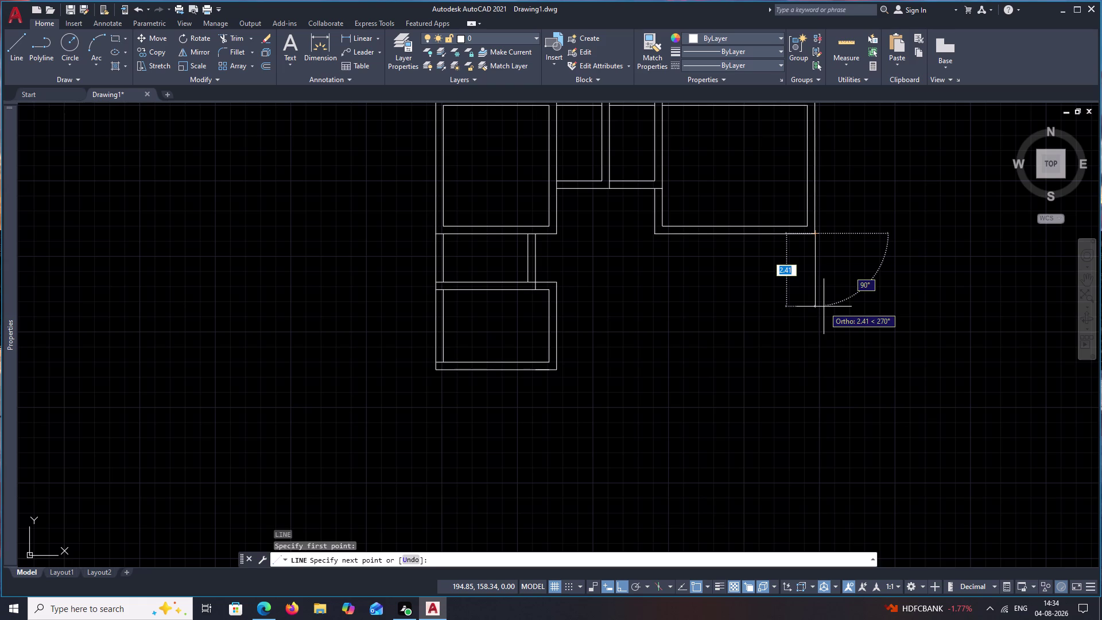
text(4.)
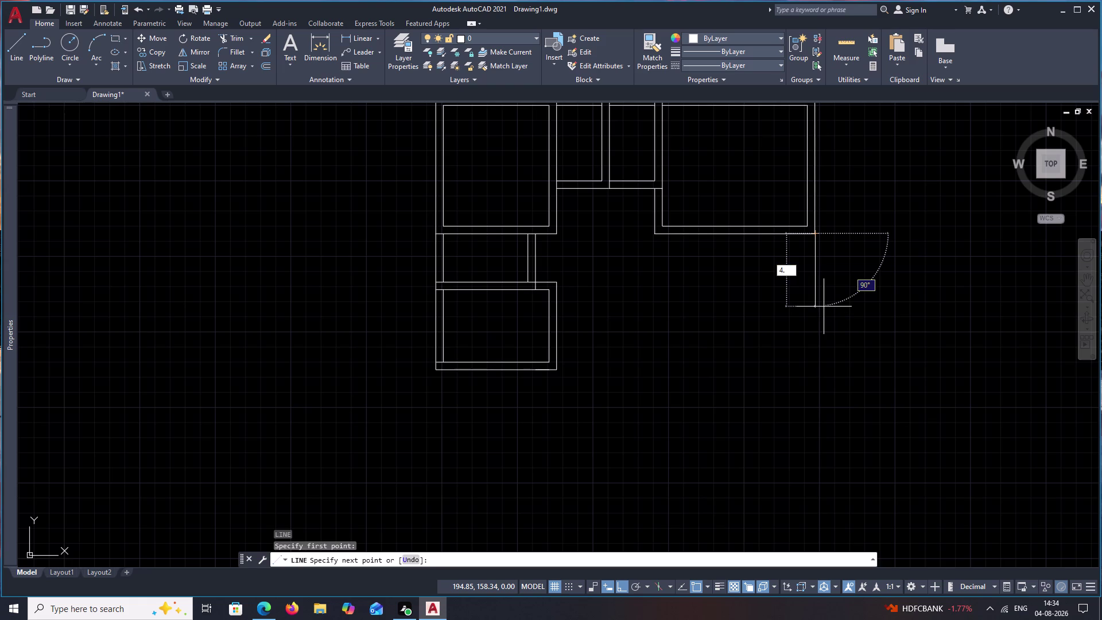
text(00)
key(space)
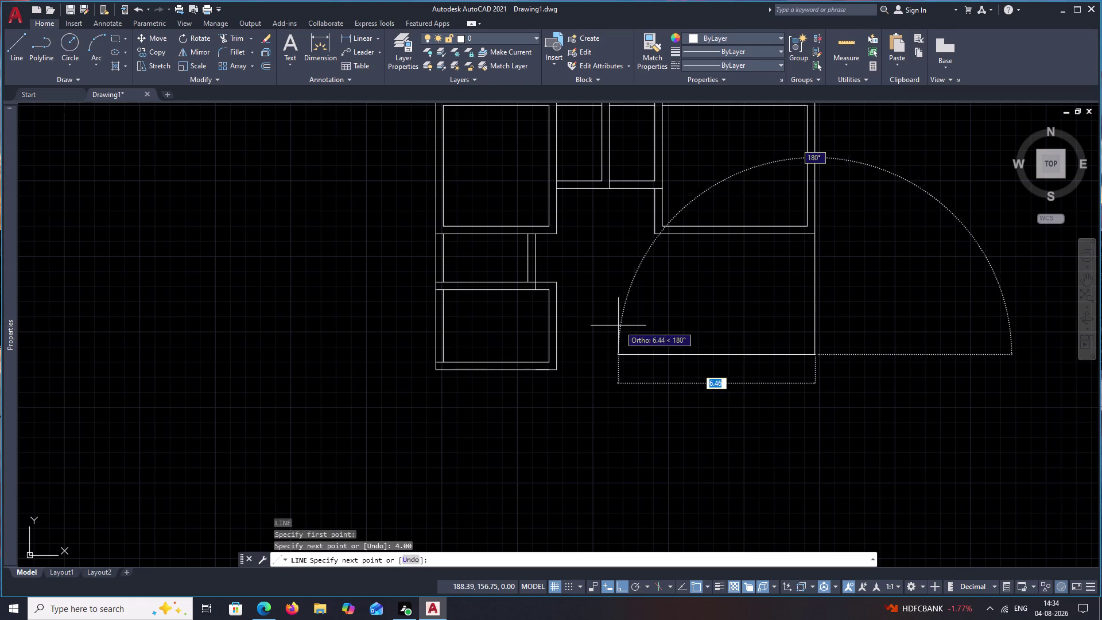
text(5)
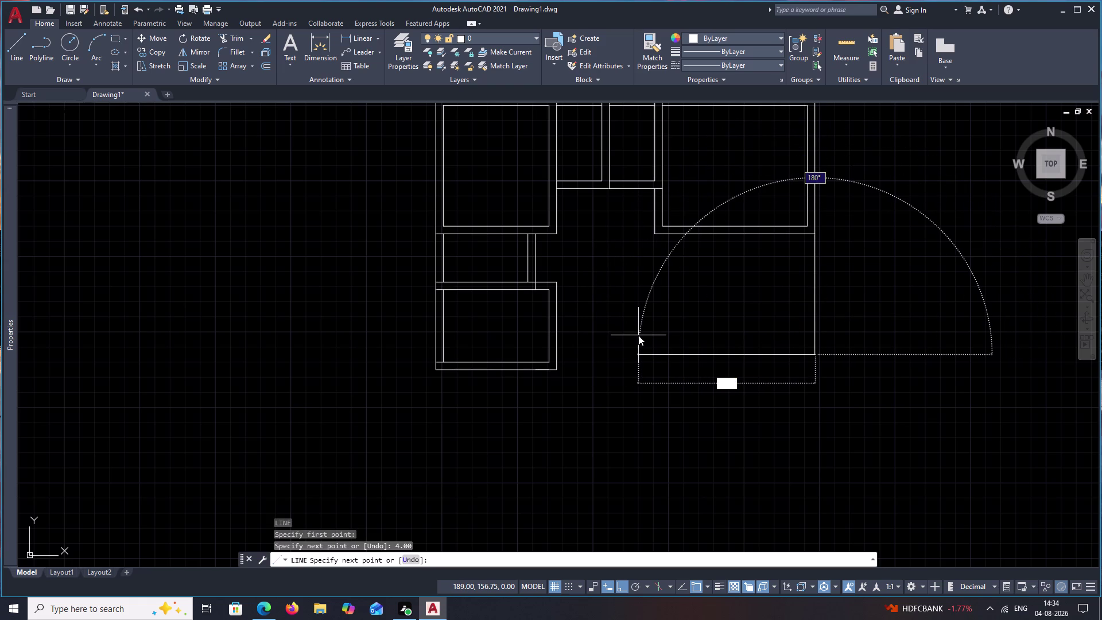
text(.)
text(00)
key(space)
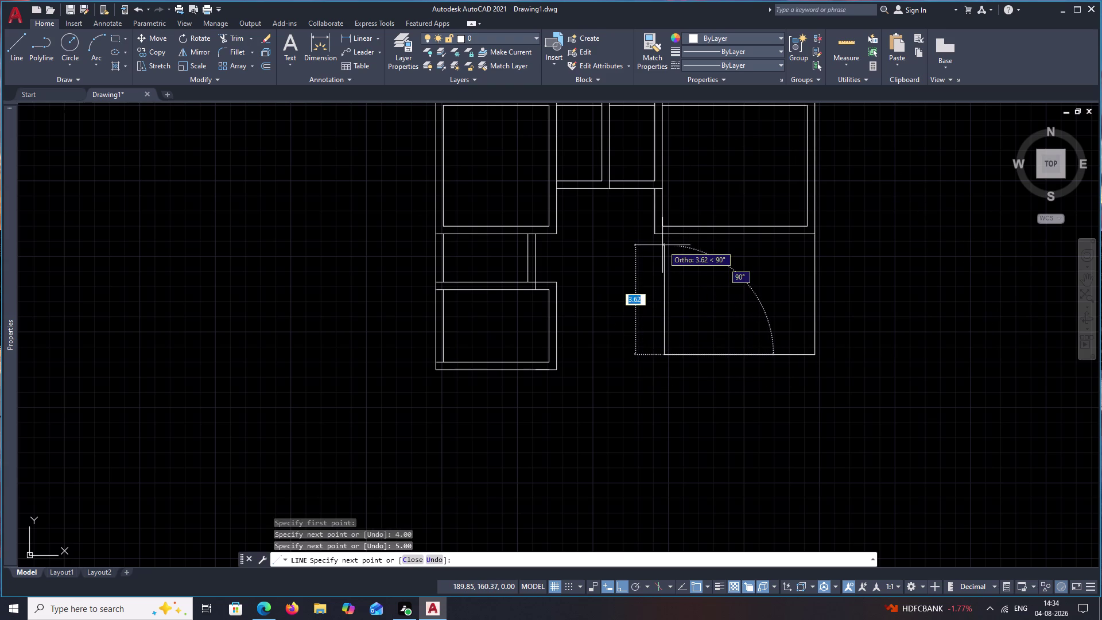
text(4.00)
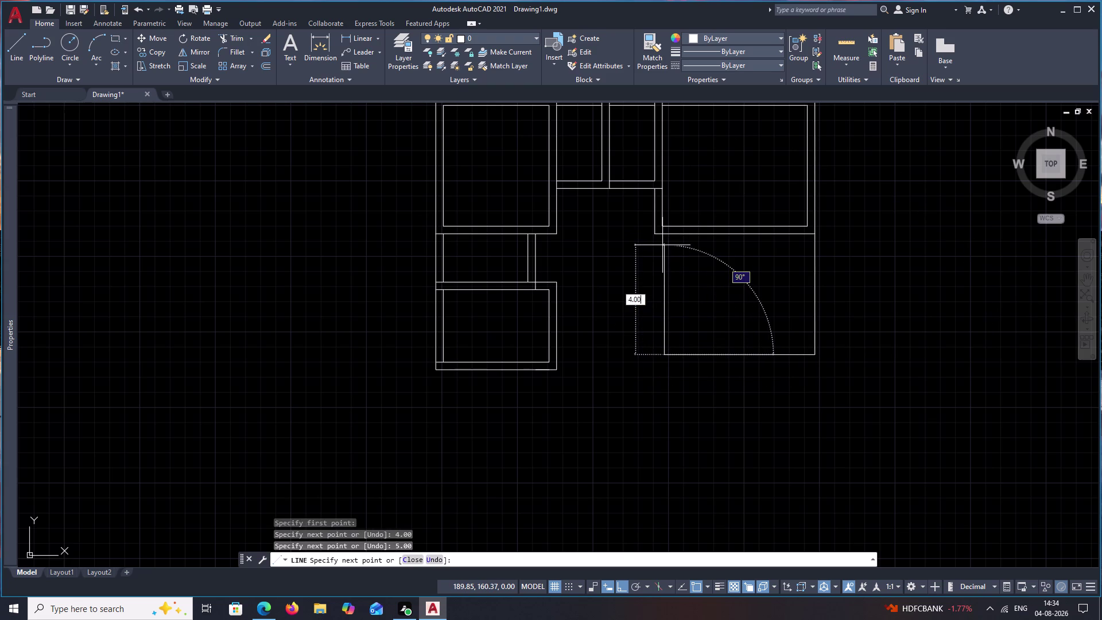
key(ctrl+z)
key(ctrl+z)
key(Escape)
key(Escape)
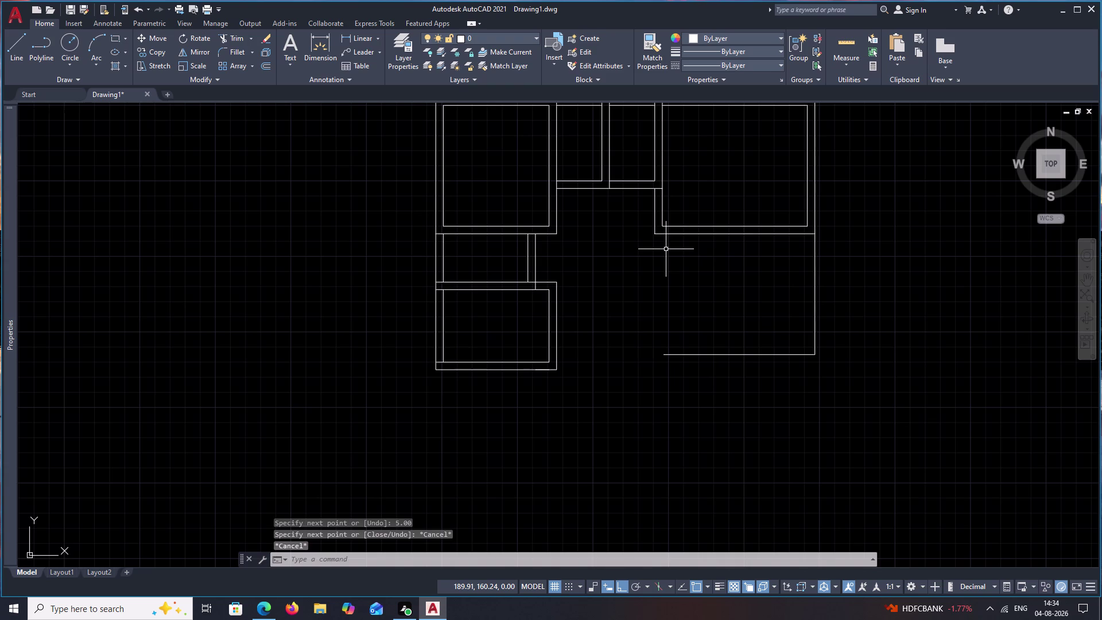
key(ctrl+z)
key(Escape)
text(l)
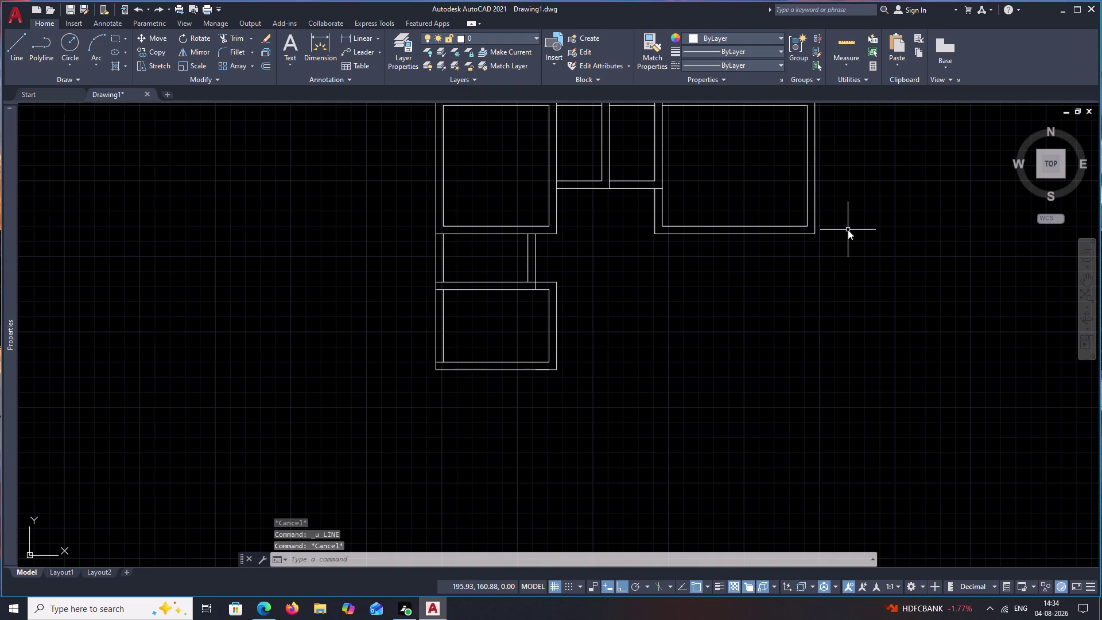
key(space)
Draw a 4.00-long vertical line down from the right room's lower-right corner.
click(813, 236)
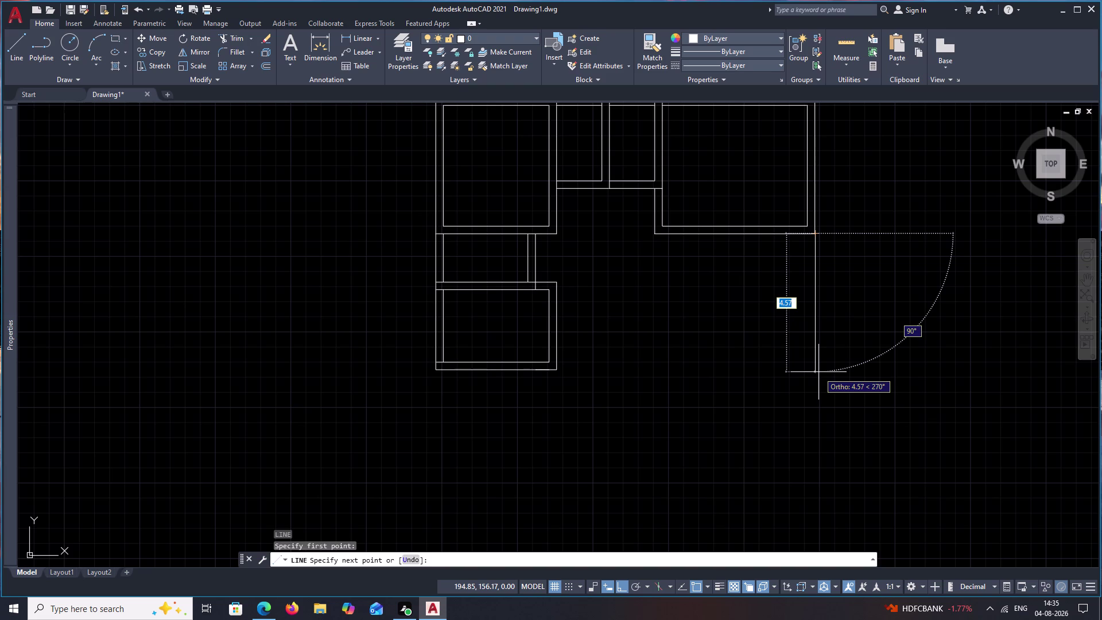
text(4)
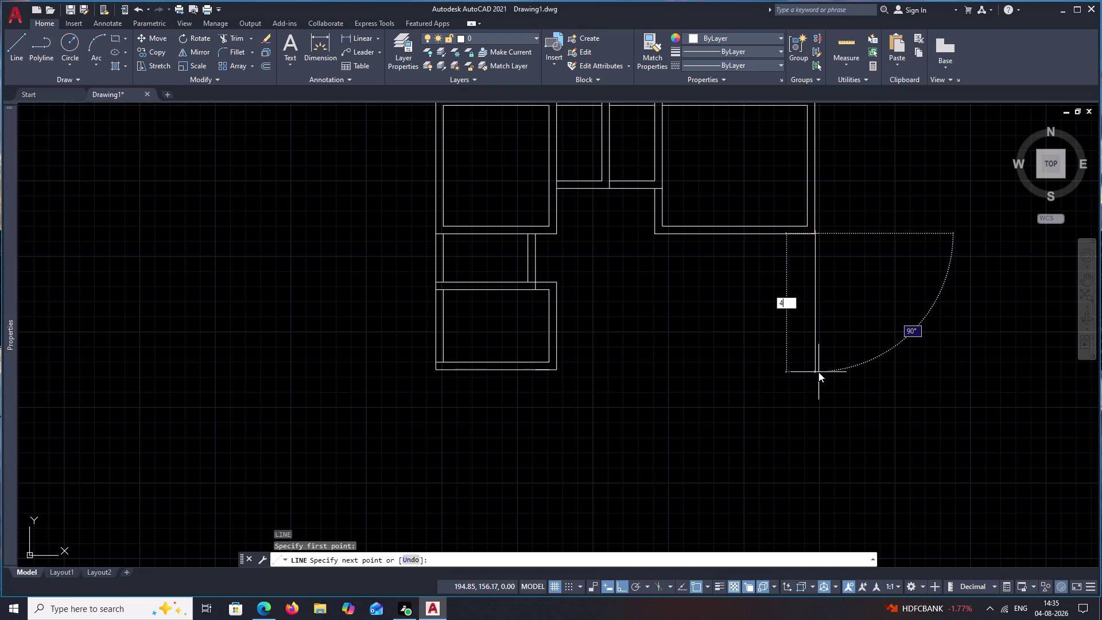
text(.00)
key(space)
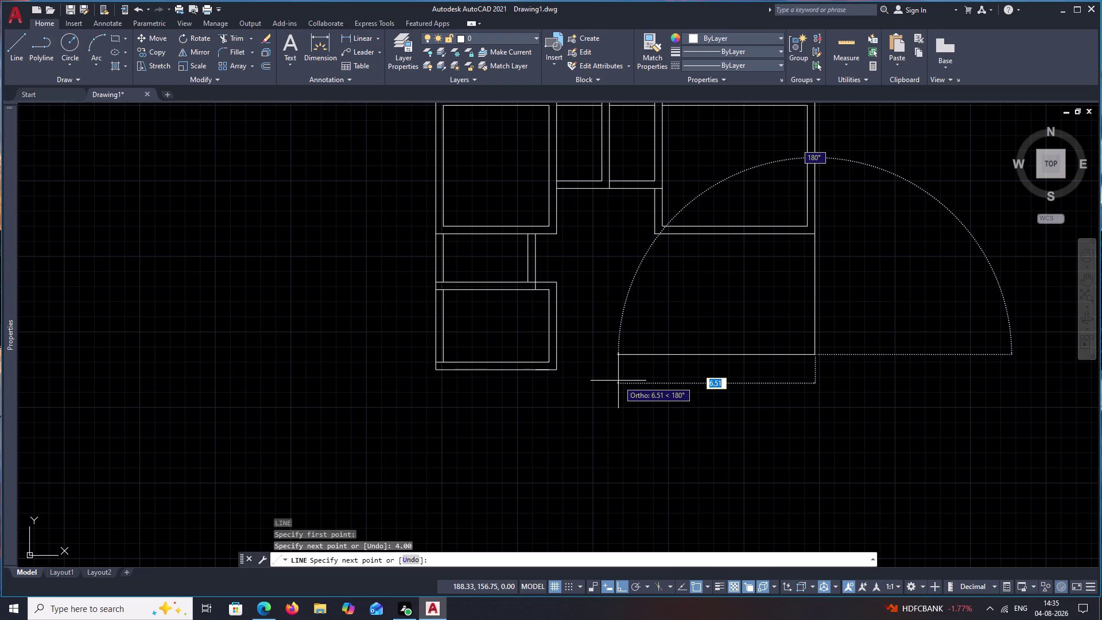
key(Escape)
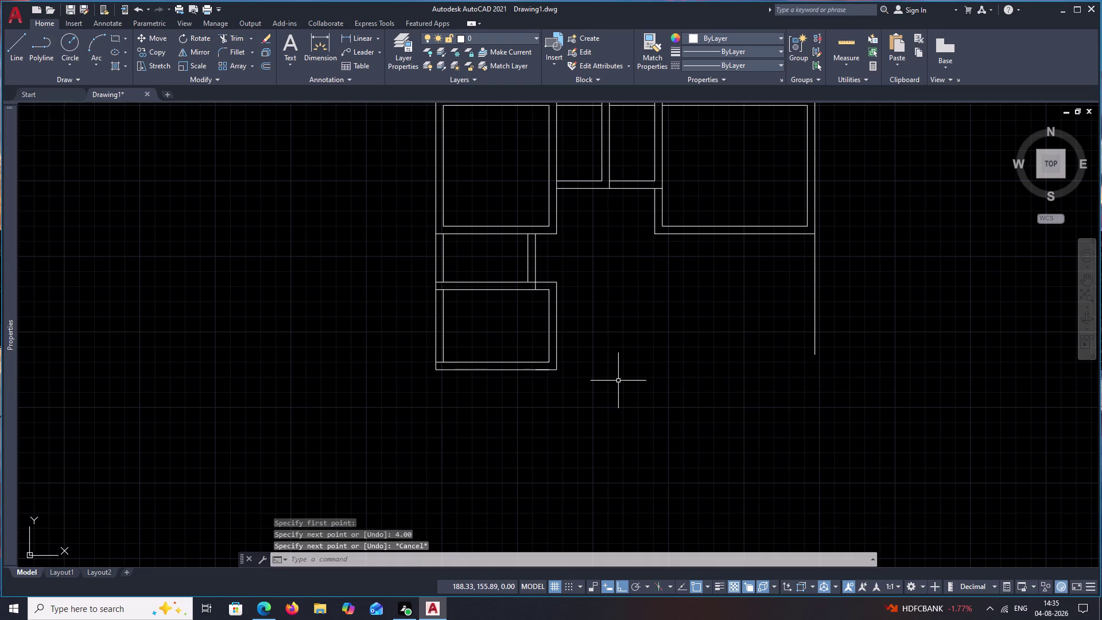
Start a 5.00 offset of the right room's bottom wall, then abandon it.
text(o)
key(space)
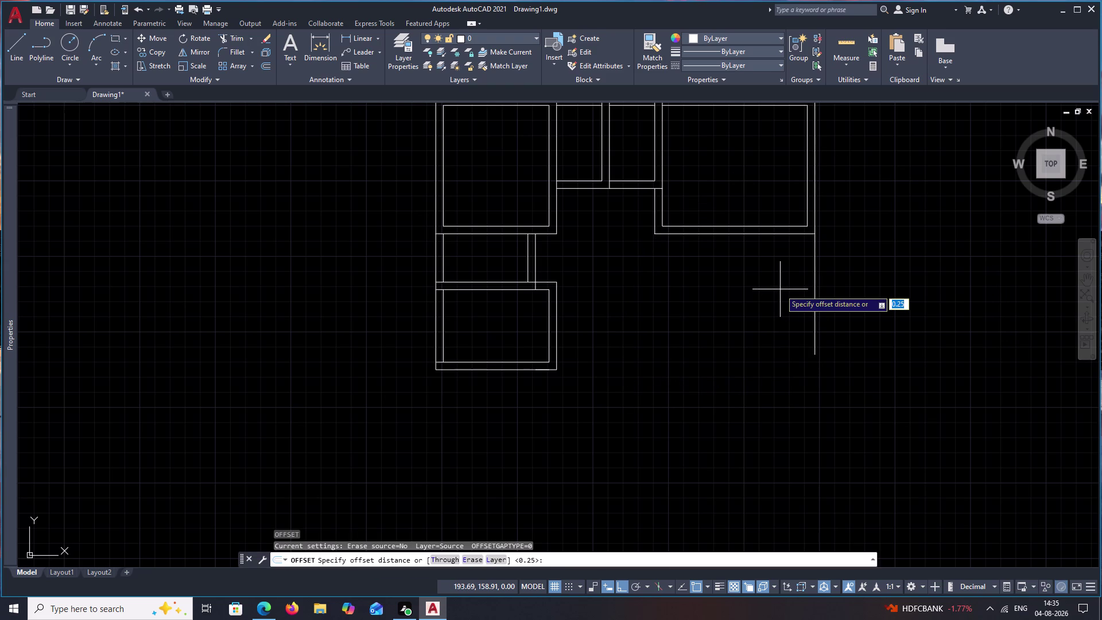
text(5.00)
key(space)
click(754, 235)
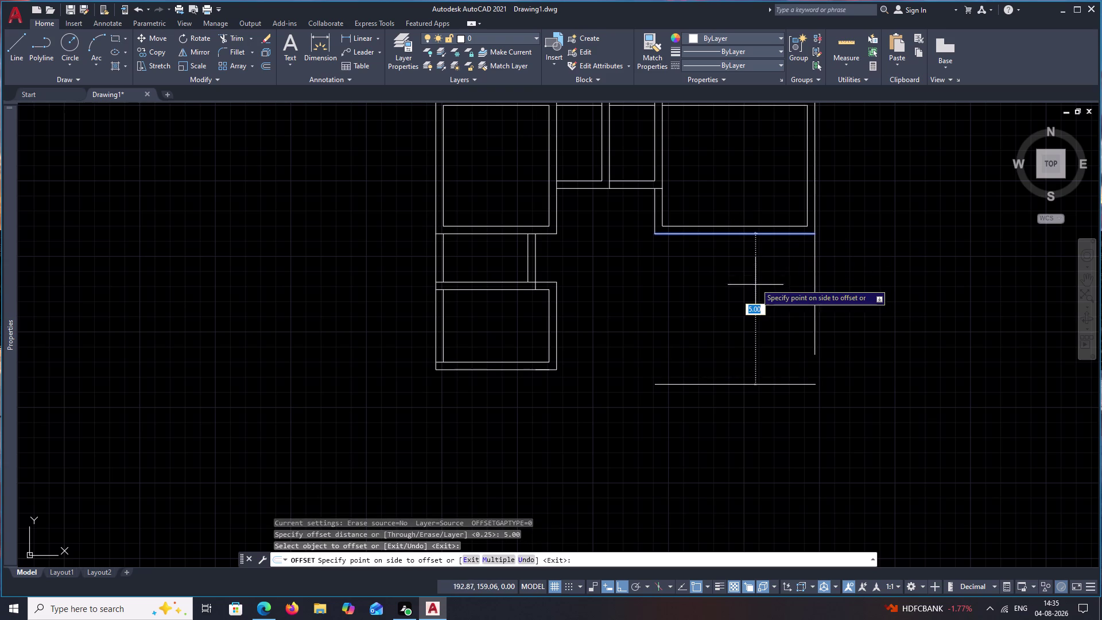
key(Escape)
Offset the right room's bottom wall line 4.00 downward.
text(o)
key(space)
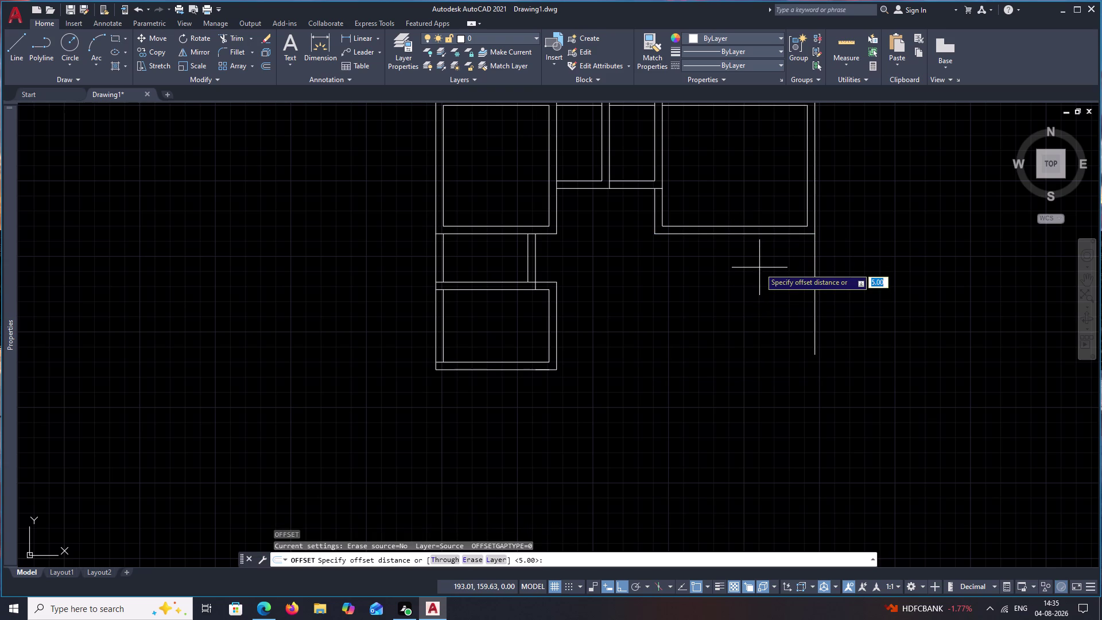
text(4.00)
key(space)
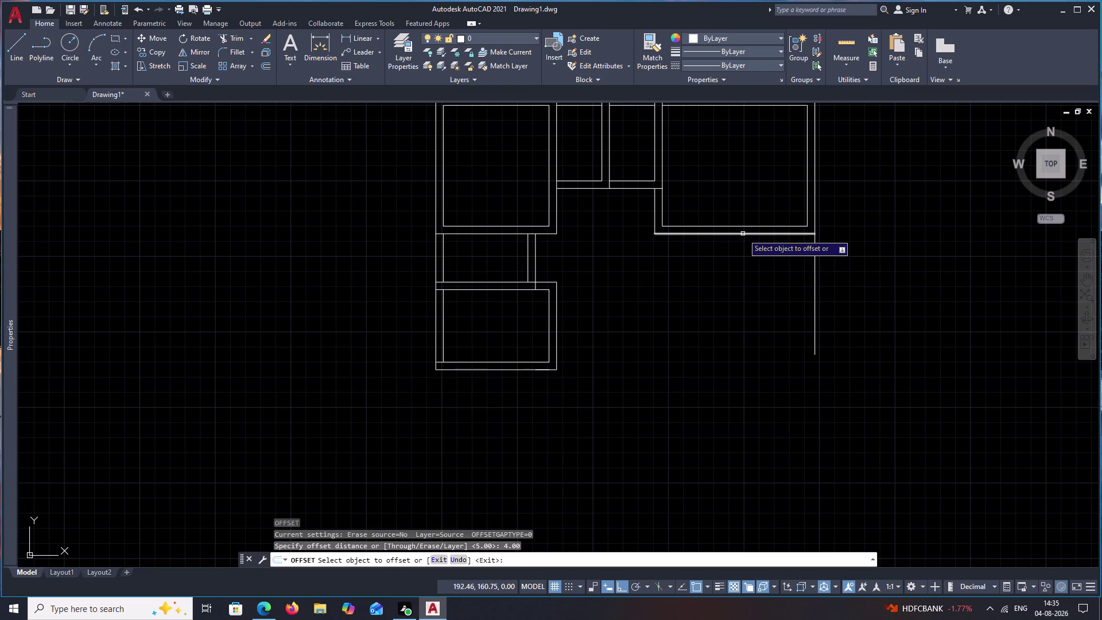
click(743, 233)
click(744, 281)
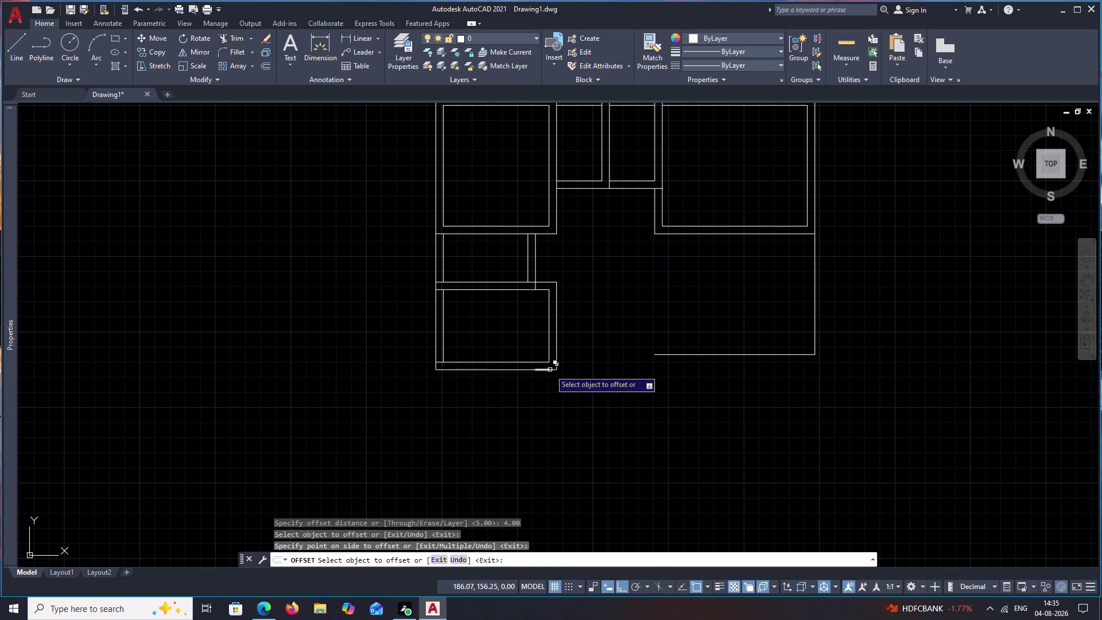
scroll(up, 3)
scroll(down, 3)
middle_drag(594, 345, 610, 317)
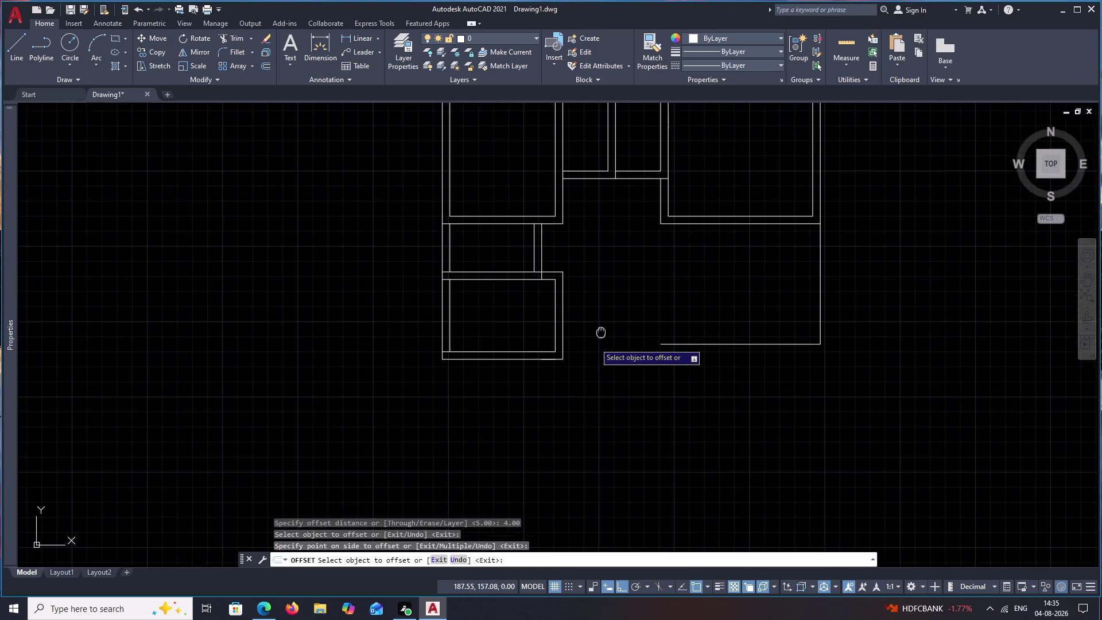
middle_drag(611, 317, 616, 307)
key(Escape)
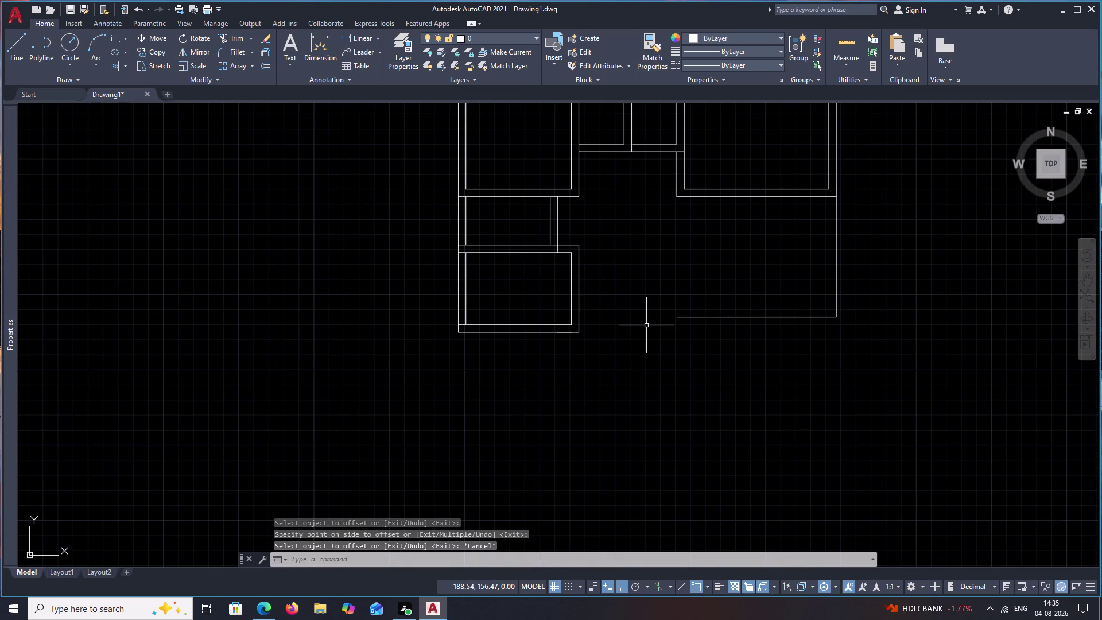
key(Escape)
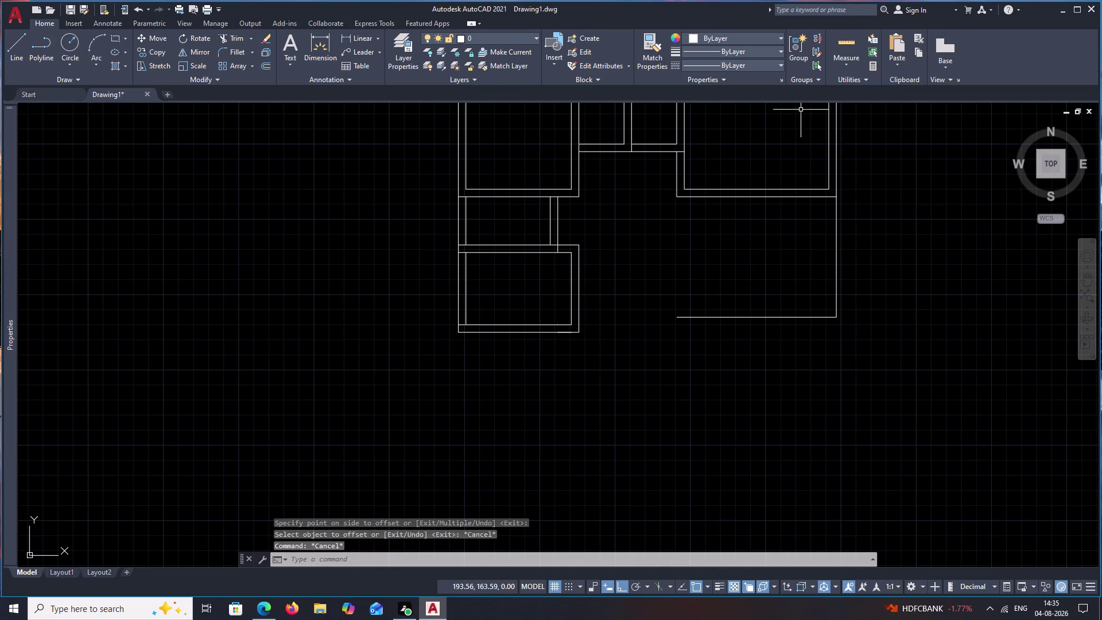
click(851, 47)
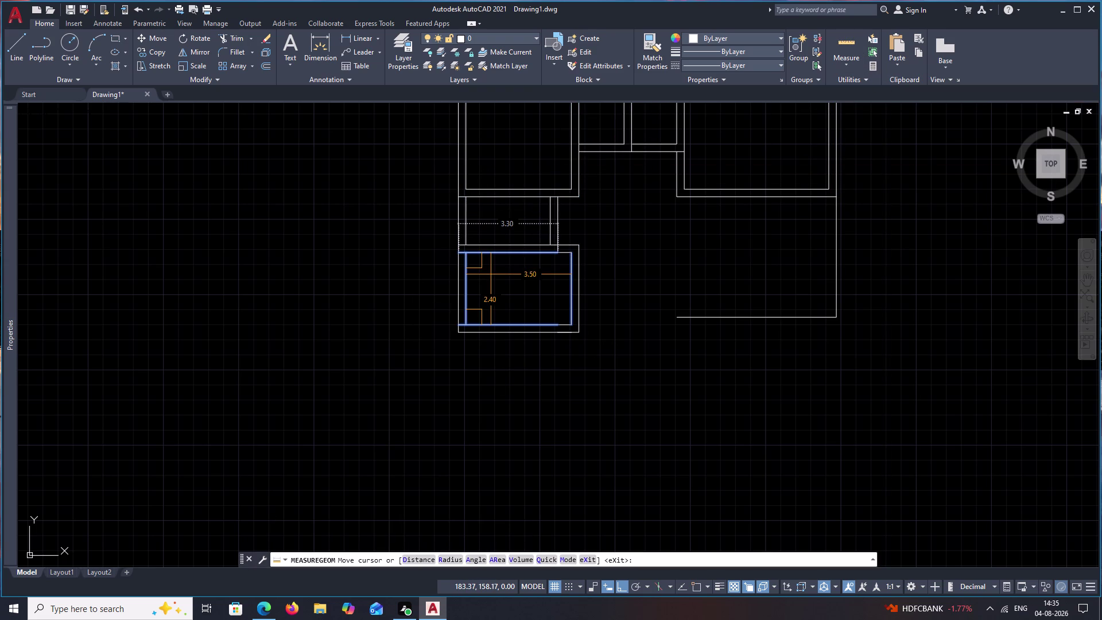
Erase the new vertical and horizontal lines below the right room.
key(Escape)
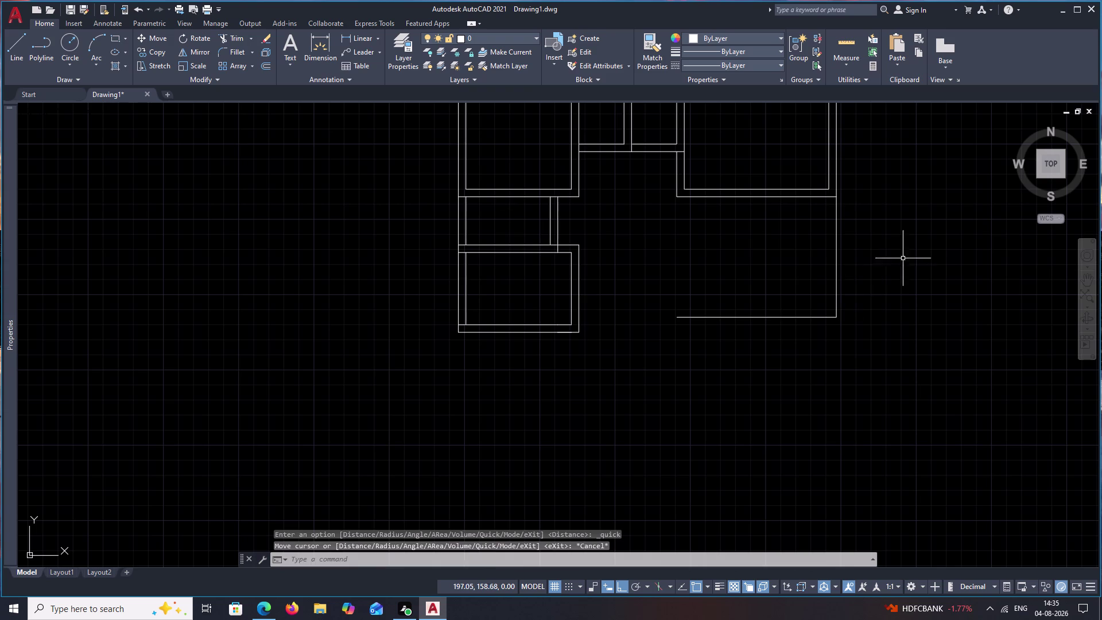
drag(902, 258, 731, 348)
key(e)
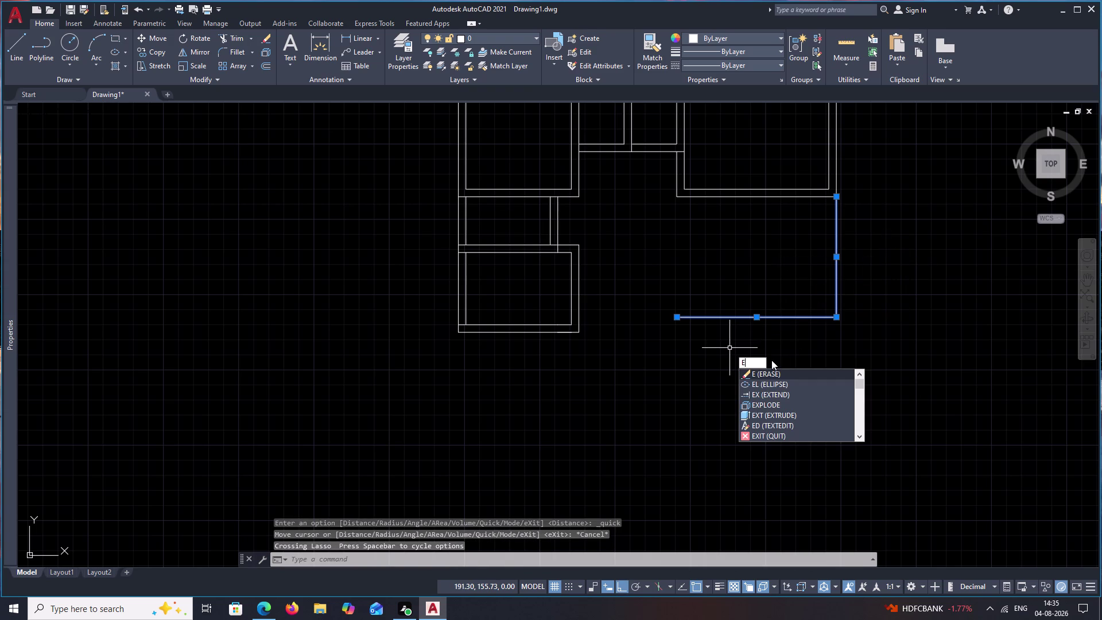
key(space)
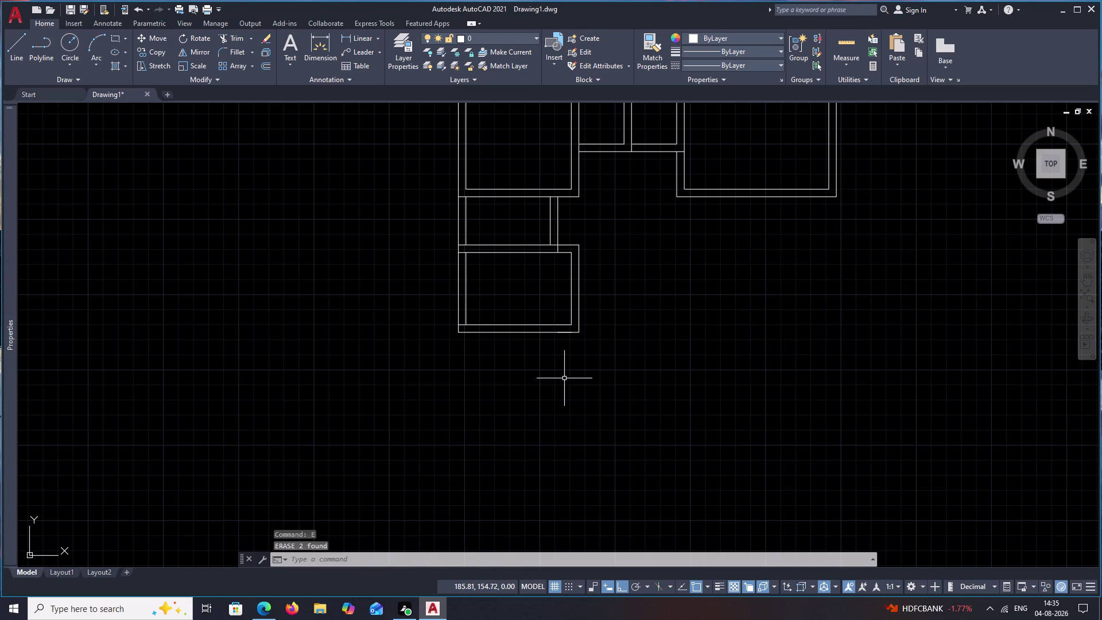
Cancel the EXTEND command and clear the command line.
text(ex)
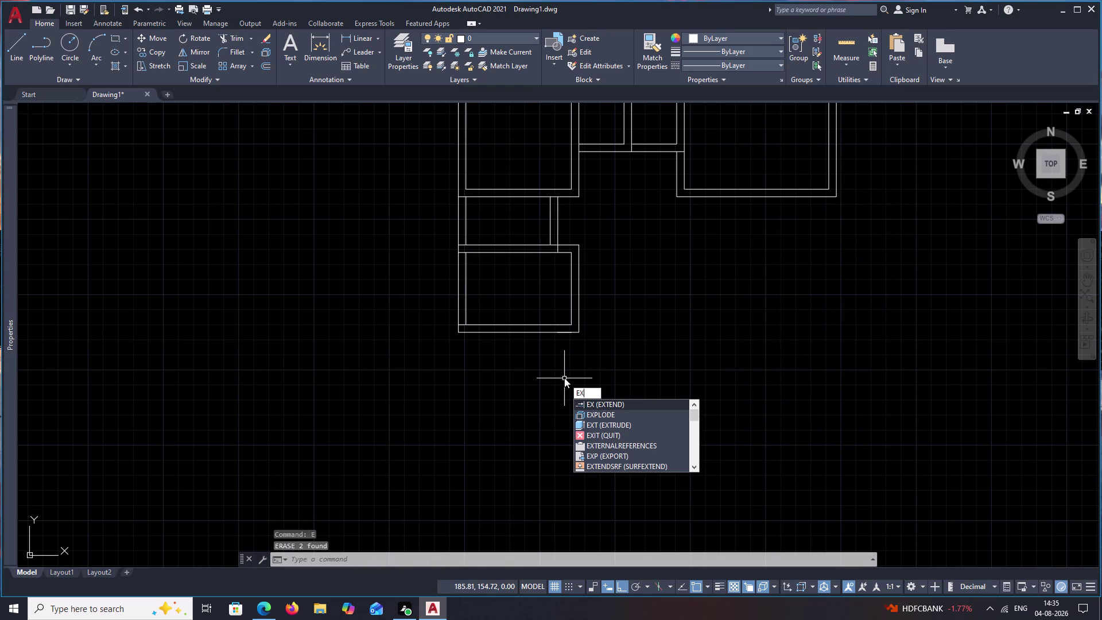
key(F12)
key(Escape)
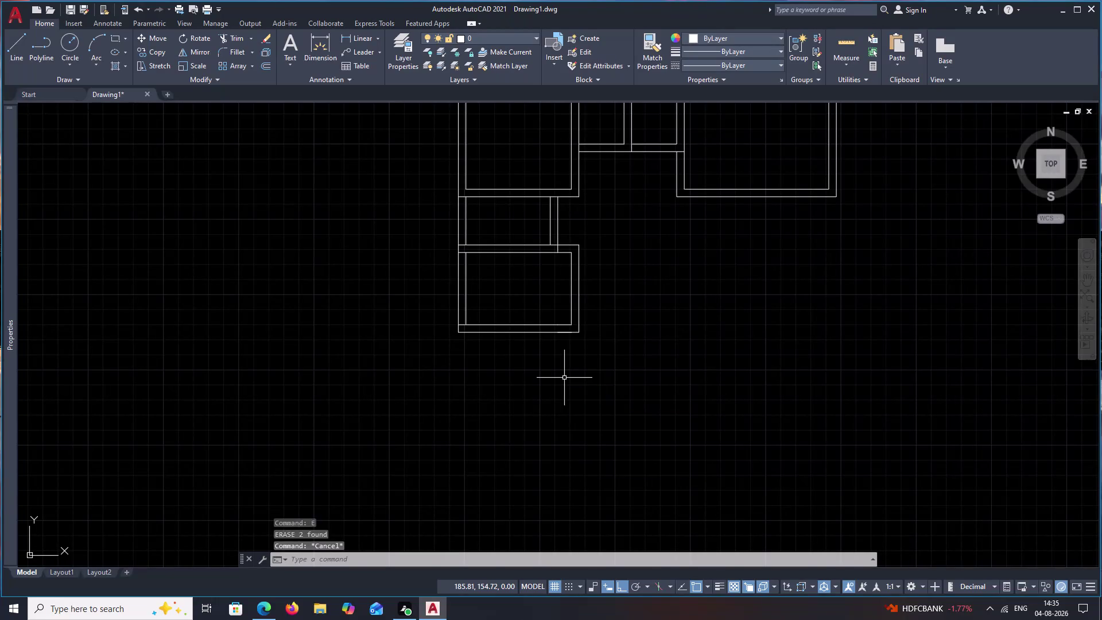
key(Escape)
key(c)
key(BackSpace)
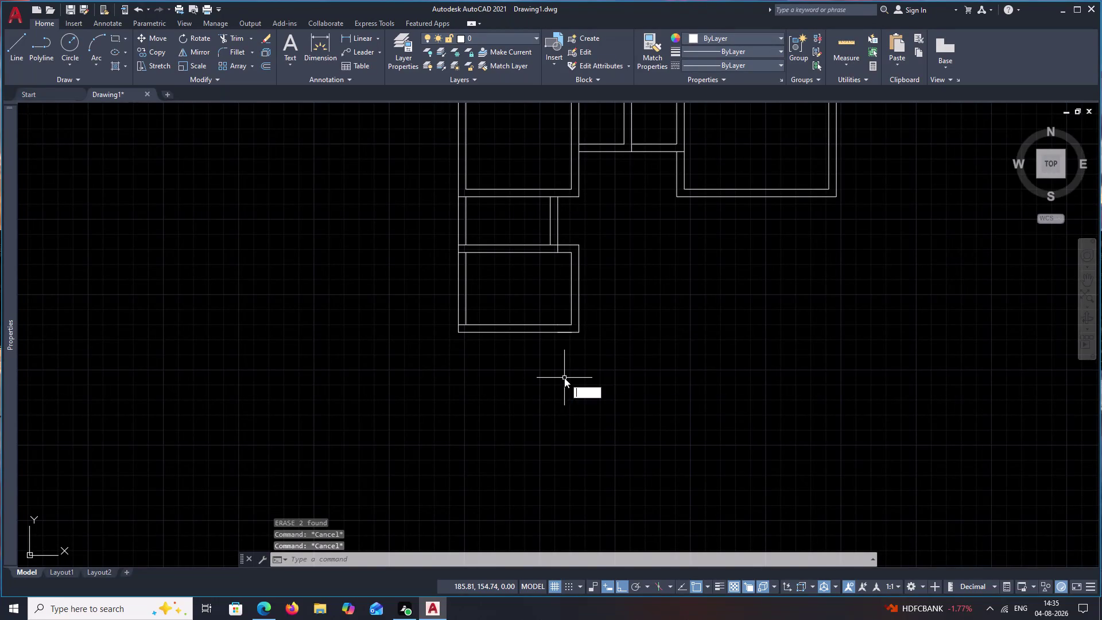
Place a horizontal construction line (XL, Hor) through the plan's bottom corner.
key(x)
text(l)
key(space)
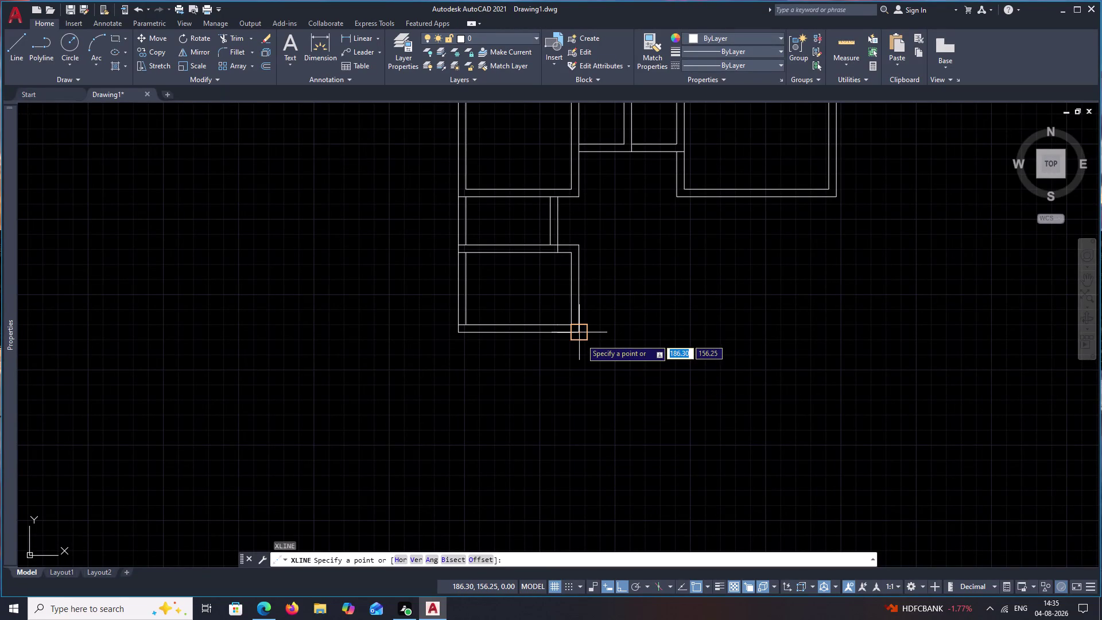
text(h)
key(space)
click(582, 338)
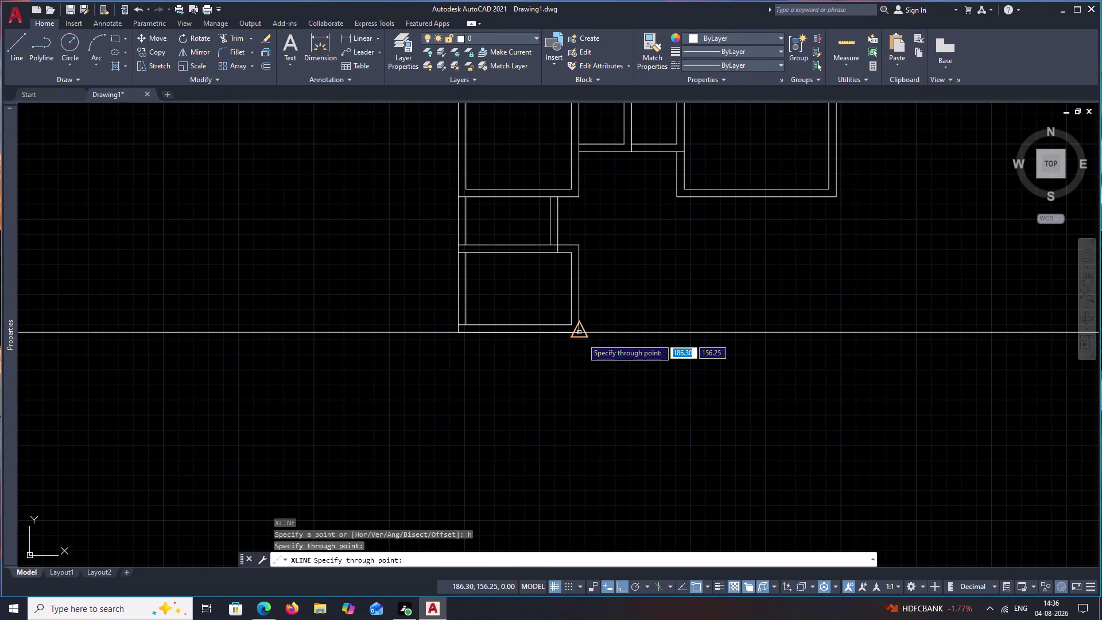
key(Escape)
Select the construction line for erasing, then cancel and pan the plan back.
scroll(up, 3)
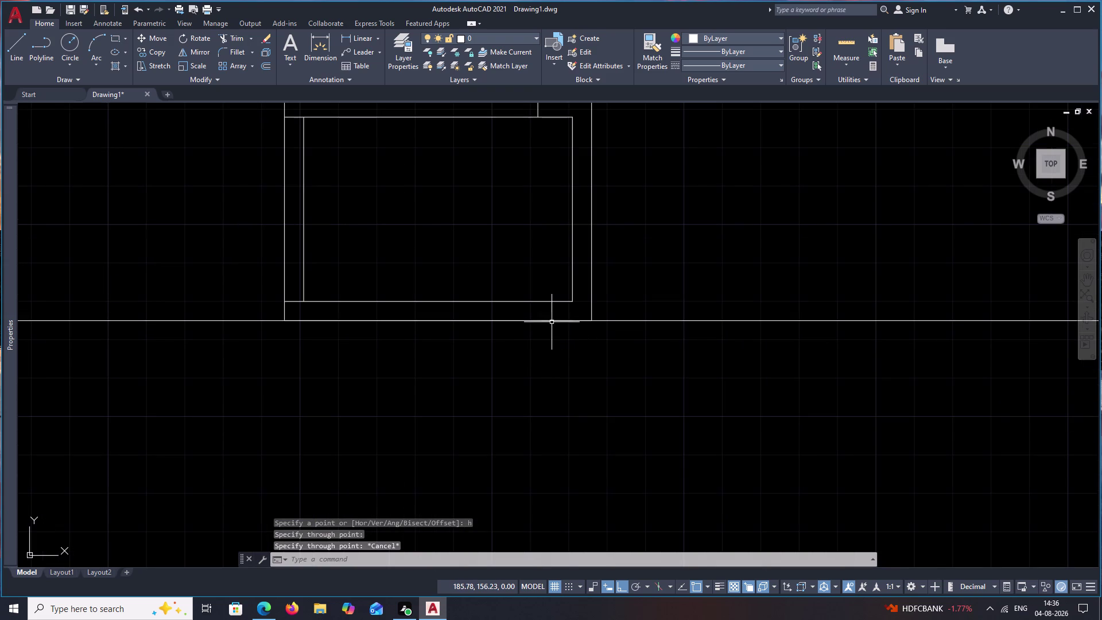
click(552, 321)
text(e)
key(space)
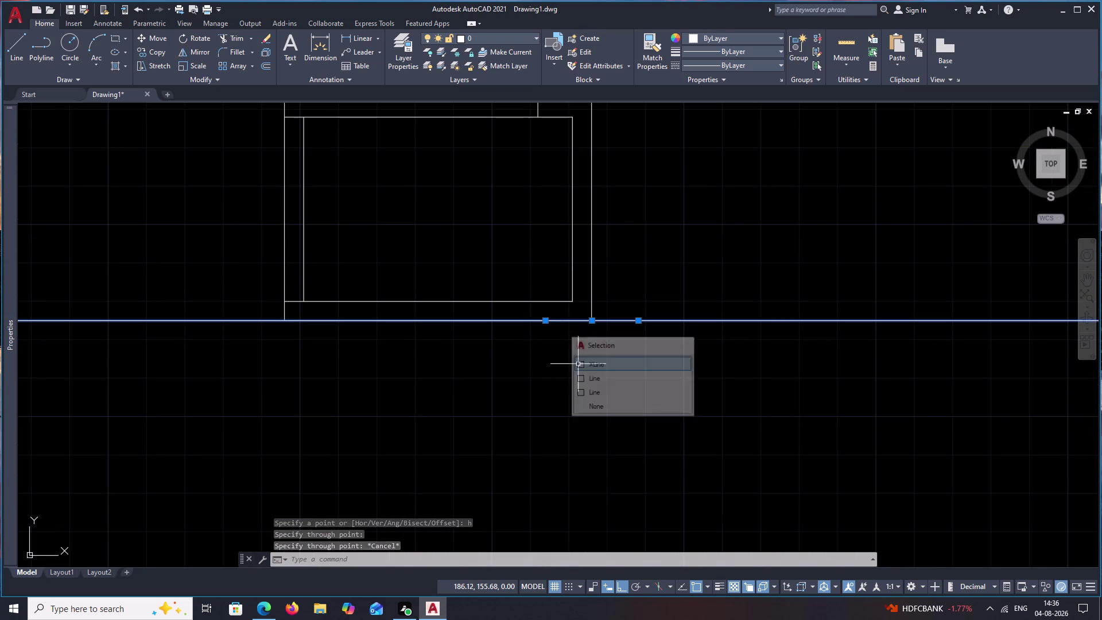
key(Escape)
scroll(down, 3)
middle_drag(768, 302, 628, 323)
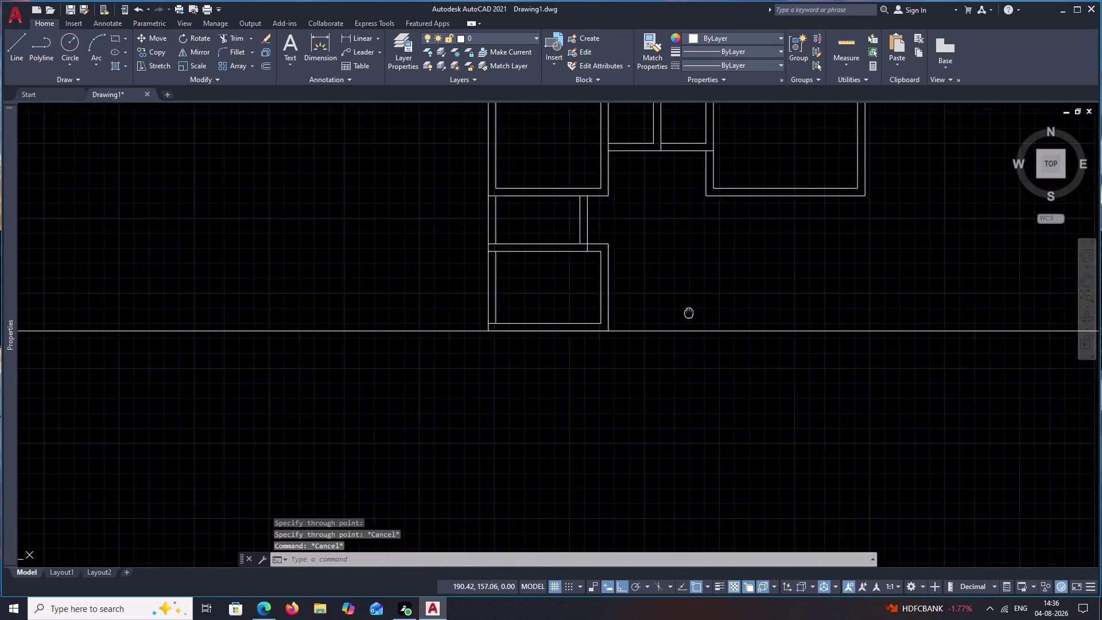
middle_drag(628, 323, 589, 333)
key(l)
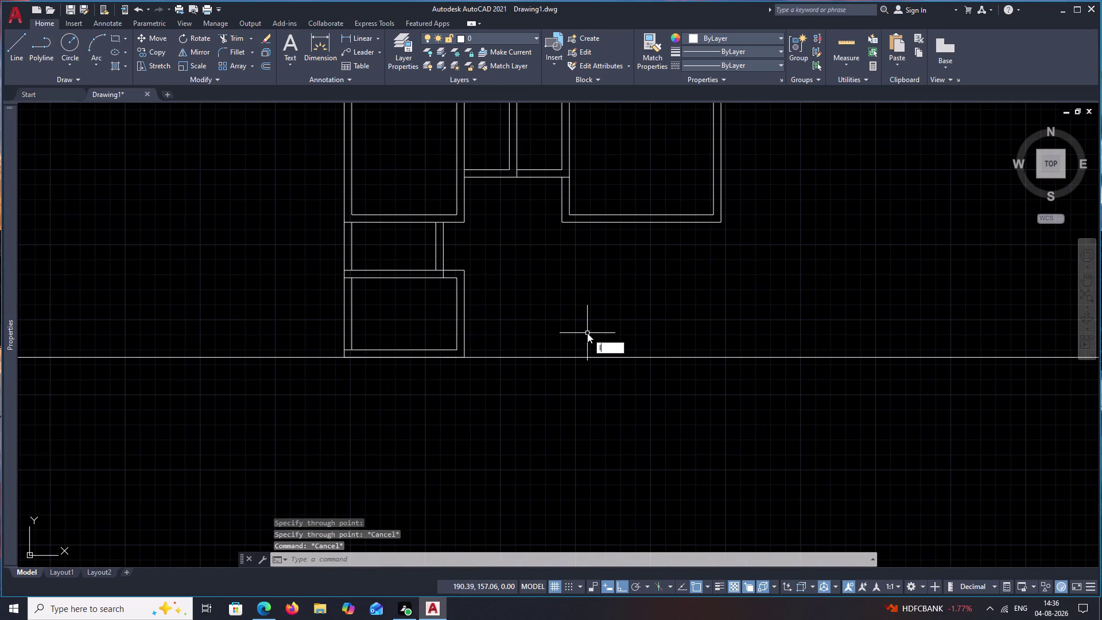
key(Escape)
Extend the right outer wall down to the construction line.
text(ex)
key(space)
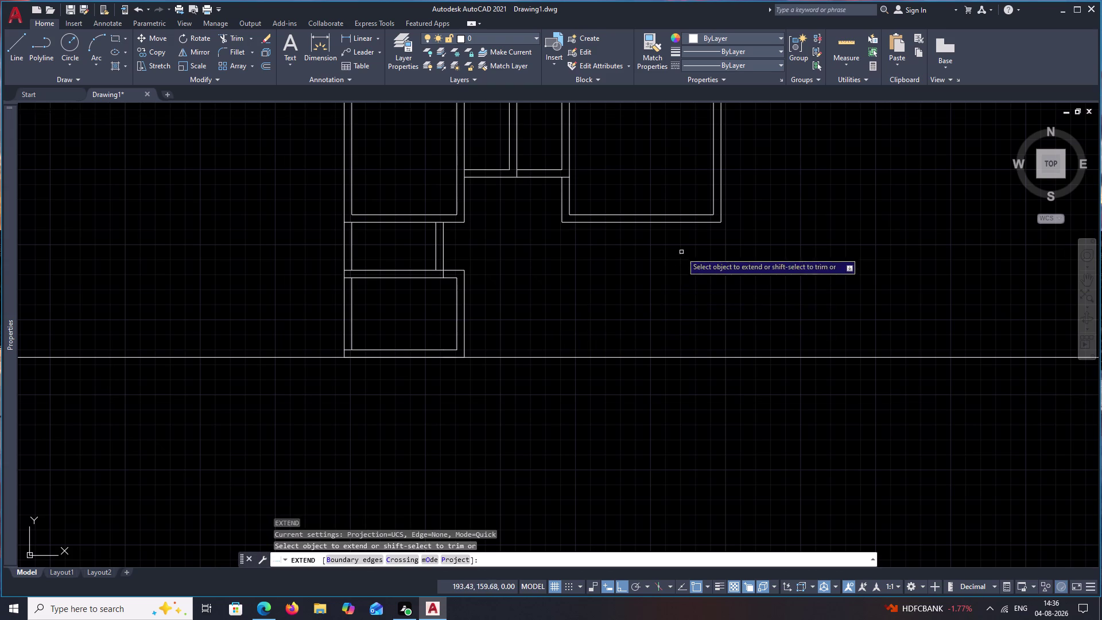
click(723, 210)
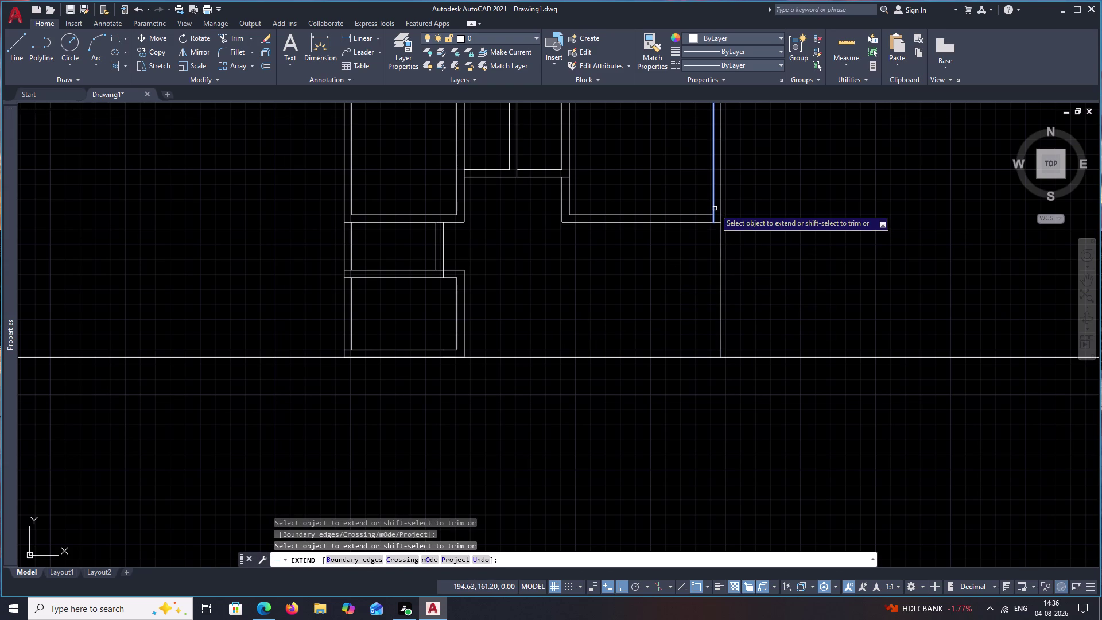
key(Escape)
Split the extended right wall line at a point with BREAK.
text(o)
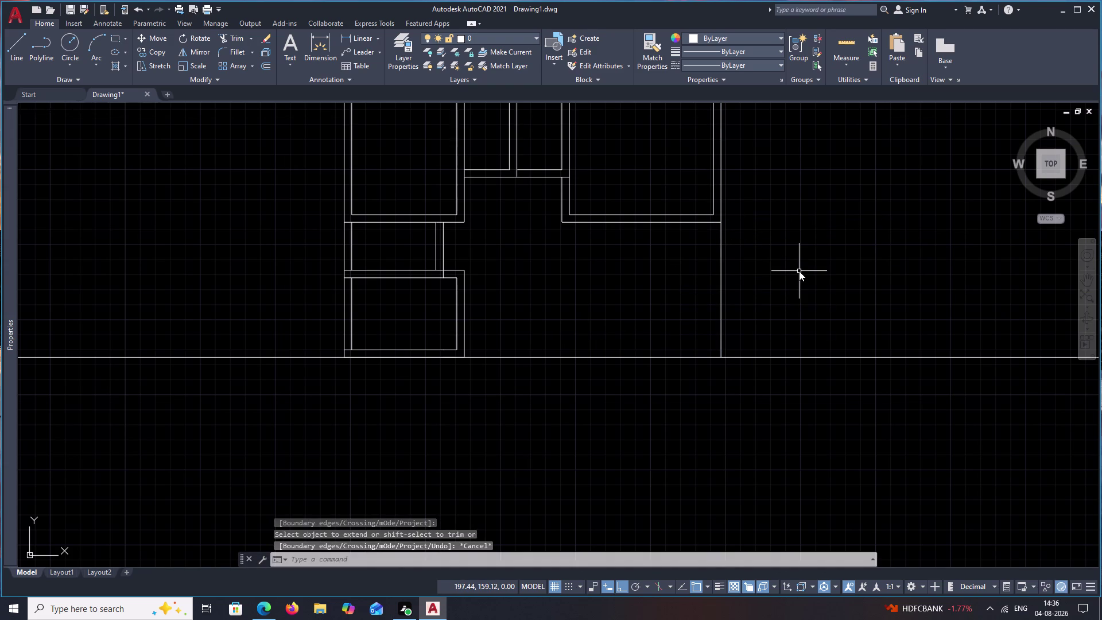
key(space)
text(.25)
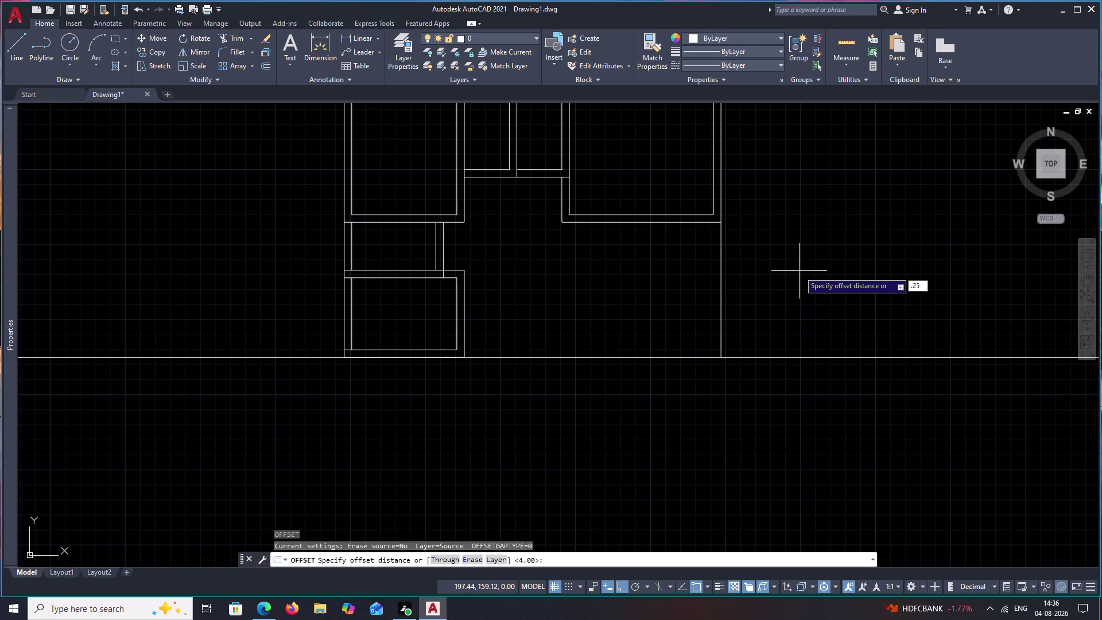
key(space)
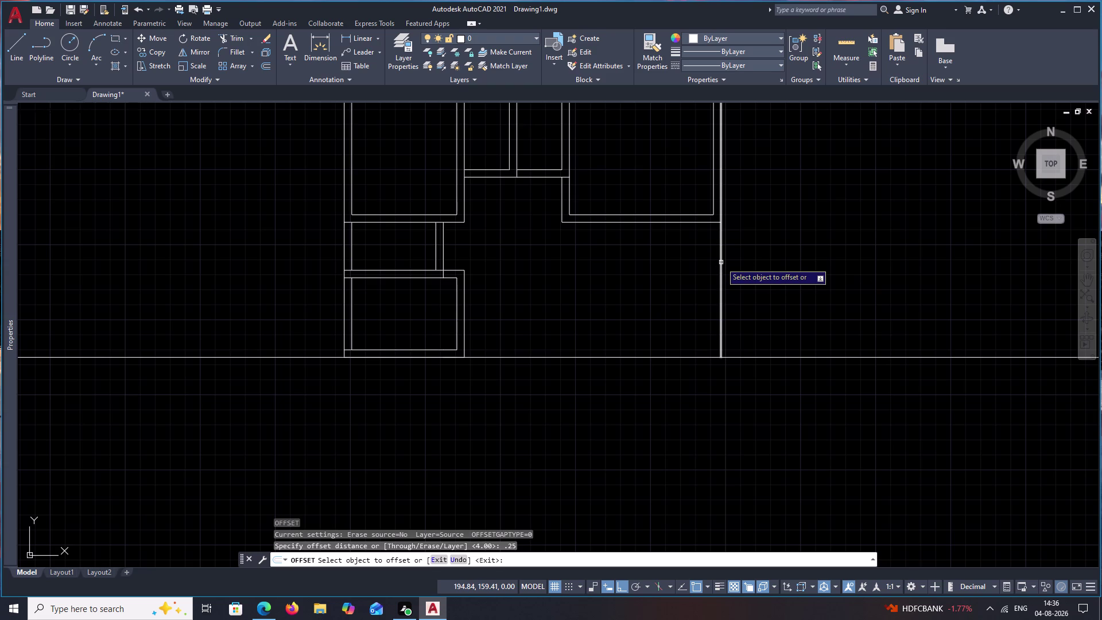
key(Escape)
text(br)
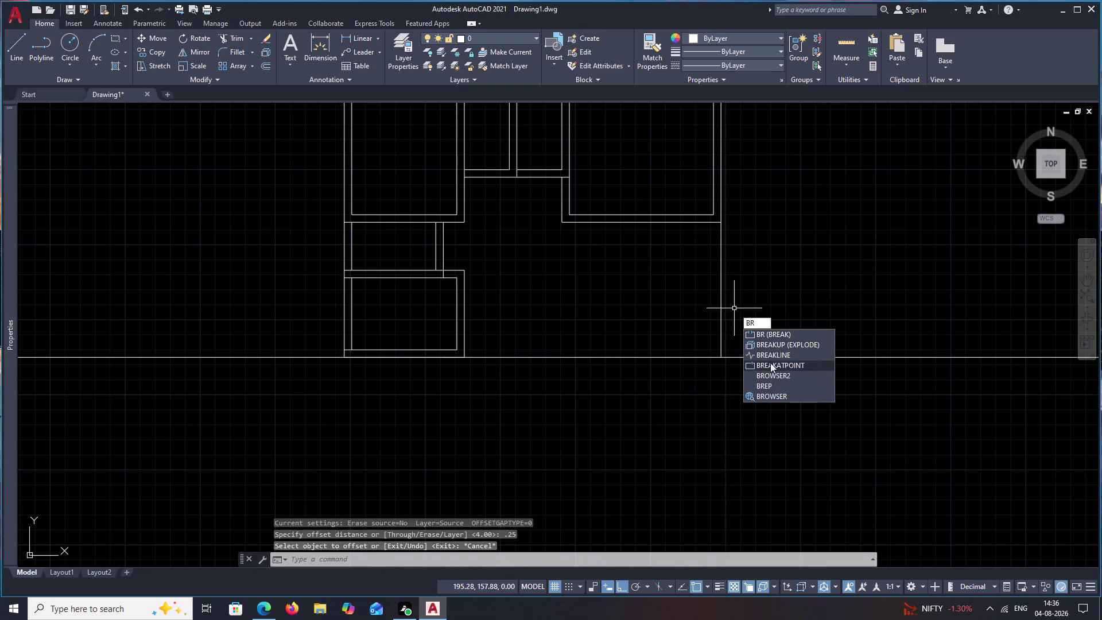
click(770, 364)
click(721, 273)
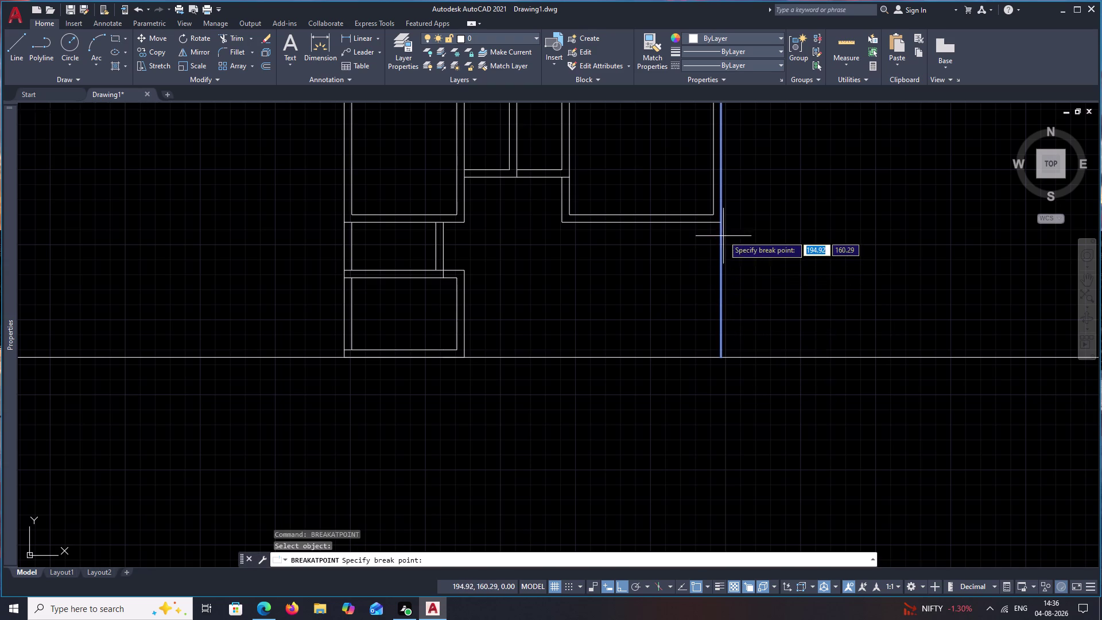
click(721, 228)
key(Escape)
Offset the right outer wall line 0.25 units to its inner side.
text(o)
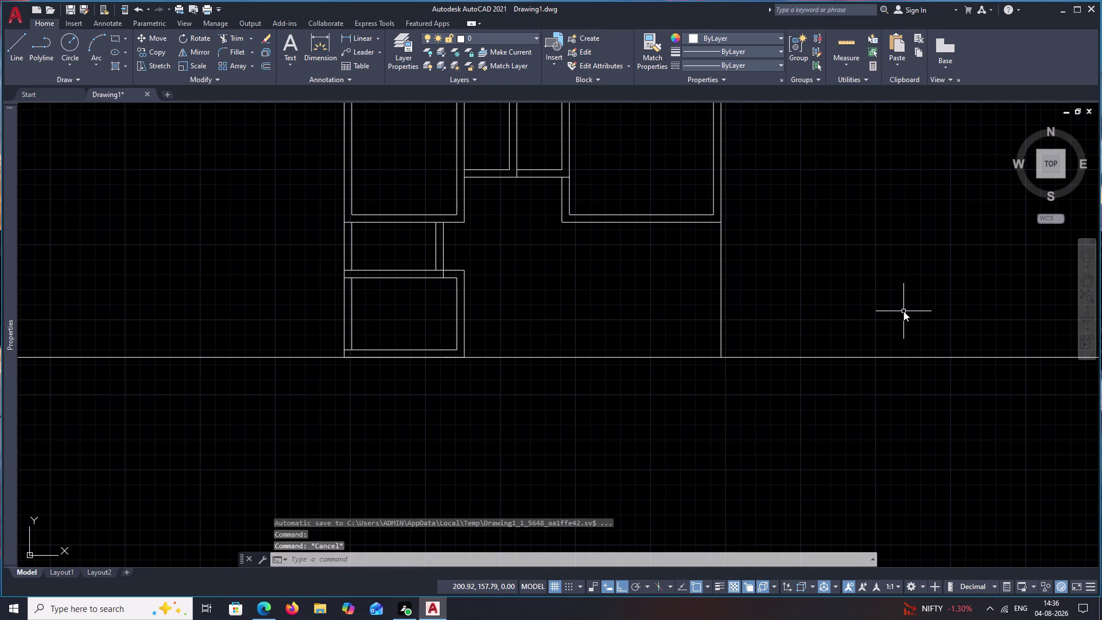
key(space)
text(.25)
key(space)
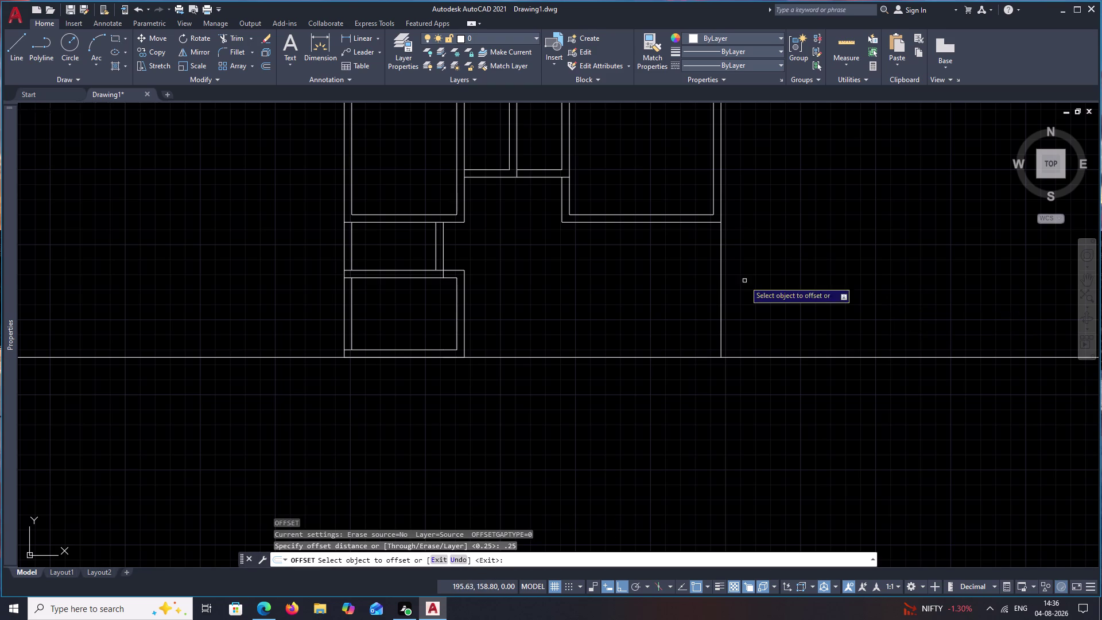
click(721, 274)
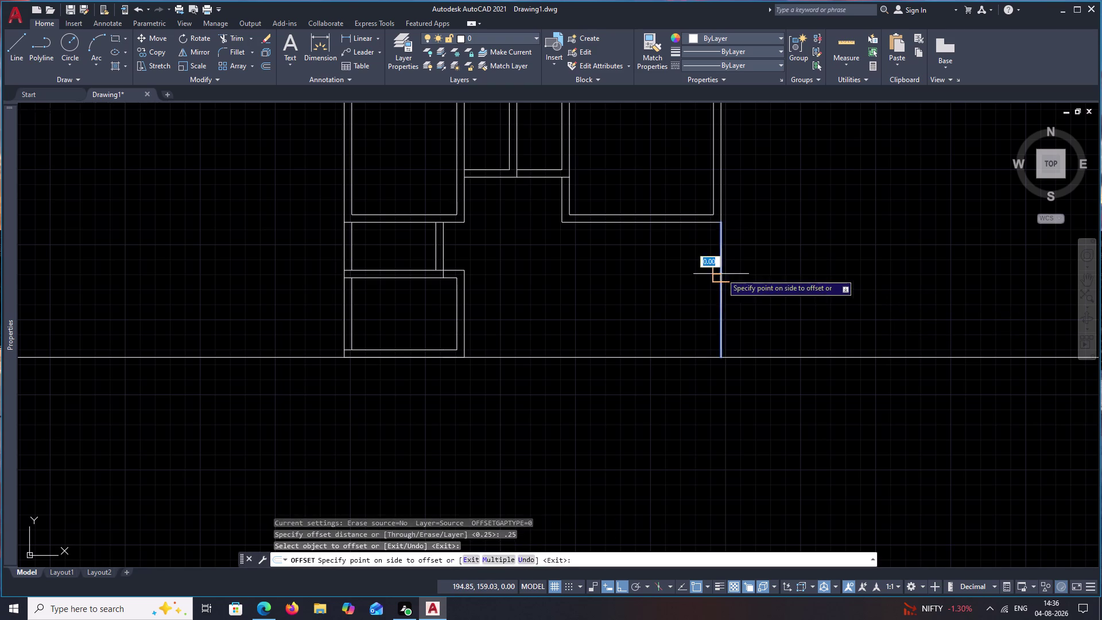
click(707, 275)
key(Escape)
Try a 4-unit leftward offset of the inner right wall line, then undo it.
key(space)
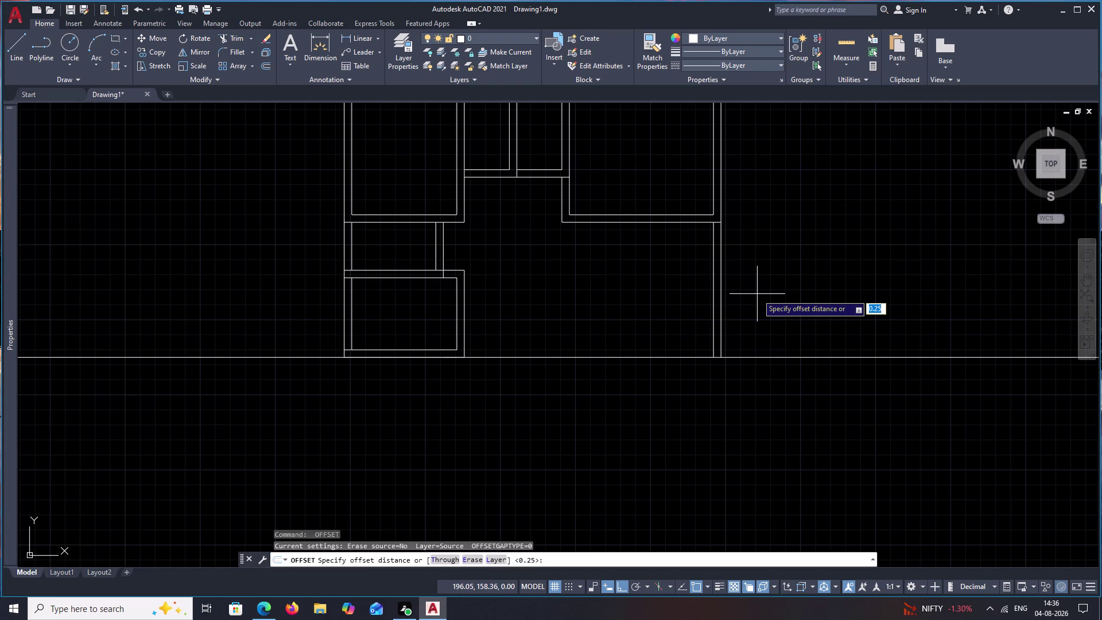
text(4.)
text(00)
key(space)
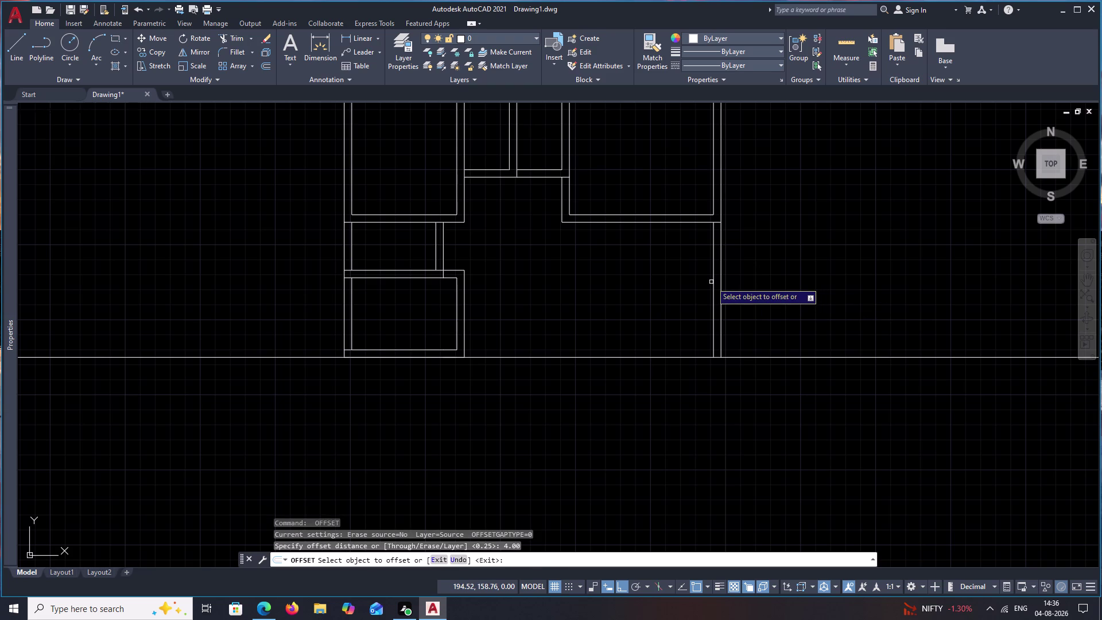
click(714, 279)
click(585, 279)
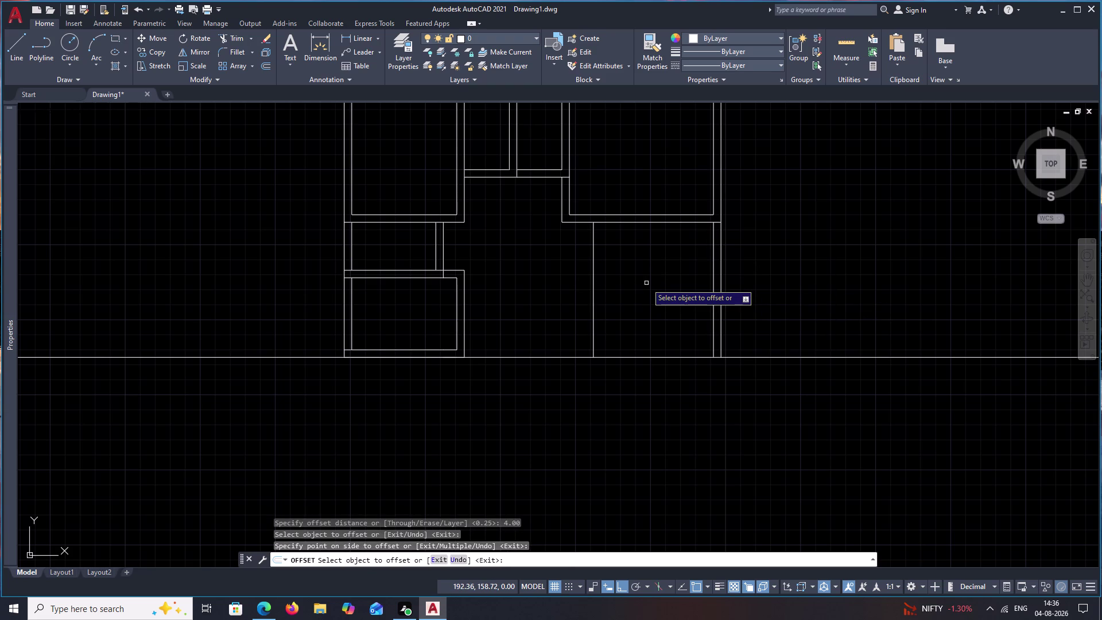
key(ctrl+z)
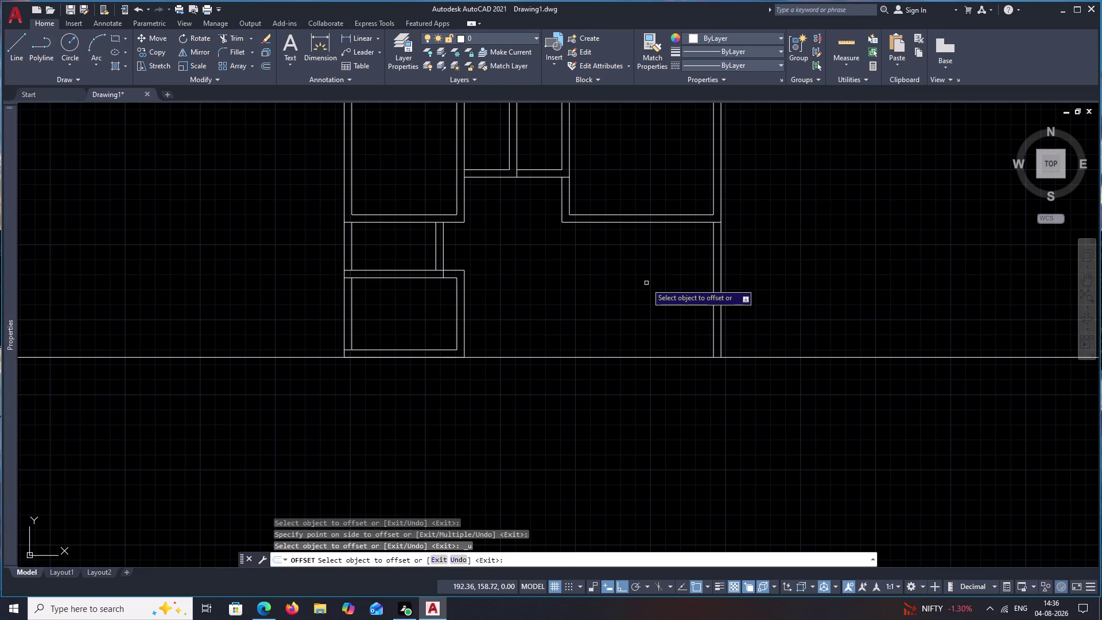
key(space)
Try a 5-unit leftward offset of the inner right wall line, then undo it.
text(5.00)
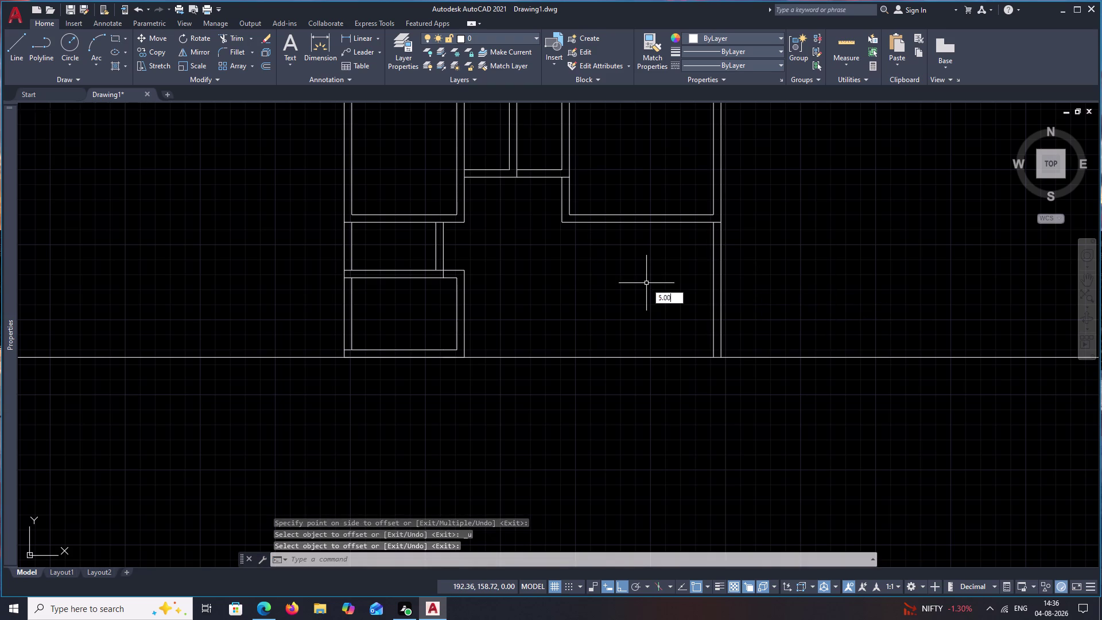
key(space)
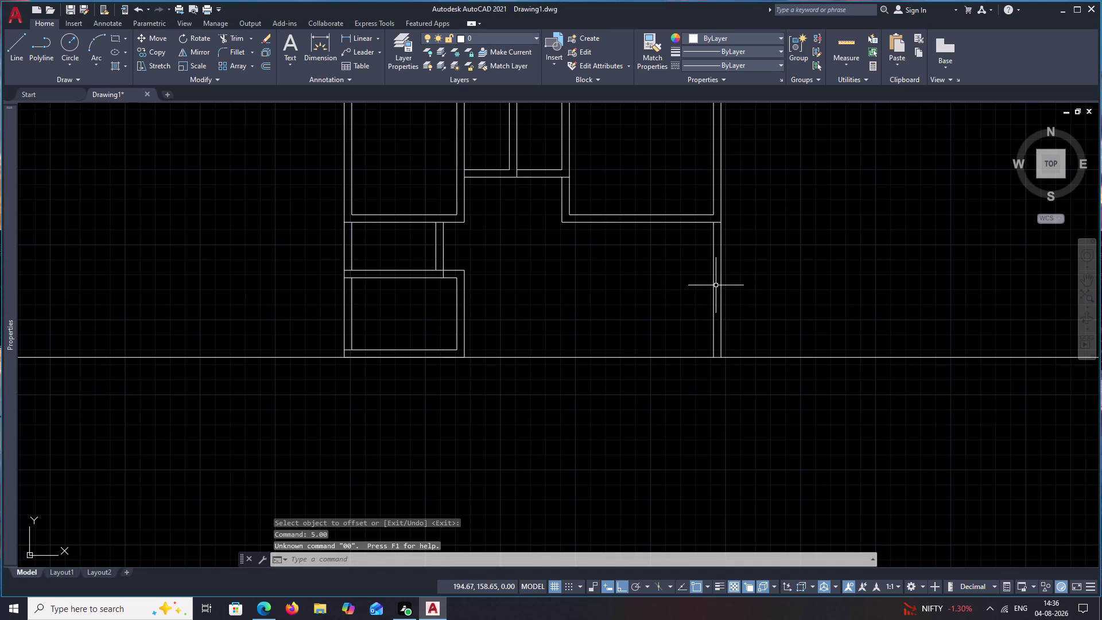
key(Escape)
key(o)
key(space)
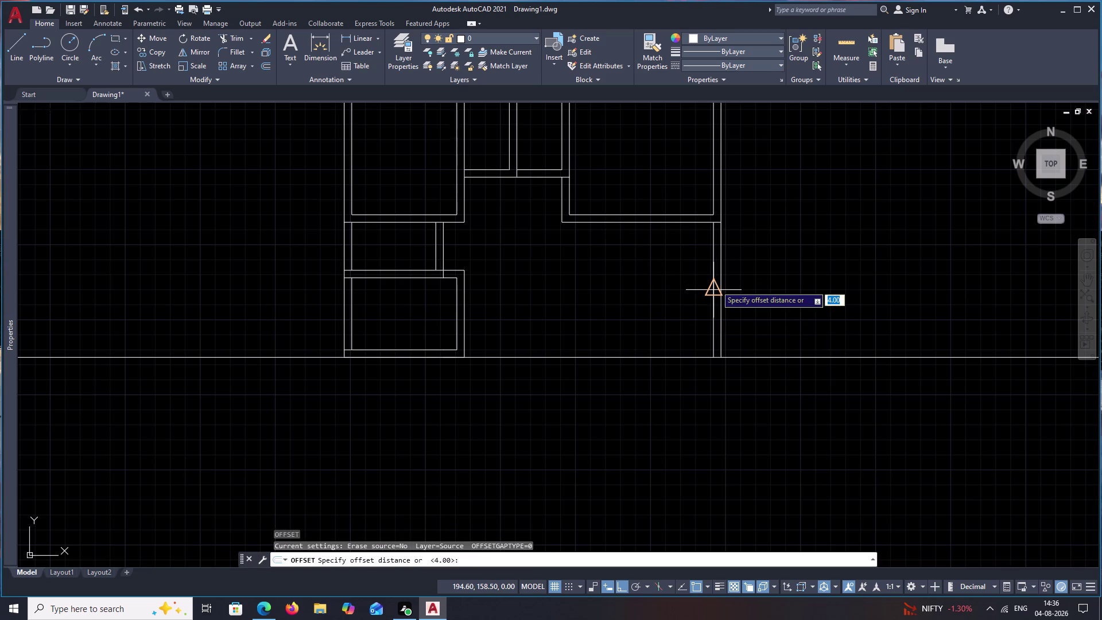
text(5.00)
key(space)
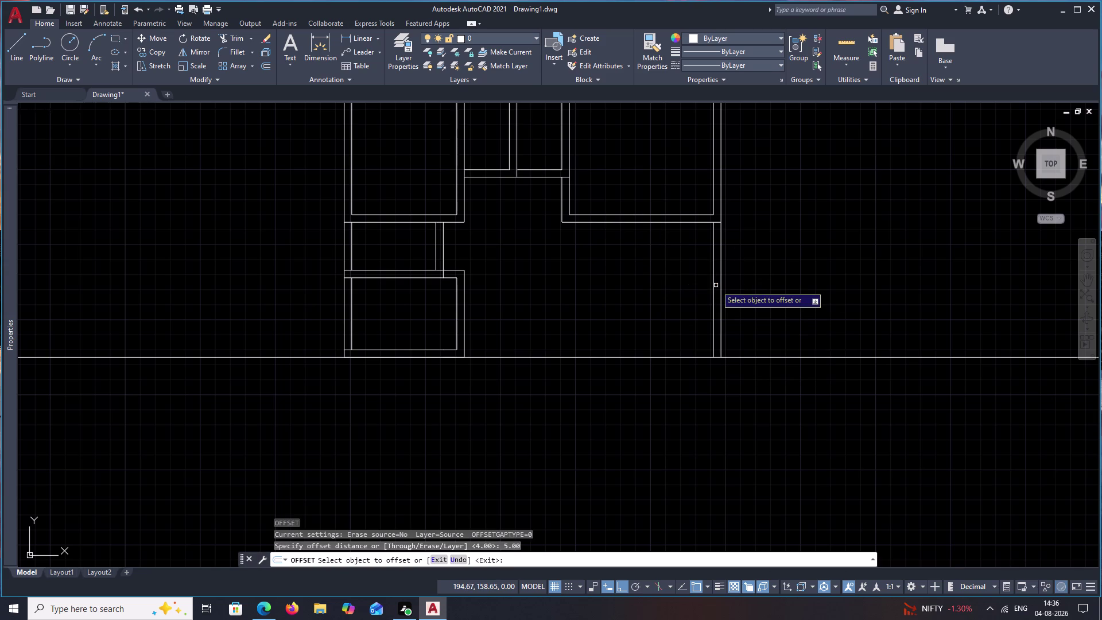
click(714, 266)
click(610, 269)
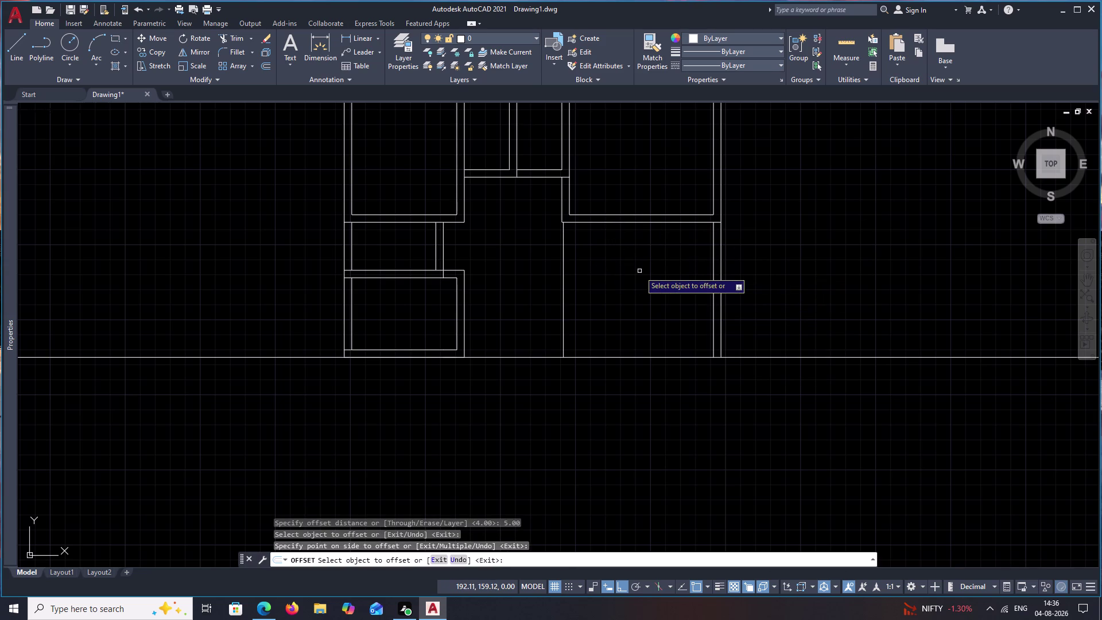
scroll(down, 3)
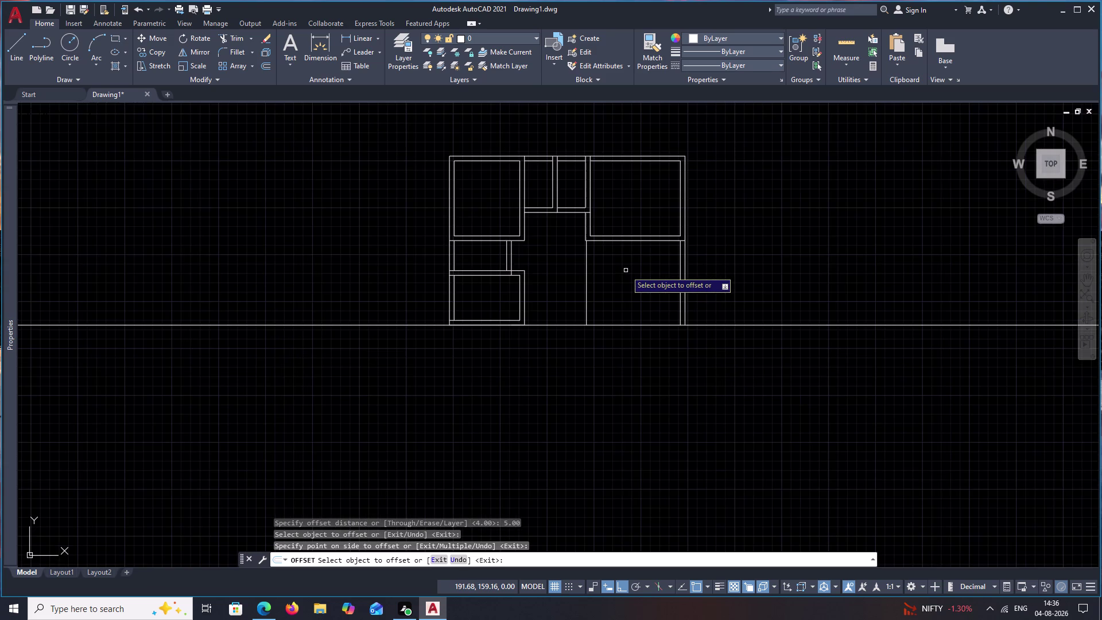
scroll(up, 3)
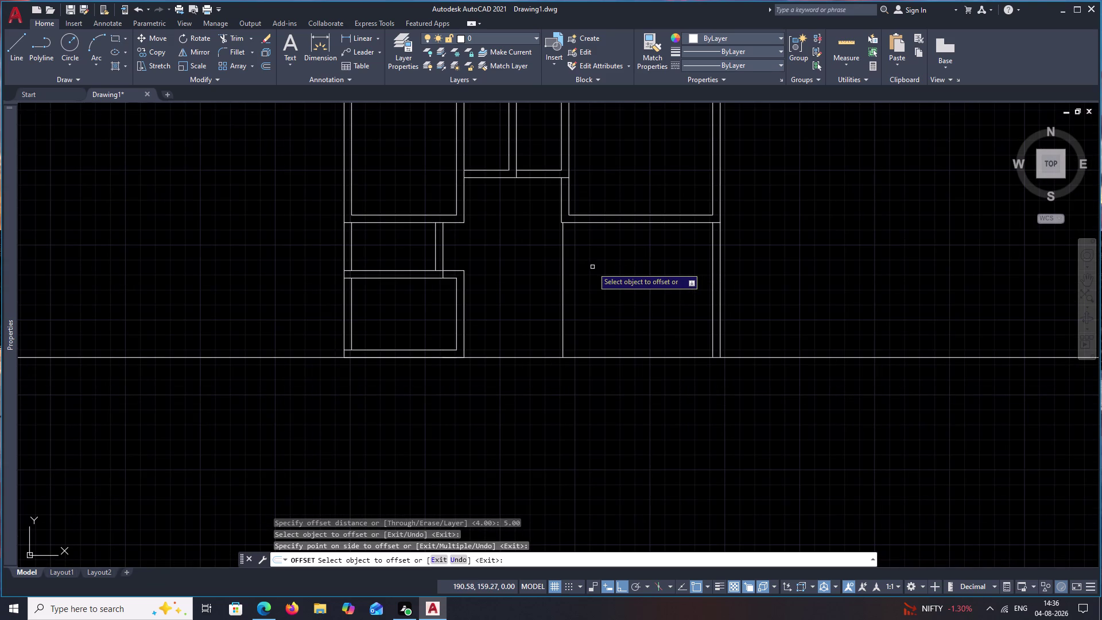
key(ctrl+z)
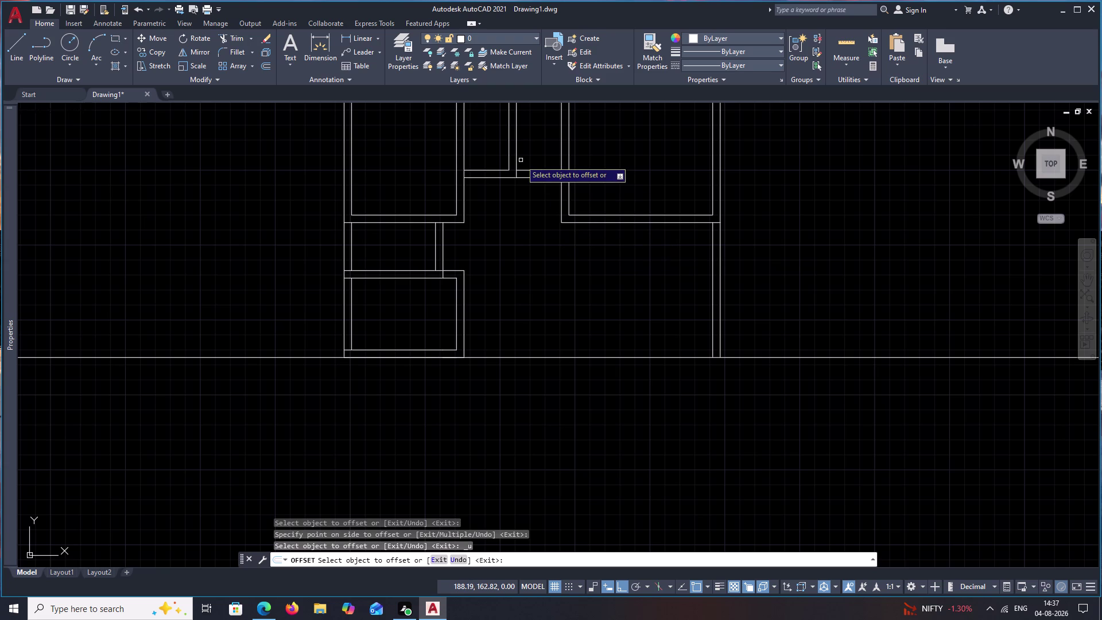
Draw the short wall line from the right room's corner to the central vertical wall.
key(Escape)
text(l)
key(space)
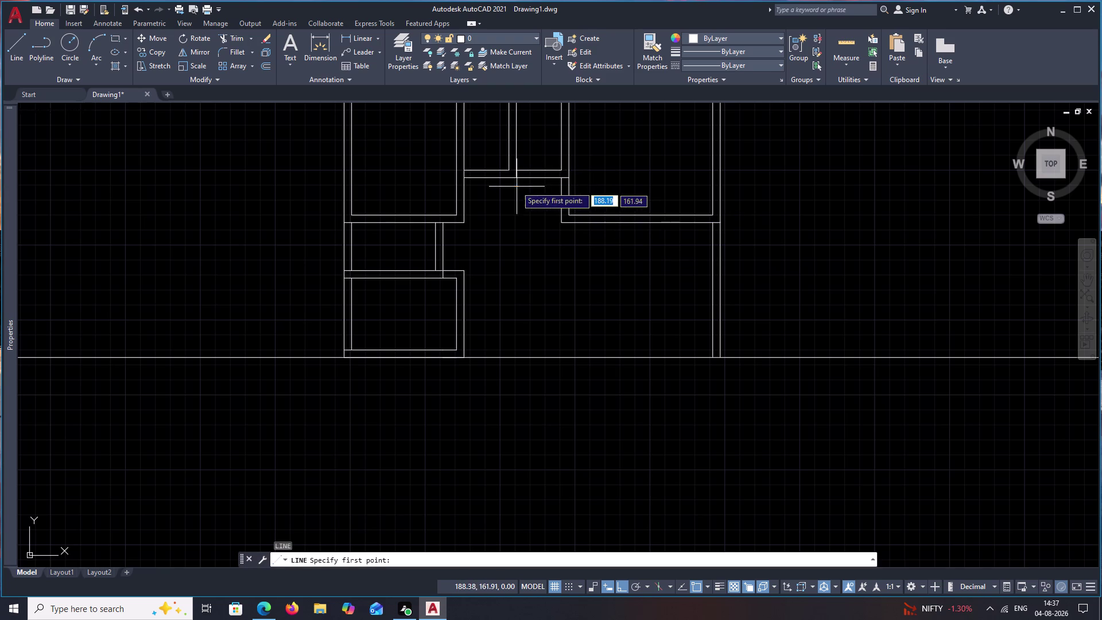
click(513, 184)
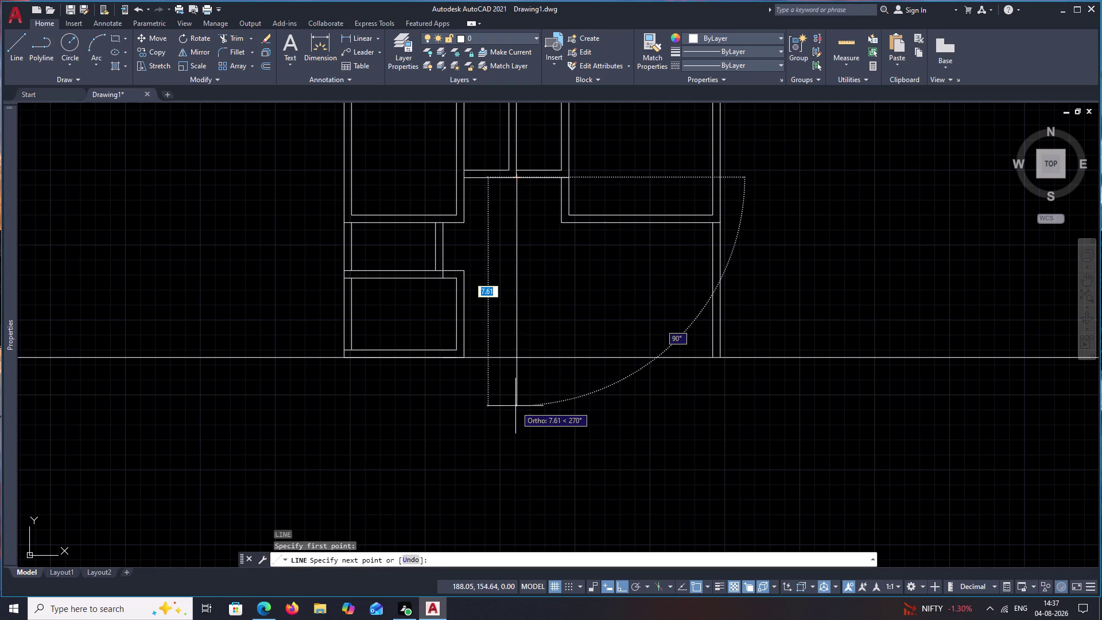
click(516, 406)
key(Escape)
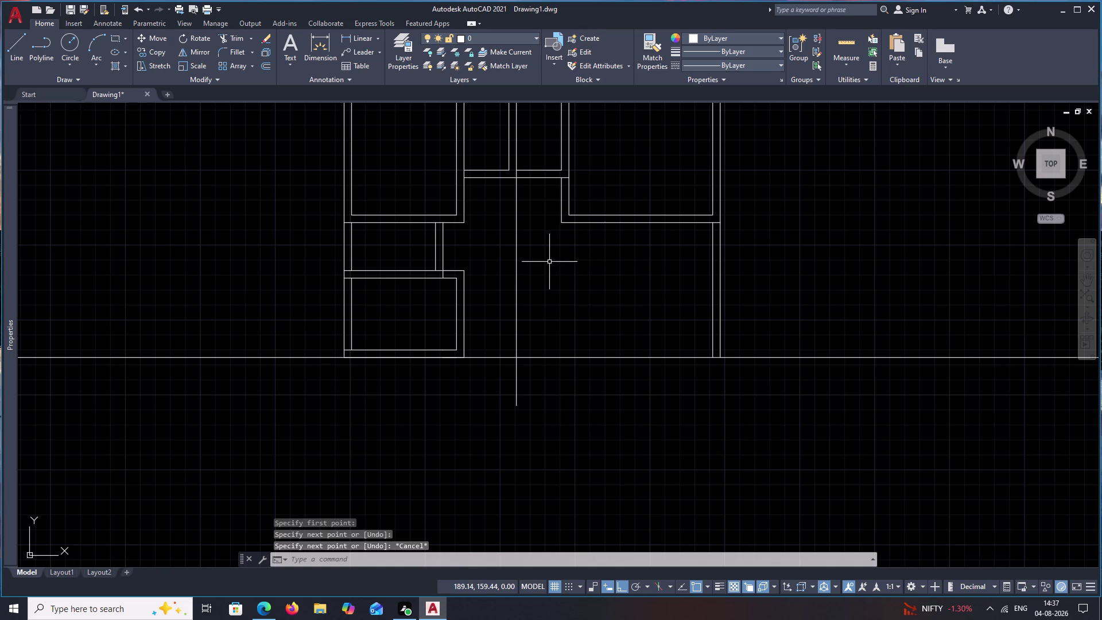
text(l)
key(space)
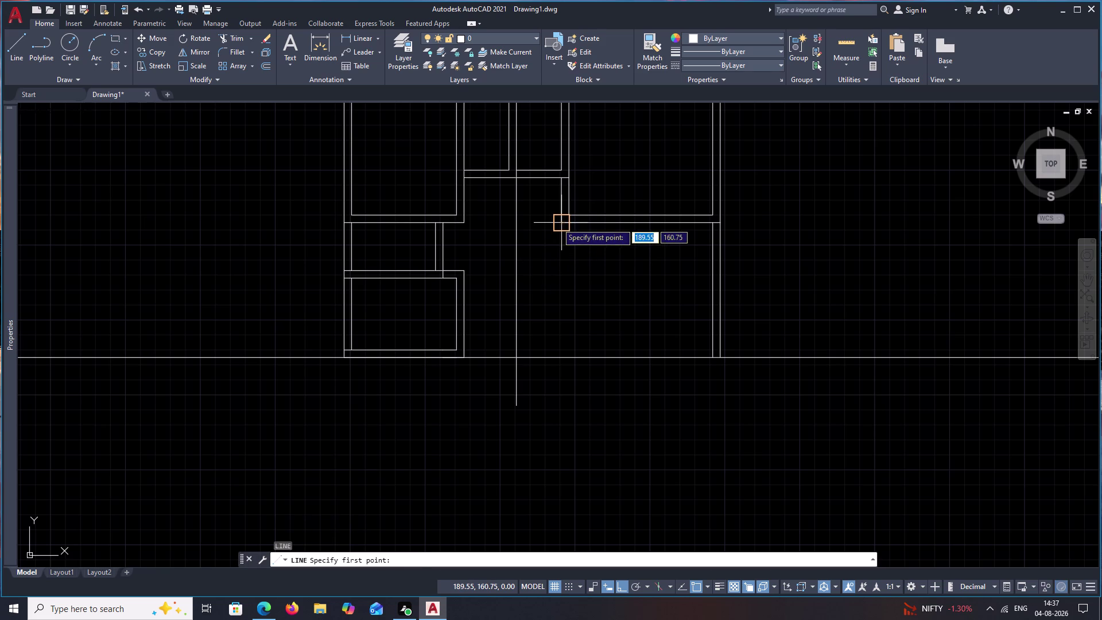
click(557, 223)
click(511, 220)
key(Escape)
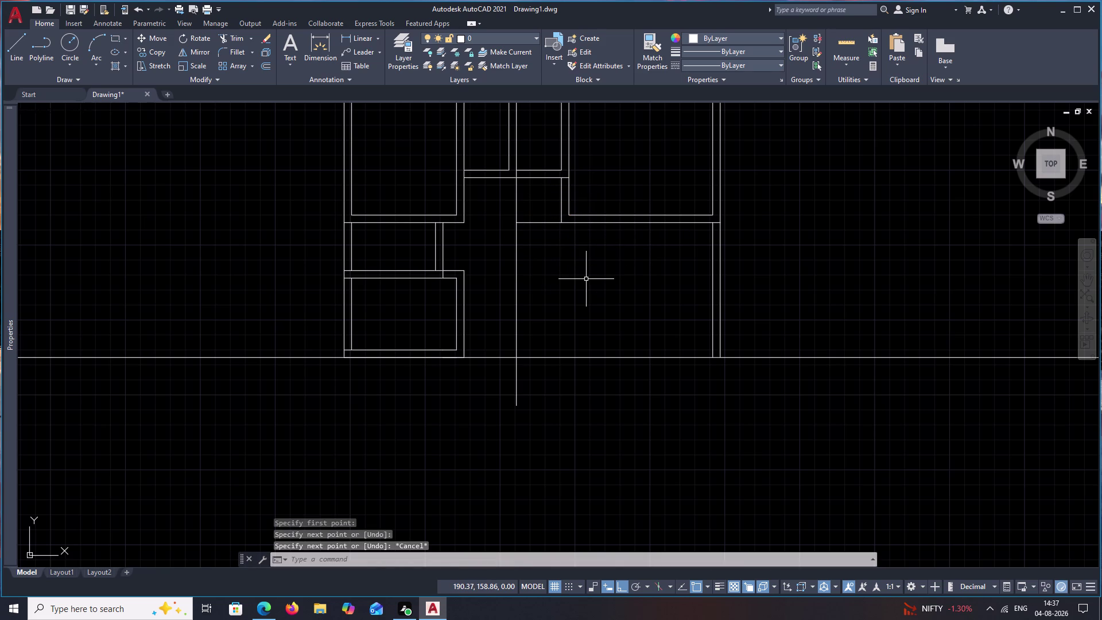
Attempt an offset of the short wall line, cancelling the copy made at the wrong distance.
key(o)
key(space)
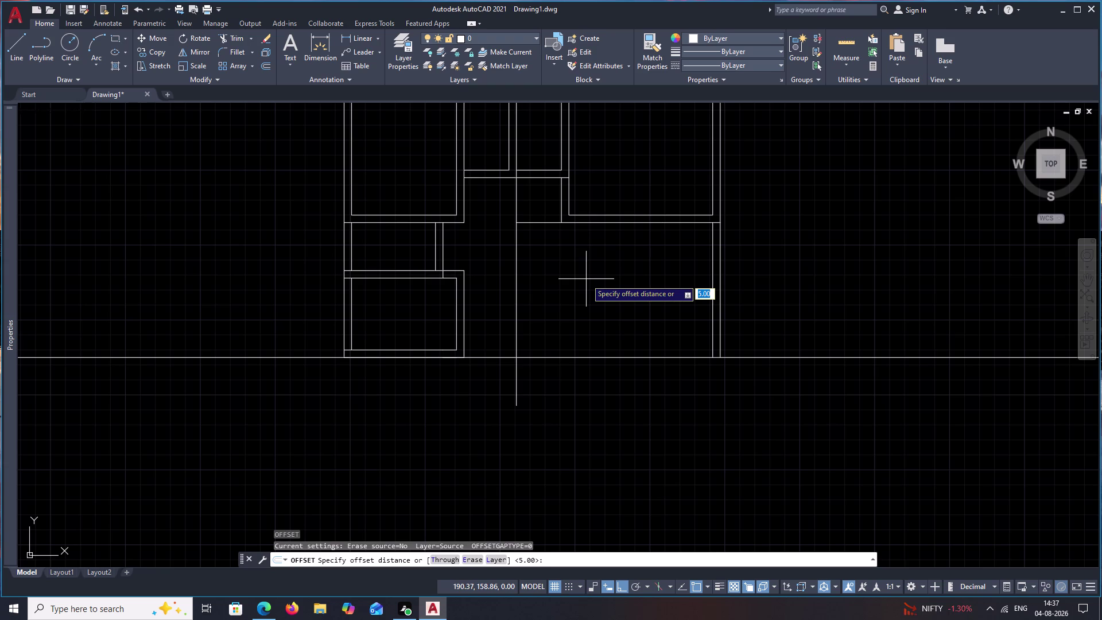
text(25)
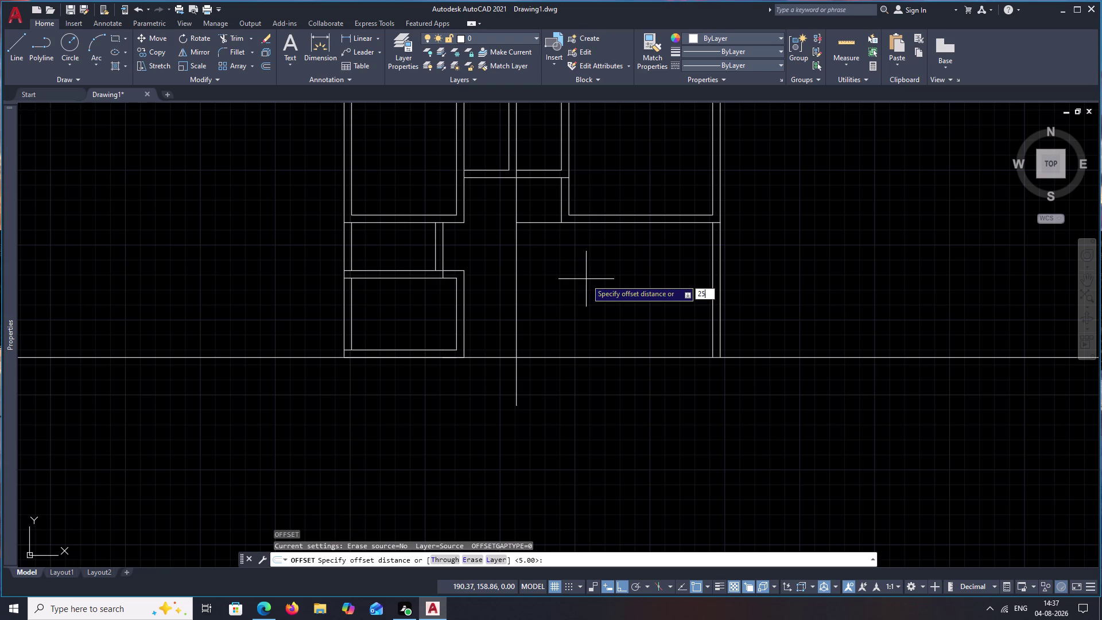
key(space)
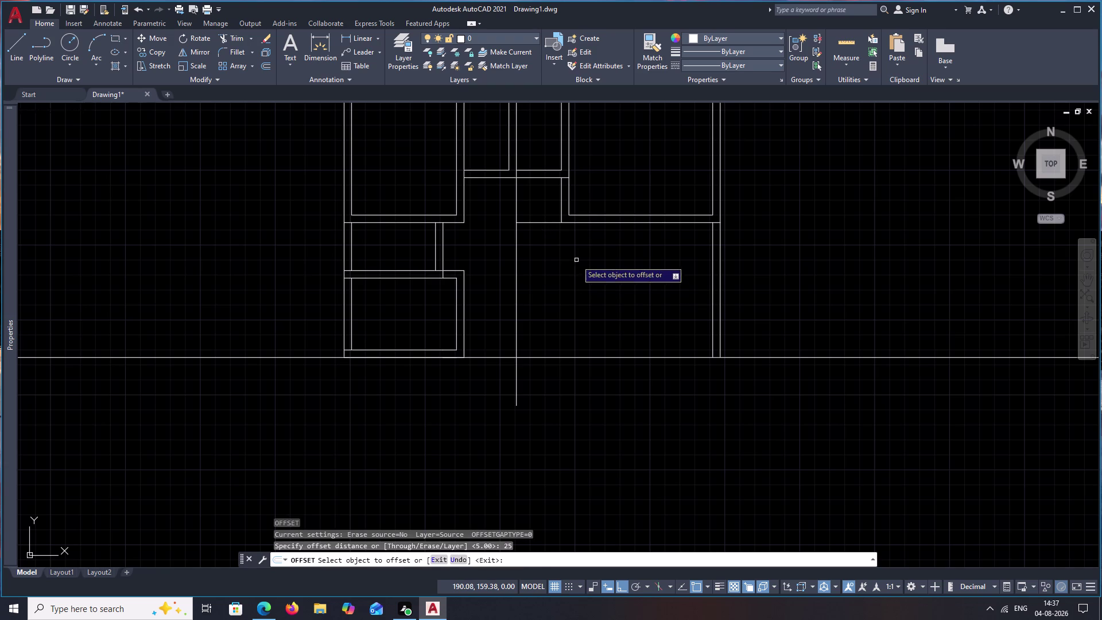
key(Escape)
key(space)
key(space)
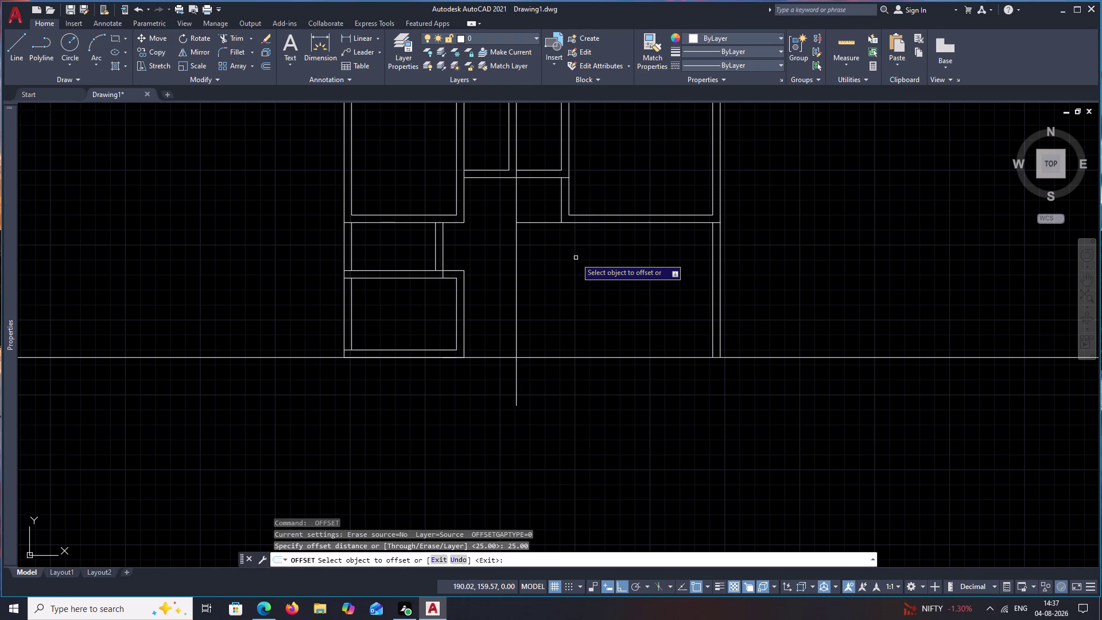
text(.25)
key(space)
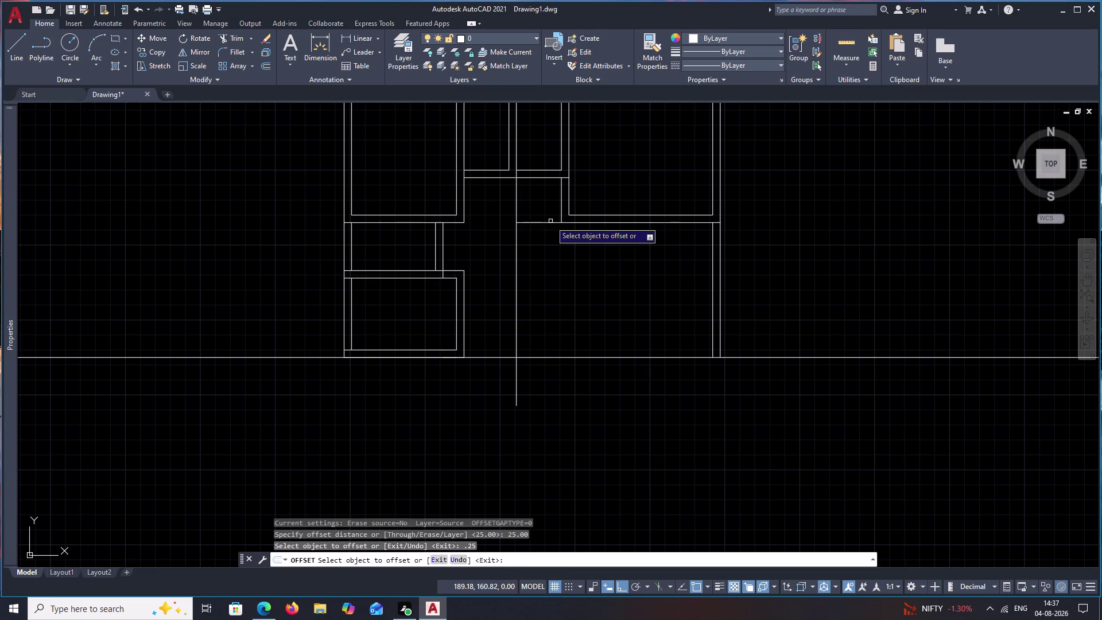
click(551, 222)
click(547, 216)
click(543, 223)
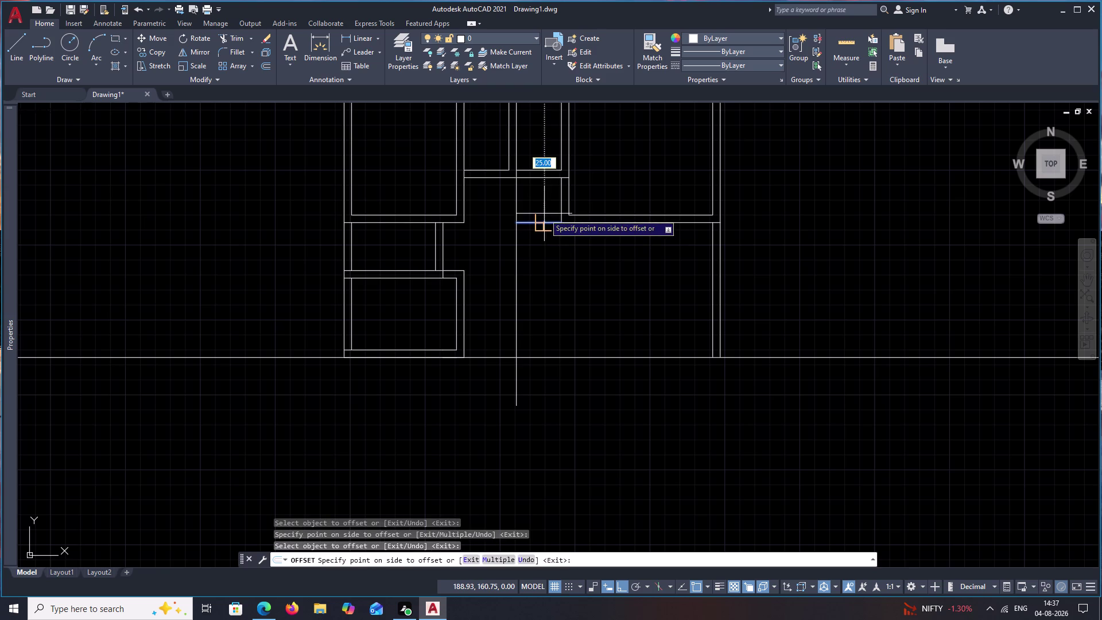
key(Escape)
Offset the short wall line 0.25 units upward.
text(o)
key(space)
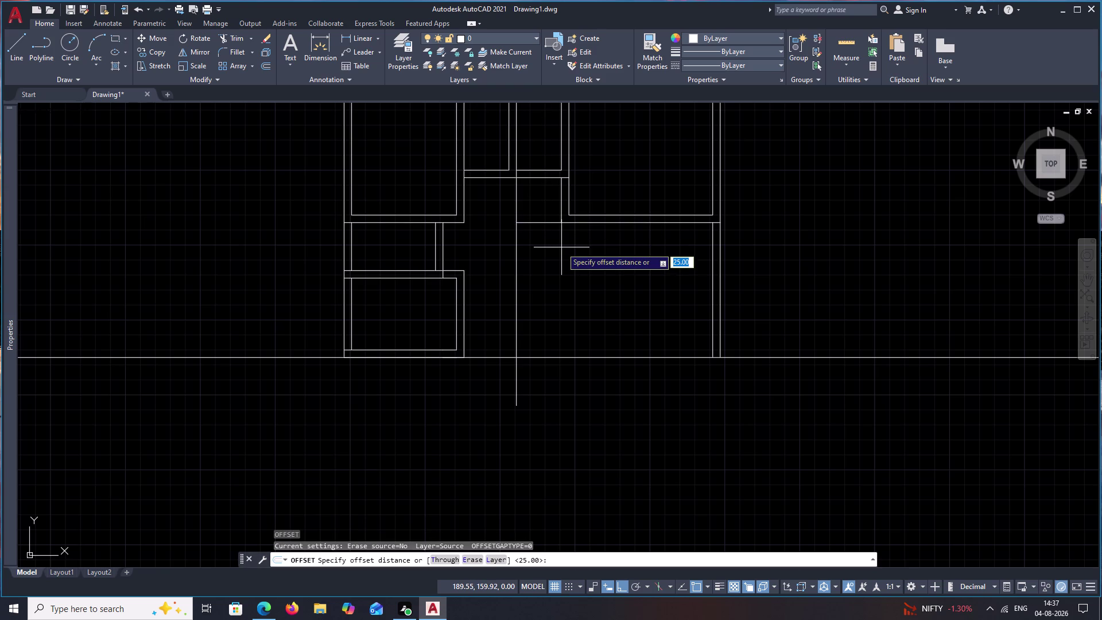
text(.25)
key(space)
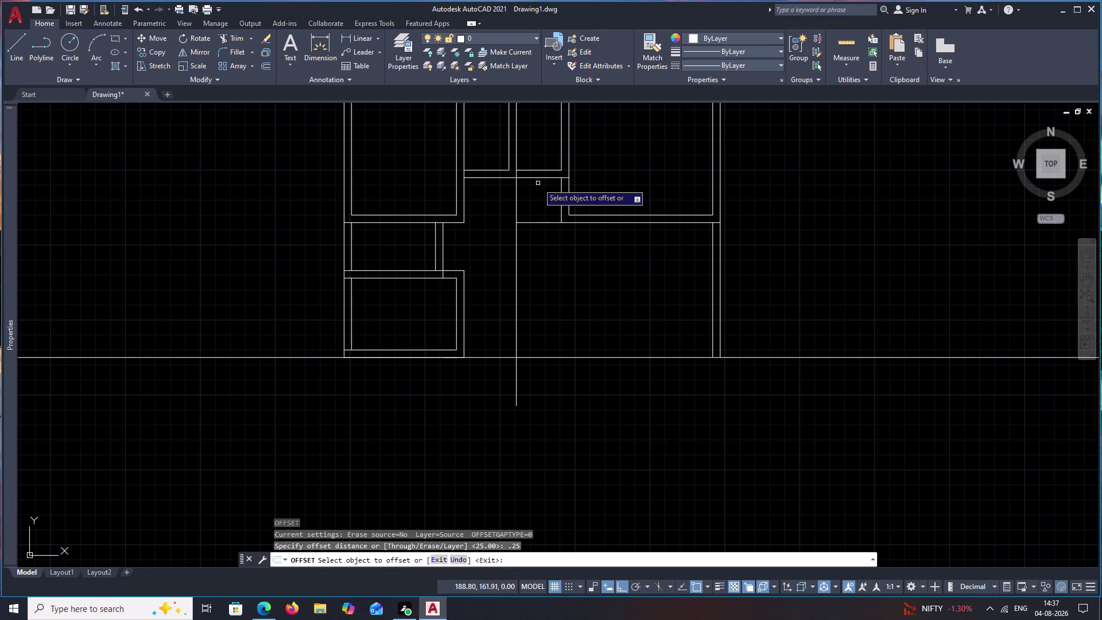
click(546, 223)
click(544, 208)
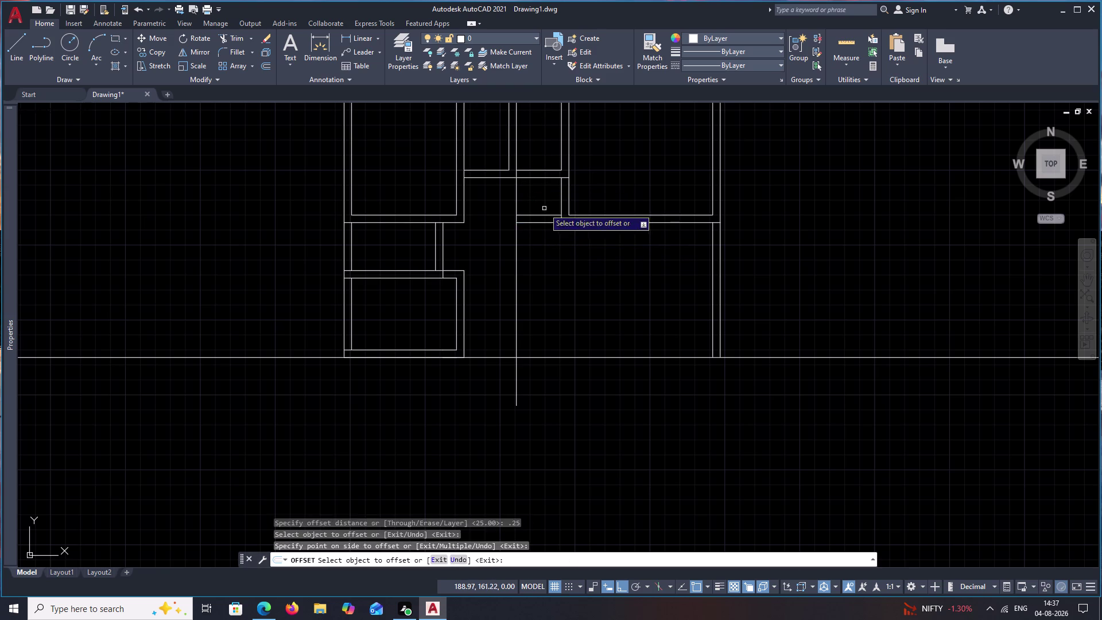
scroll(down, 3)
key(Escape)
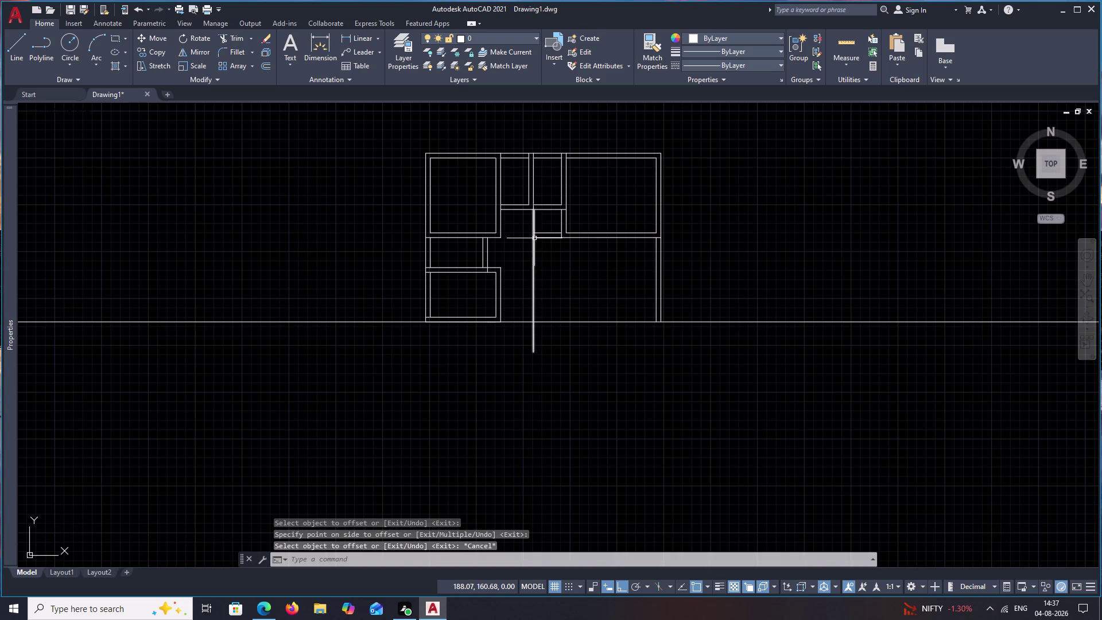
Delete the two stray wall lines at the right room's lower side.
drag(685, 269, 621, 278)
click(621, 278)
text(t)
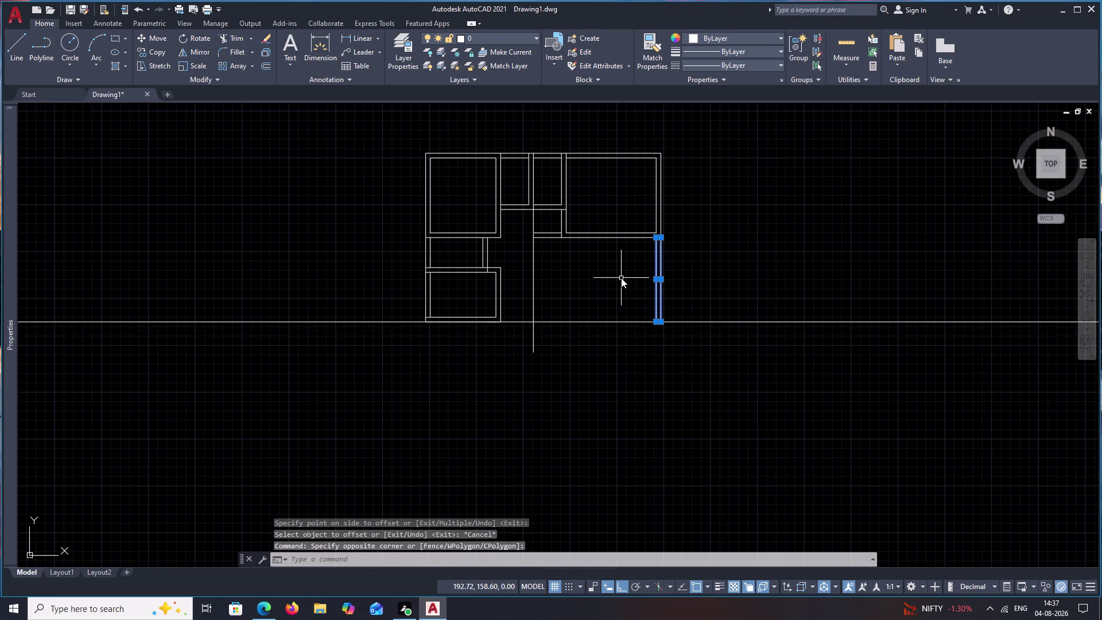
text(r)
key(space)
key(Escape)
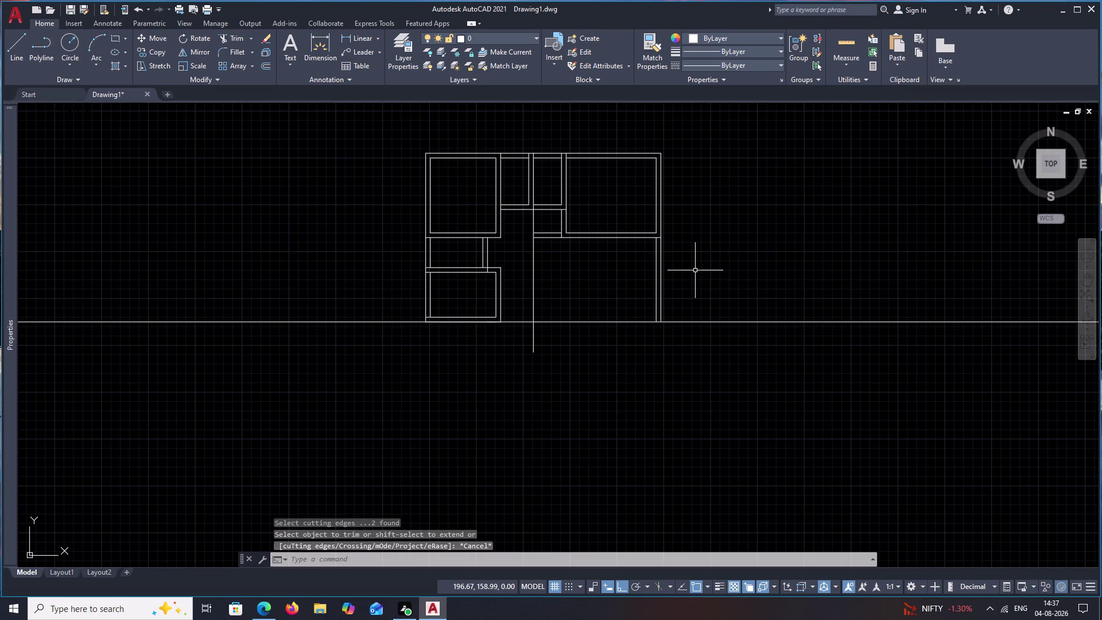
text(tr)
drag(695, 270, 627, 273)
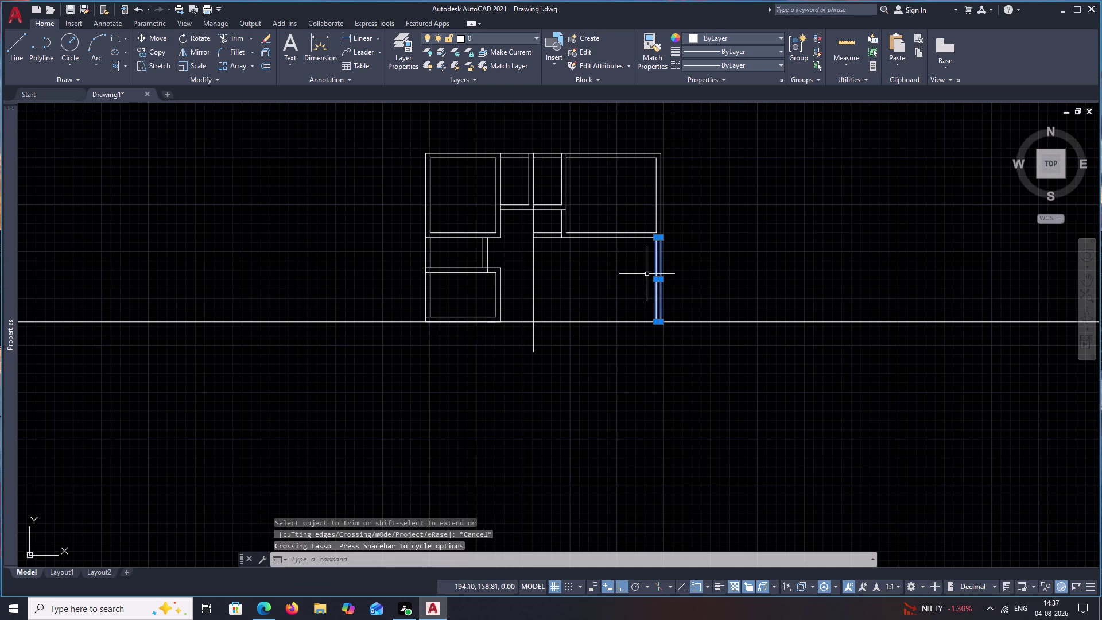
text(e)
key(space)
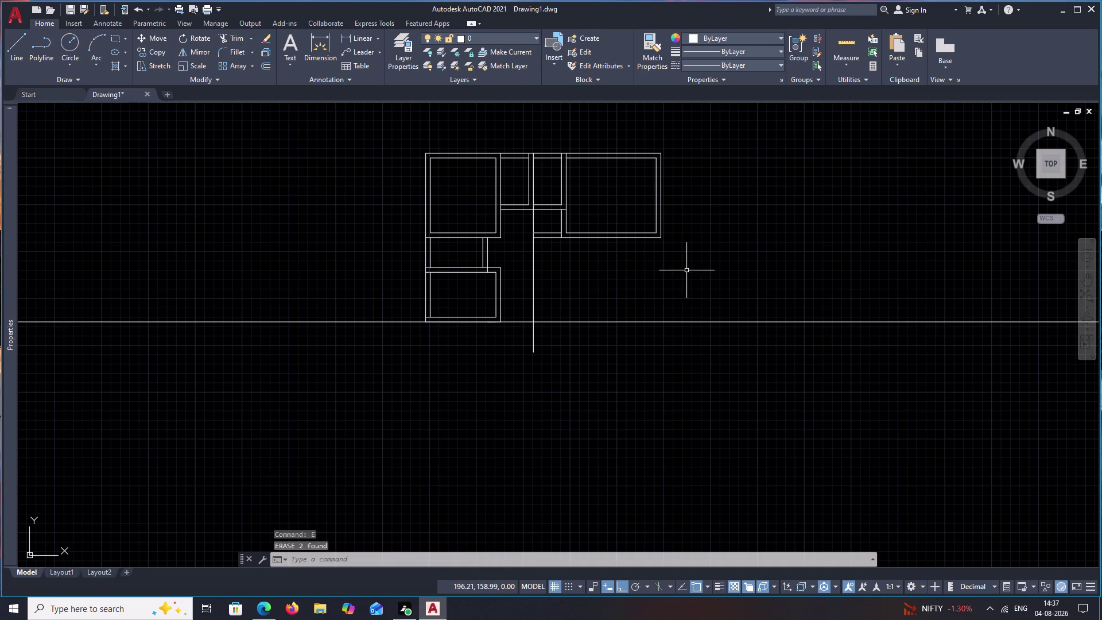
Offset the long central vertical line 0.25 units to the right.
middle_drag(562, 256, 623, 254)
scroll(up, 3)
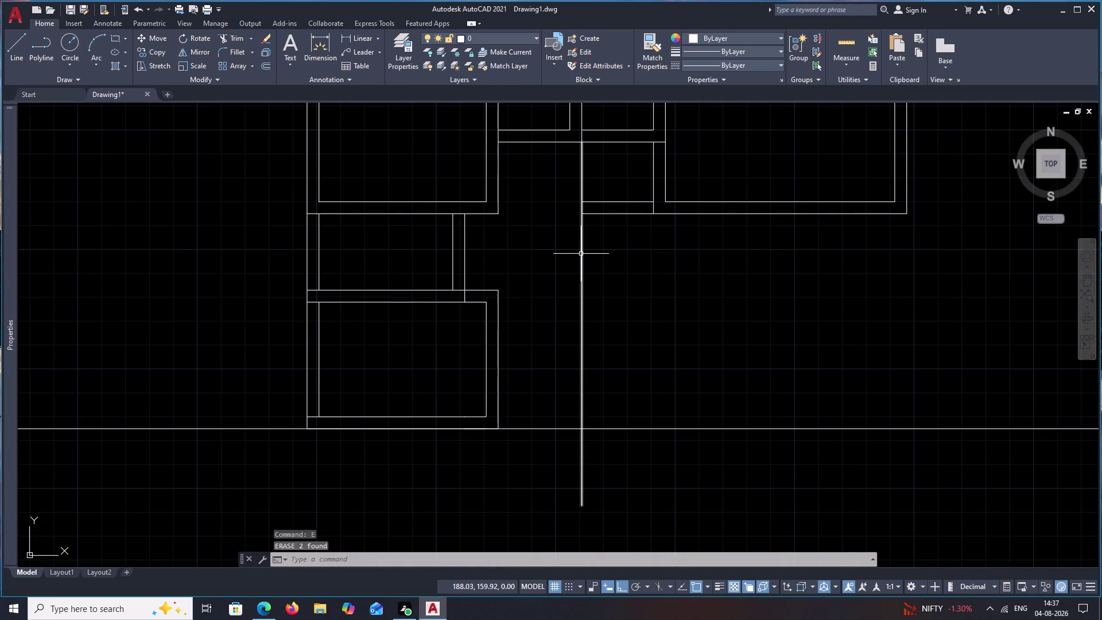
click(581, 253)
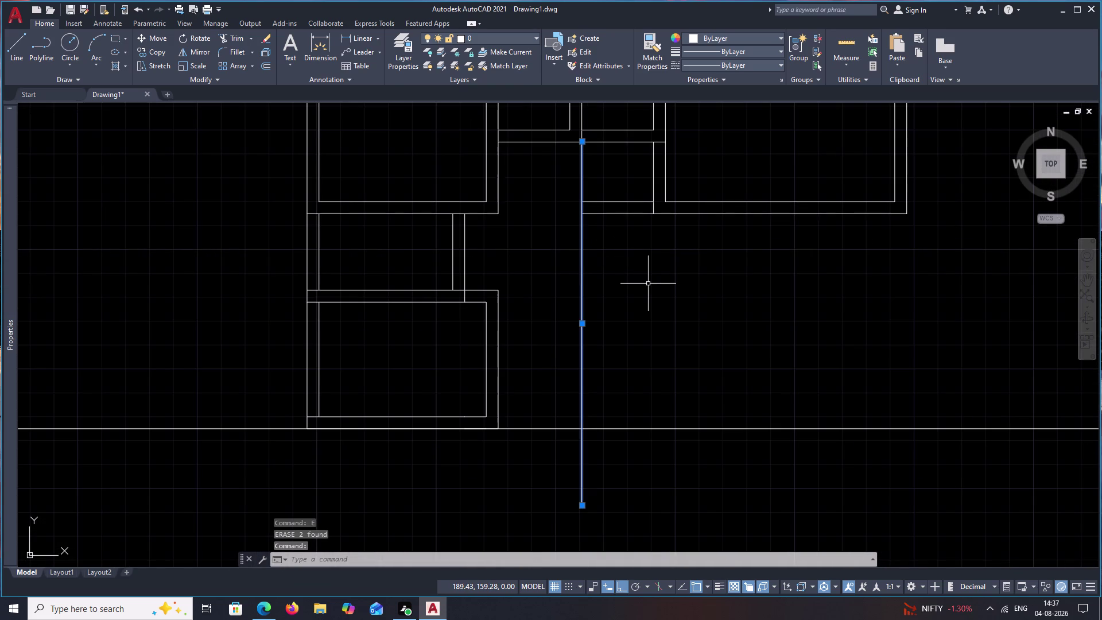
key(Escape)
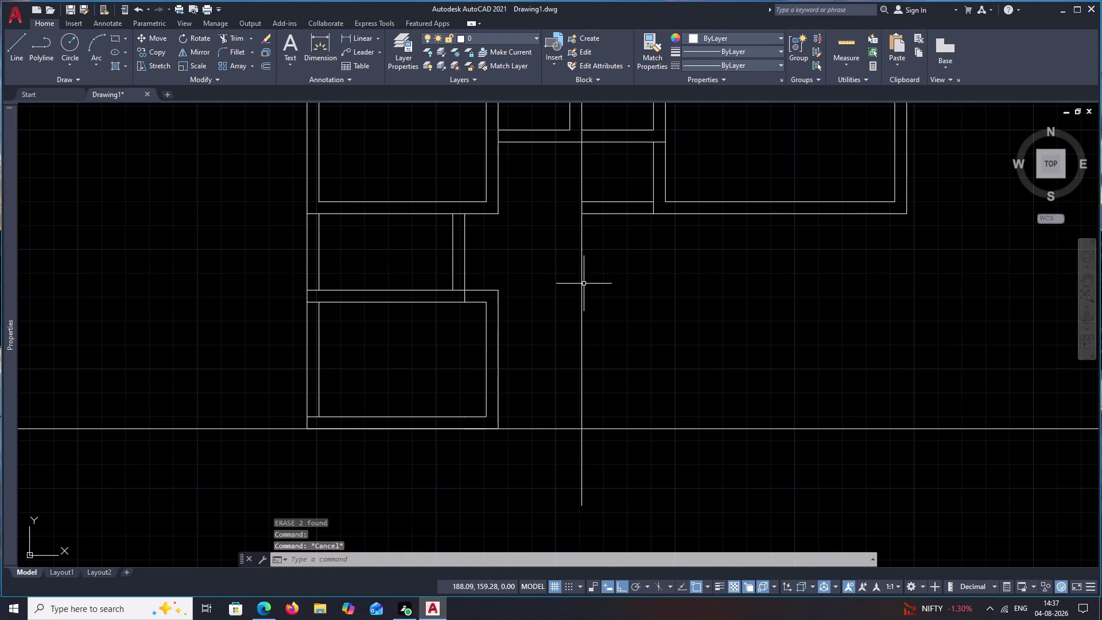
text(o .25)
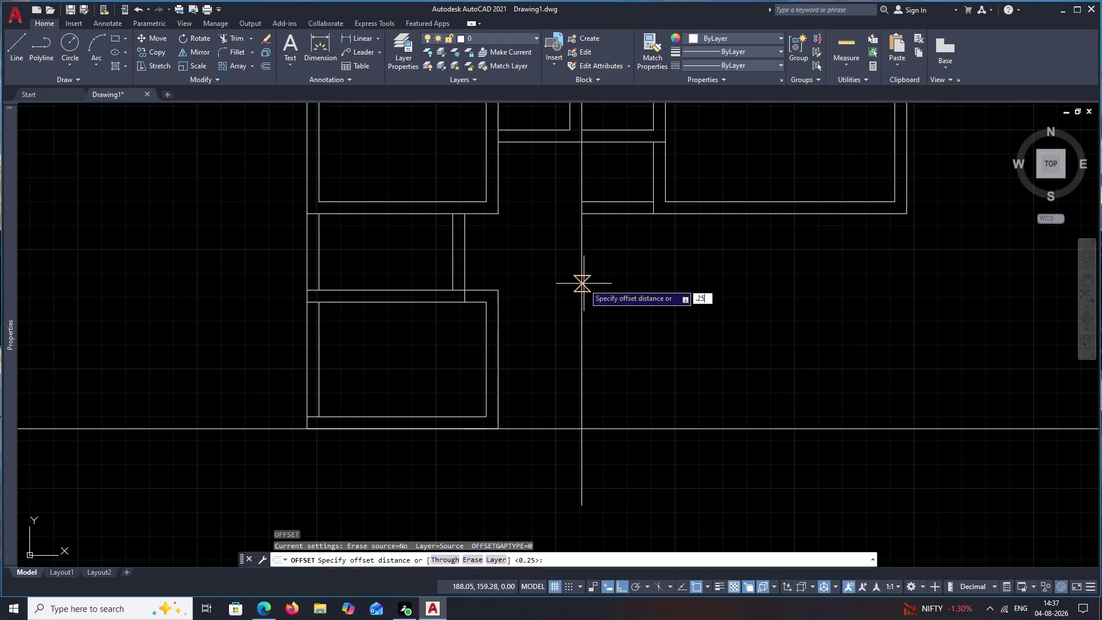
key(space)
click(584, 284)
click(597, 284)
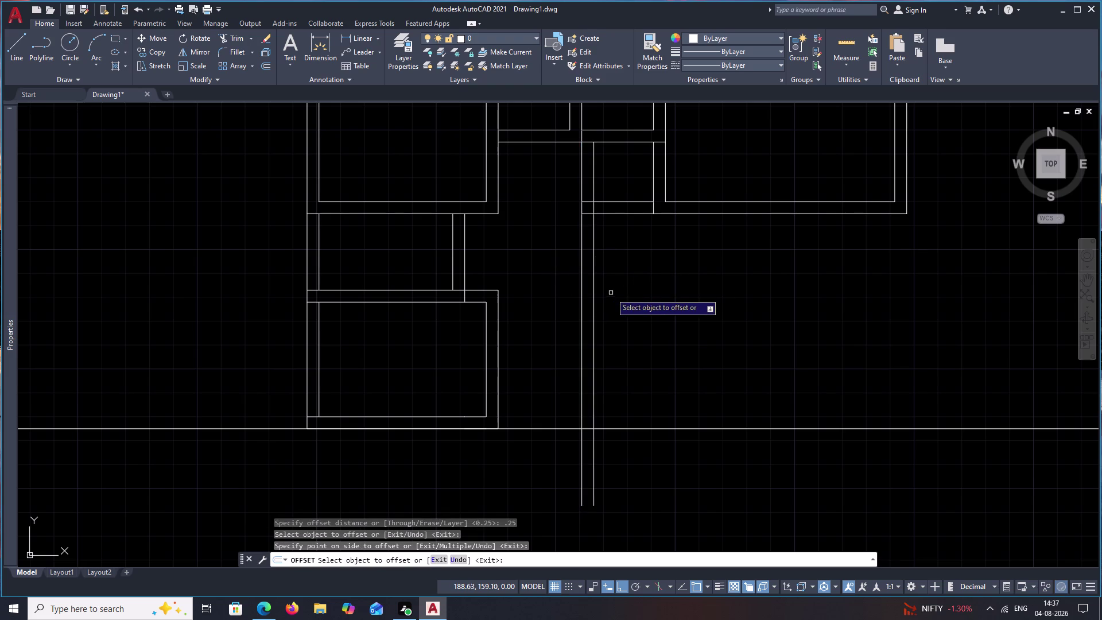
key(space)
Offset the inner hallway line 5 units further to the right.
key(space)
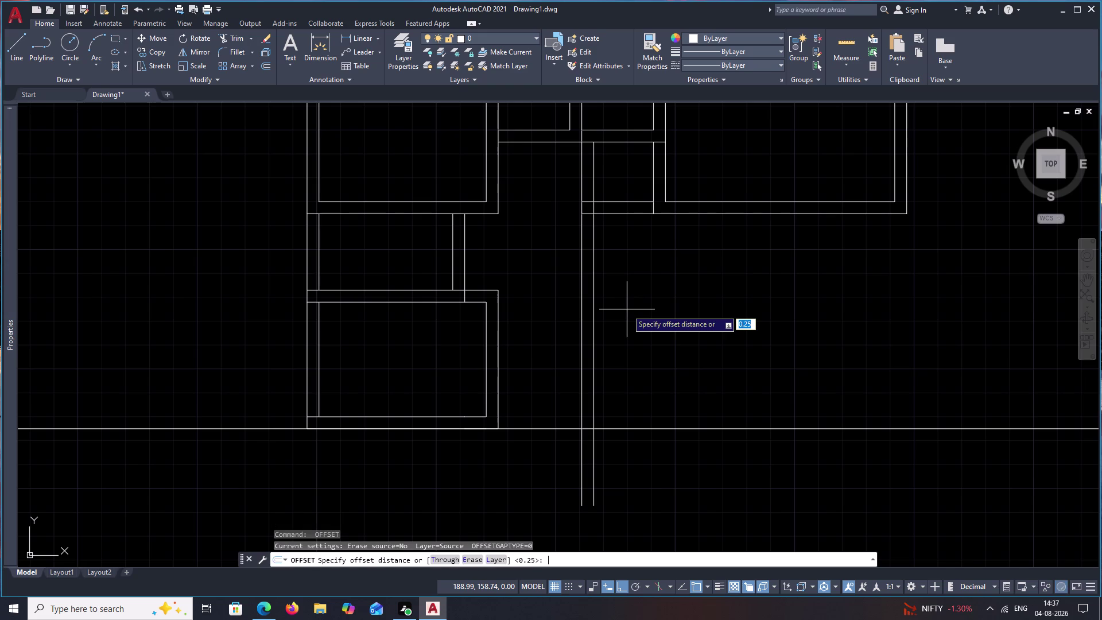
text(5.)
text(00)
key(space)
click(594, 304)
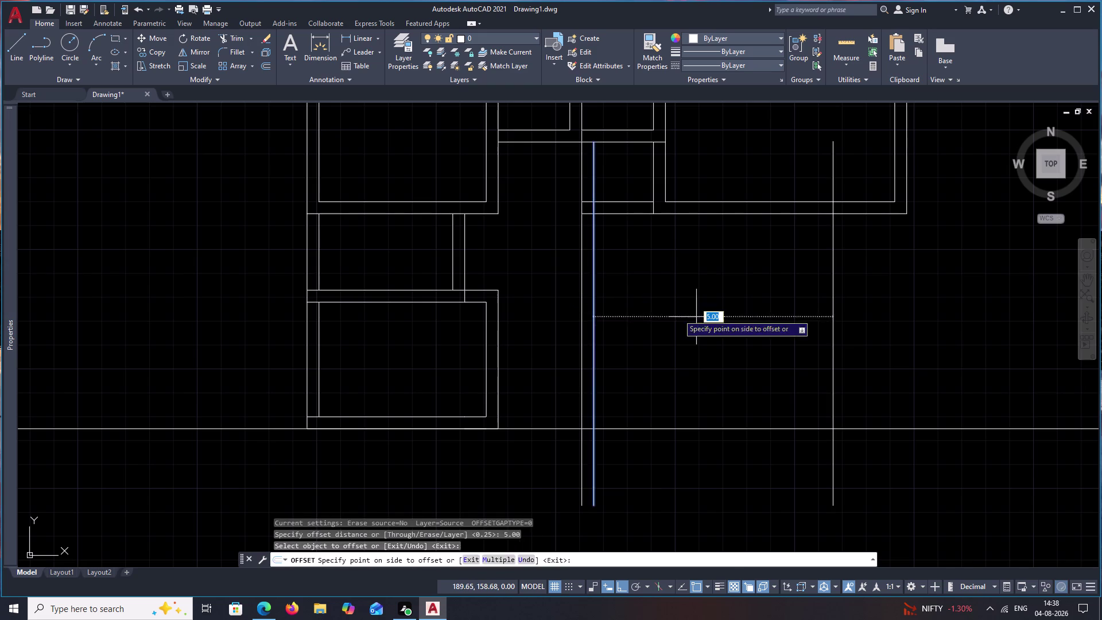
click(763, 326)
key(space)
Offset the new right-hand line 0.25 units to double it.
key(space)
text(.2)
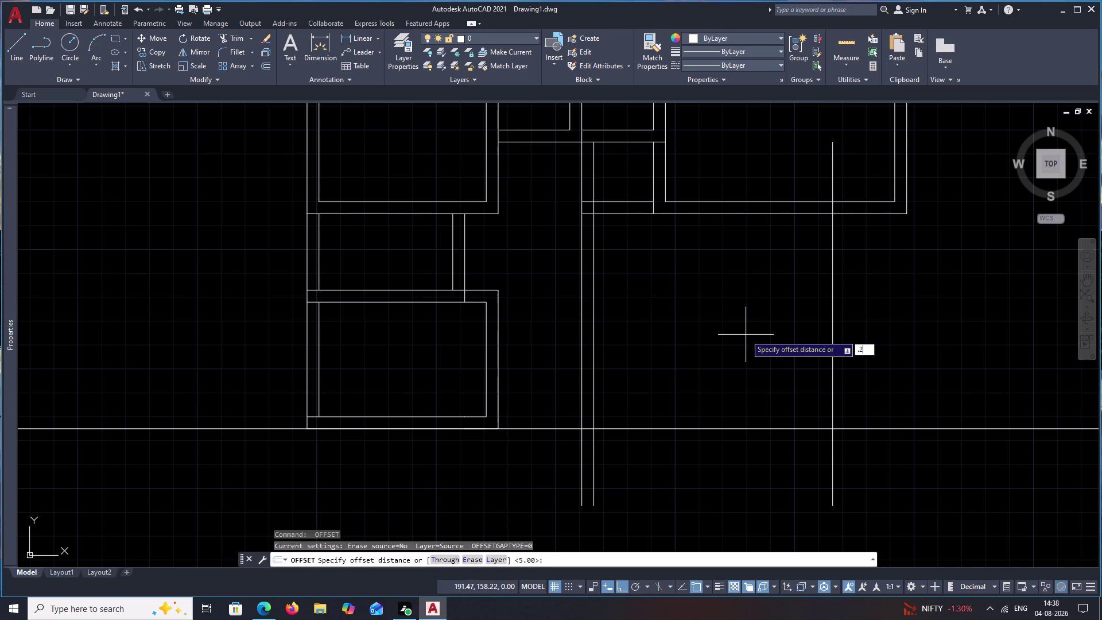
text(5)
key(space)
click(835, 319)
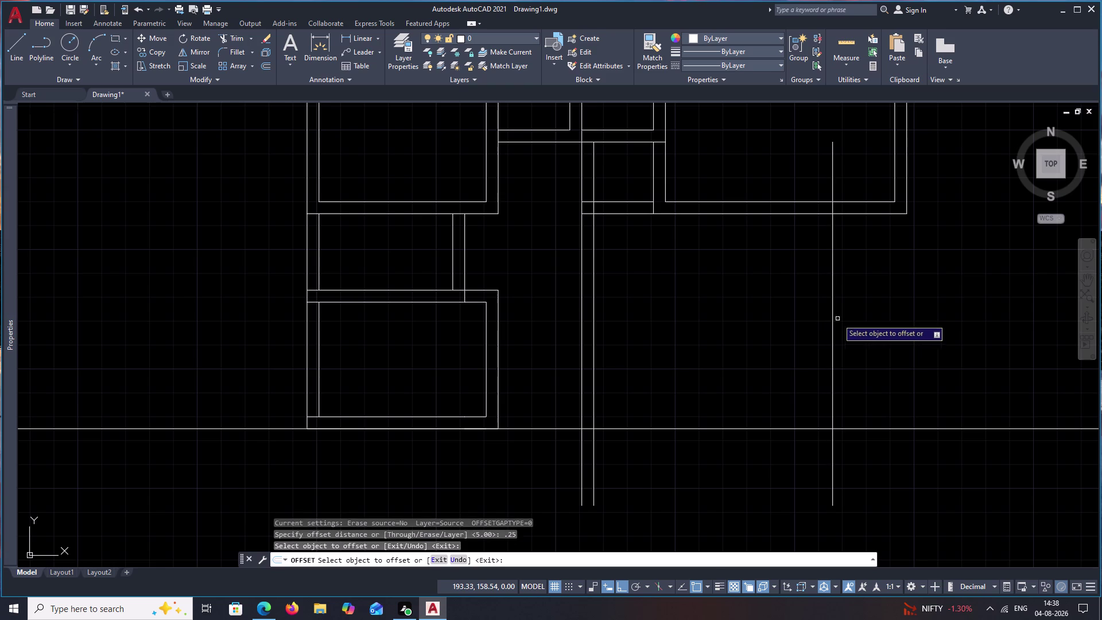
click(905, 315)
click(833, 328)
click(877, 323)
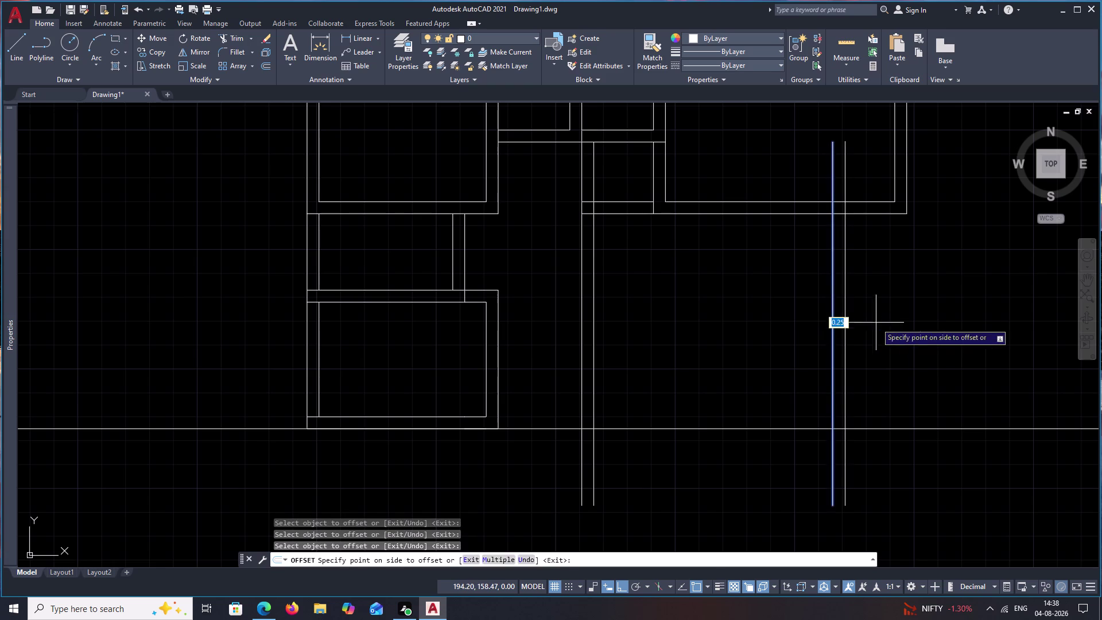
key(Escape)
Fence-trim the overshooting wall line segments along the top rooms.
key(space)
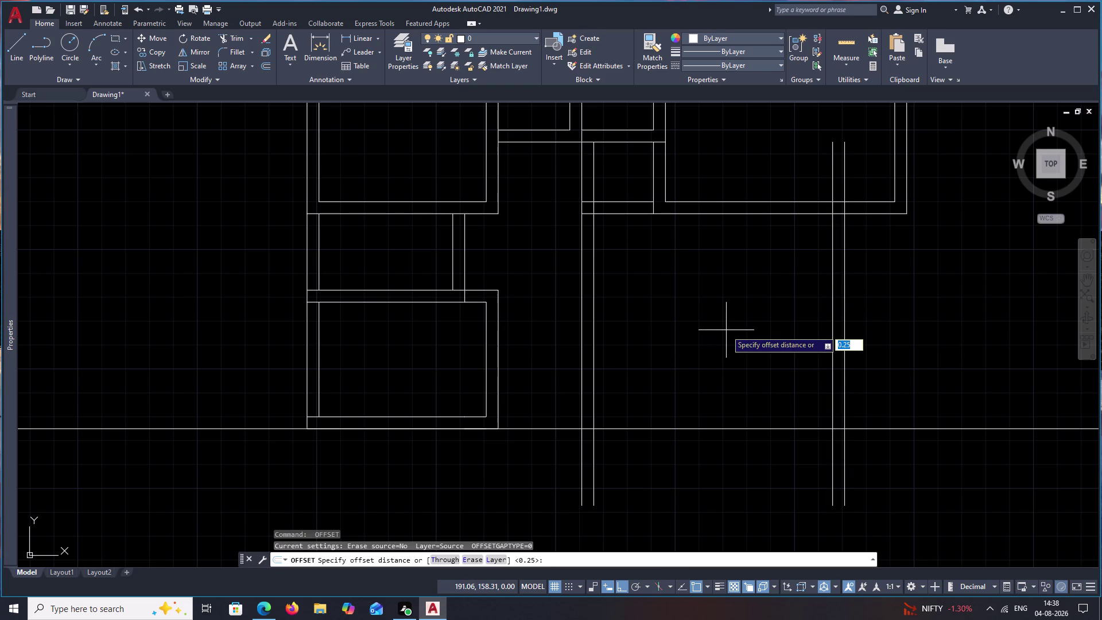
key(space)
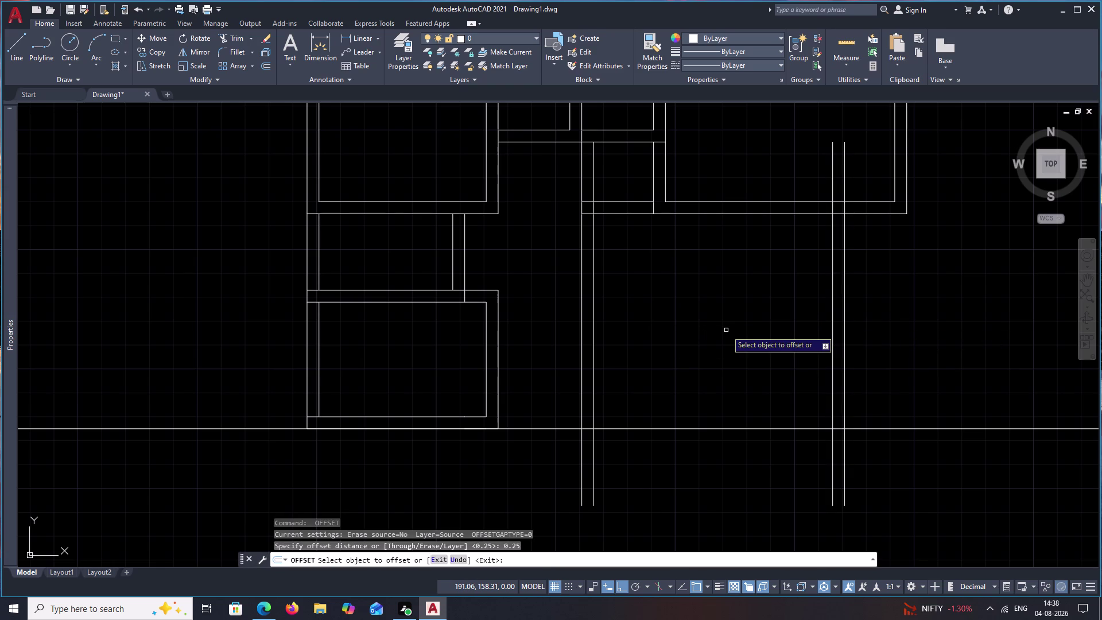
text(4.)
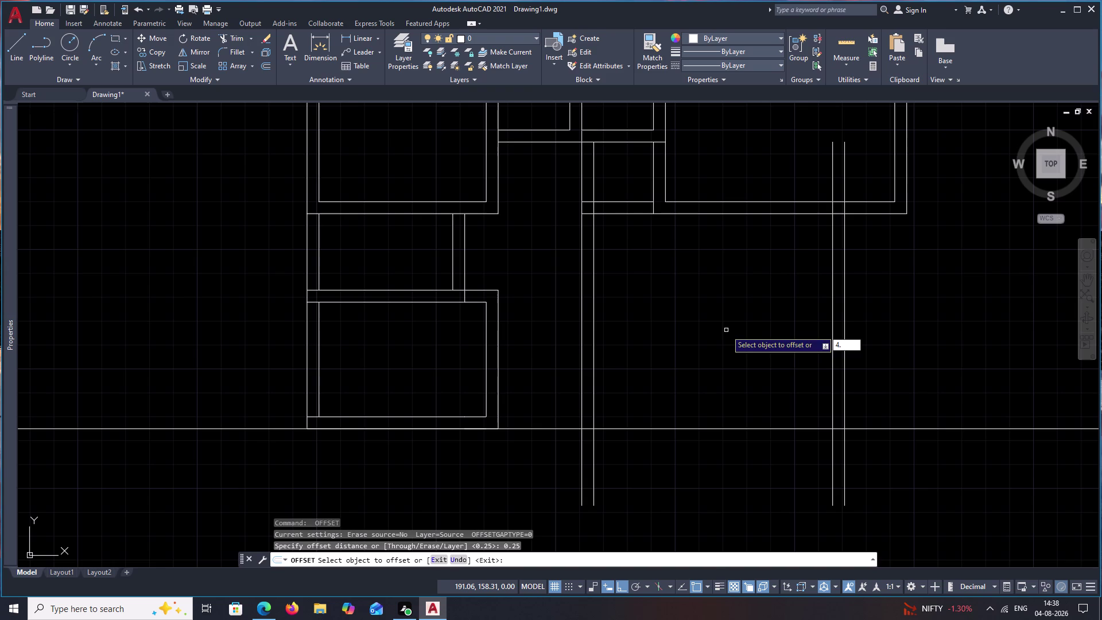
key(Escape)
text(t)
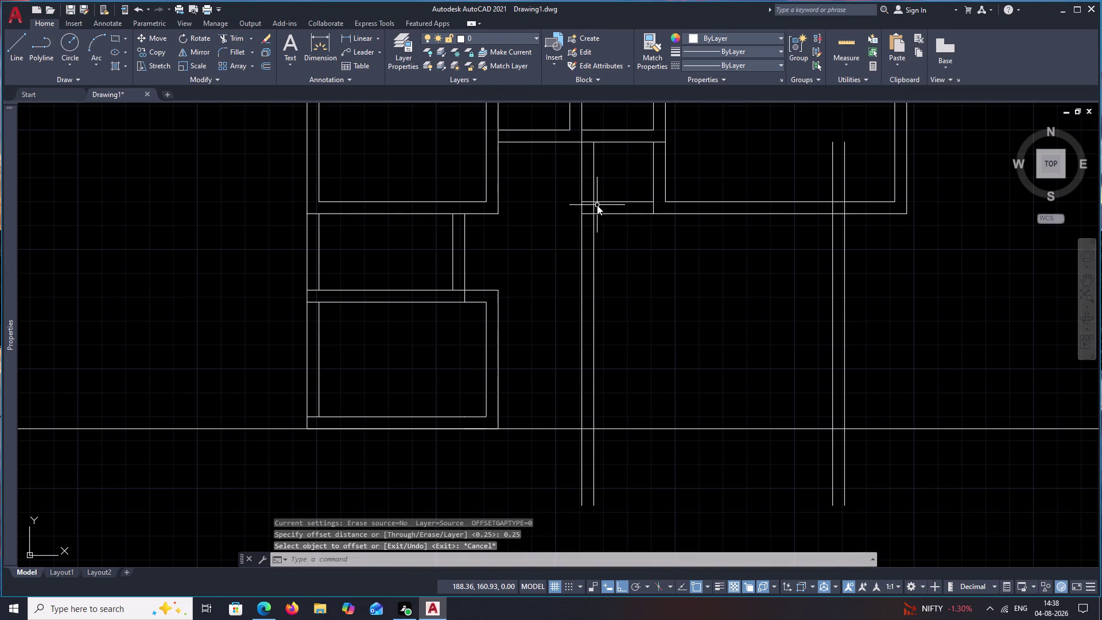
text(r)
key(space)
drag(616, 182, 536, 196)
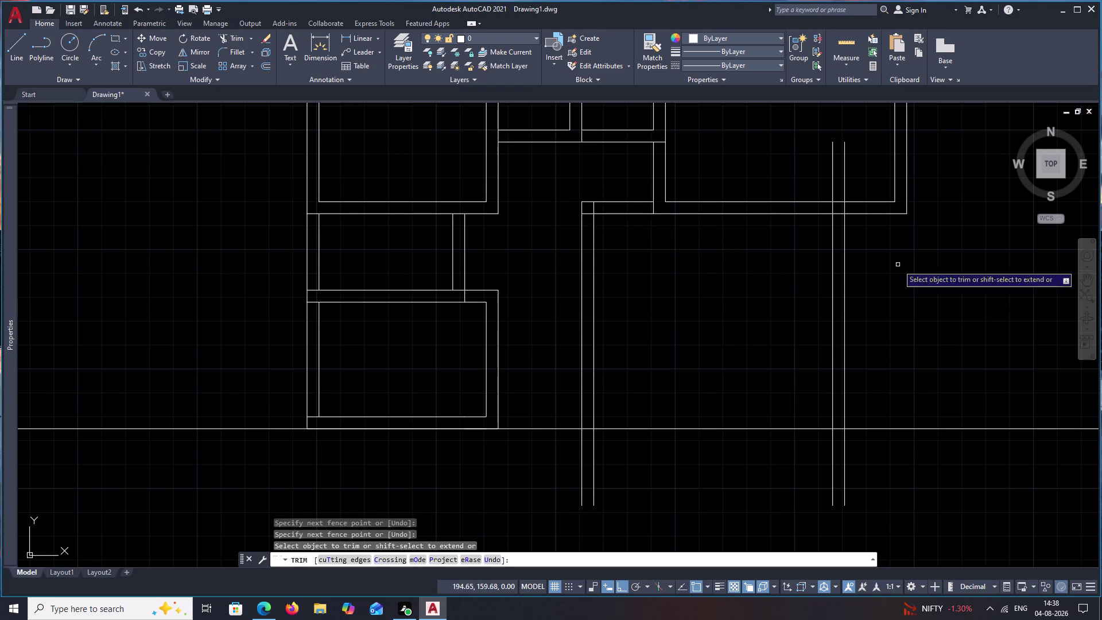
drag(851, 176, 808, 179)
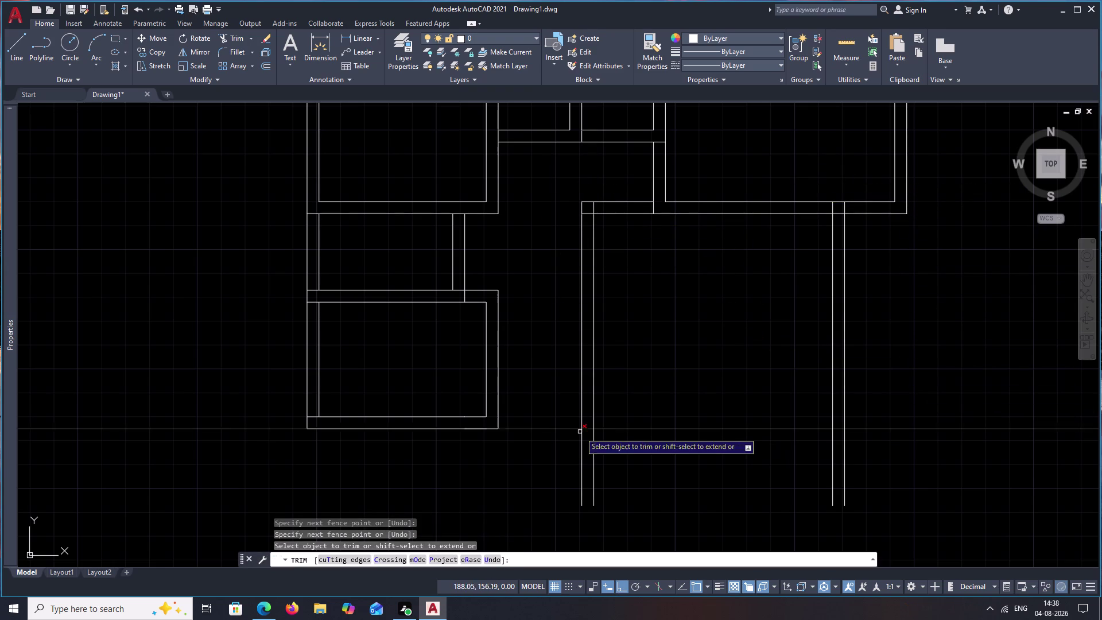
key(Escape)
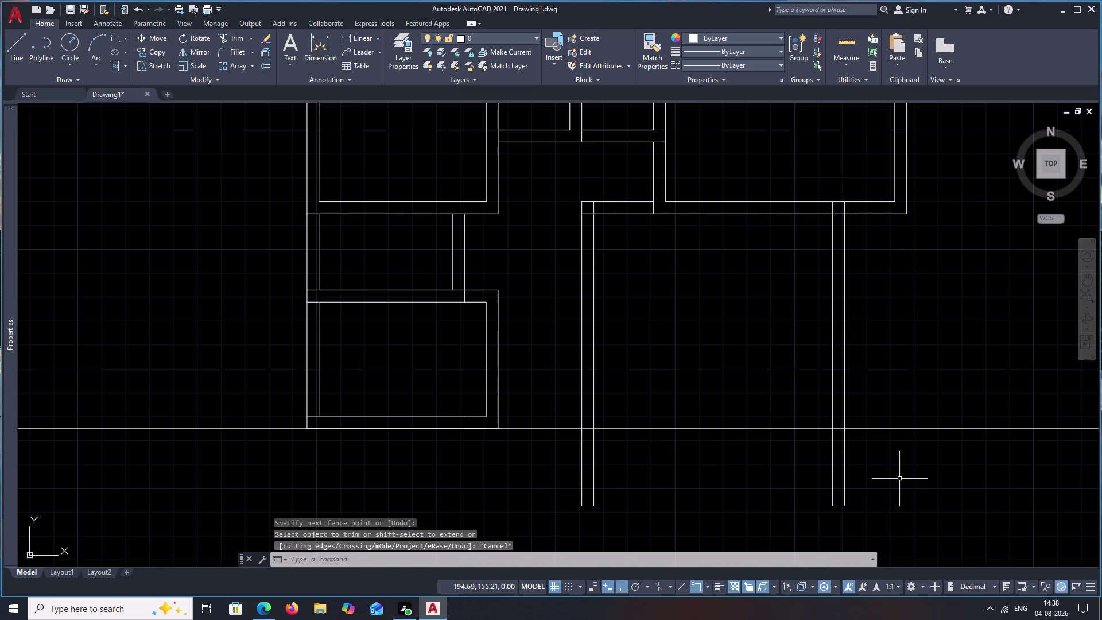
Offset the long bottom horizontal line 0.25 units upward.
text(o)
key(space)
text(.25)
key(space)
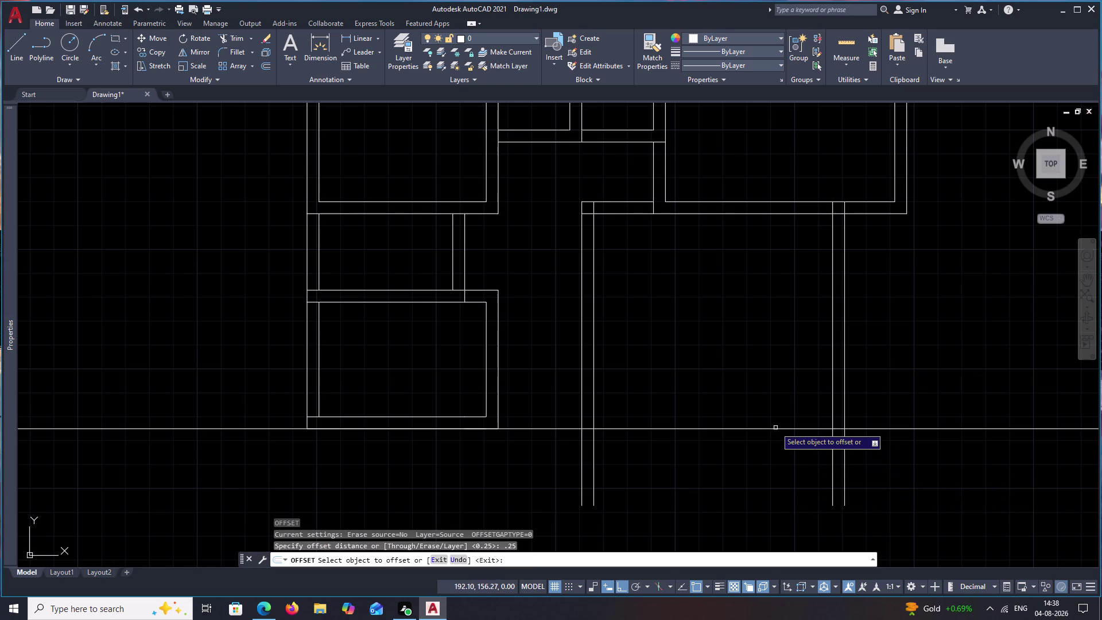
click(776, 427)
click(774, 427)
click(775, 420)
key(Escape)
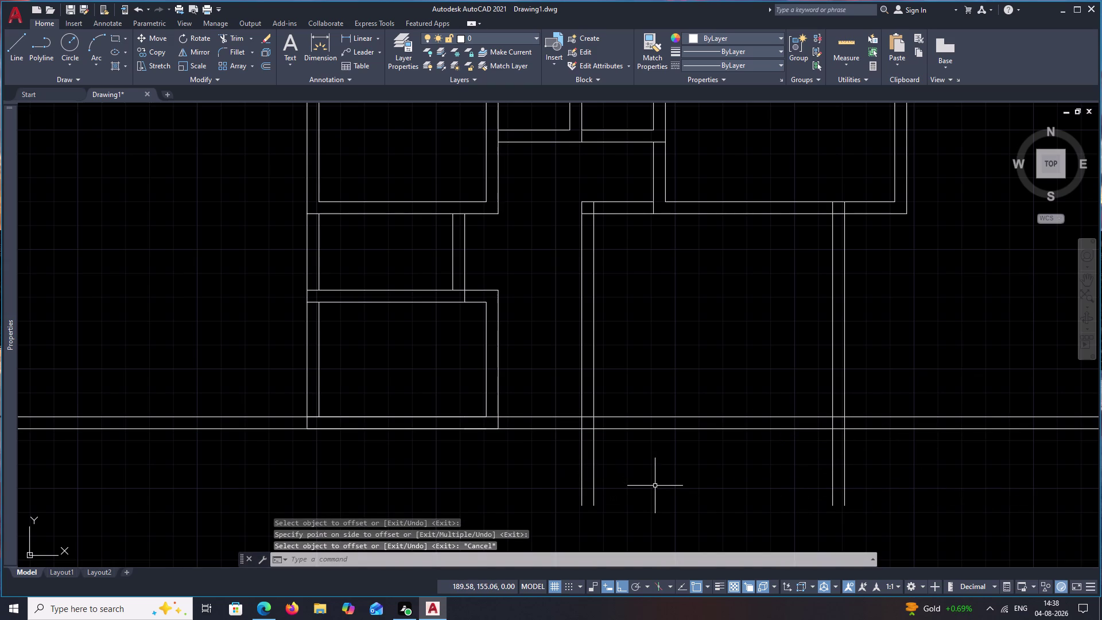
Fence-trim the stubs below the doubled bottom line, then select the lower-left room's extra bottom line.
text(tr)
key(space)
drag(994, 460, 860, 460)
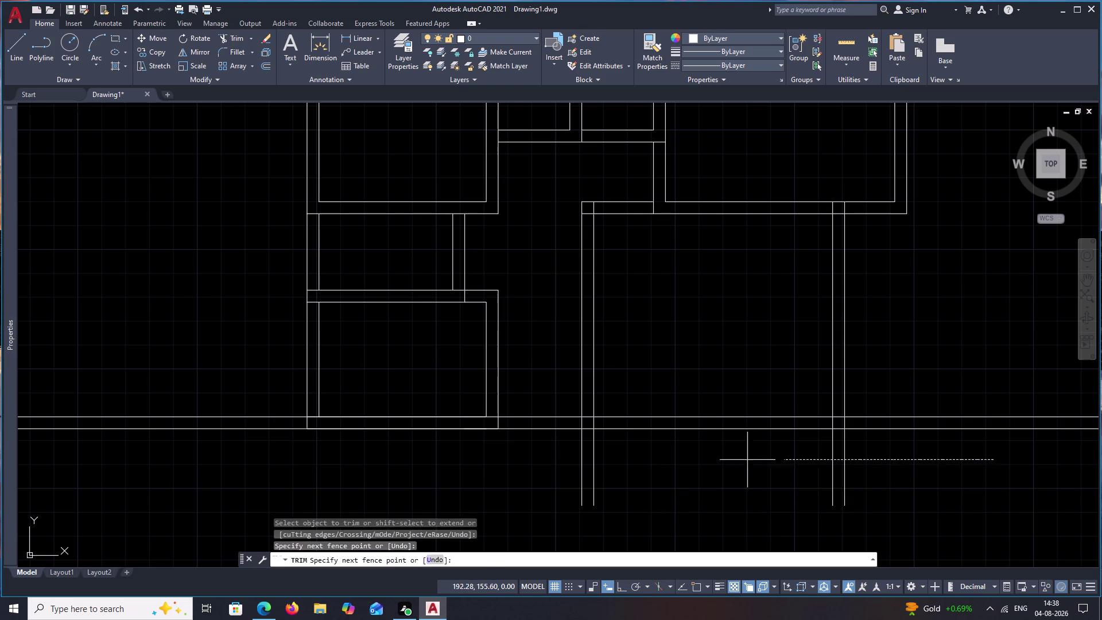
drag(860, 460, 468, 493)
drag(894, 369, 887, 472)
drag(535, 475, 561, 330)
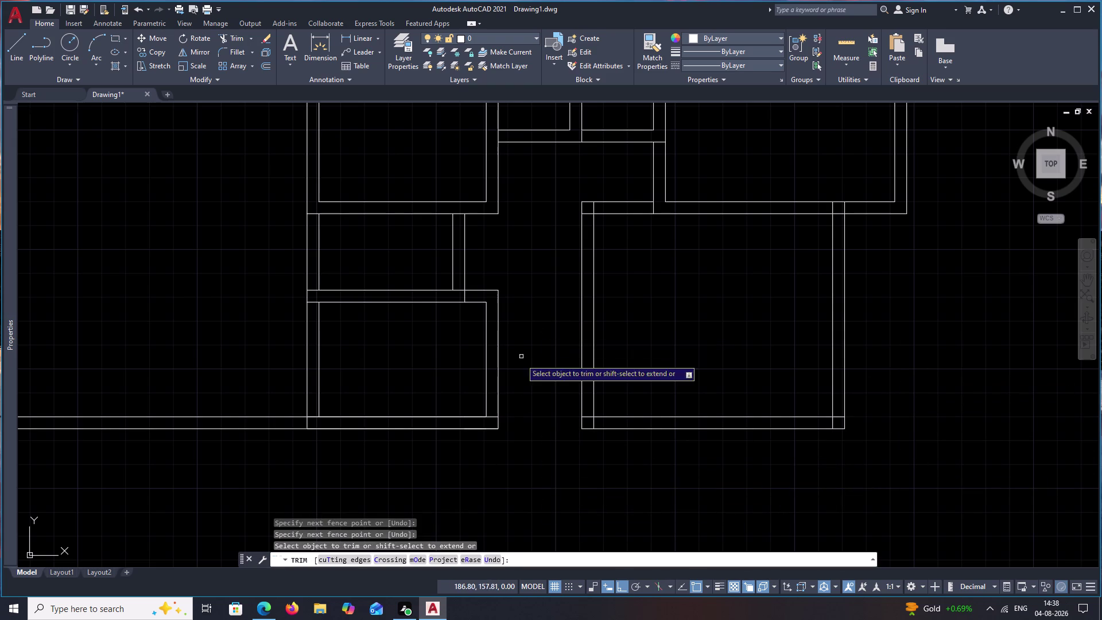
drag(166, 344, 202, 465)
scroll(up, 3)
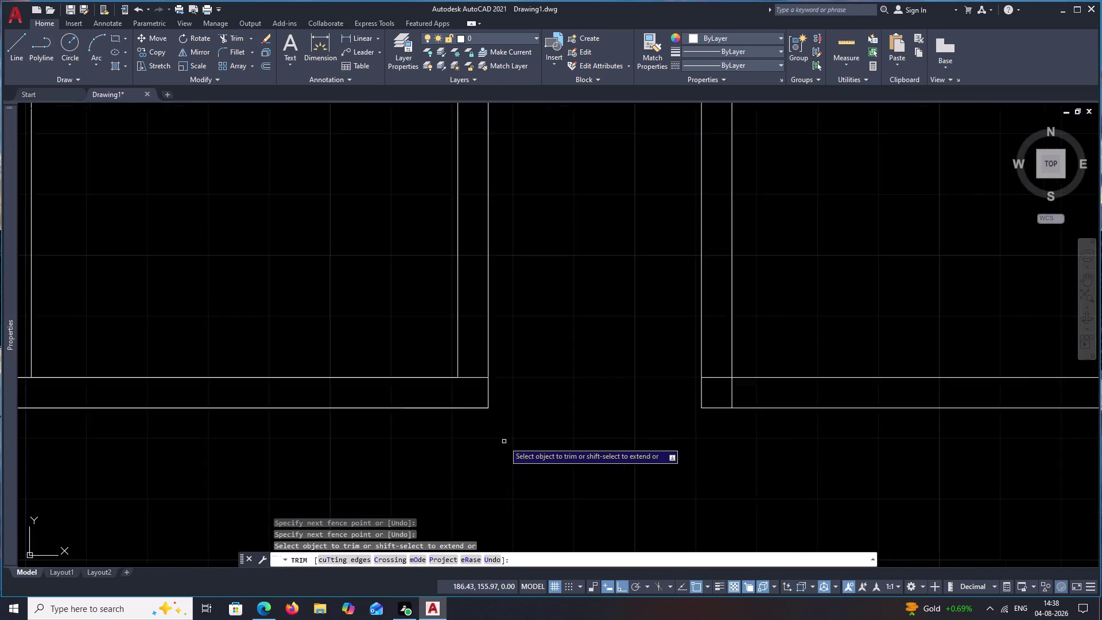
scroll(down, 3)
key(Escape)
click(423, 417)
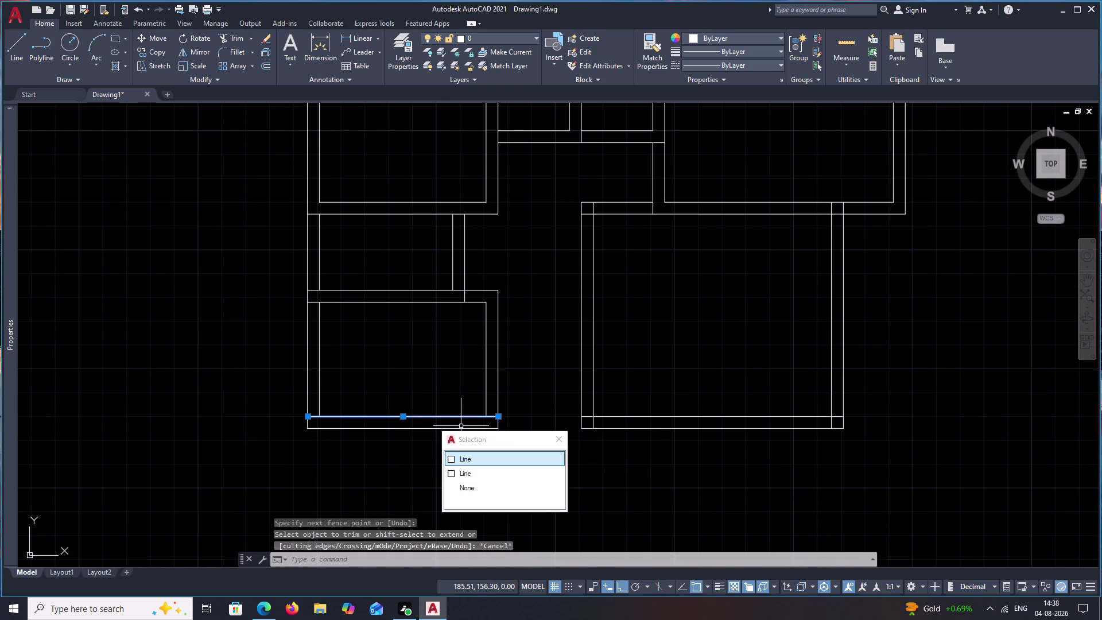
Erase the extra line along the lower-left room's bottom wall.
text(e)
key(space)
key(space)
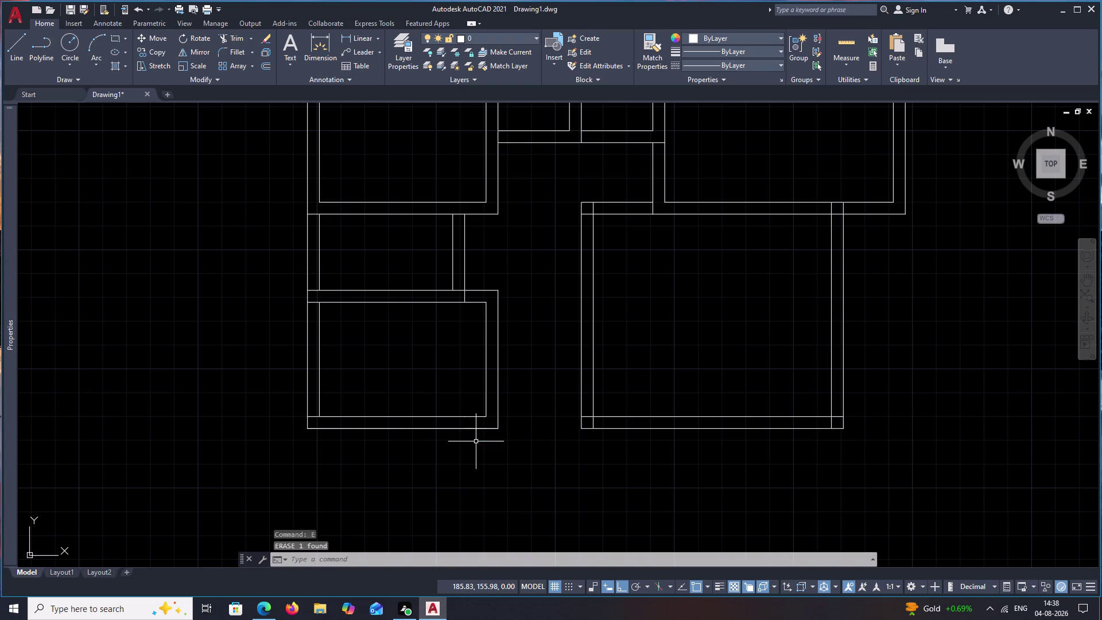
scroll(down, 3)
middle_drag(481, 451, 485, 435)
key(space)
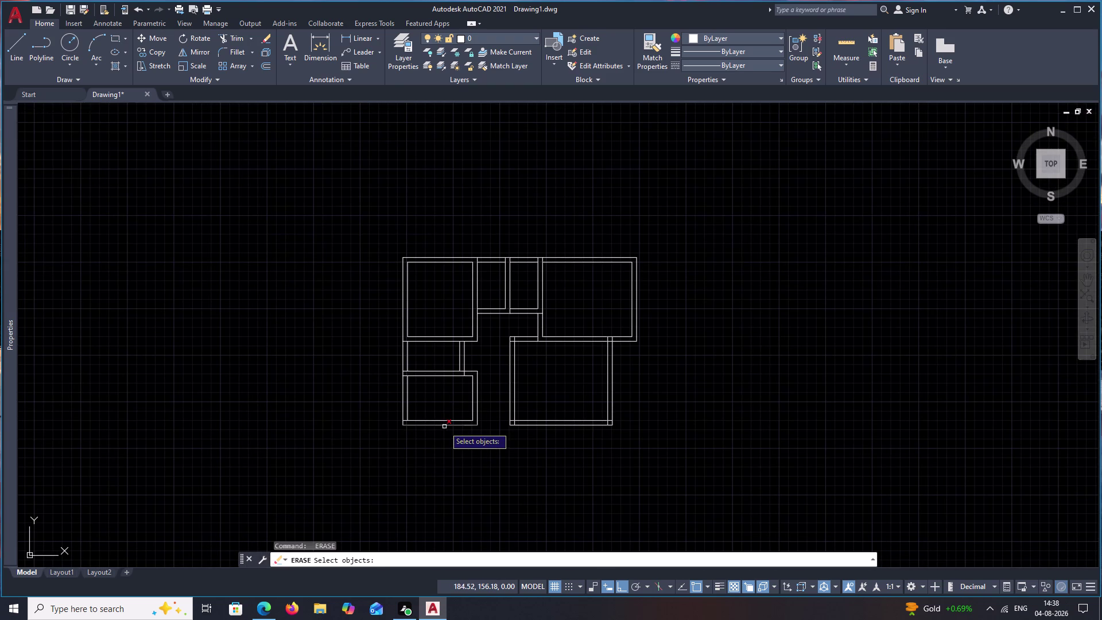
scroll(down, 3)
middle_drag(503, 456, 512, 434)
scroll(up, 3)
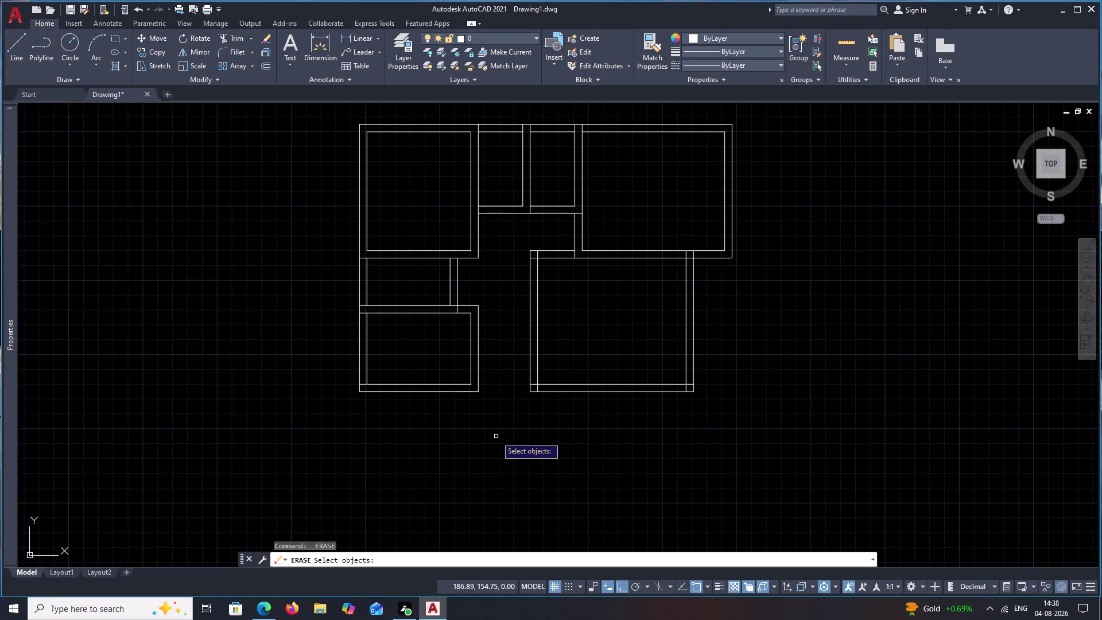
middle_drag(496, 437, 512, 433)
key(Escape)
key(space)
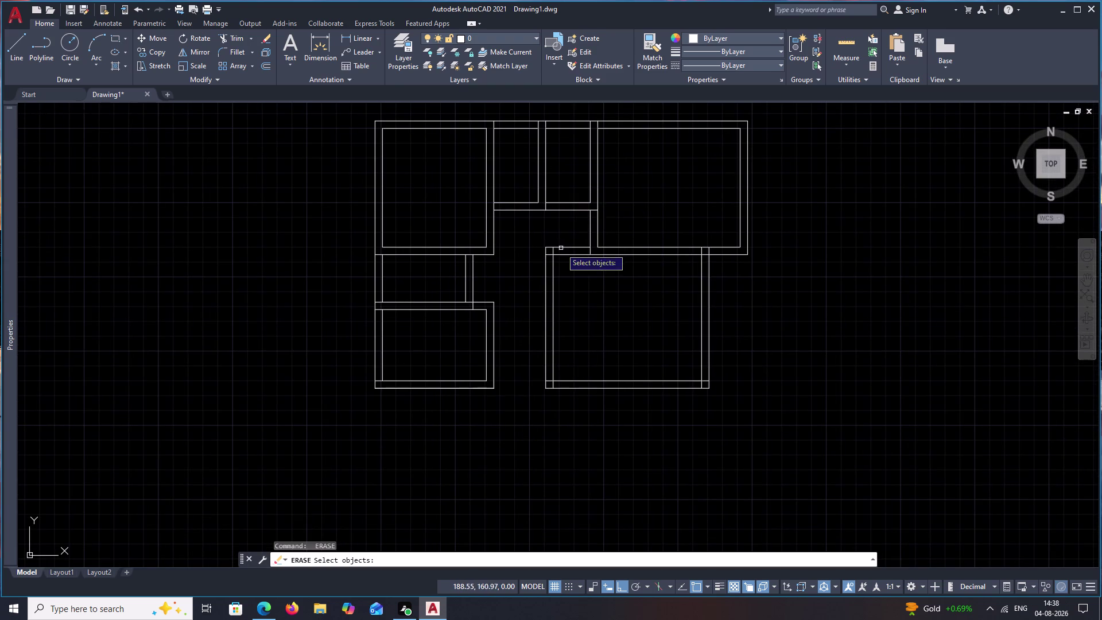
Select short wall lines at the lower-right room's top corner, then undo and cancel.
scroll(up, 3)
drag(561, 249, 530, 273)
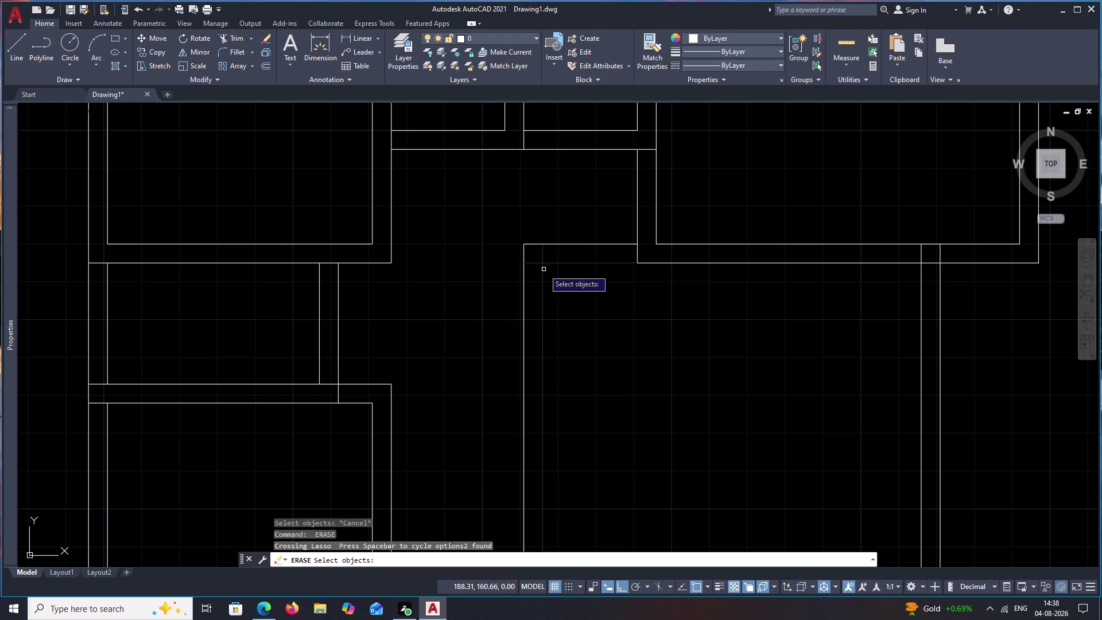
key(ctrl+z)
drag(573, 252, 524, 254)
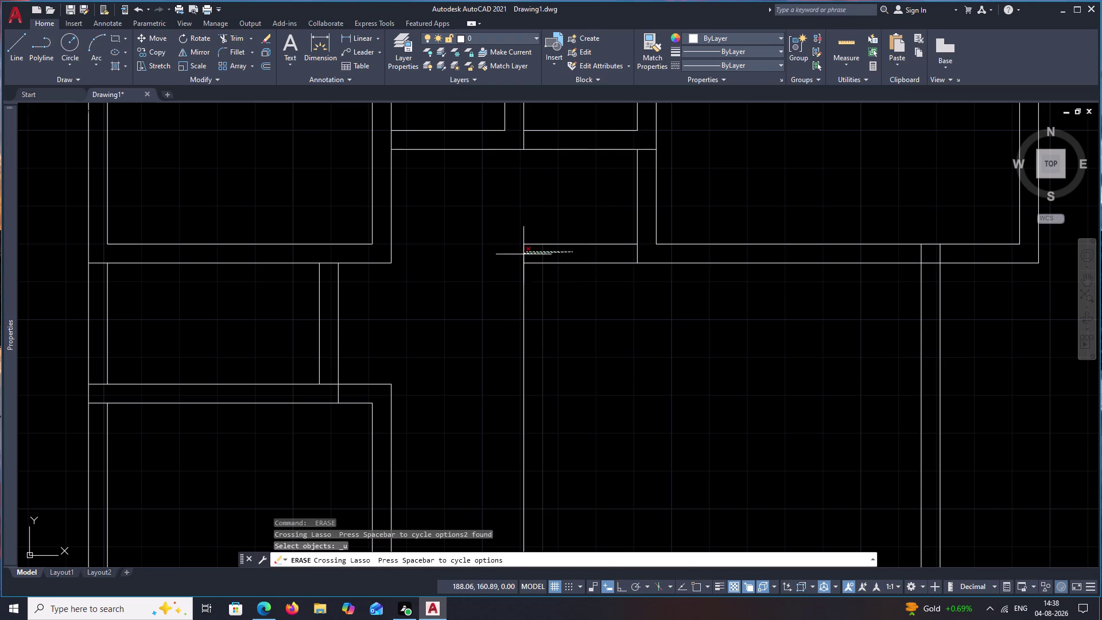
drag(524, 254, 524, 262)
key(ctrl+z)
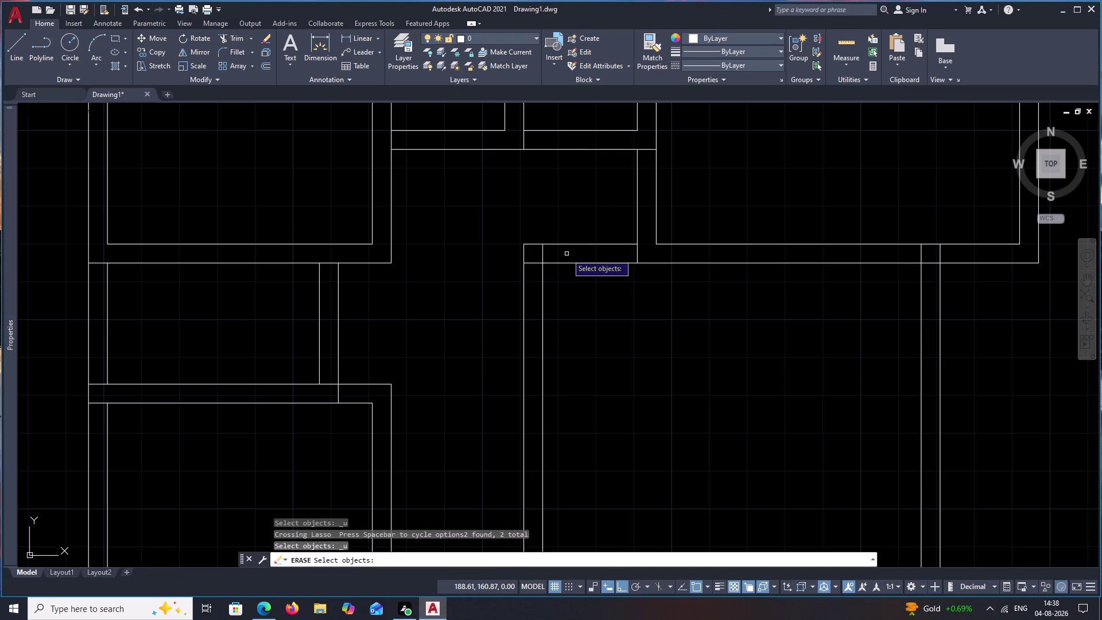
key(Escape)
key(Escape)
scroll(up, 3)
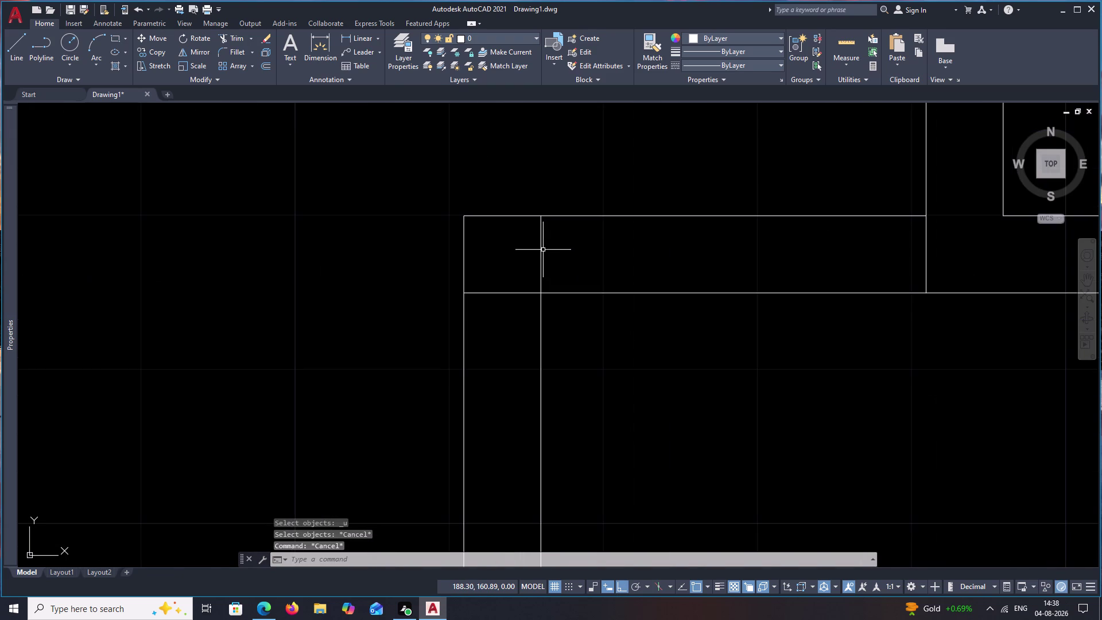
Begin trimming crossing wall lines at the lower-right room's upper corner.
text(tr)
key(space)
drag(585, 256, 527, 257)
drag(521, 269, 518, 313)
scroll(down, 3)
scroll(down, 3)
middle_drag(560, 349, 567, 287)
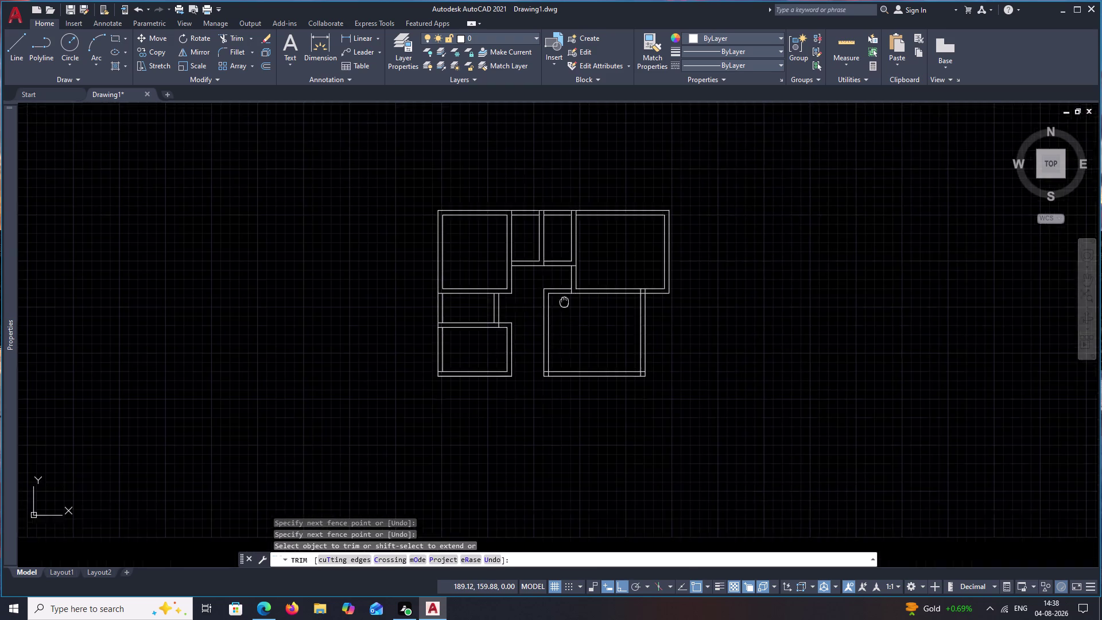
Trim a crossing wall line and the lower-right room's corner.
middle_drag(566, 287, 568, 274)
scroll(up, 3)
middle_drag(560, 330, 642, 34)
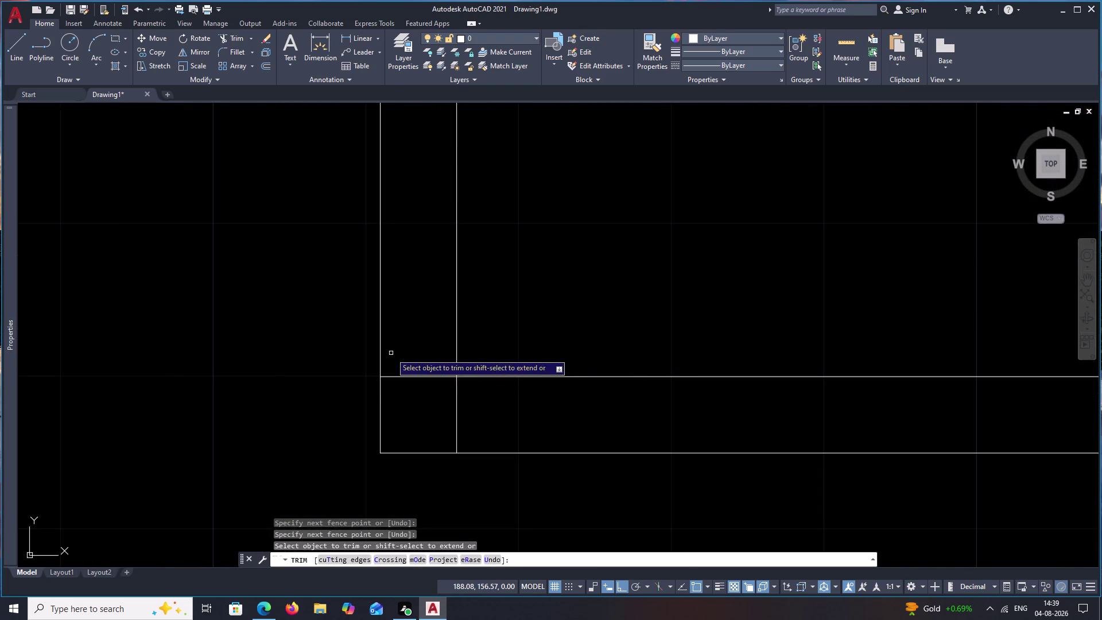
drag(406, 349, 525, 425)
scroll(down, 3)
scroll(up, 3)
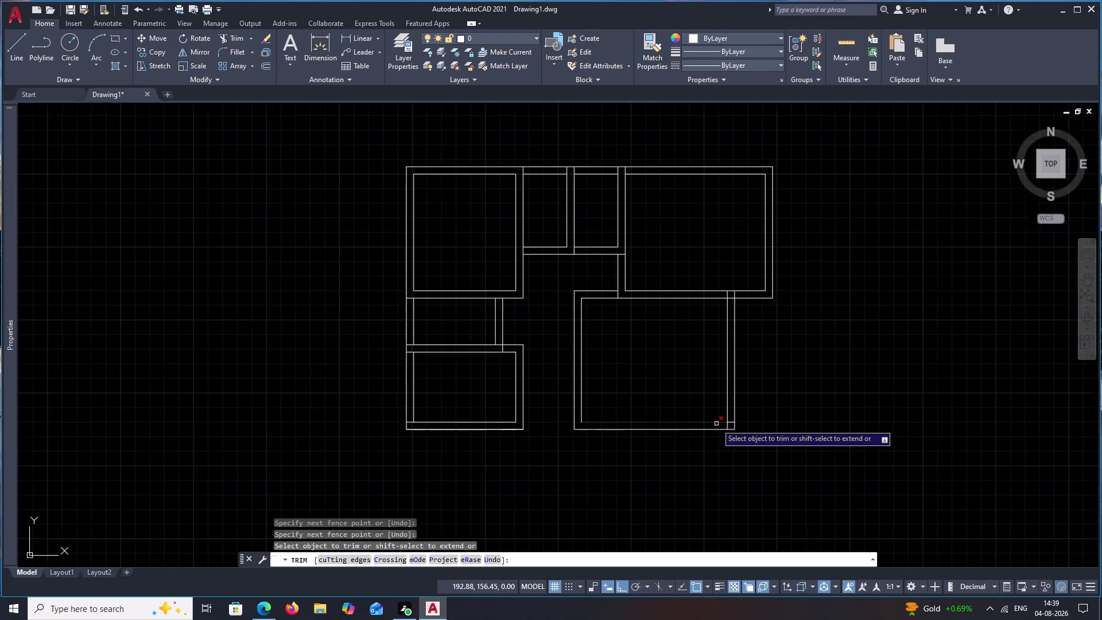
scroll(up, 3)
drag(747, 383, 527, 478)
Trim the remaining crossing lines at the wall junction above the lower-right room.
scroll(down, 3)
scroll(down, 3)
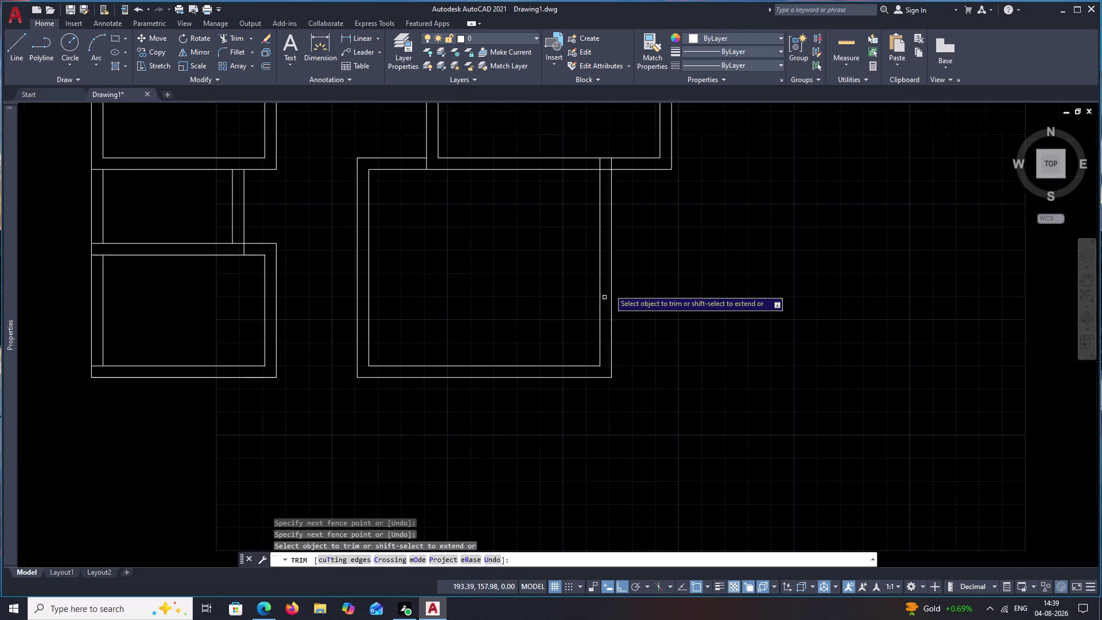
middle_drag(627, 226, 647, 355)
scroll(up, 3)
drag(493, 229, 495, 229)
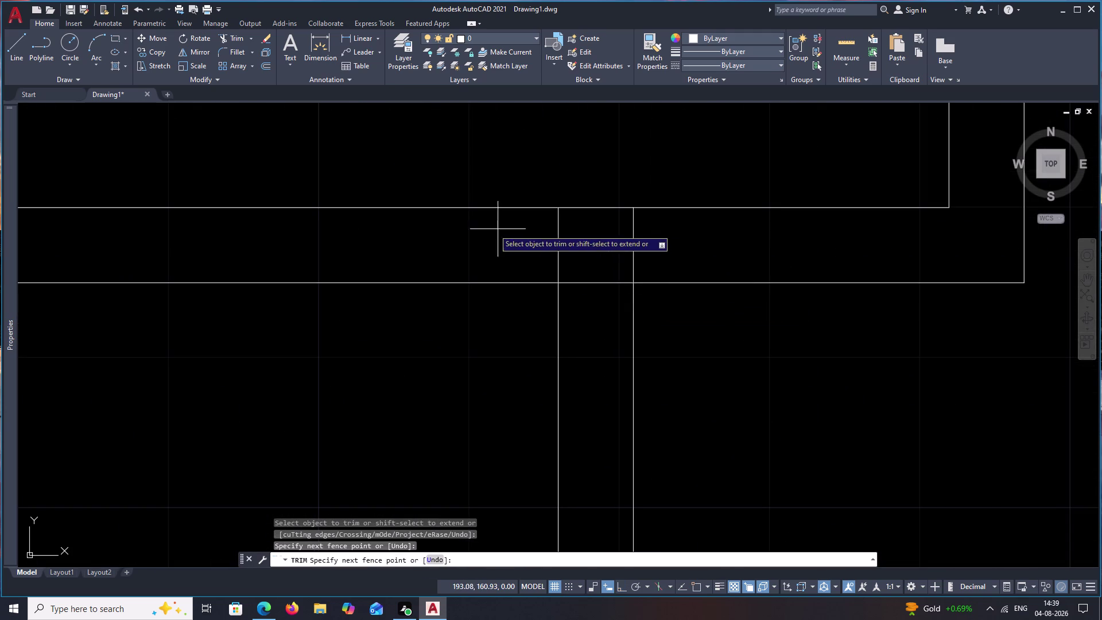
drag(494, 229, 687, 251)
drag(603, 256, 605, 348)
scroll(down, 3)
middle_drag(640, 418, 653, 405)
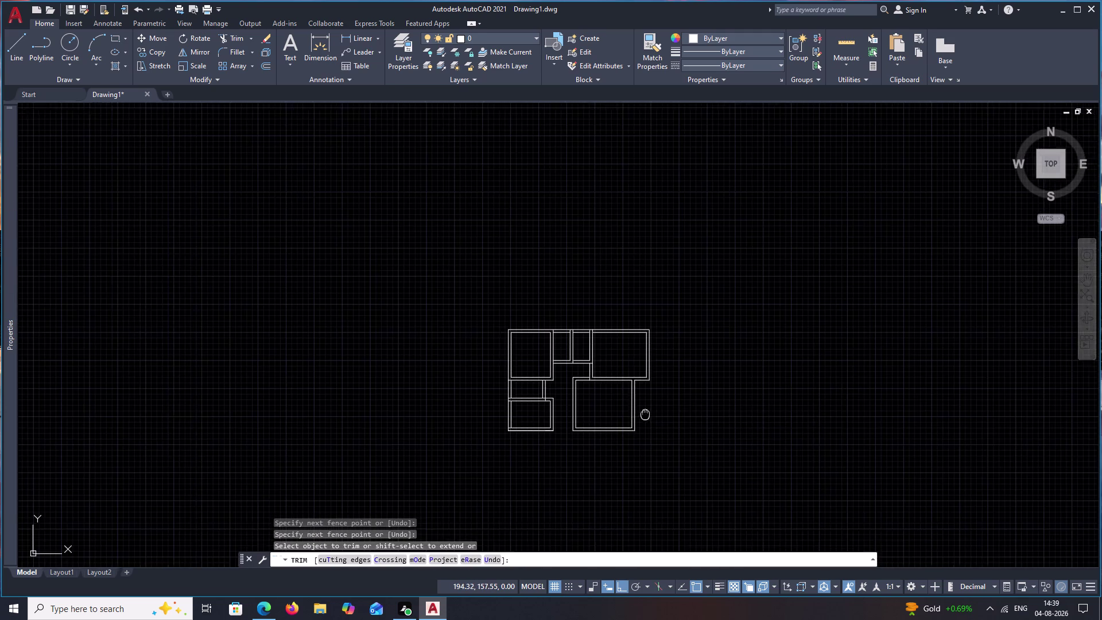
middle_drag(653, 405, 719, 290)
scroll(up, 3)
middle_drag(620, 334, 560, 393)
middle_drag(612, 375, 606, 417)
middle_drag(601, 384, 601, 387)
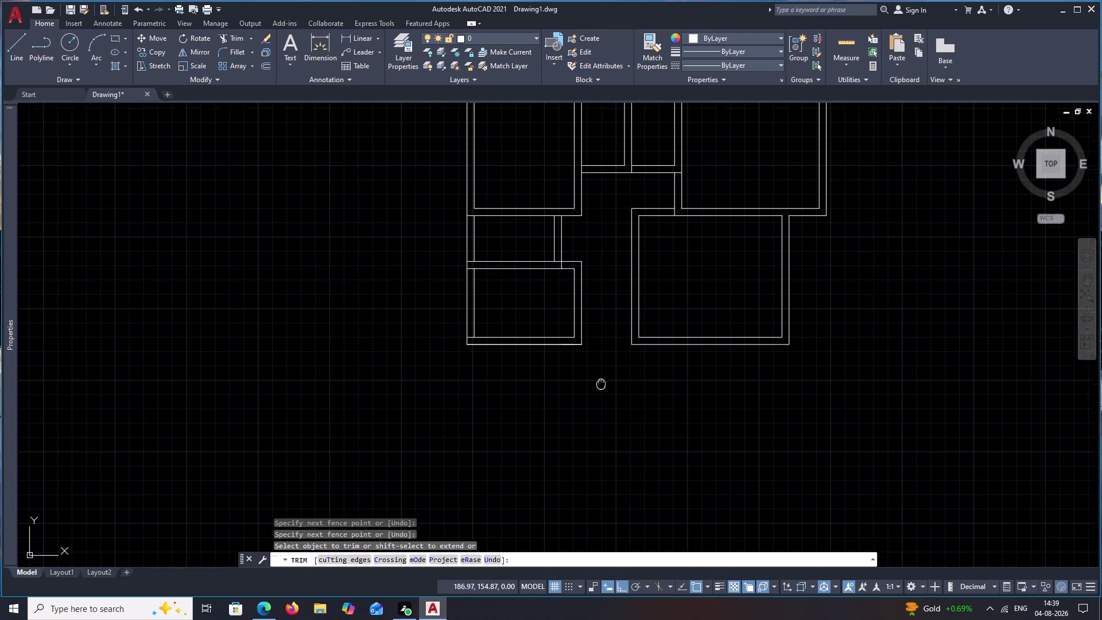
middle_drag(600, 387, 593, 411)
End trimming, cancel a started line, and select all the lower-right room's walls.
key(Escape)
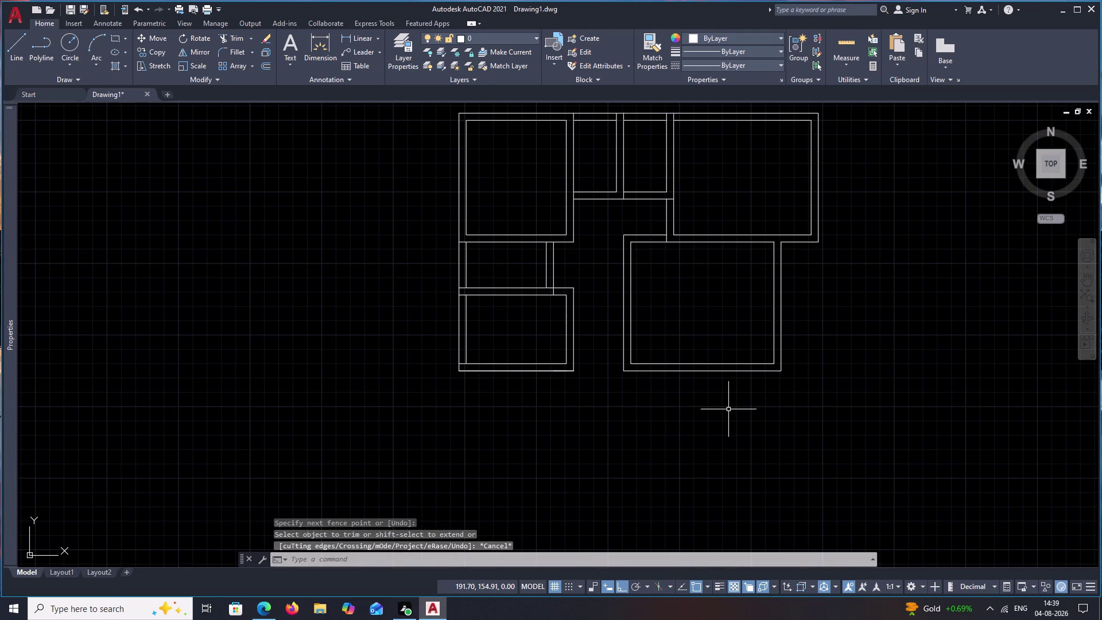
text(l)
key(space)
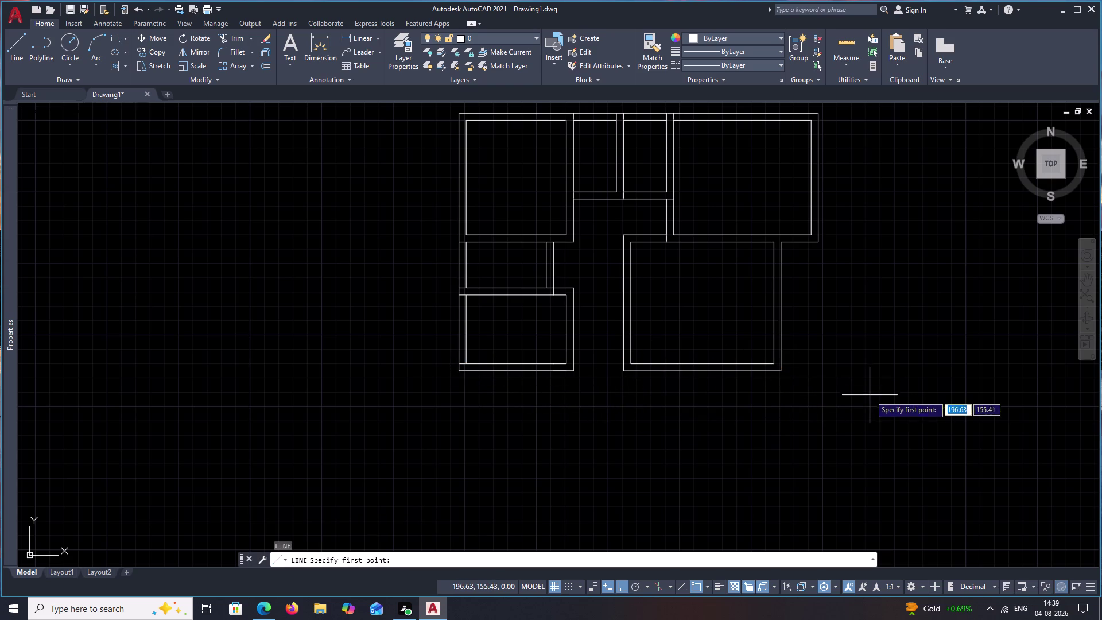
key(Escape)
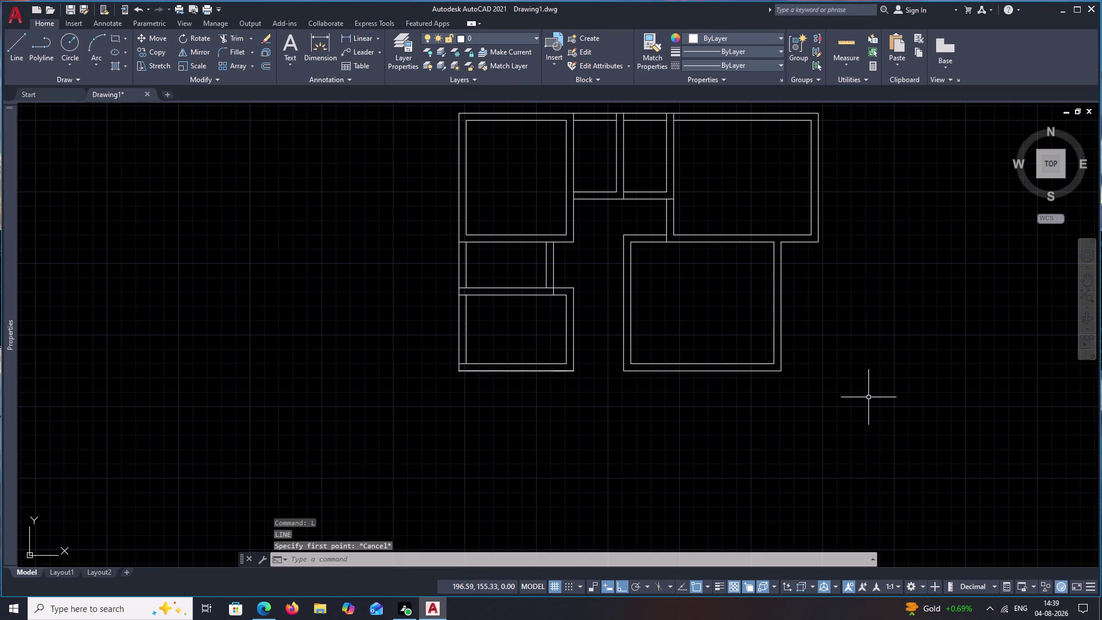
drag(868, 300, 736, 281)
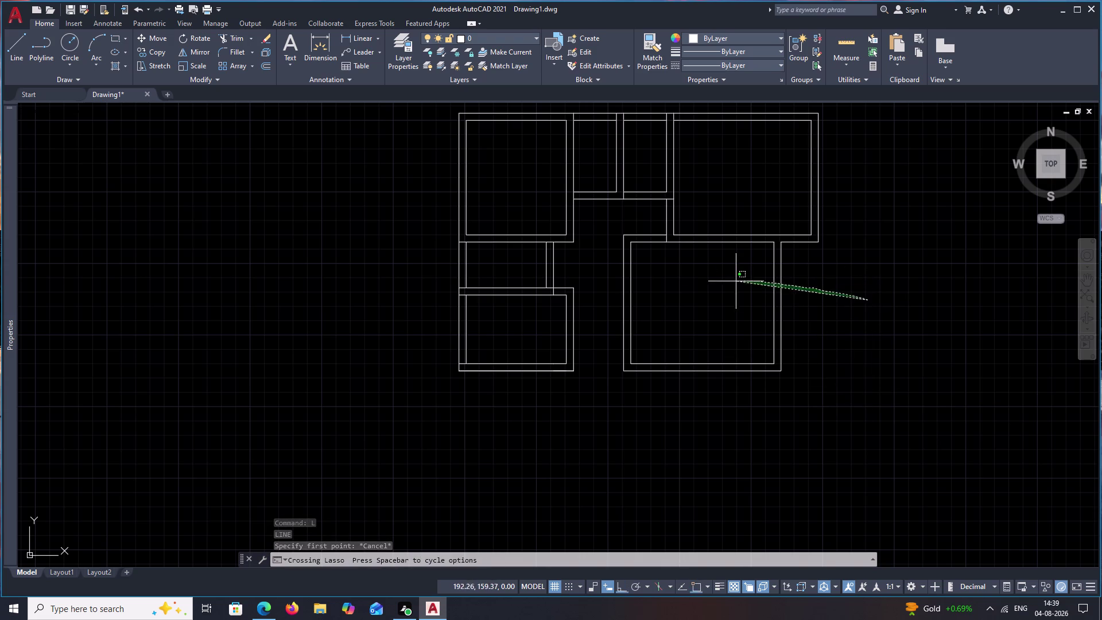
drag(736, 281, 604, 364)
drag(716, 349, 671, 401)
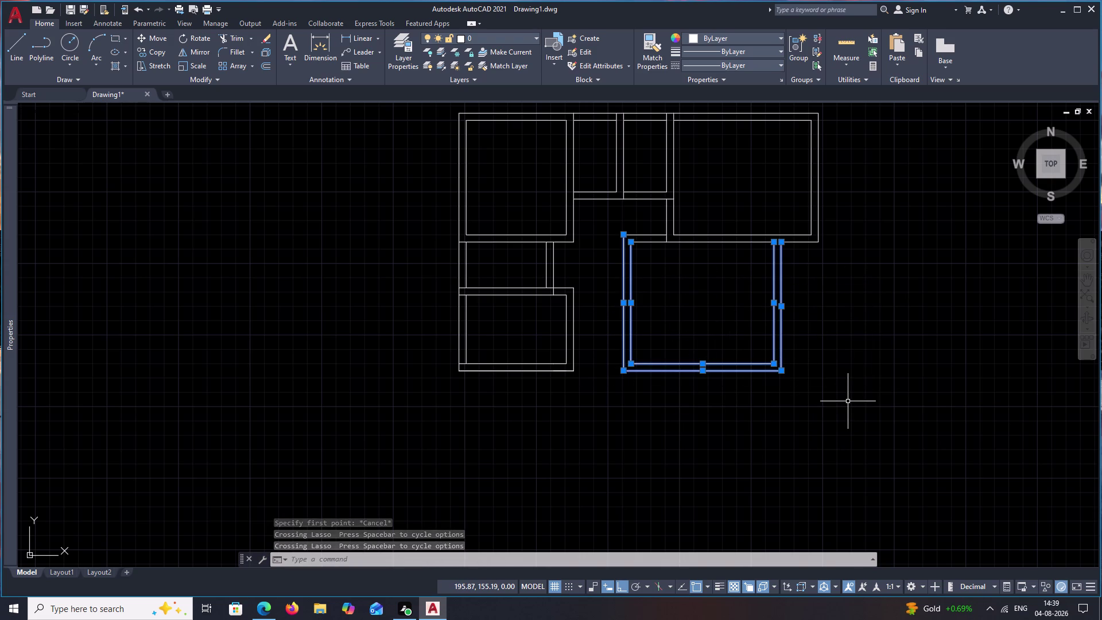
Copy the lower-right room's double walls to a spot directly below the original.
text(cp)
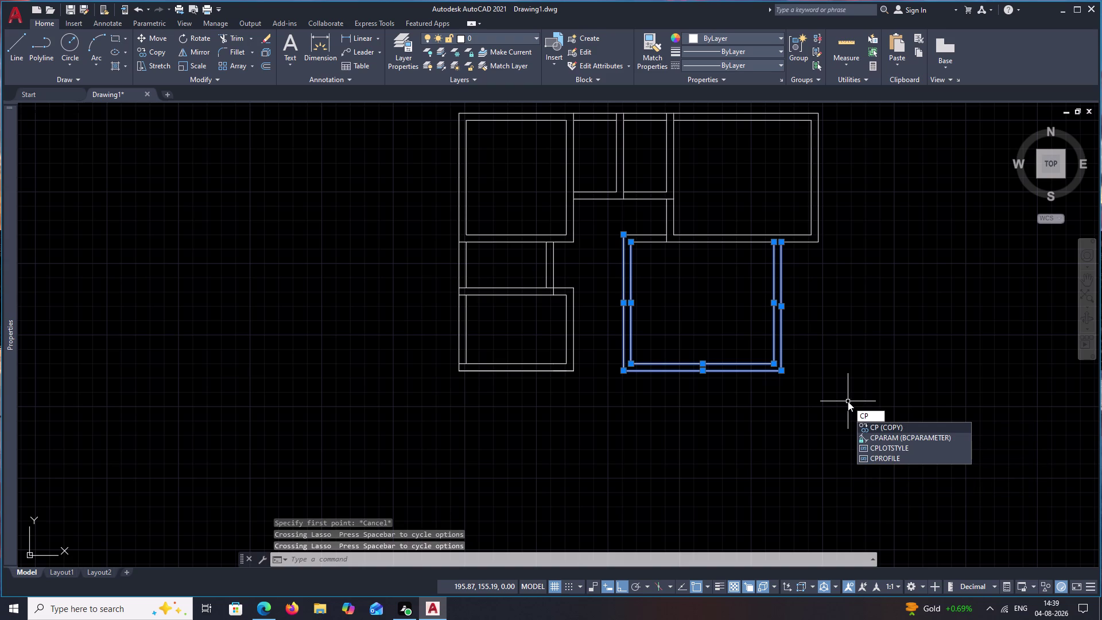
key(BackSpace)
text(o)
key(space)
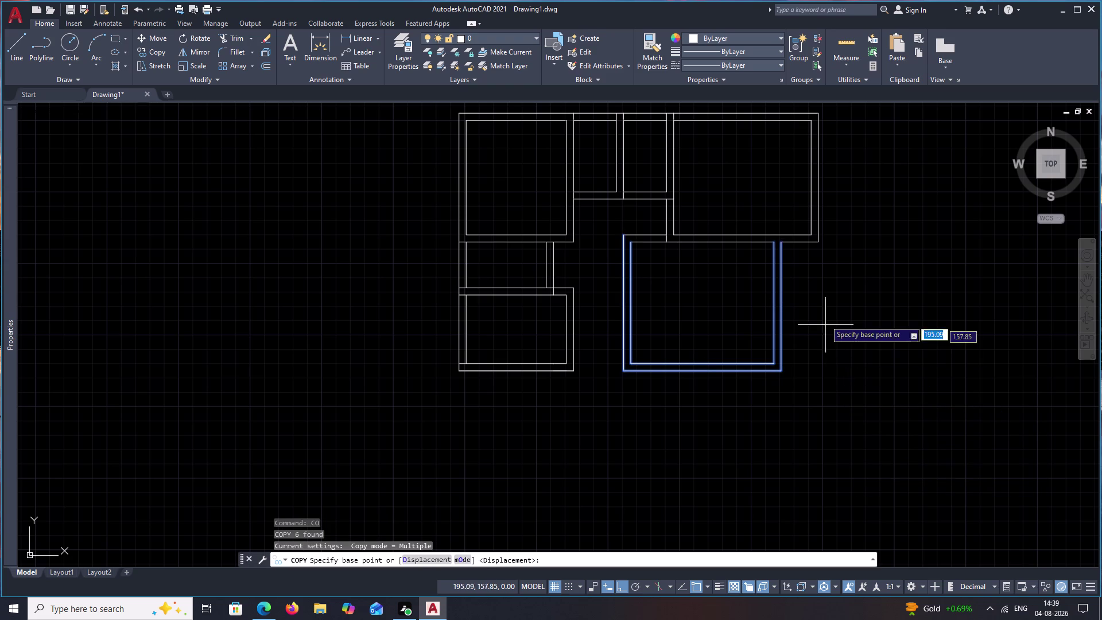
click(780, 246)
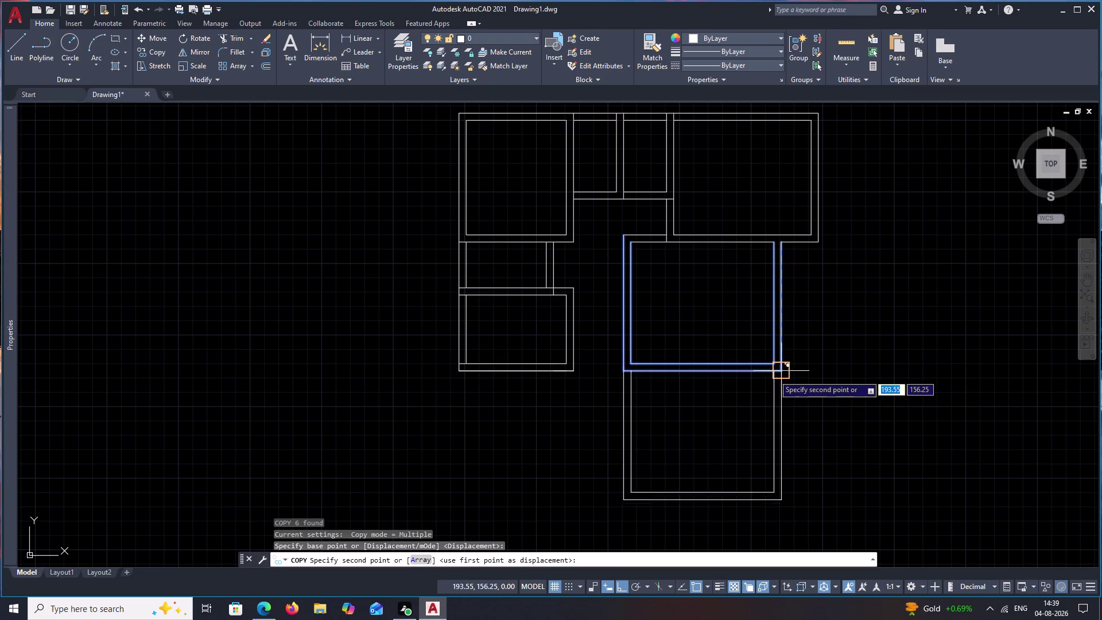
click(779, 375)
key(Escape)
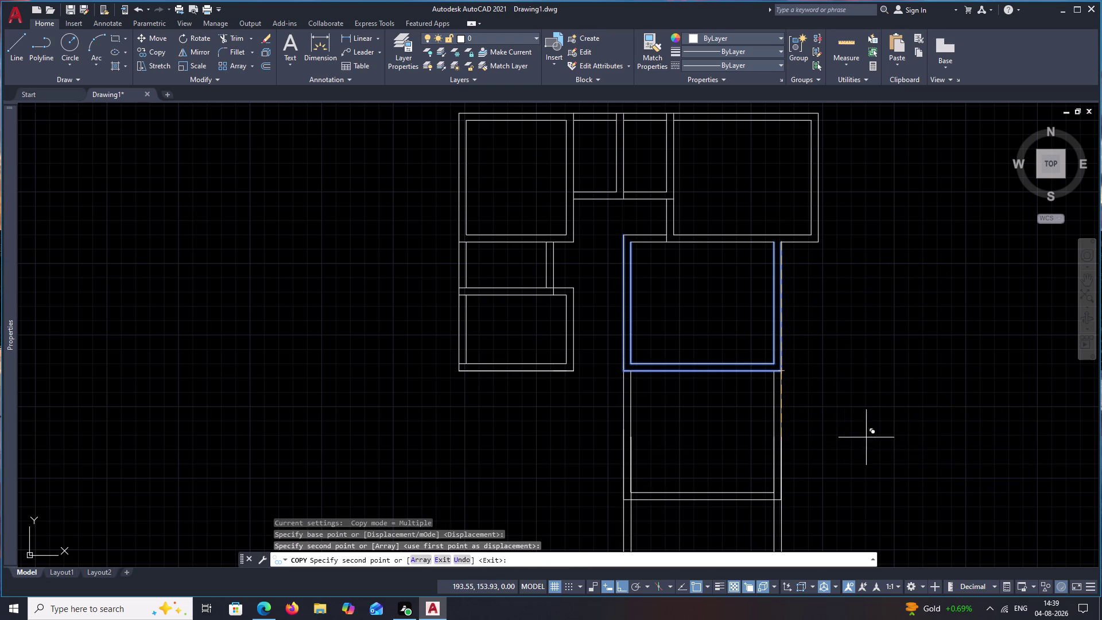
middle_drag(653, 403, 680, 358)
scroll(up, 3)
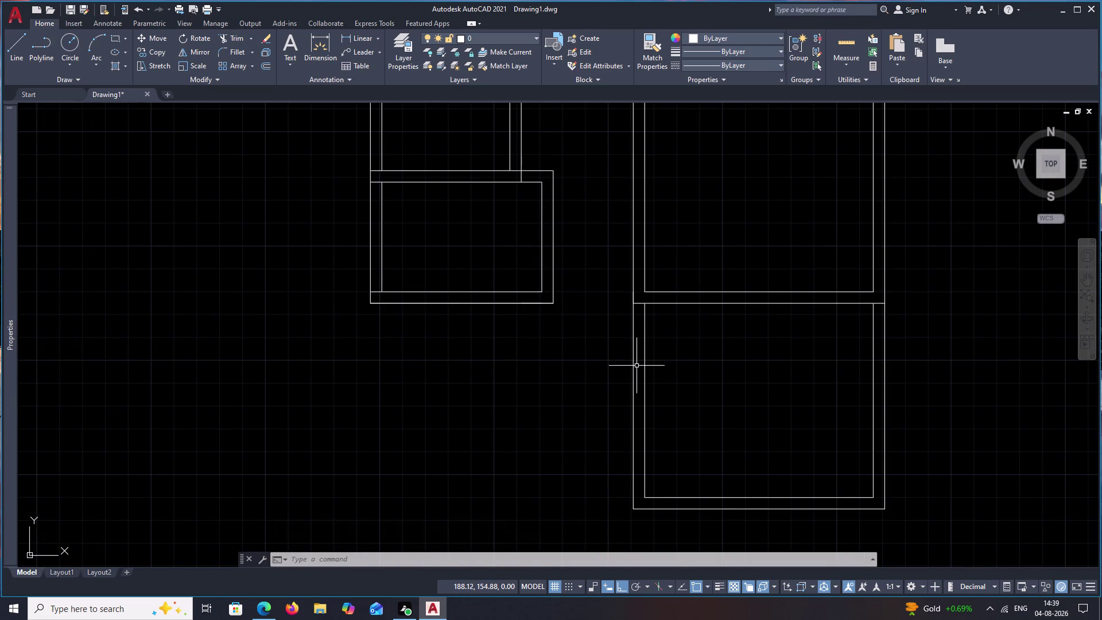
Offset the lower room's outer left wall 6.60 units to the left.
key(o)
key(space)
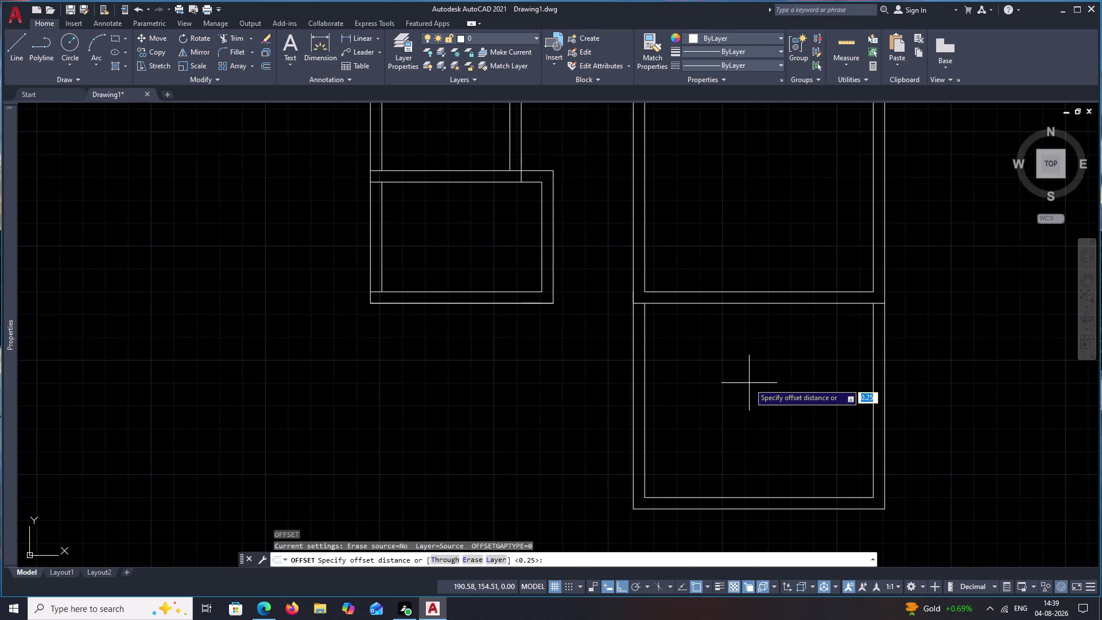
text(6.60)
key(space)
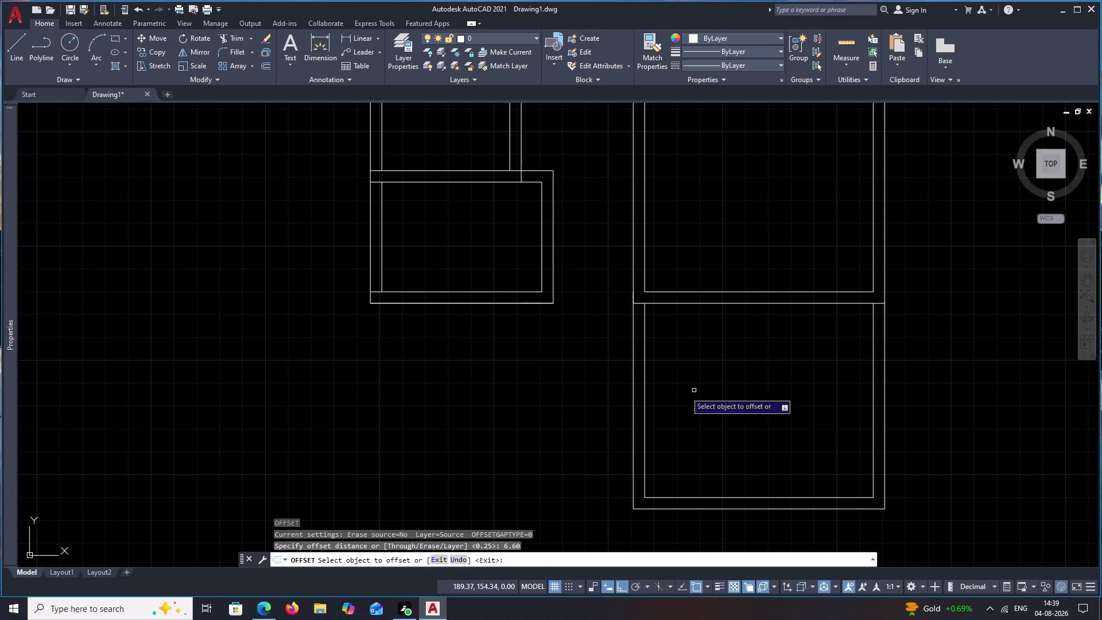
click(635, 377)
click(464, 389)
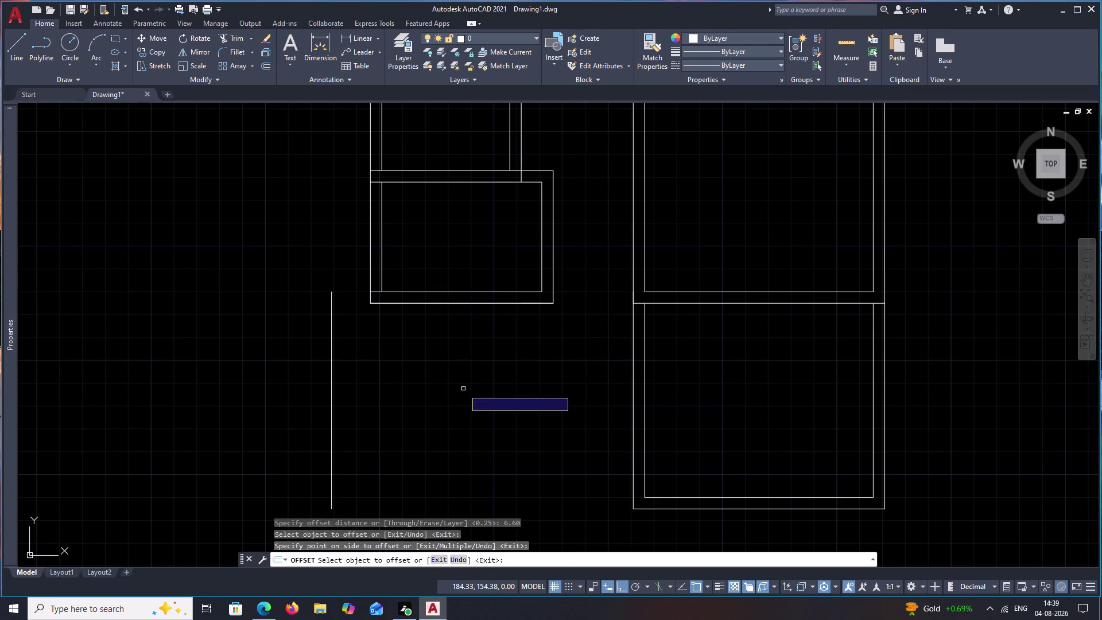
key(Escape)
Draw two lines joining the new wall to the neighbouring rooms' corners.
text(l)
key(space)
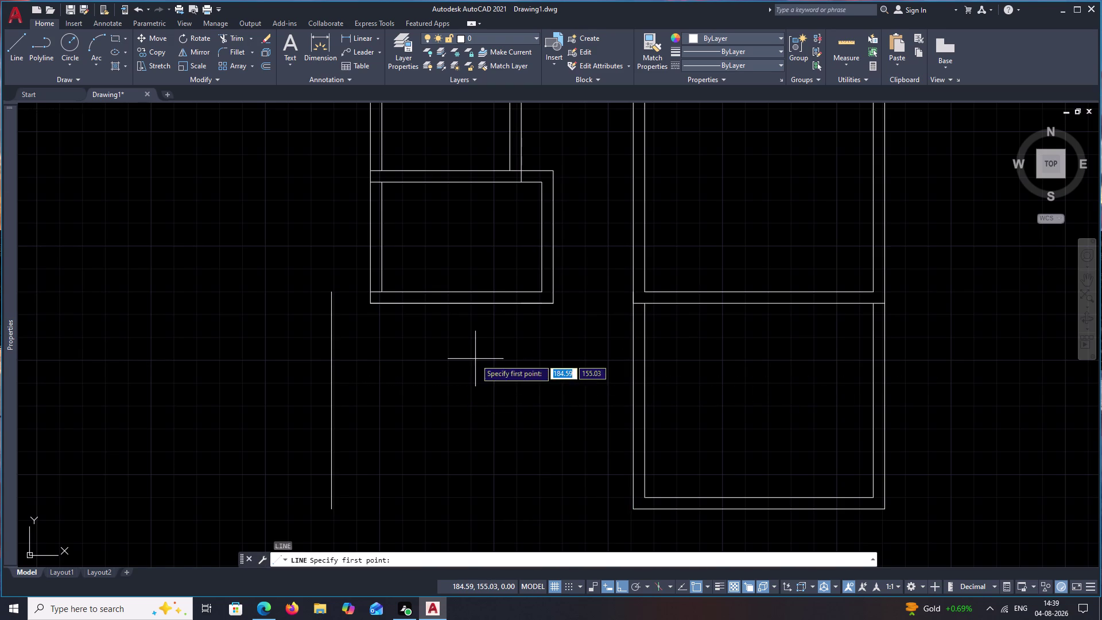
click(371, 306)
click(328, 302)
key(Escape)
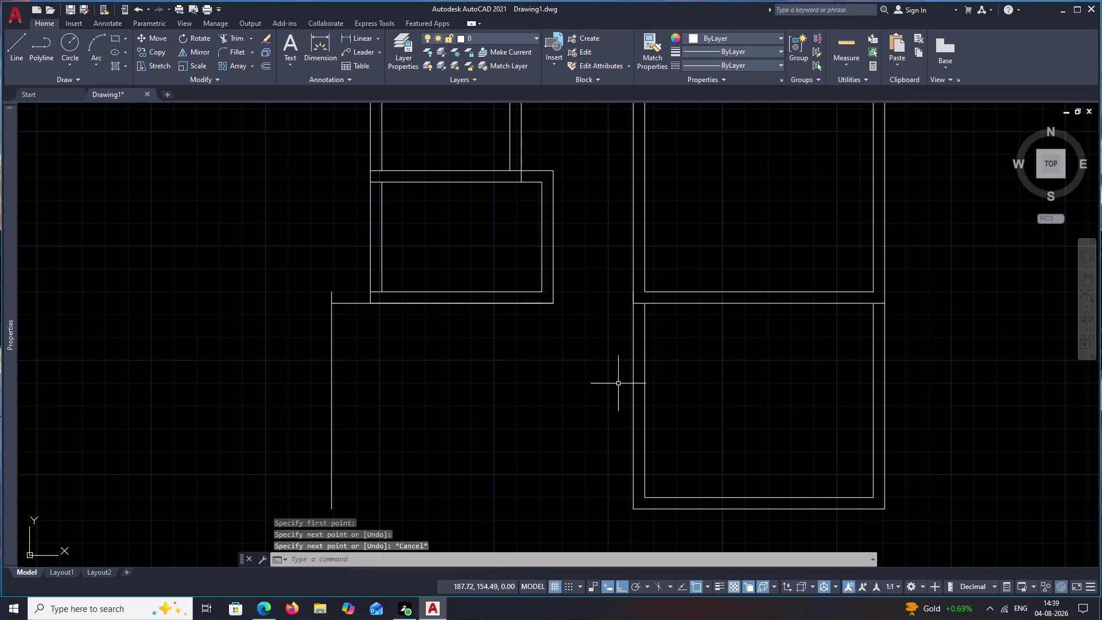
key(space)
click(555, 305)
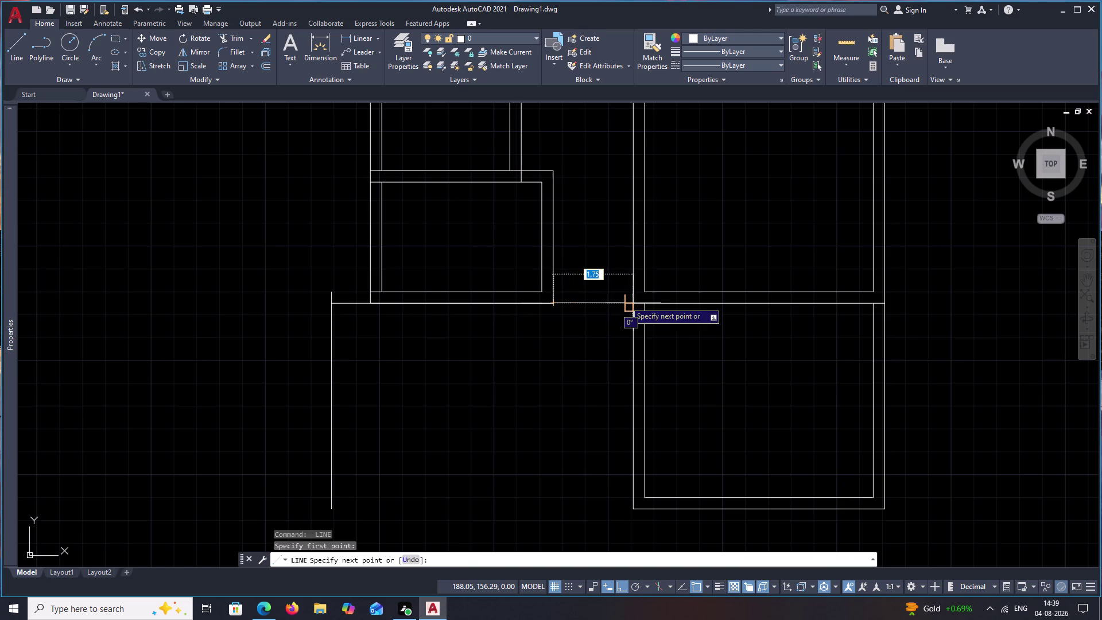
click(627, 301)
key(Escape)
Double the new top and left wall lines with a 0.25 offset.
key(o)
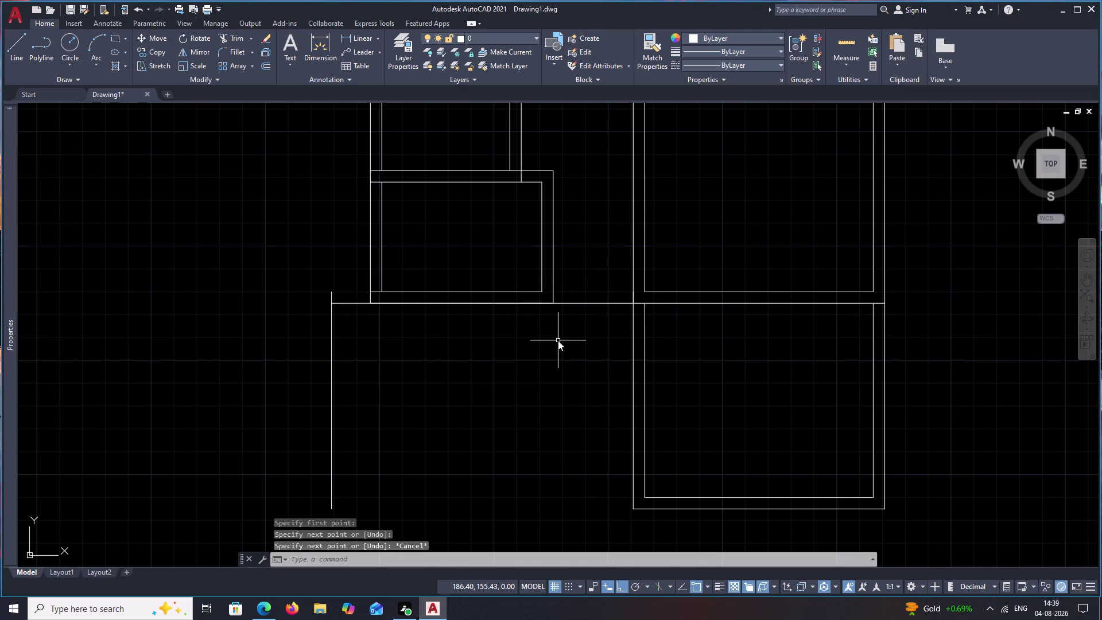
key(space)
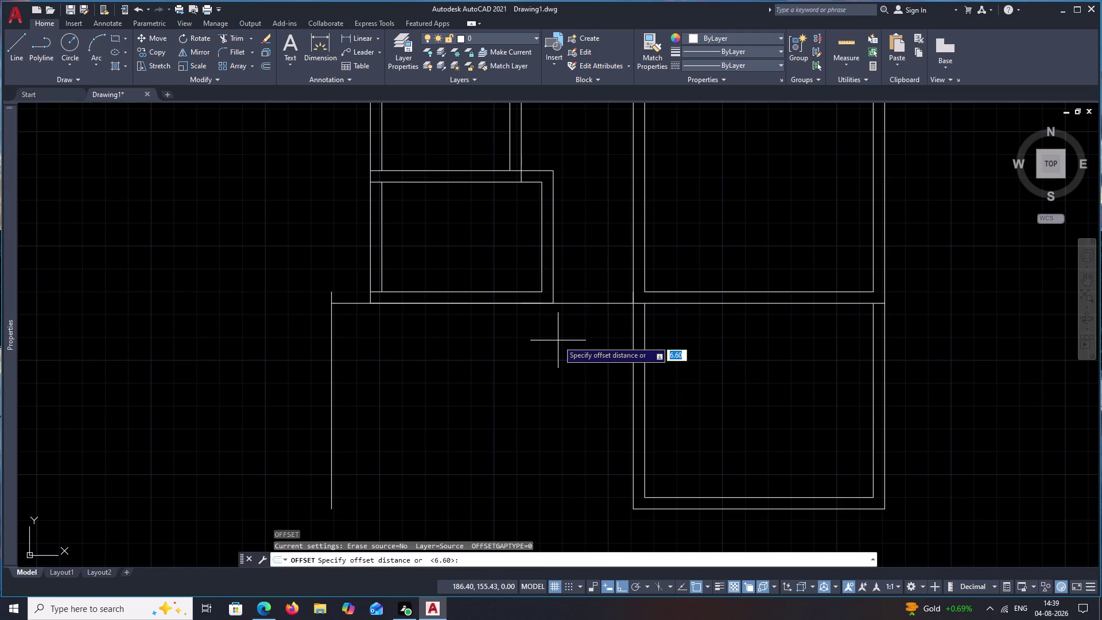
text(.25)
key(space)
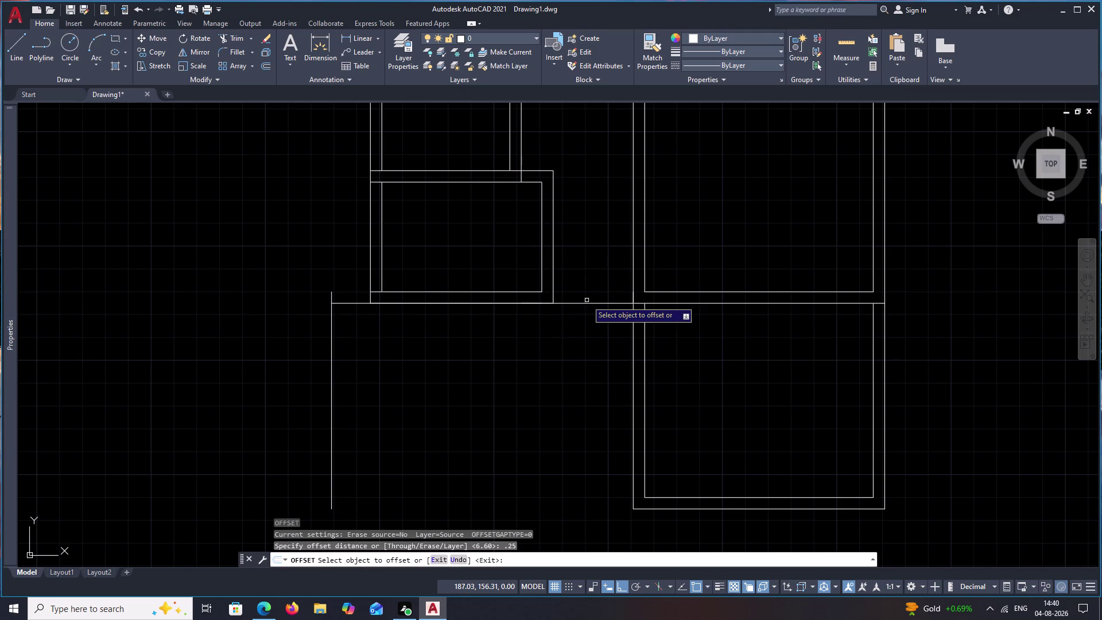
click(587, 300)
click(588, 304)
click(592, 290)
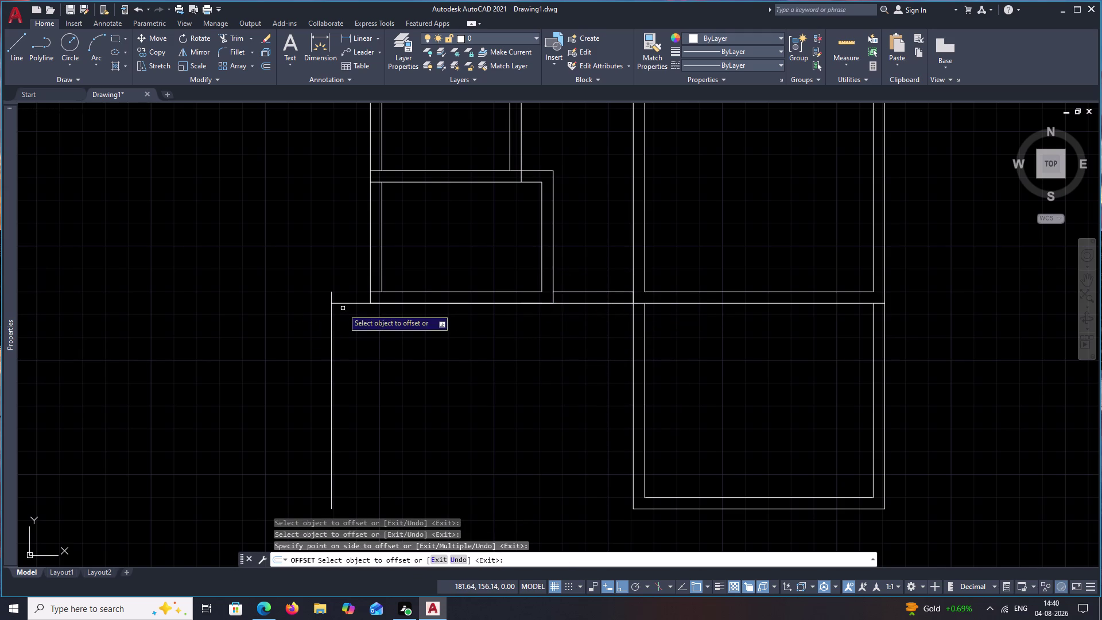
click(352, 303)
click(352, 292)
scroll(down, 3)
middle_drag(391, 377, 402, 350)
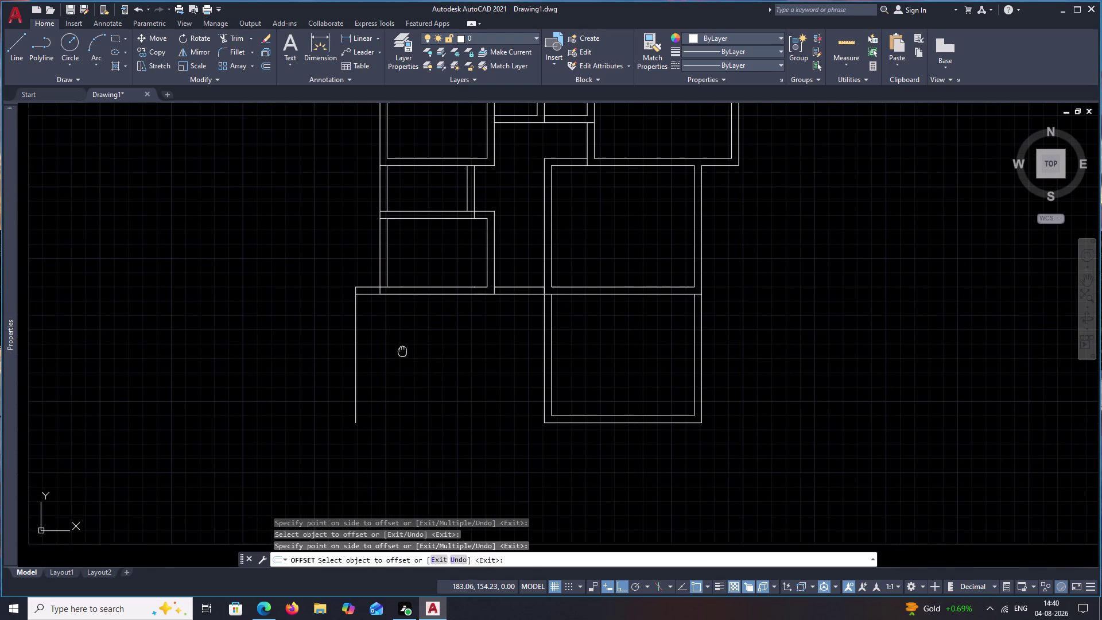
click(357, 358)
click(332, 356)
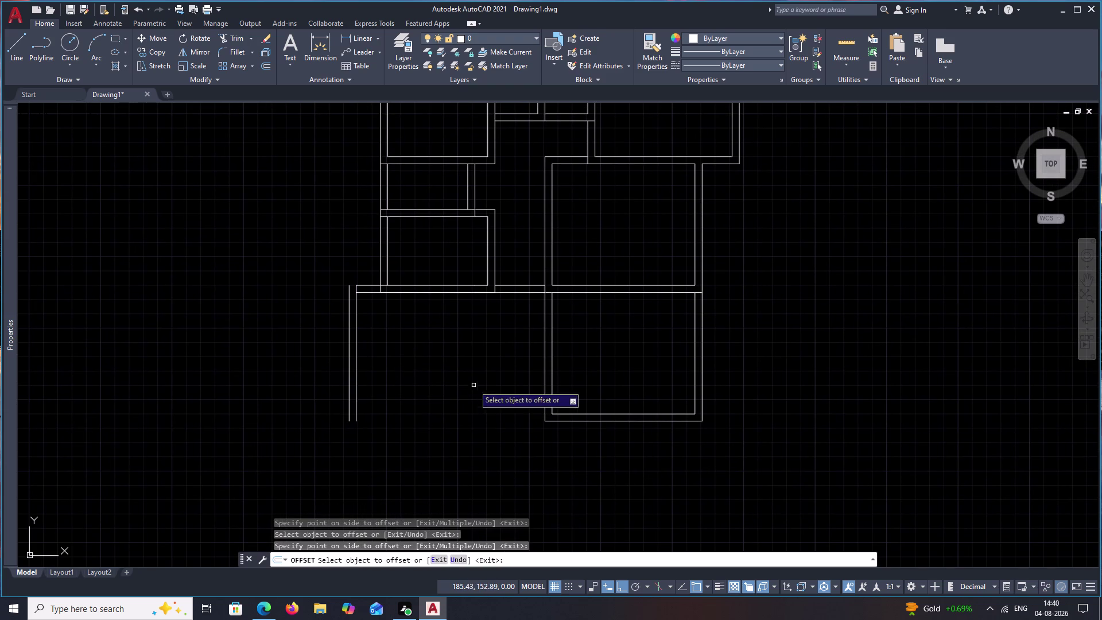
key(Escape)
Attempt a 4.00 offset of the new room's top wall, then cancel it.
key(o)
key(space)
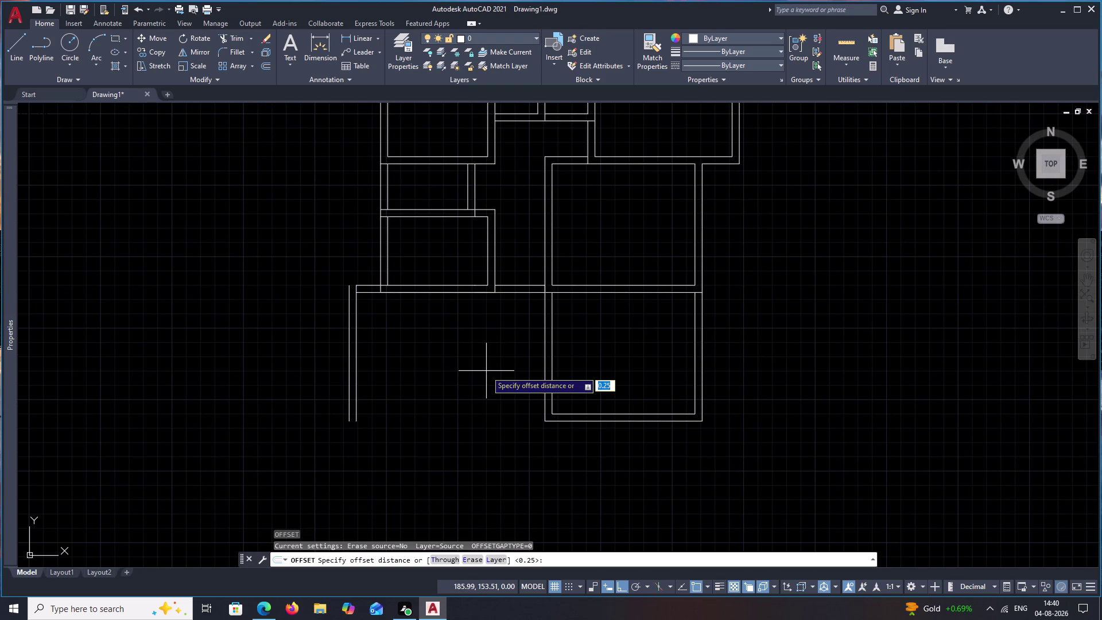
text(4.)
text(00)
key(space)
click(462, 294)
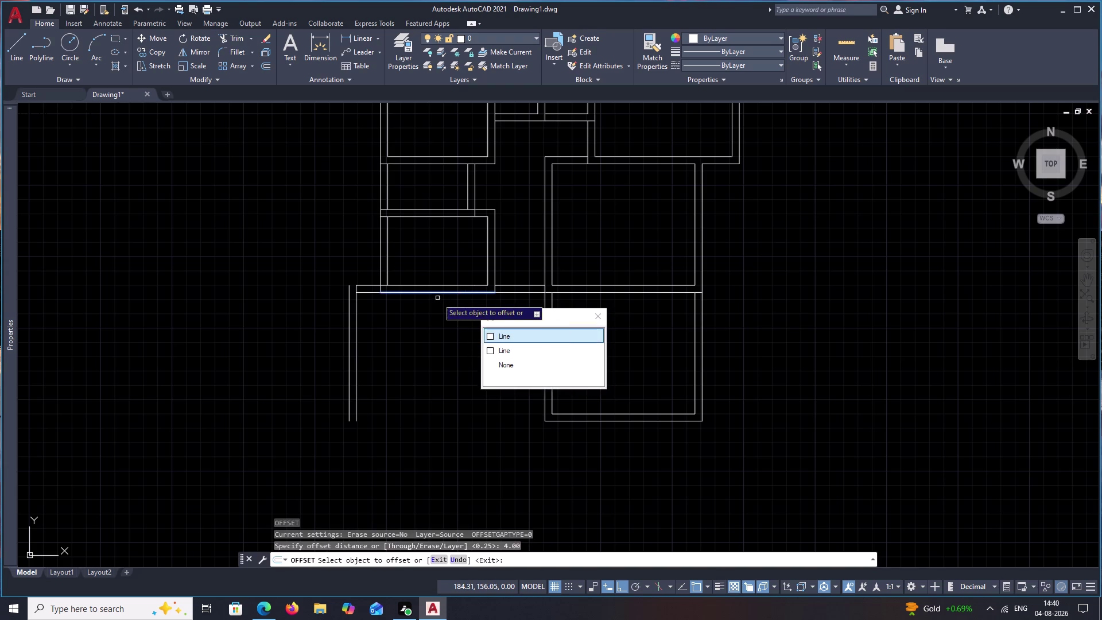
key(Escape)
key(space)
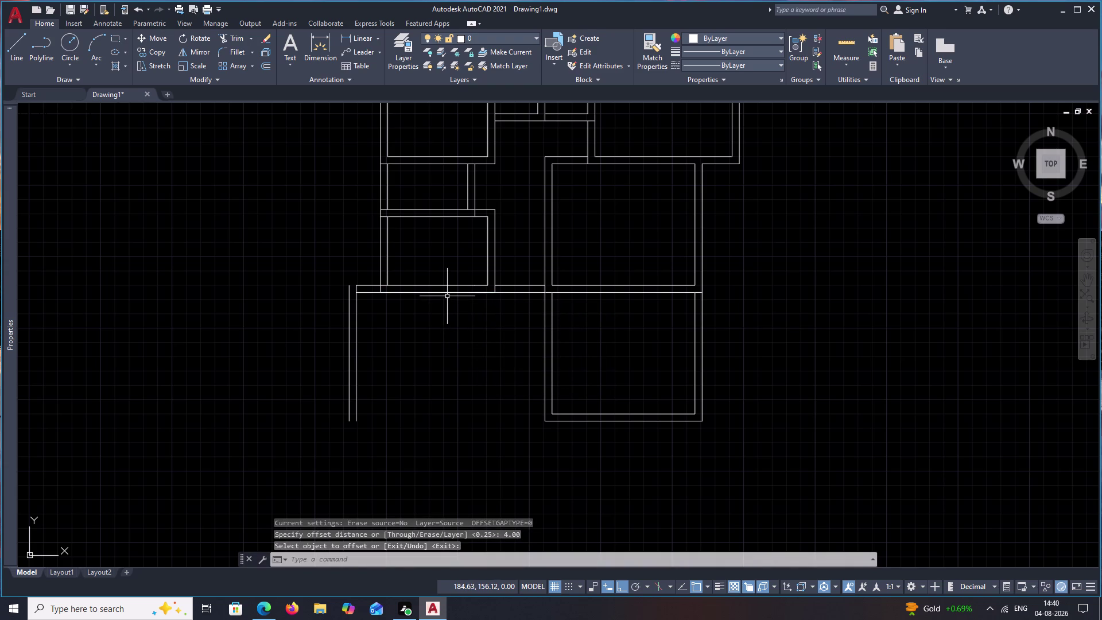
Offset the new room's top wall 4.00 units downward.
key(4)
key(BackSpace)
key(space)
key(space)
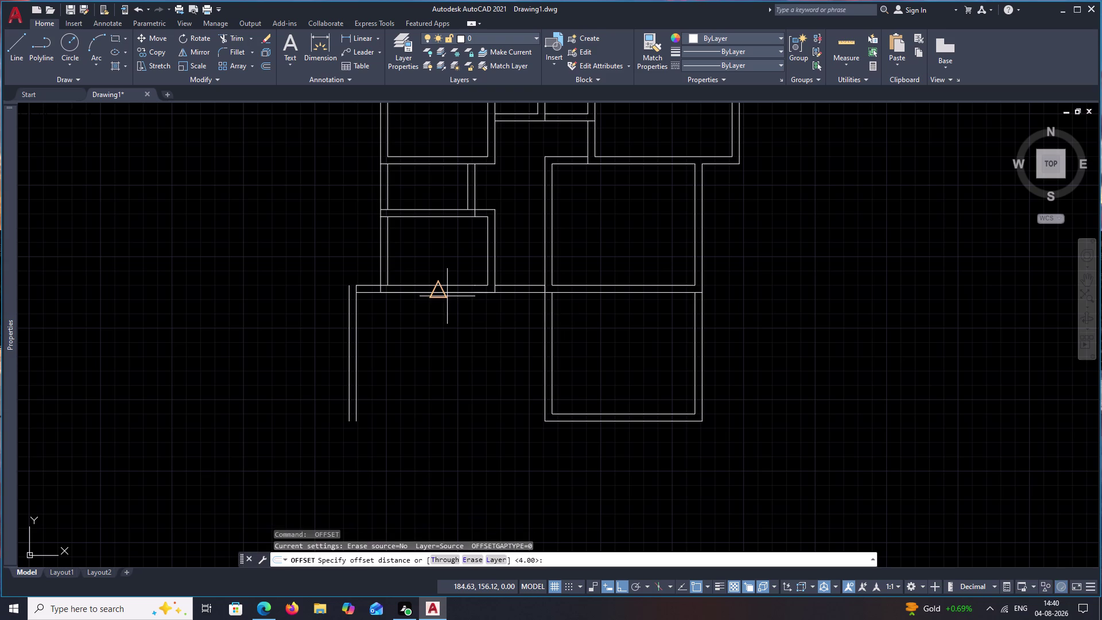
key(space)
click(448, 291)
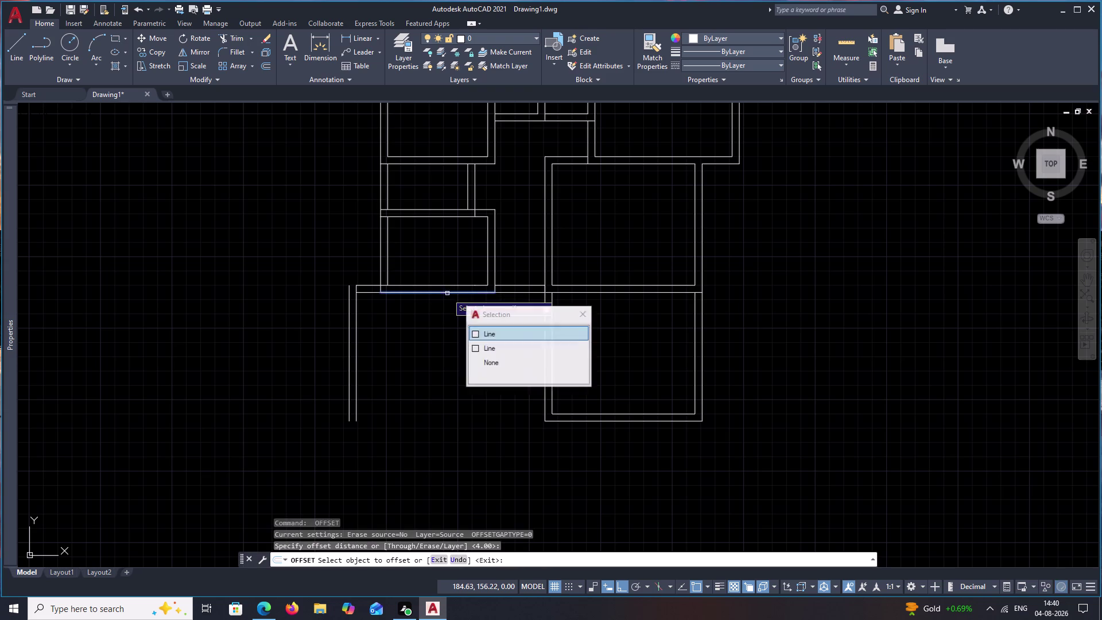
click(507, 333)
click(467, 415)
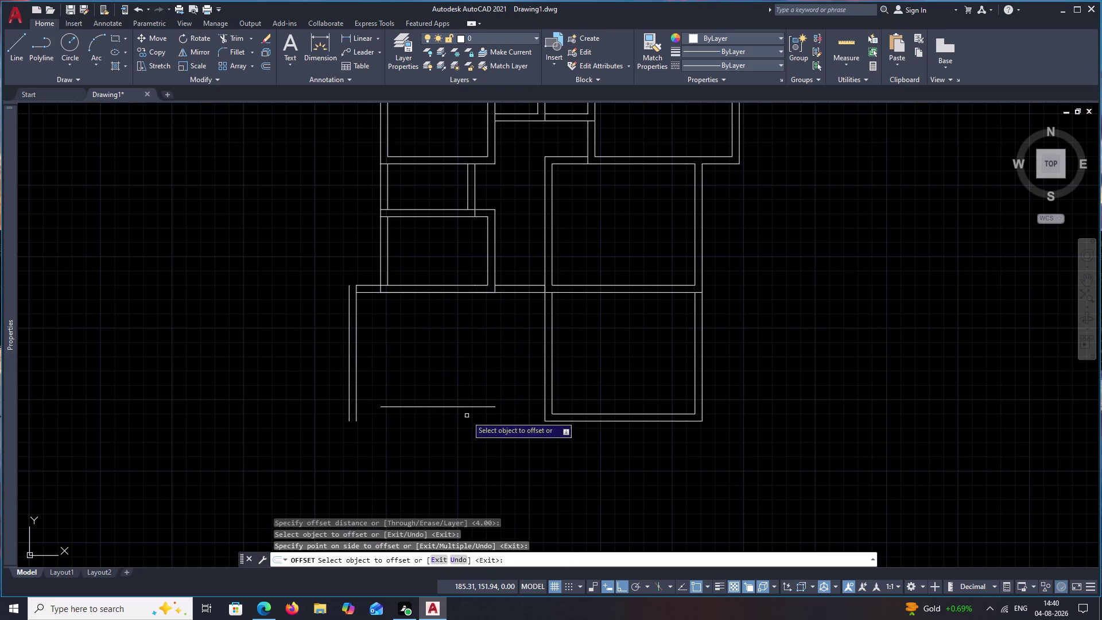
key(Escape)
Select the new 4.00 line and open the Write Block export settings.
click(484, 406)
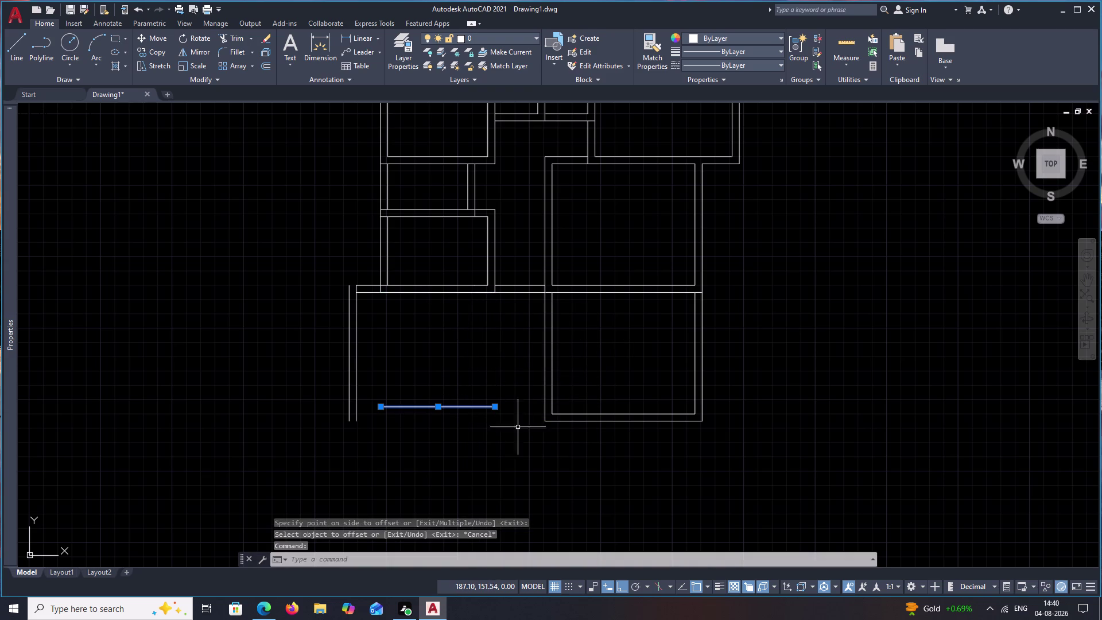
text(w)
key(space)
Close Write Block without saving and erase the extra horizontal line.
scroll(down, 3)
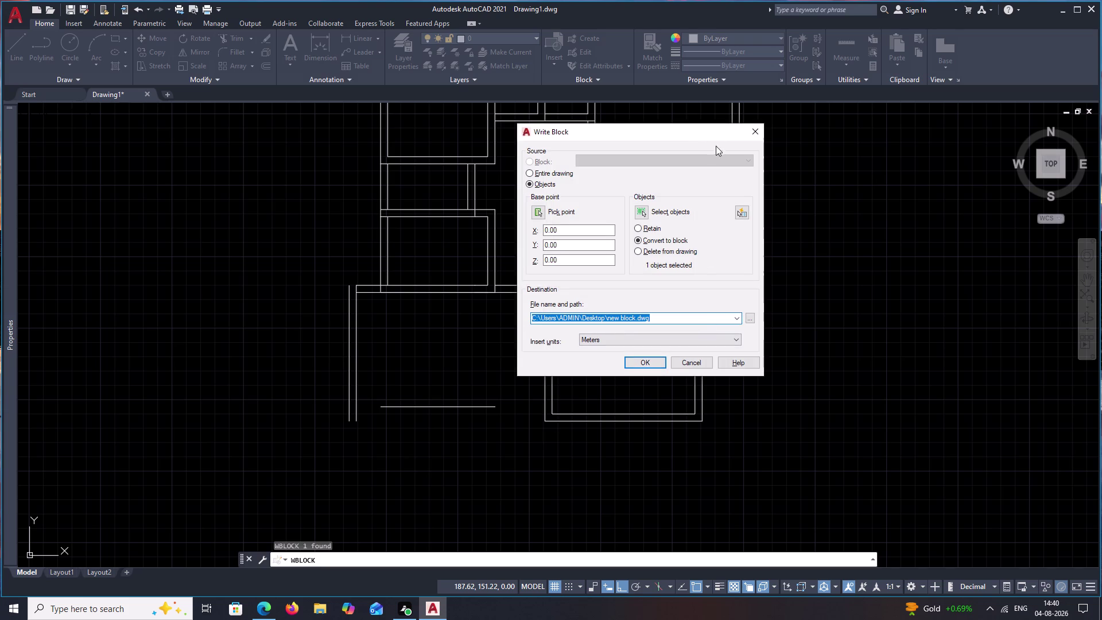
click(761, 134)
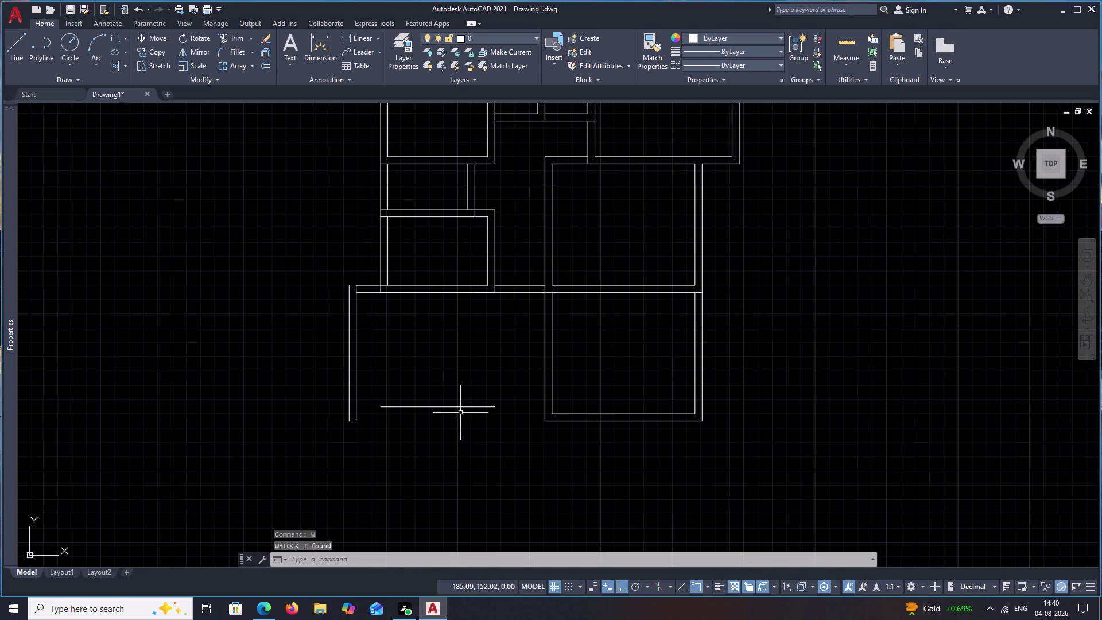
click(462, 406)
text(e)
key(space)
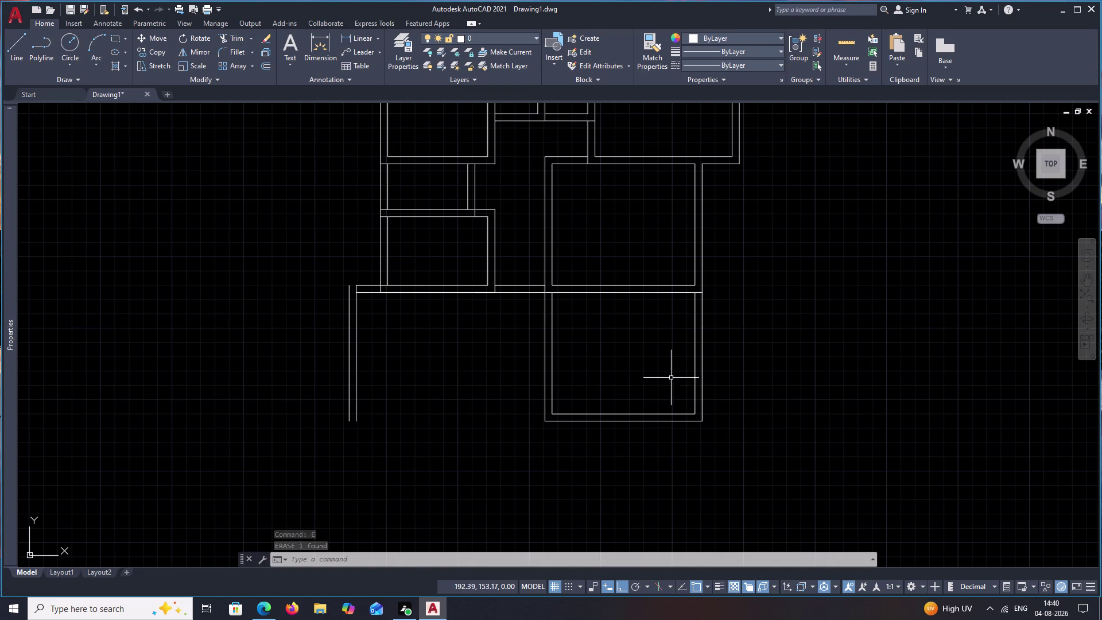
Measure the lower room, then erase the short wall piece and undo it.
click(841, 46)
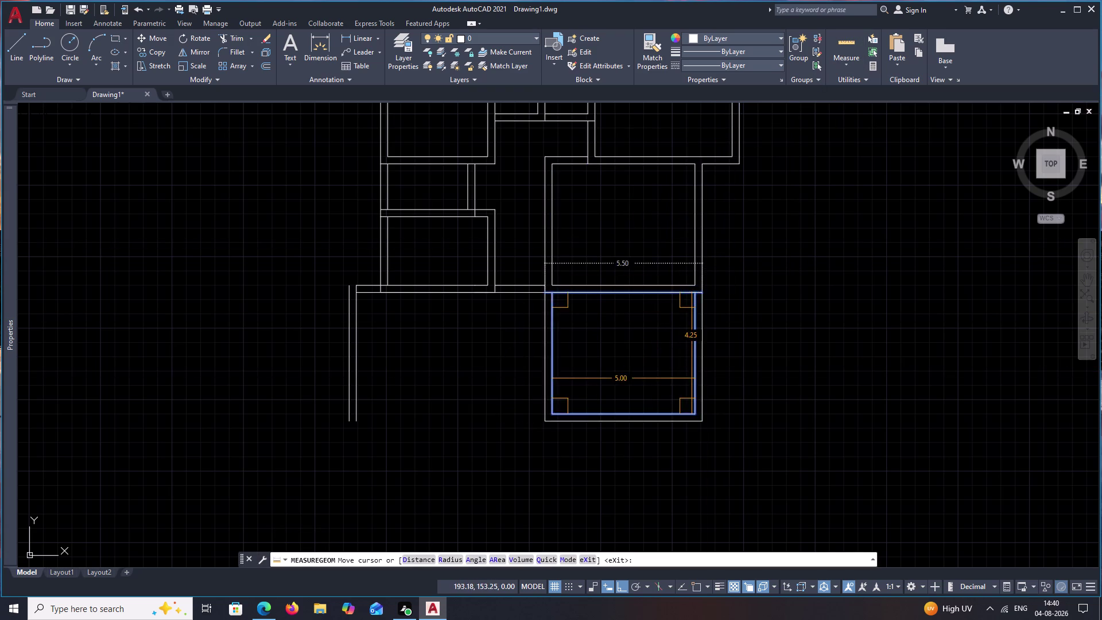
key(Escape)
drag(539, 252, 498, 328)
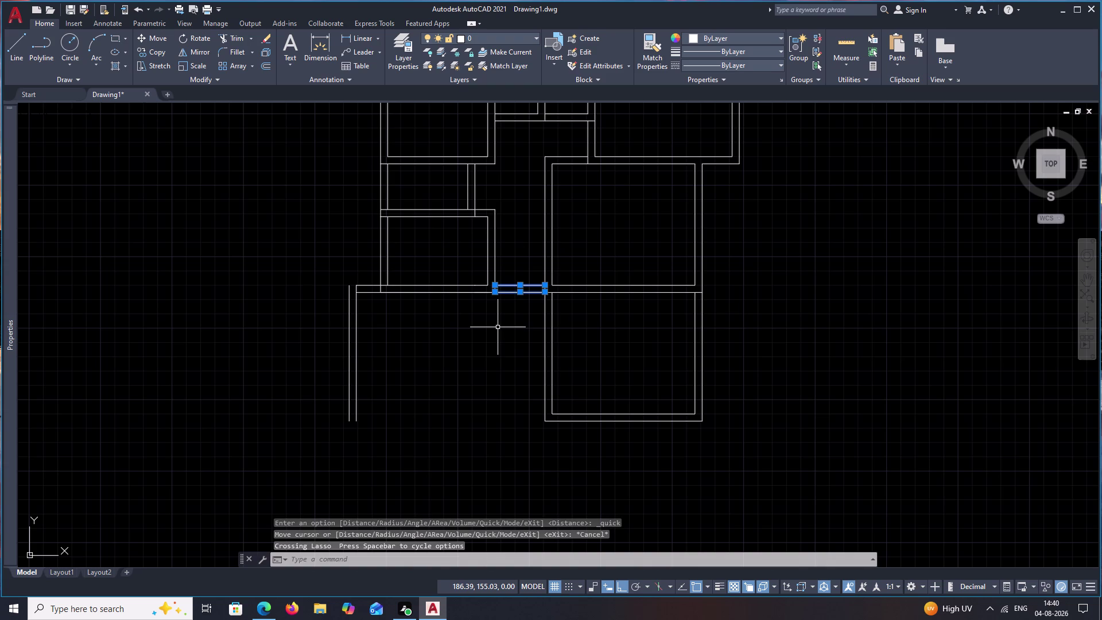
text(e)
key(space)
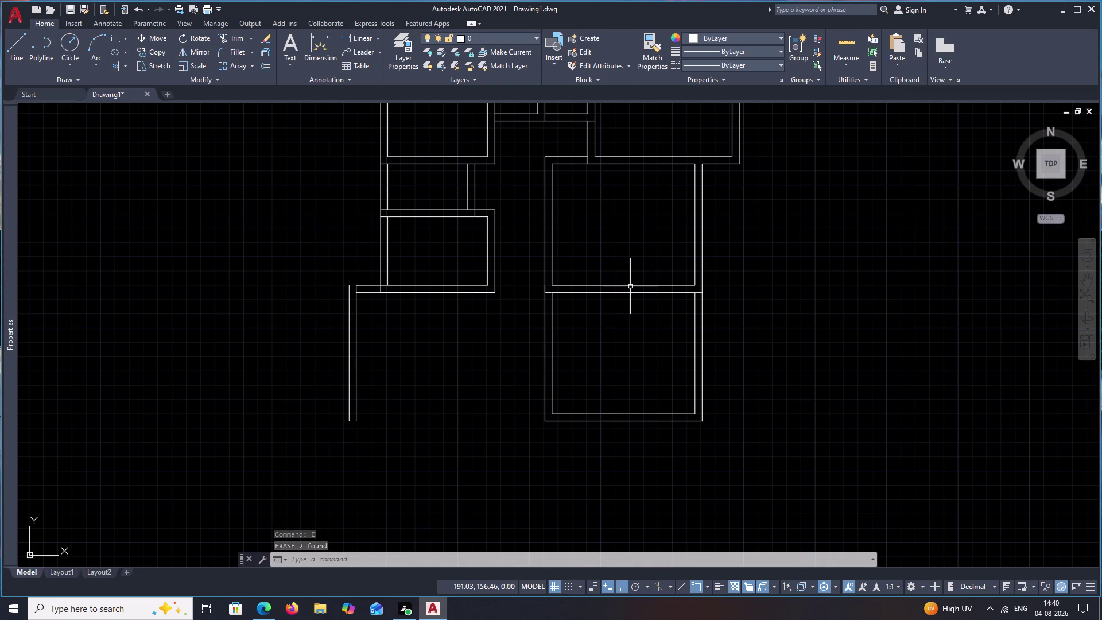
key(ctrl+z)
key(Escape)
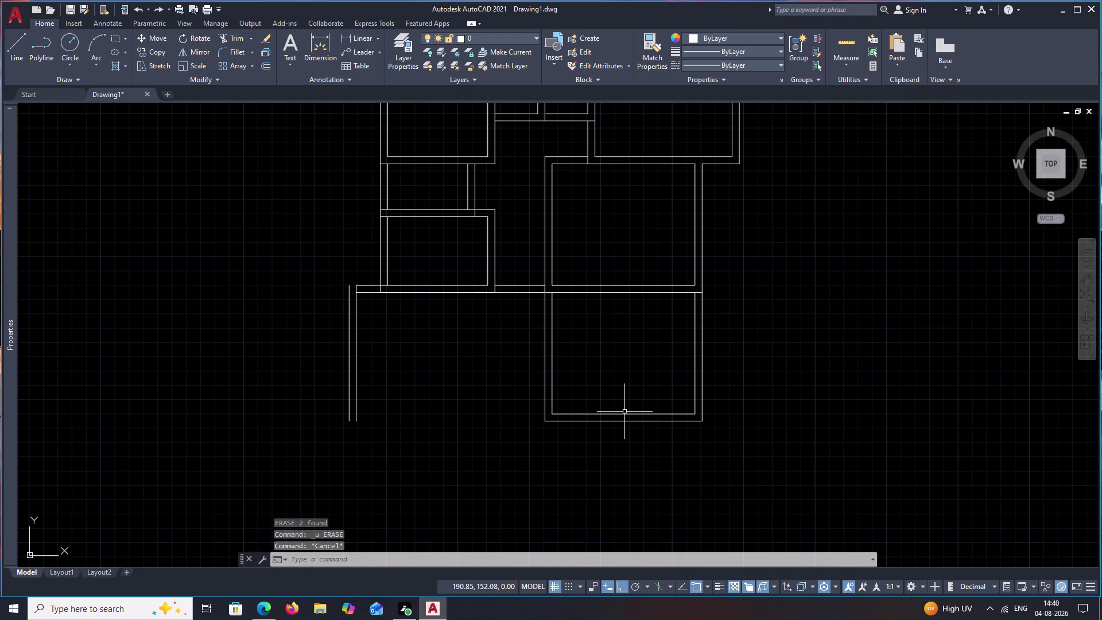
Extend the lower-left room's bottom wall lines to its new left wall, using it as the boundary.
key(e)
text(x)
key(space)
click(586, 423)
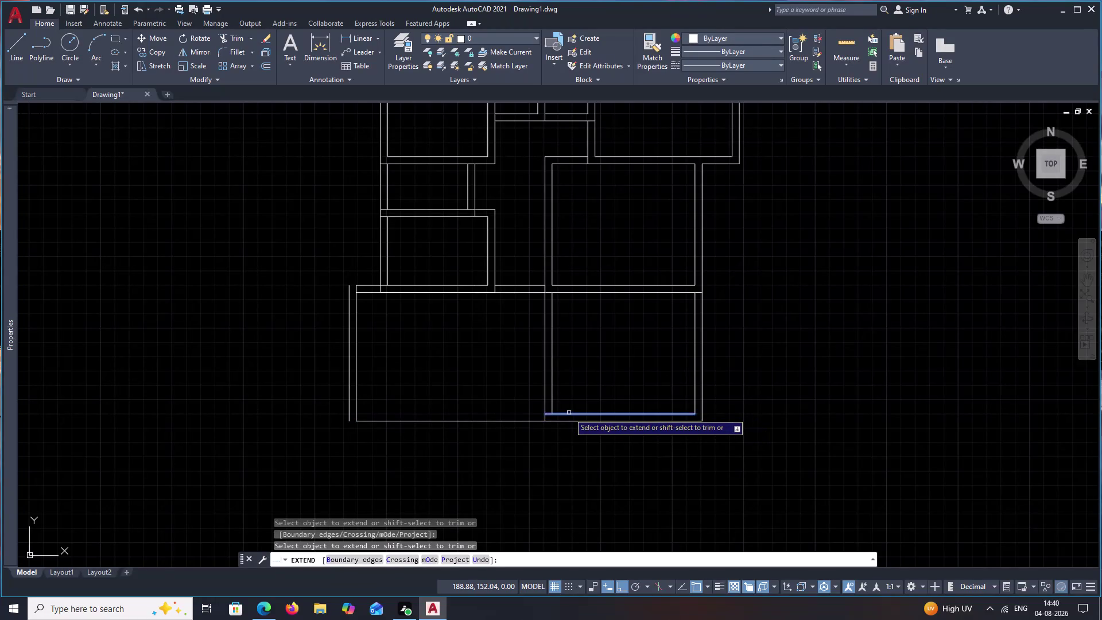
text(b)
key(space)
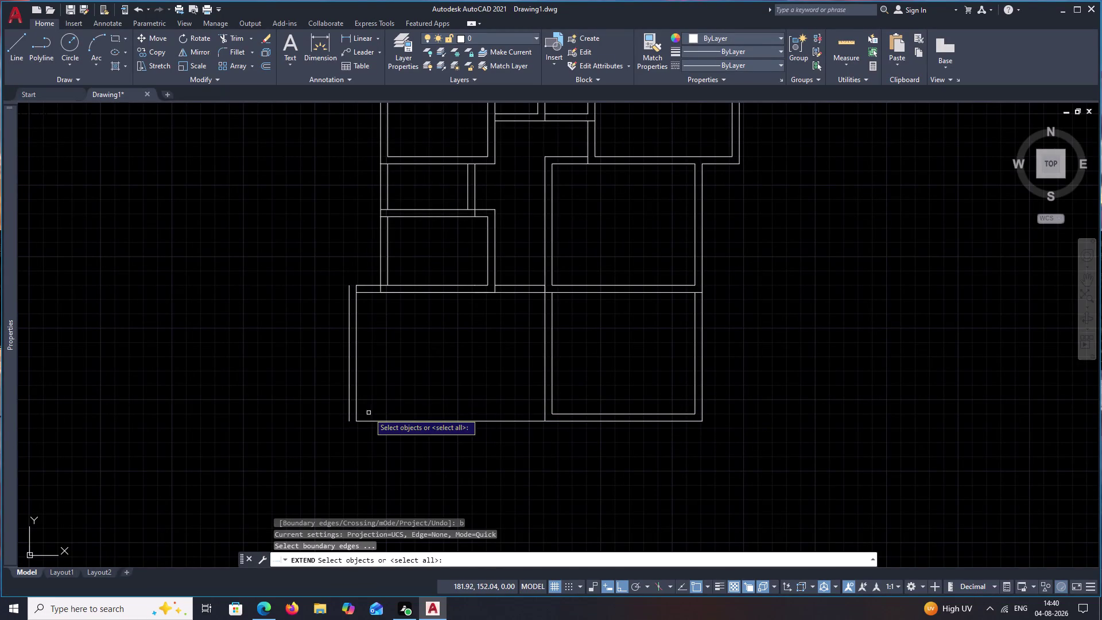
click(349, 408)
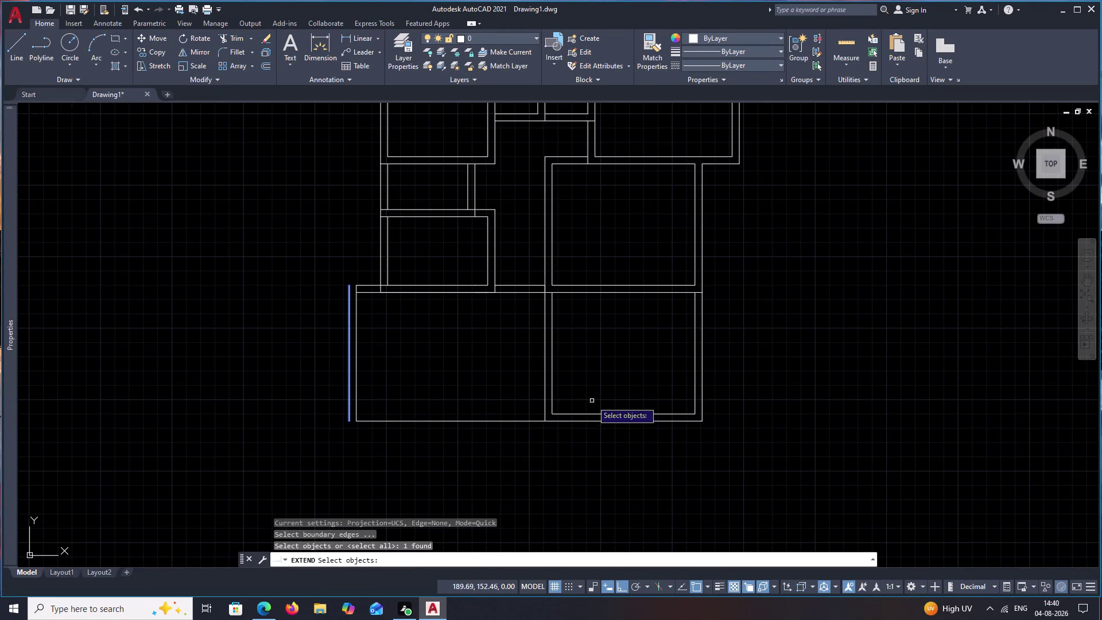
right_click(577, 412)
click(577, 414)
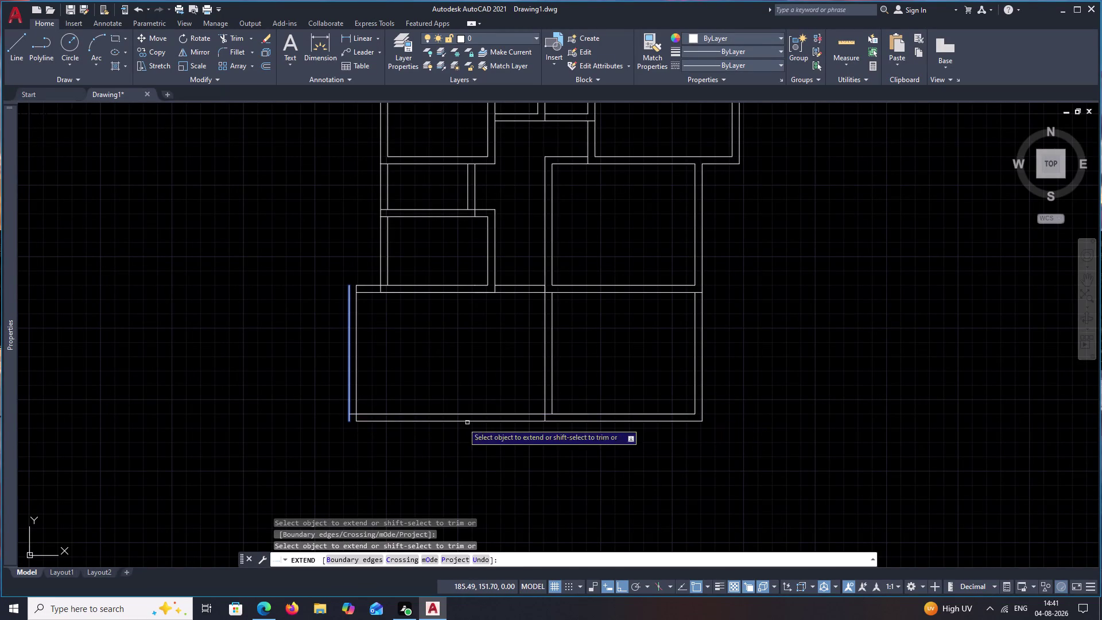
click(398, 420)
click(363, 286)
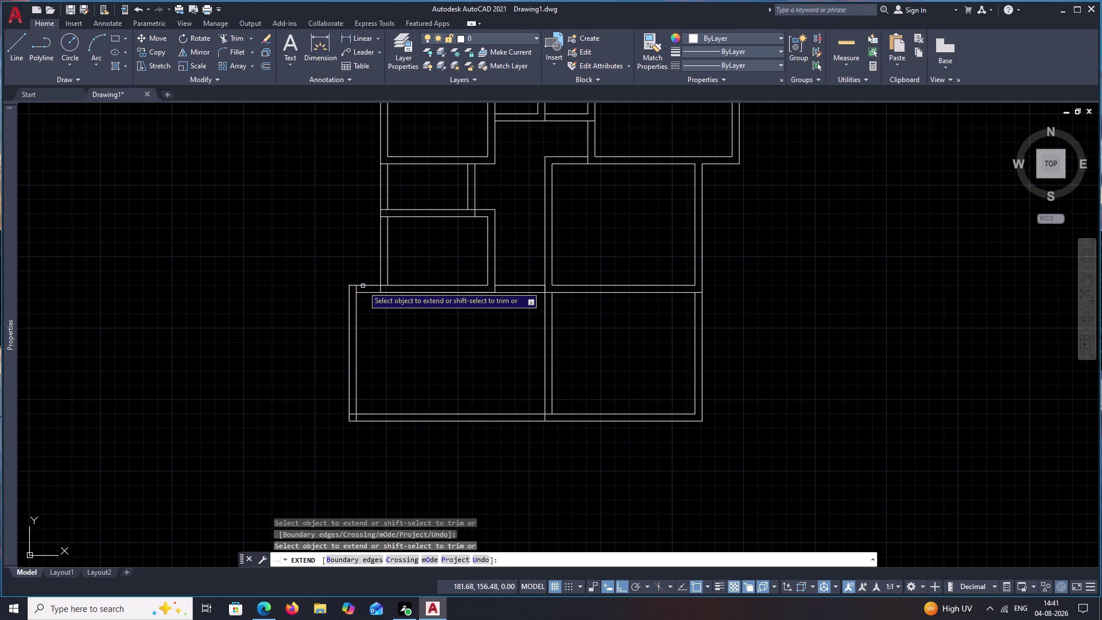
scroll(down, 3)
middle_drag(582, 365, 600, 411)
key(Escape)
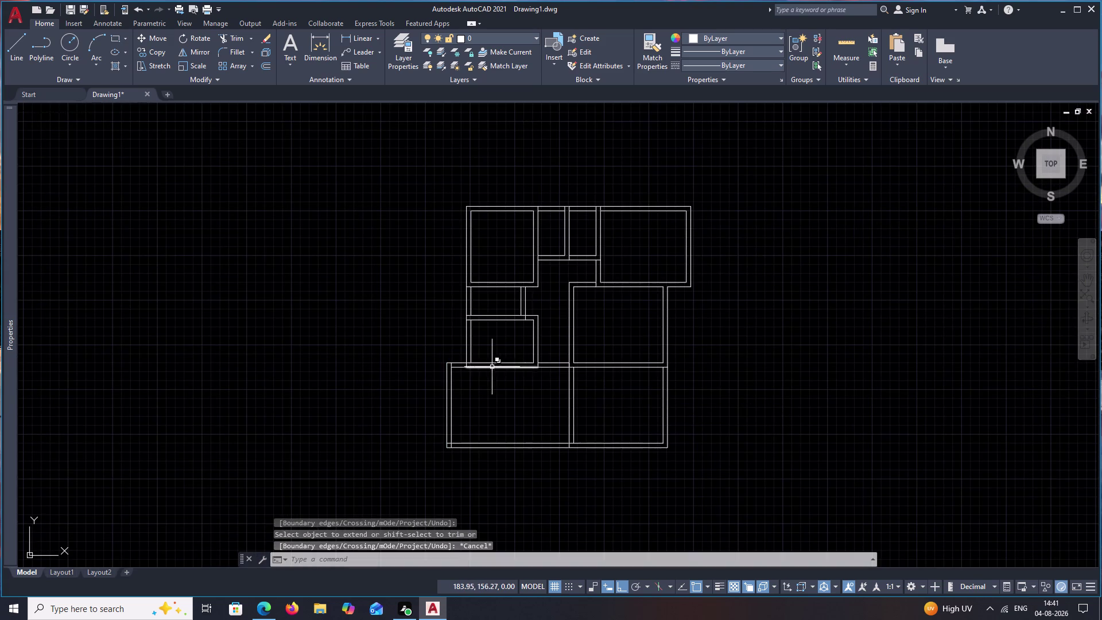
Start TR and fence-trim the overlapping wall lines at the first junctions.
scroll(up, 3)
text(tr)
key(space)
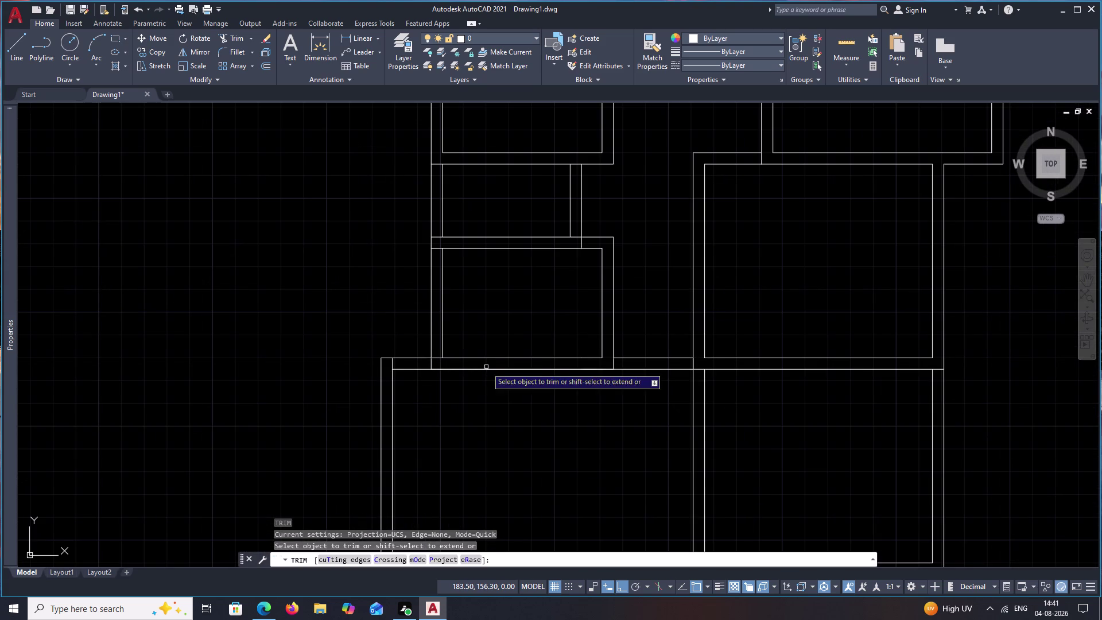
scroll(up, 3)
drag(452, 358, 291, 362)
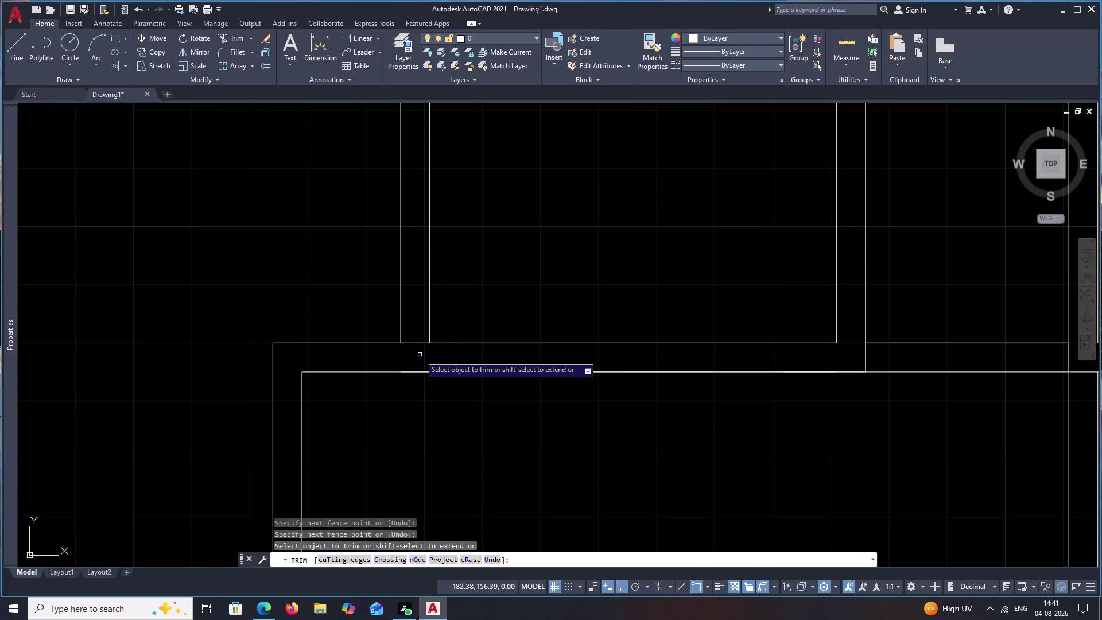
drag(416, 351, 425, 309)
scroll(down, 3)
scroll(down, 3)
middle_drag(505, 291, 510, 412)
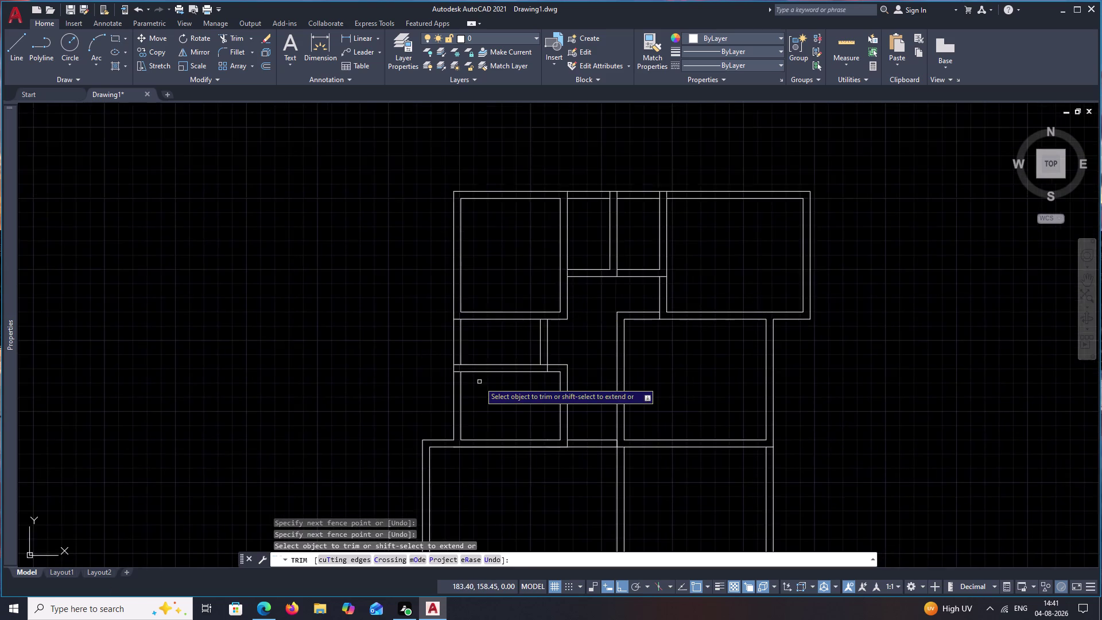
scroll(up, 3)
drag(407, 369, 412, 319)
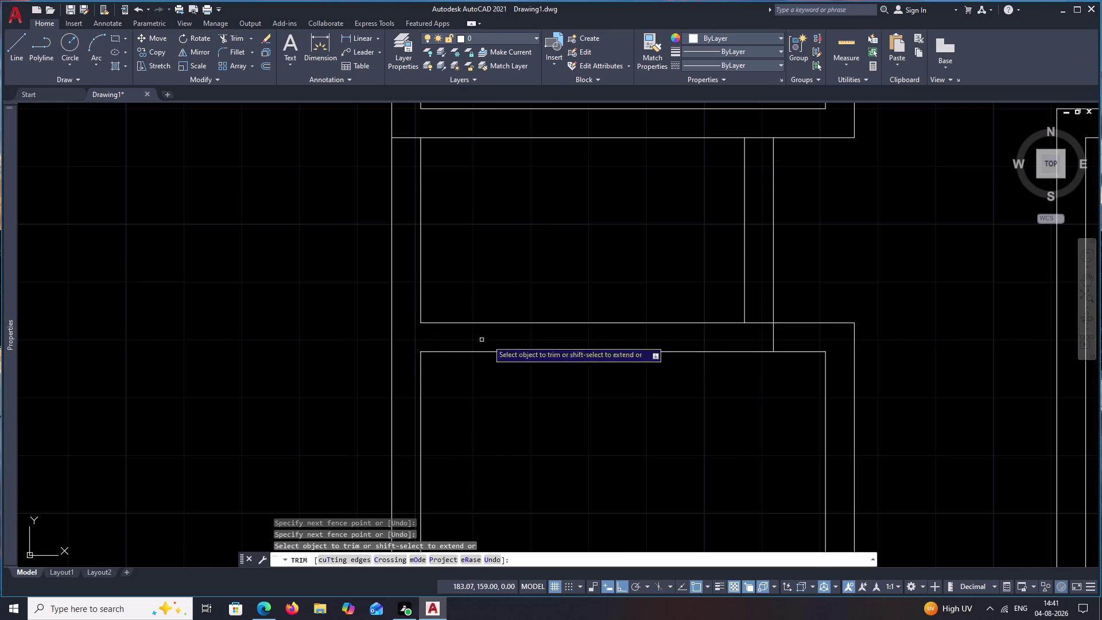
drag(794, 343, 705, 343)
Trim the wall lines crossing the upper wall junction.
scroll(down, 3)
middle_drag(712, 364, 702, 408)
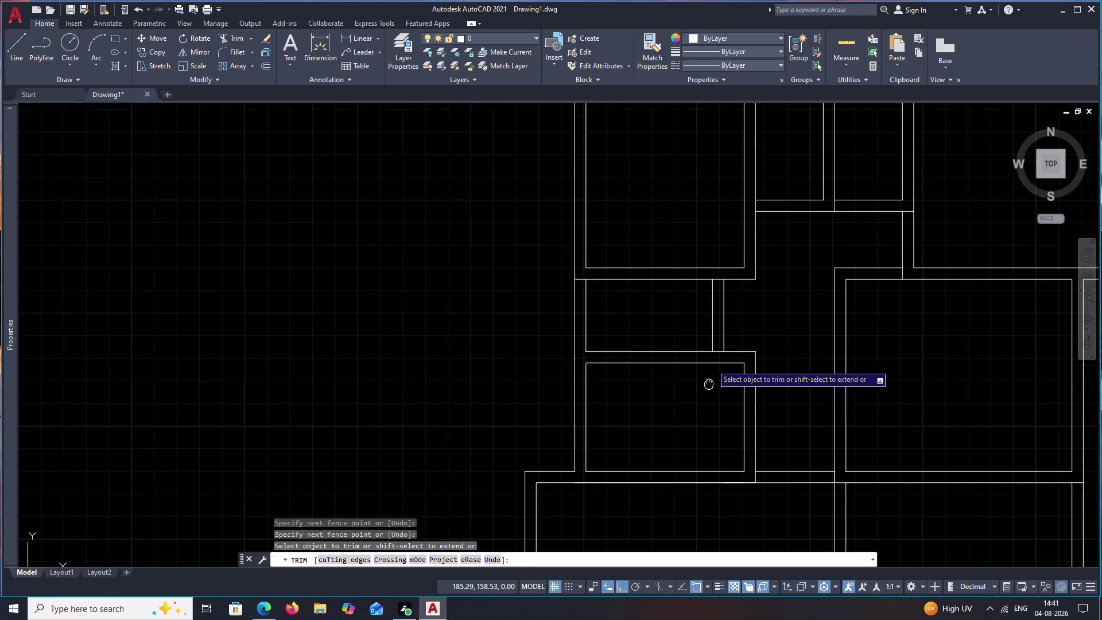
middle_drag(702, 408, 688, 465)
middle_drag(864, 292, 689, 318)
scroll(up, 3)
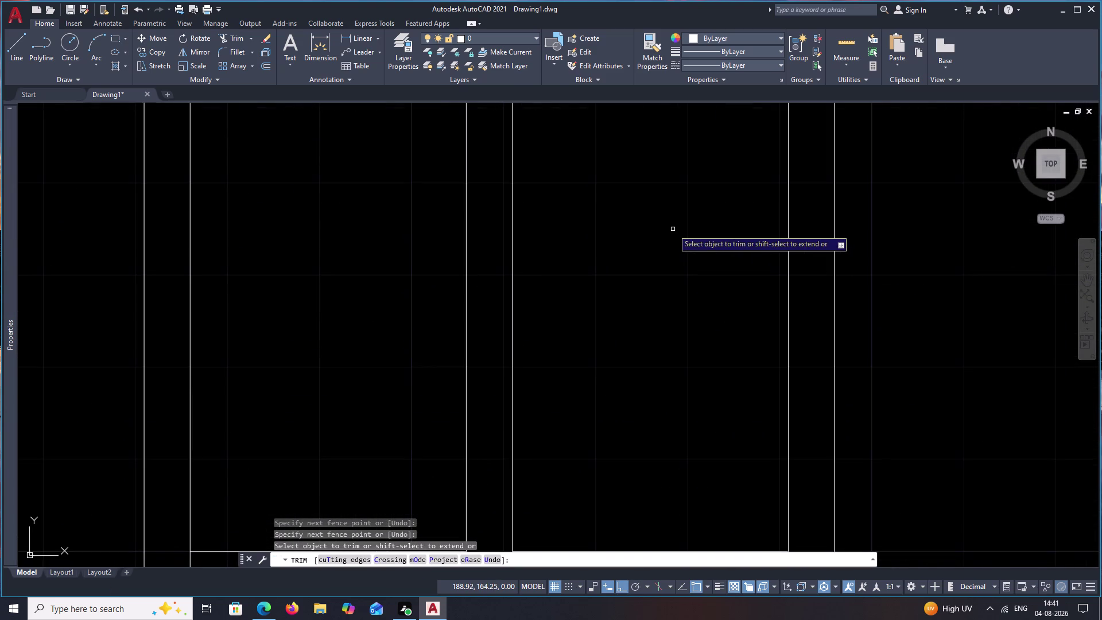
middle_drag(672, 229, 752, 507)
scroll(down, 3)
drag(680, 399, 571, 400)
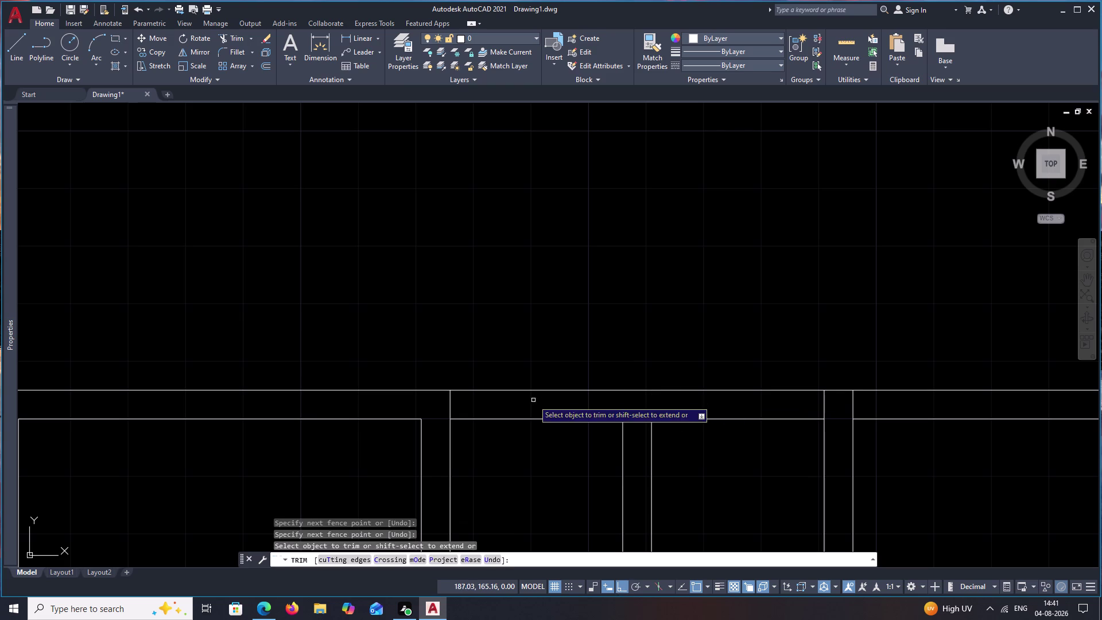
drag(459, 403, 399, 400)
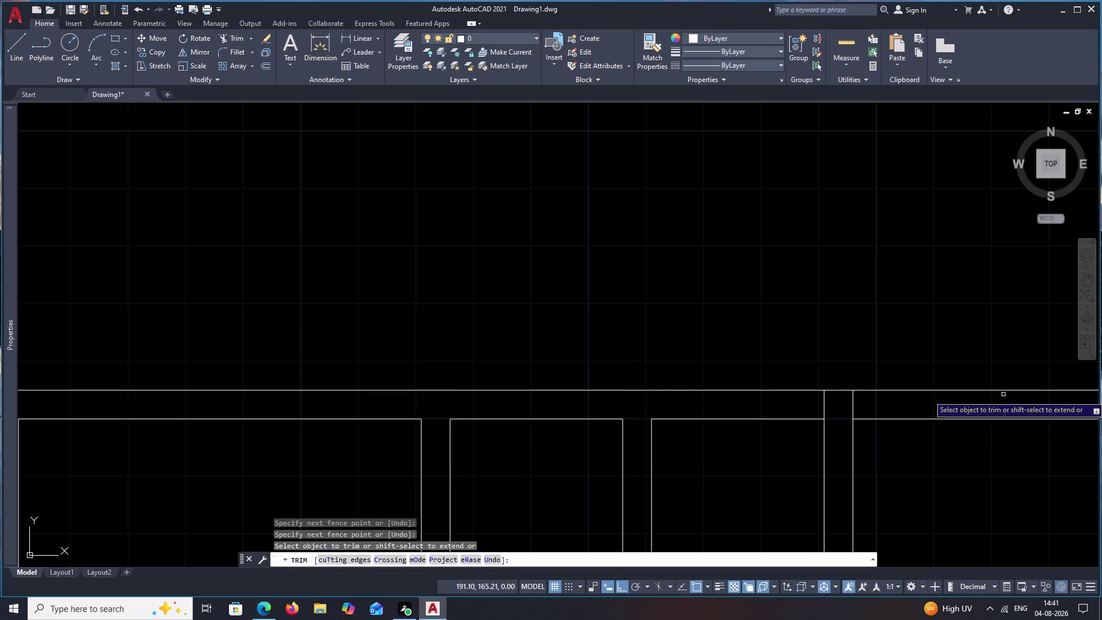
drag(903, 406, 737, 410)
Trim the wall overlap between the two lower rooms and end trimming.
scroll(down, 3)
middle_drag(953, 458, 872, 299)
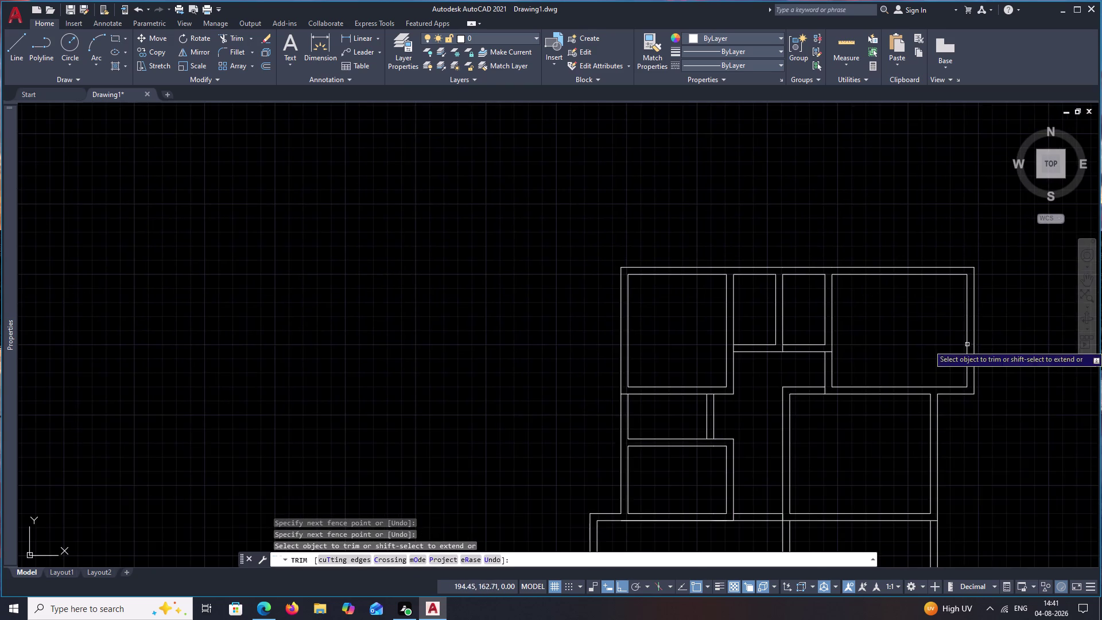
middle_drag(968, 345, 899, 297)
middle_drag(987, 435, 928, 365)
middle_drag(923, 408, 905, 357)
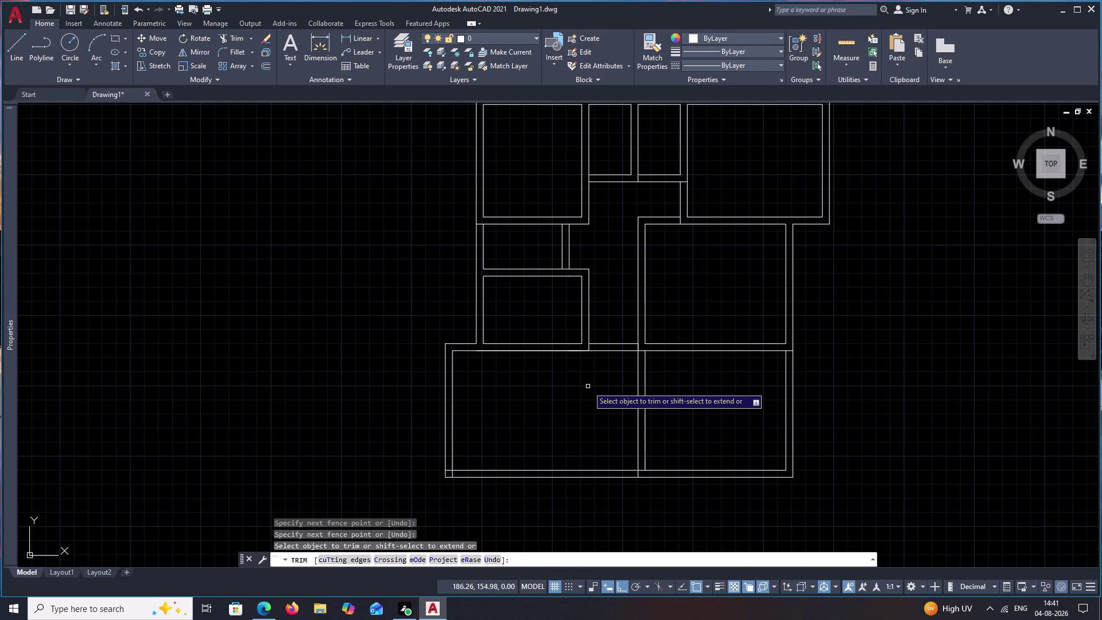
scroll(up, 3)
drag(693, 314, 690, 334)
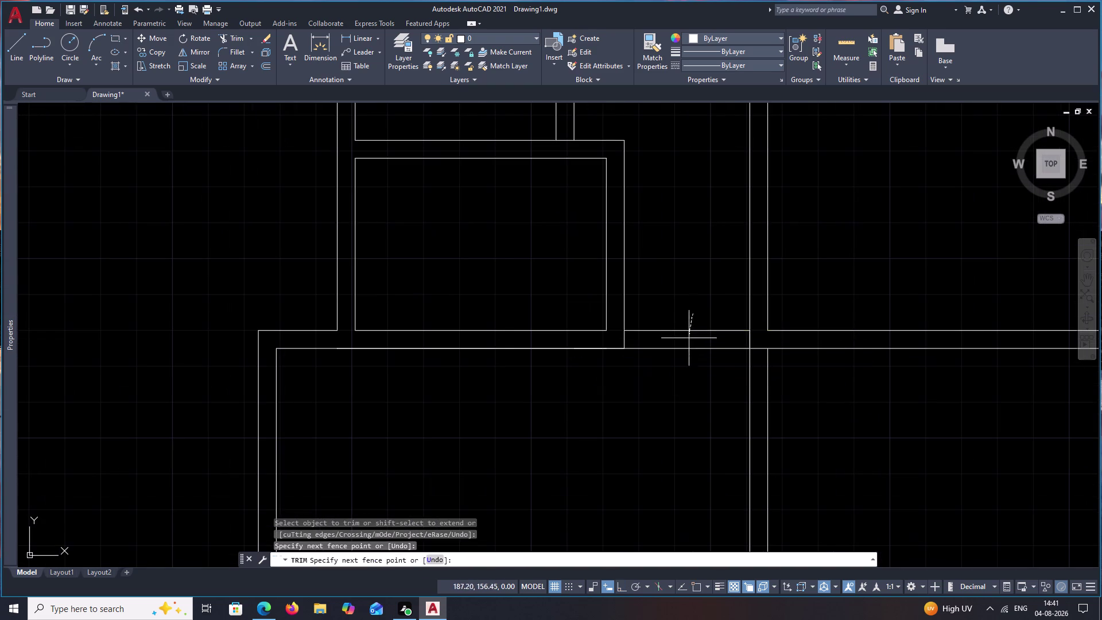
drag(690, 335, 684, 389)
scroll(down, 3)
key(Escape)
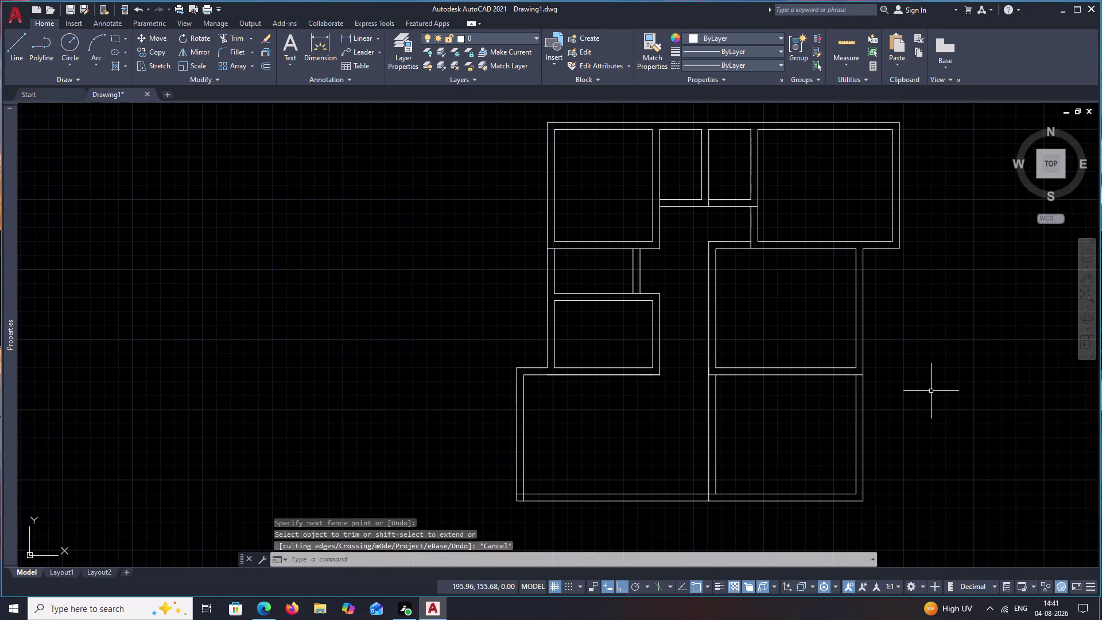
Pan around the plan to inspect the cleaned wall junctions.
scroll(up, 3)
middle_drag(897, 393, 954, 354)
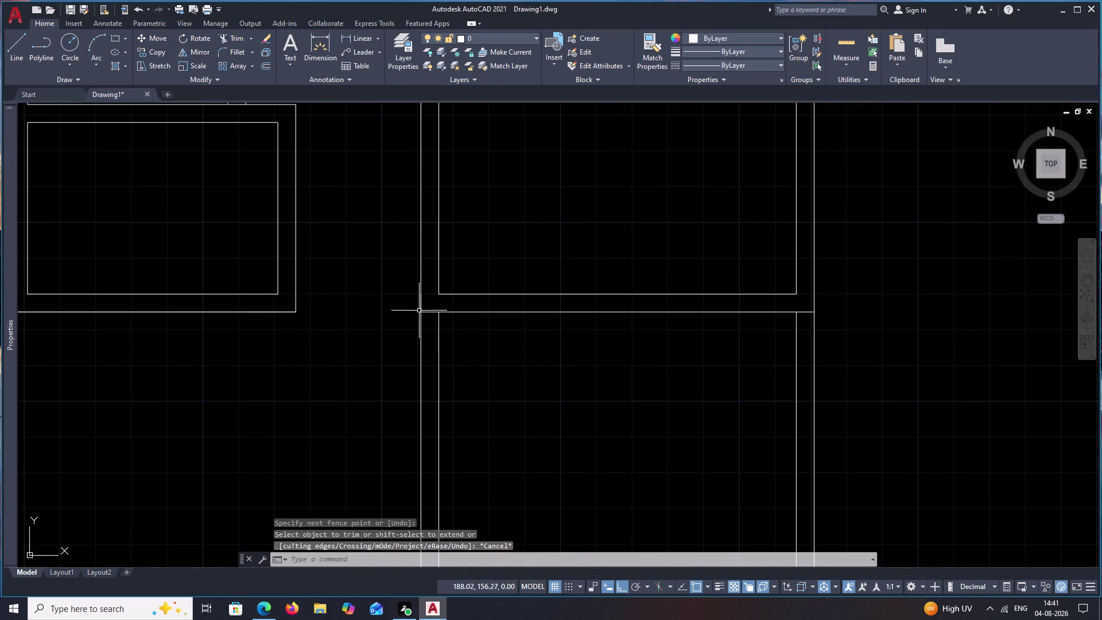
scroll(down, 3)
middle_drag(956, 378, 986, 356)
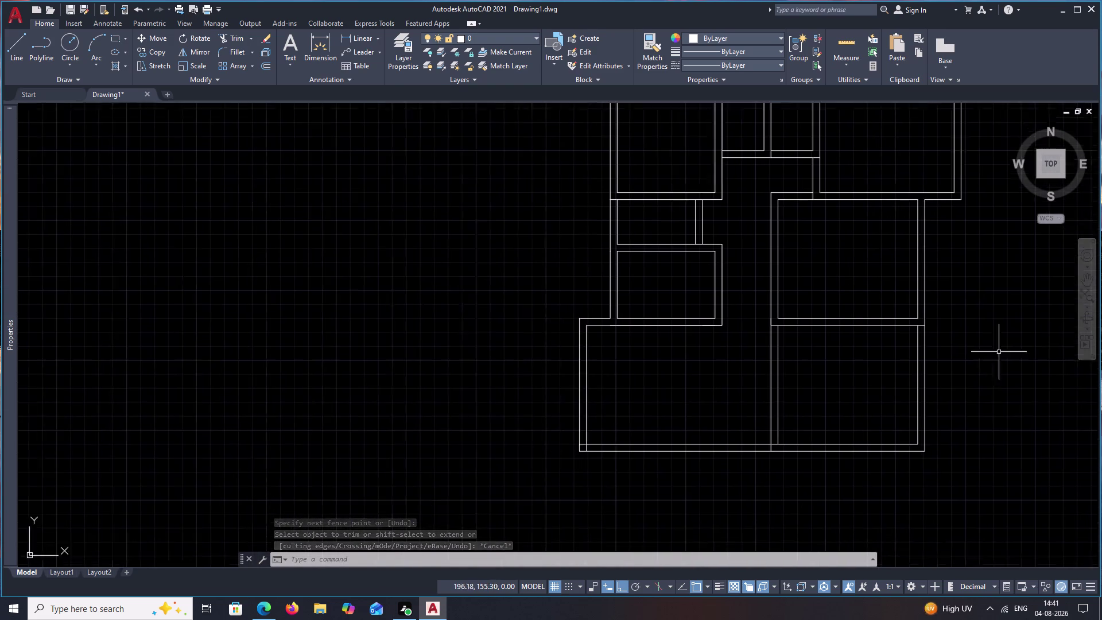
middle_drag(982, 349, 878, 321)
middle_drag(940, 330, 851, 357)
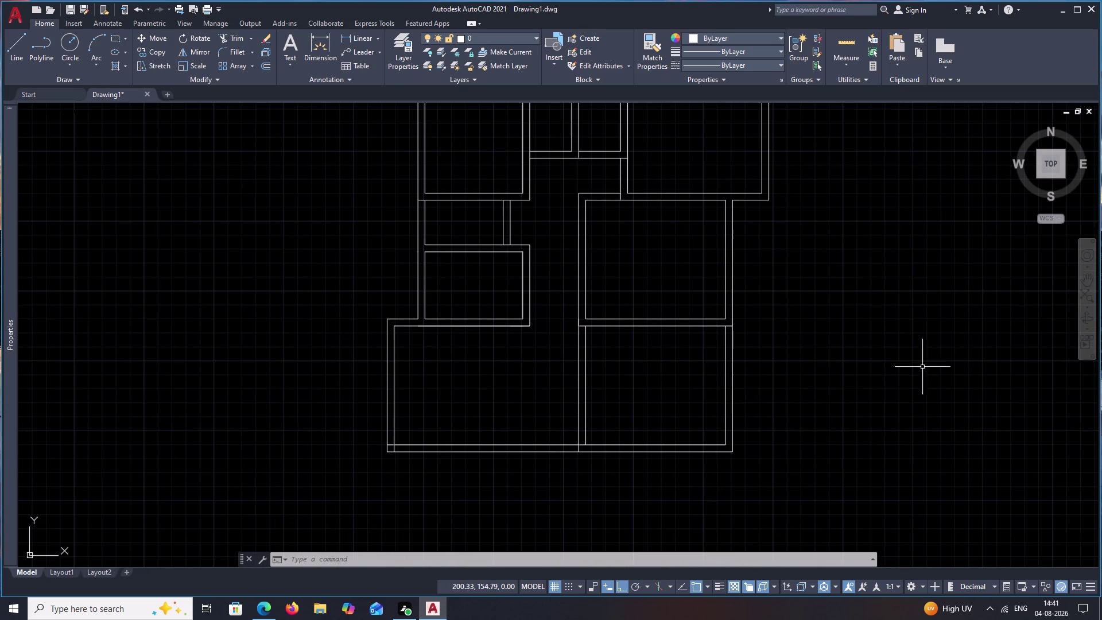
Draw a 0.25 by 0.25 rectangle beside the floor plan.
key(l)
key(space)
key(Escape)
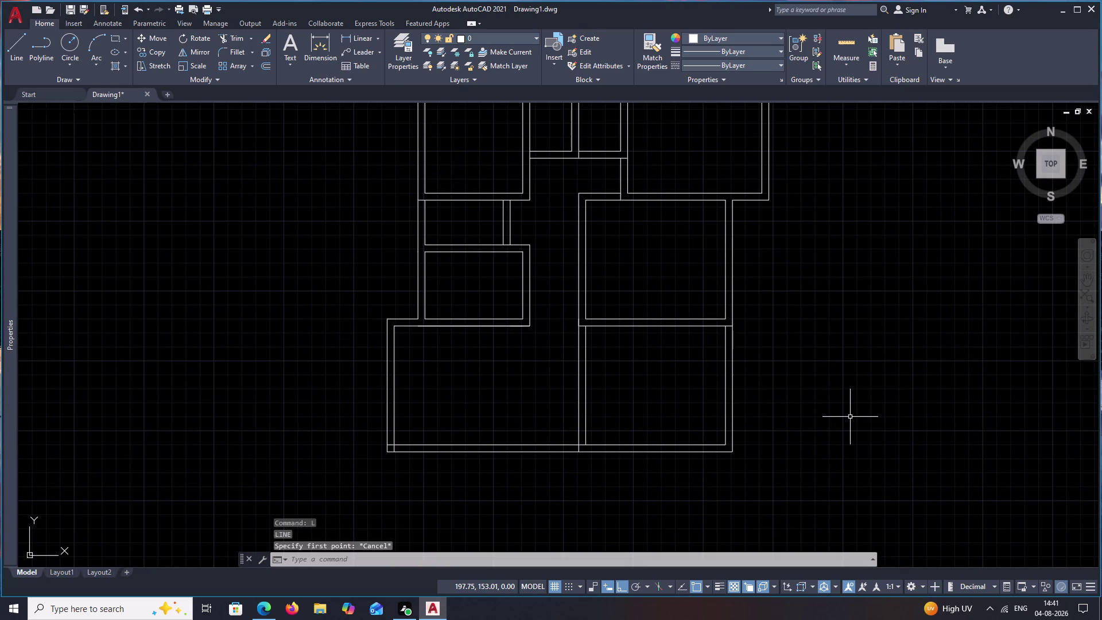
text(rec)
key(space)
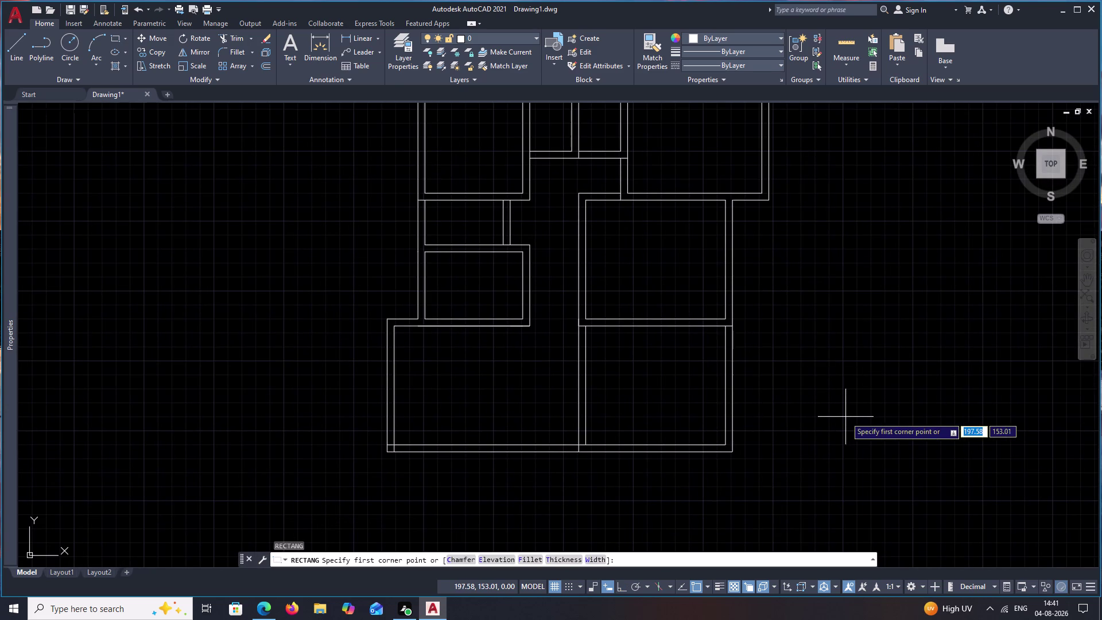
click(846, 417)
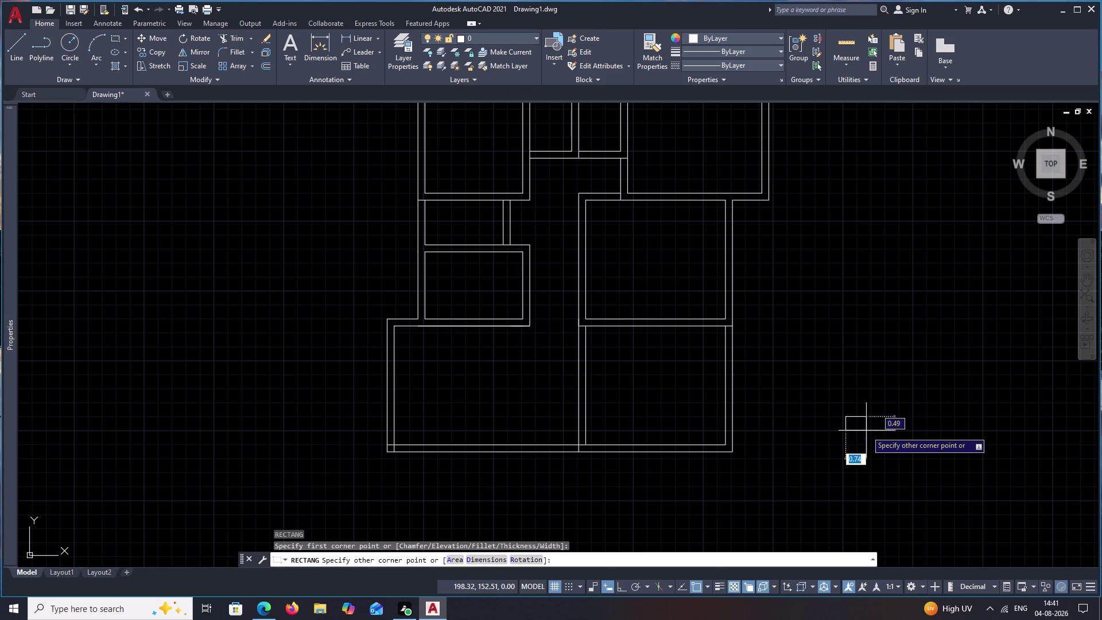
text(d)
key(space)
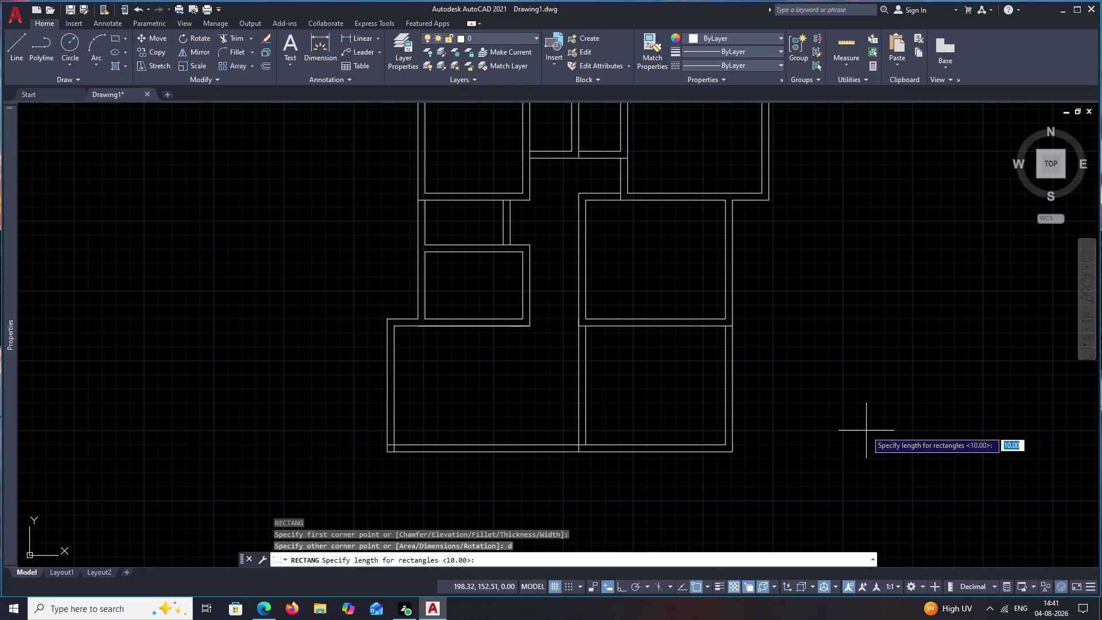
text(.25 .)
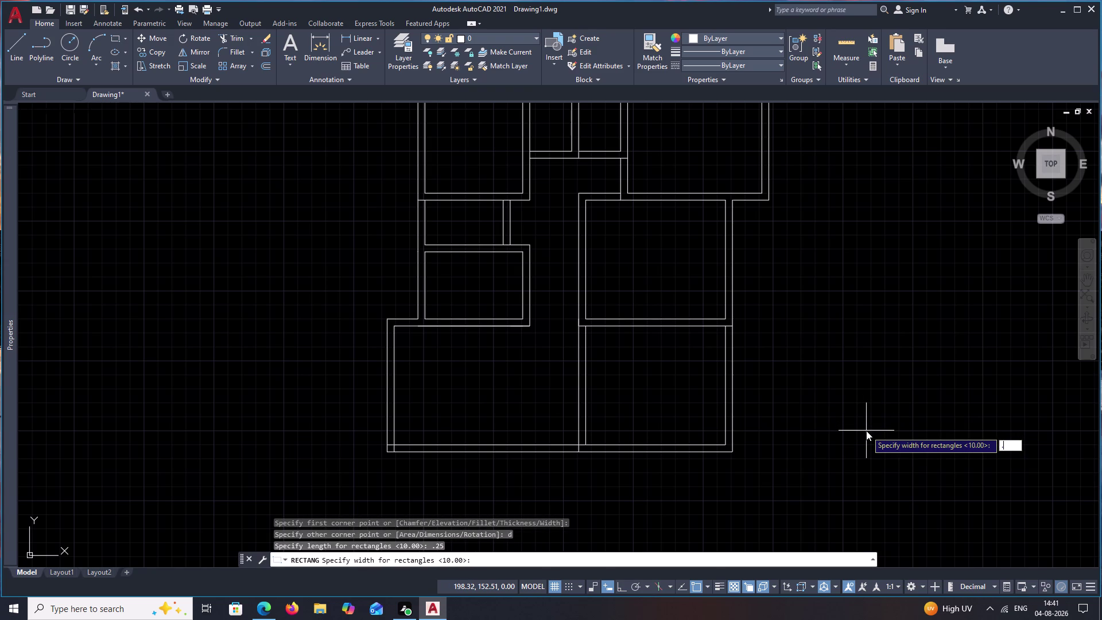
text(25)
key(space)
click(867, 431)
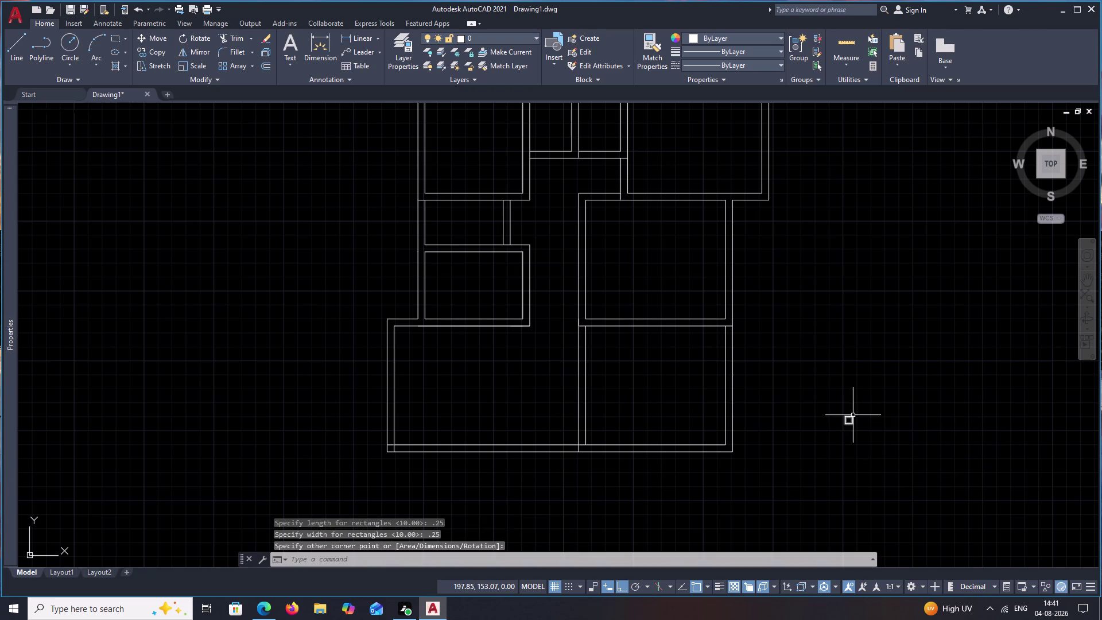
Zoom in on the square and start a line from its corner.
scroll(up, 3)
middle_drag(923, 463, 825, 446)
text(l)
key(space)
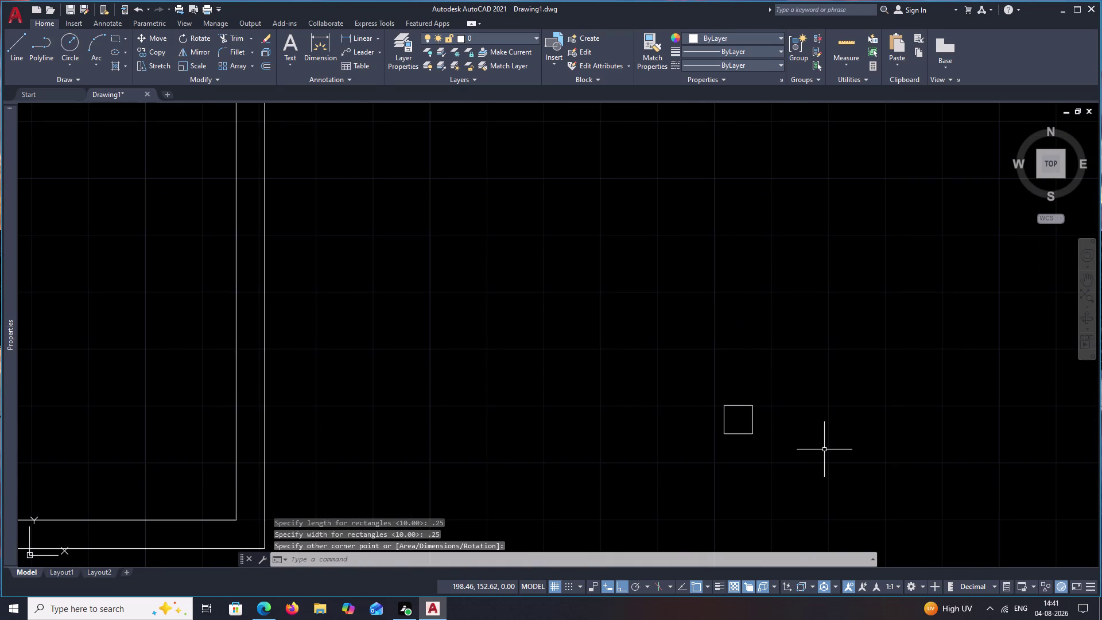
click(753, 402)
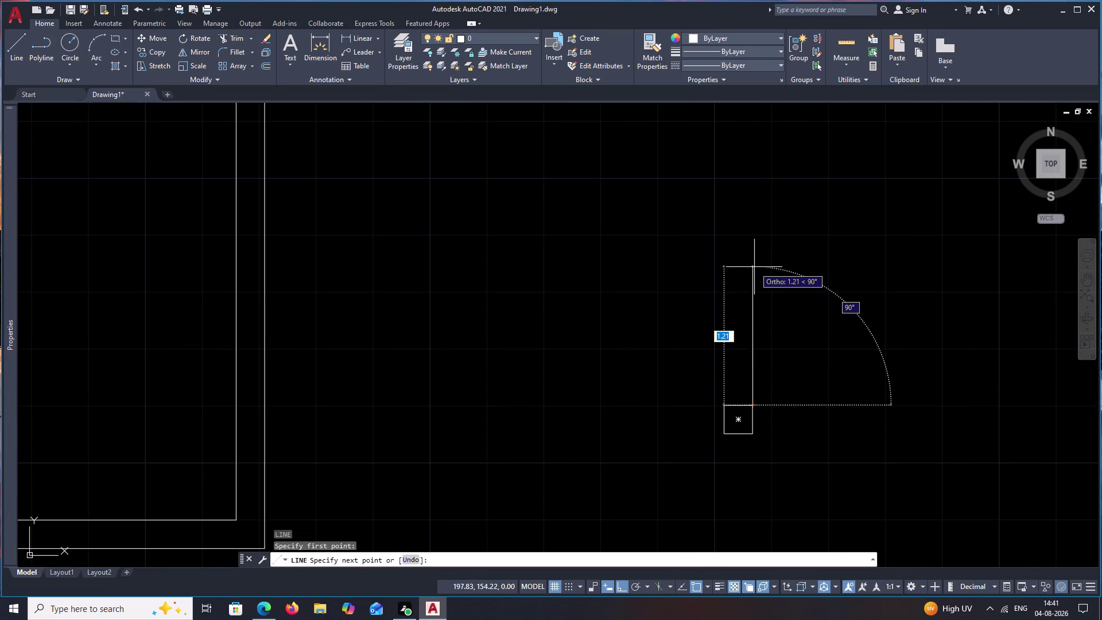
Finish the line from the square with a 1.05 length.
text(1.)
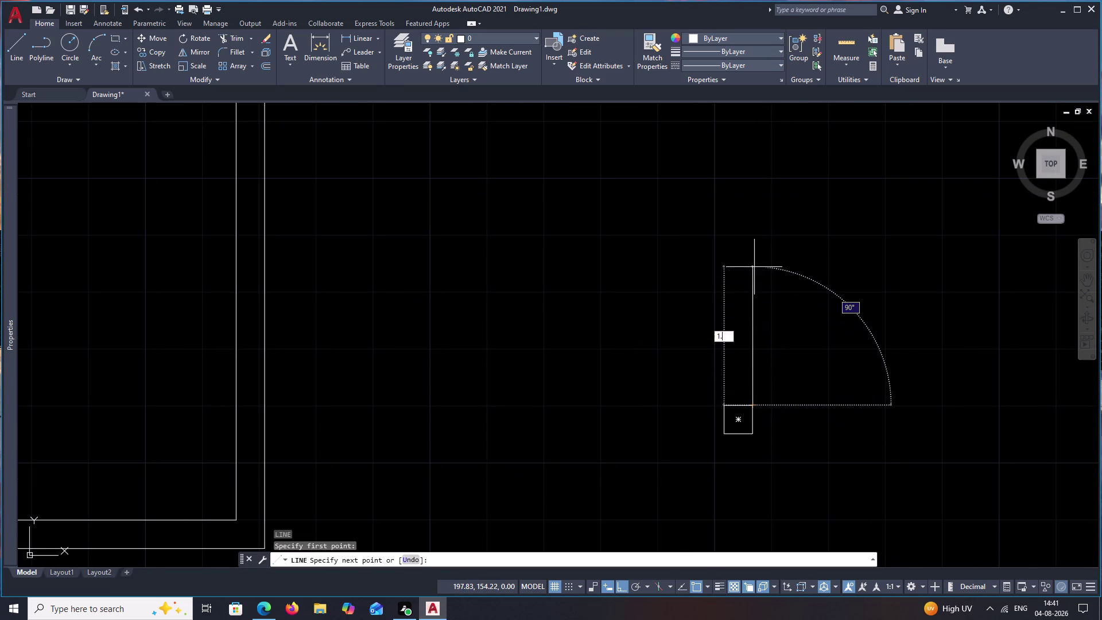
text(05)
key(space)
key(Escape)
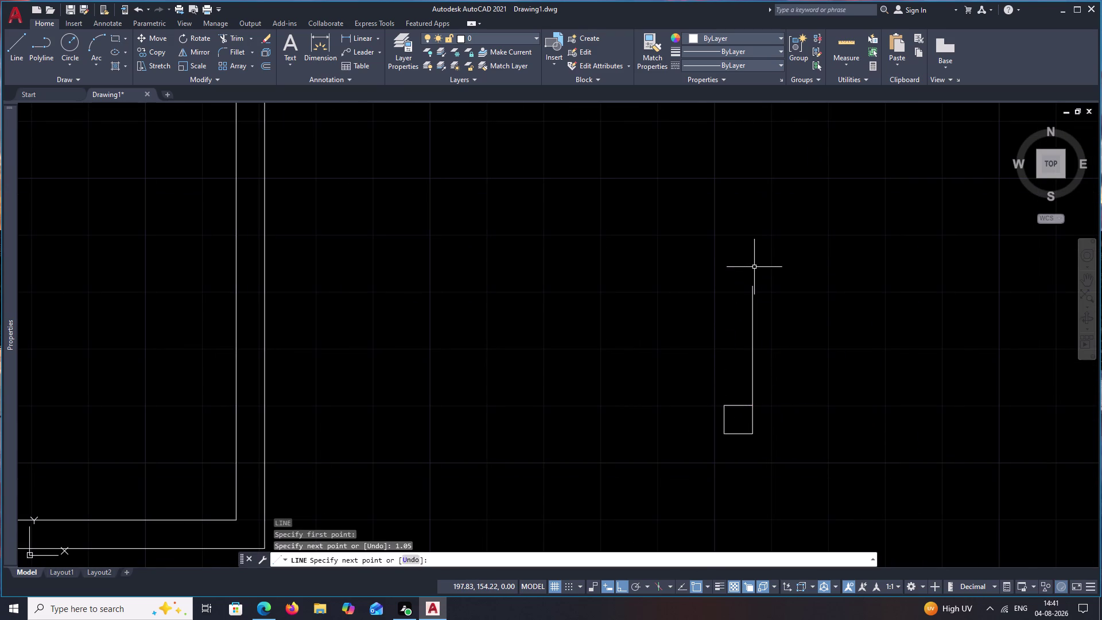
Offset the new vertical line 0.1 to the right.
text(o .)
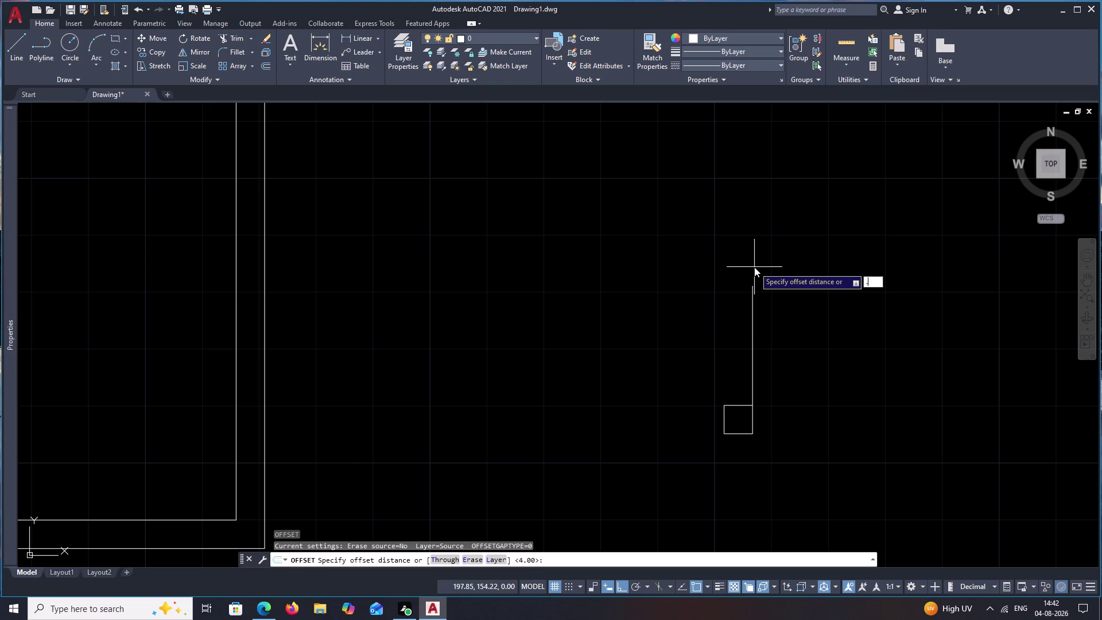
text(1)
key(space)
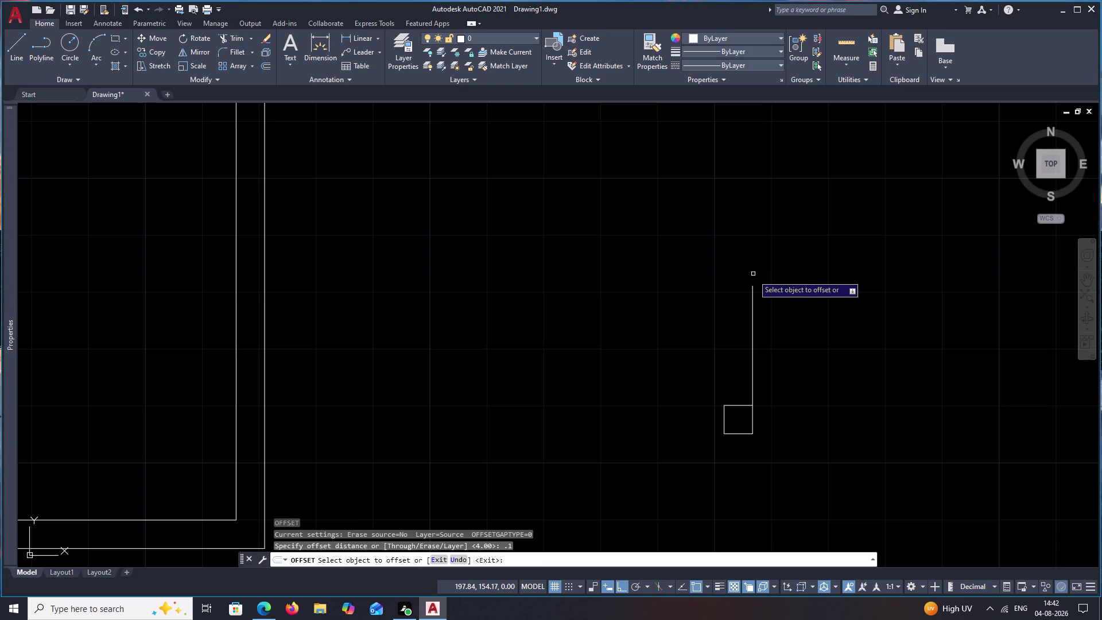
click(752, 299)
click(782, 298)
key(Escape)
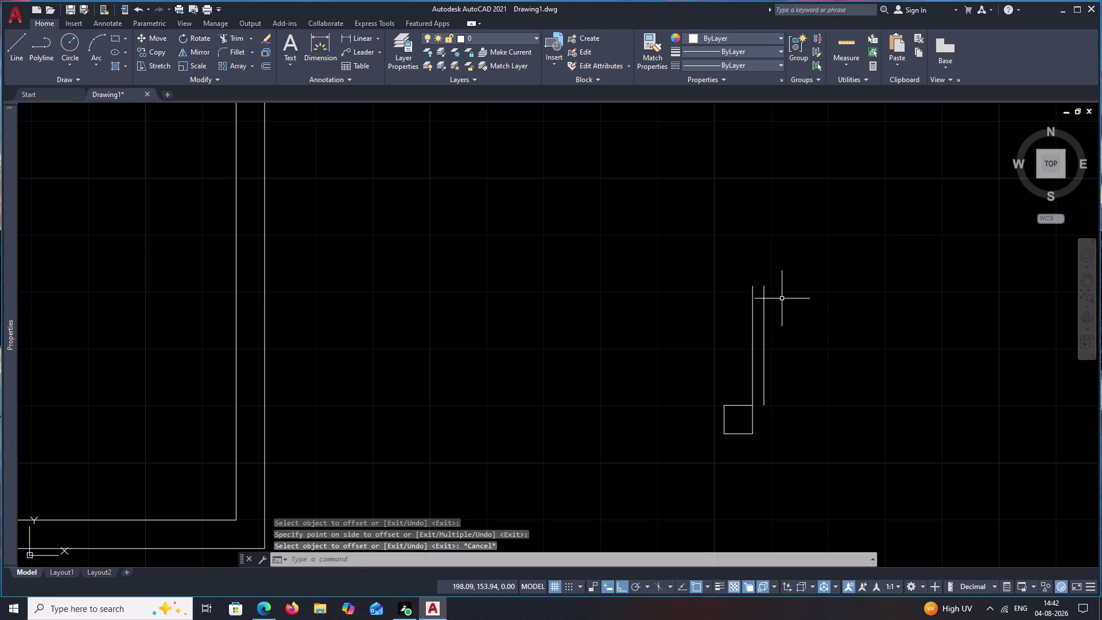
Draw a 1.05-long line from the square's corner.
text(l)
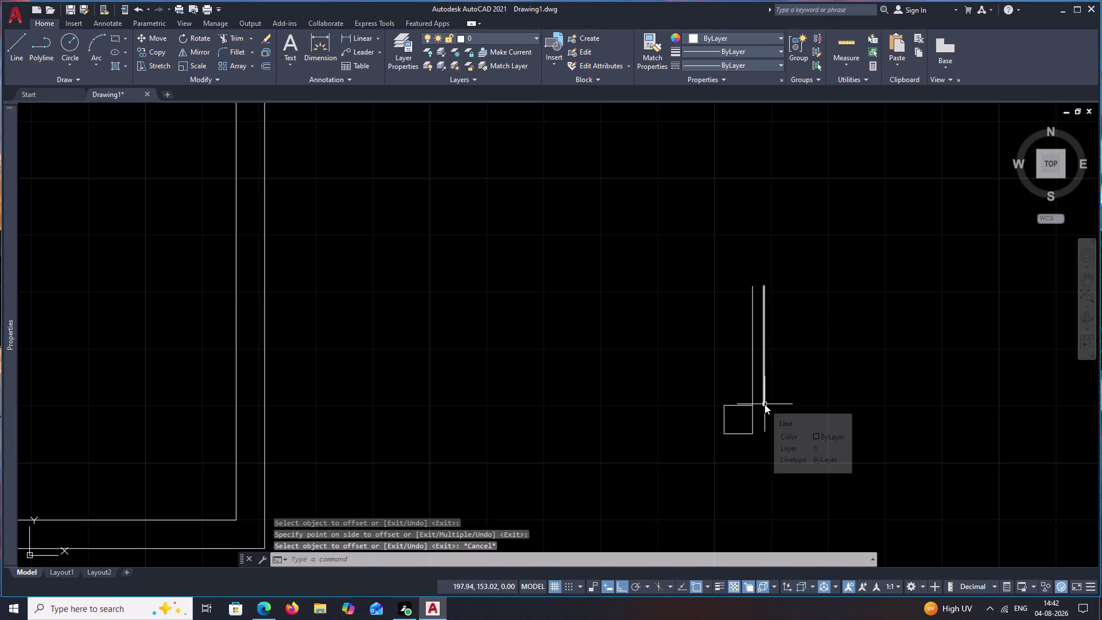
key(space)
click(752, 405)
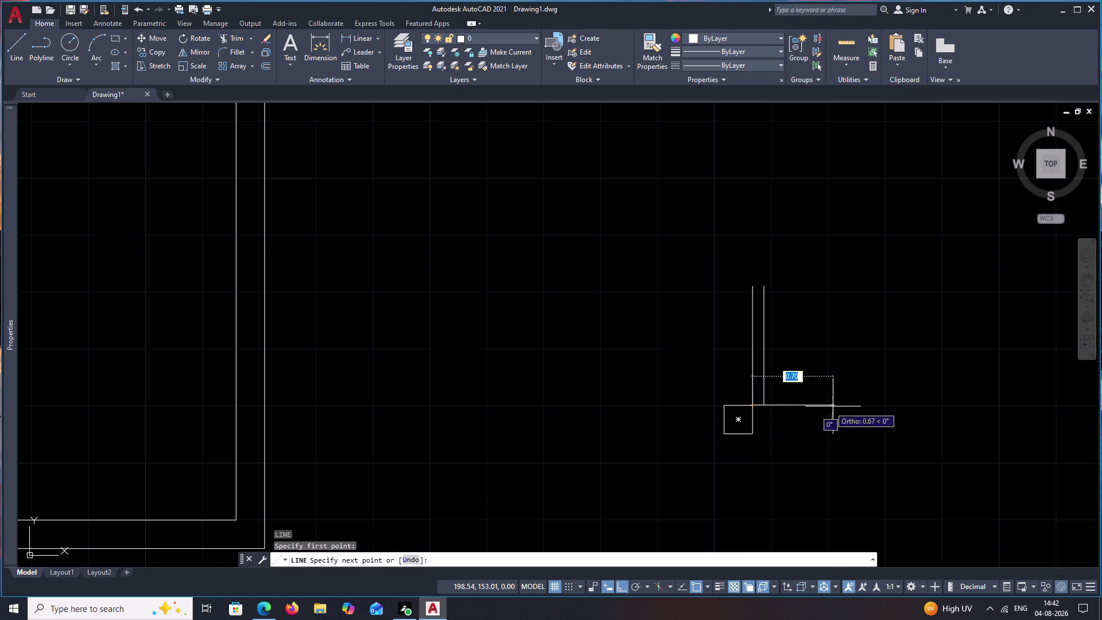
text(1.)
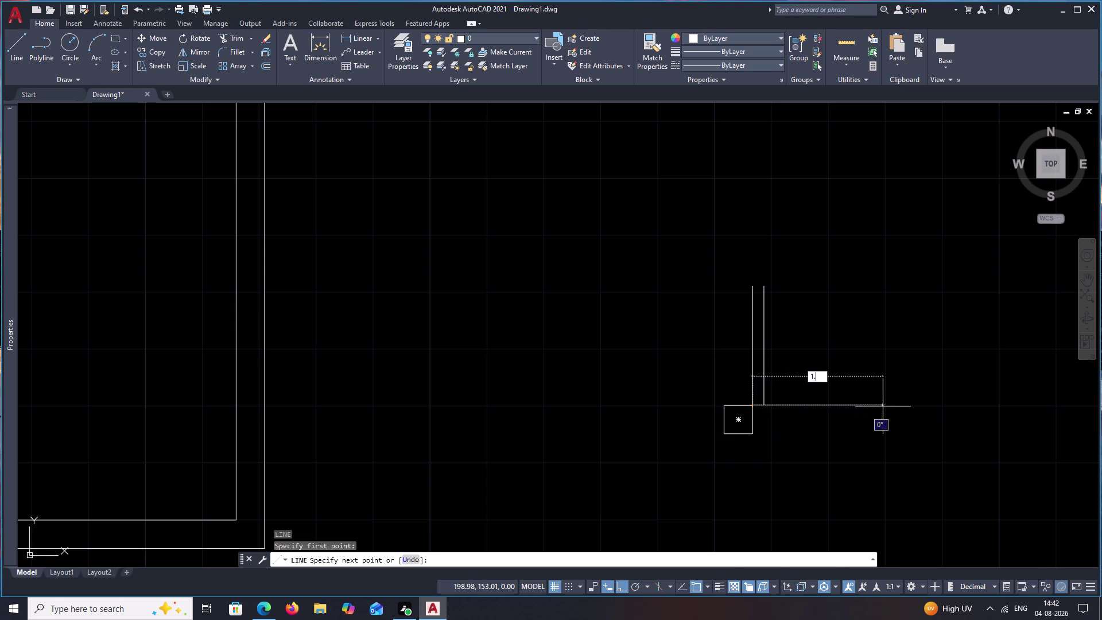
text(05)
key(space)
key(Escape)
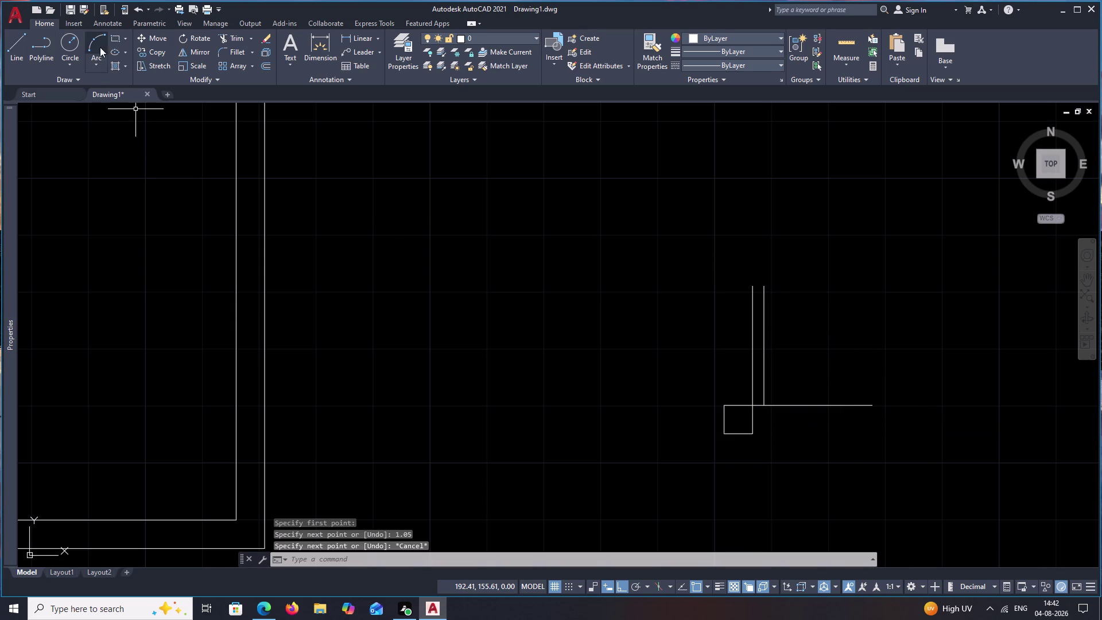
Copy the small left square to the line's right end.
key(r)
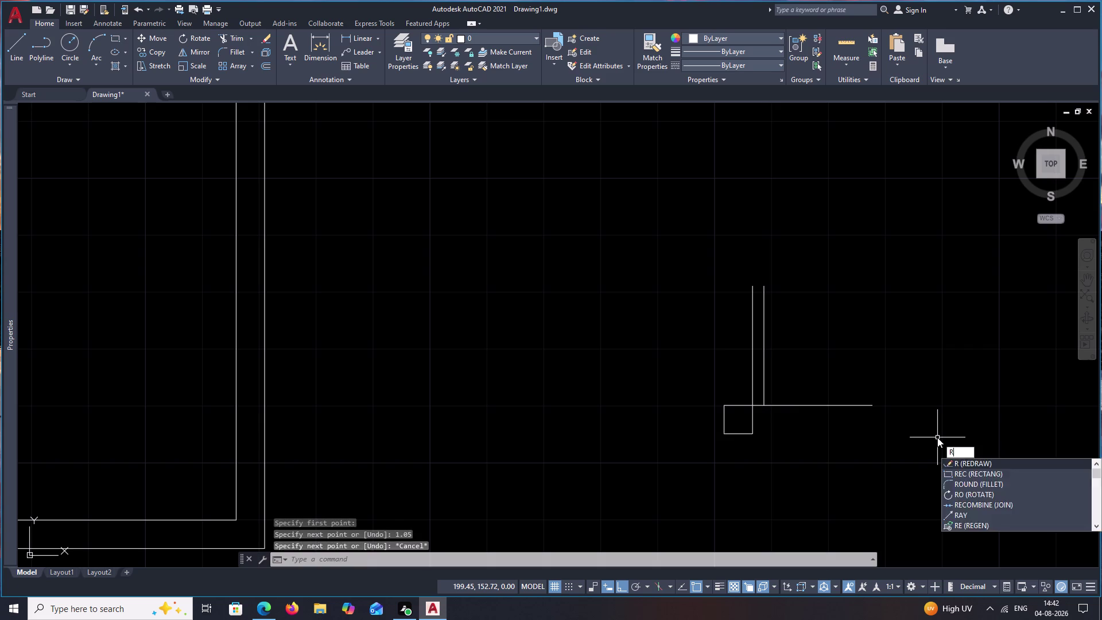
key(Escape)
drag(715, 389, 764, 448)
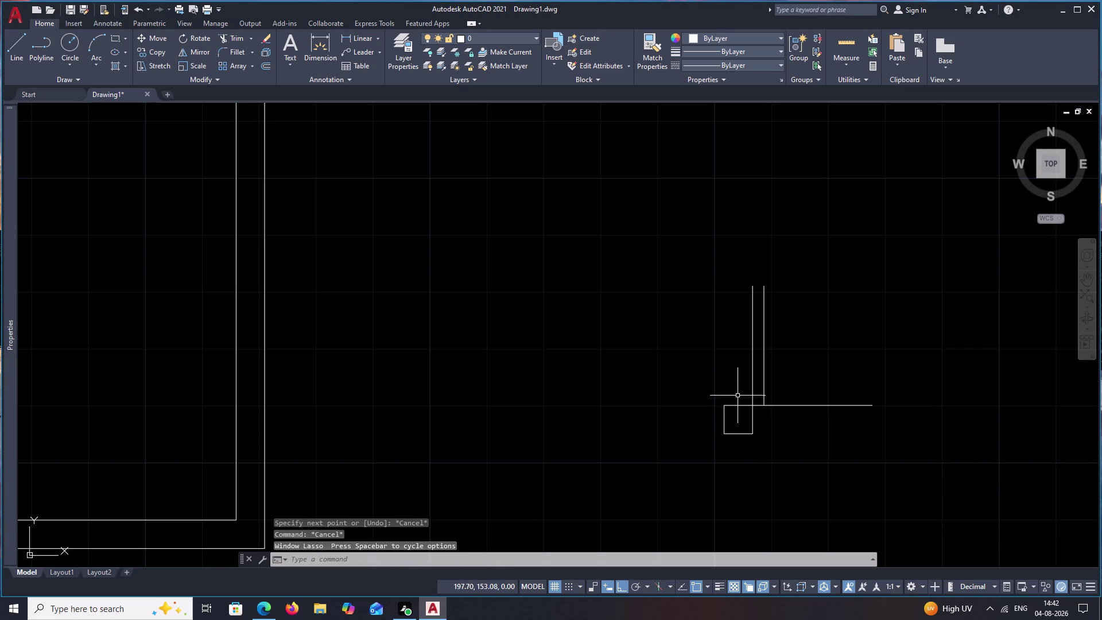
drag(739, 396, 718, 446)
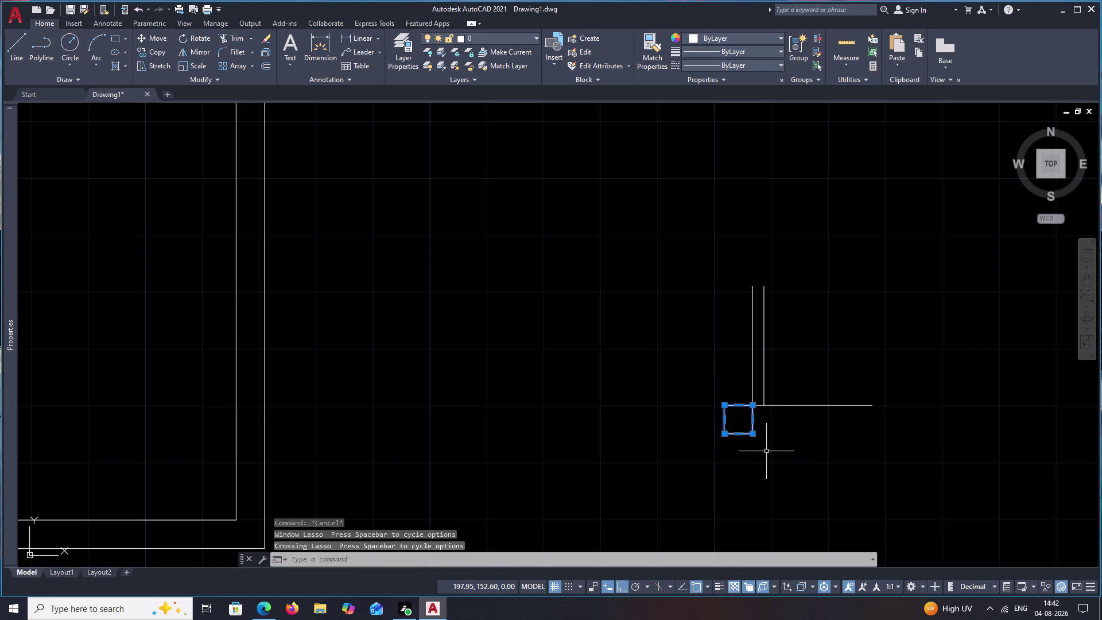
text(co)
key(space)
click(751, 410)
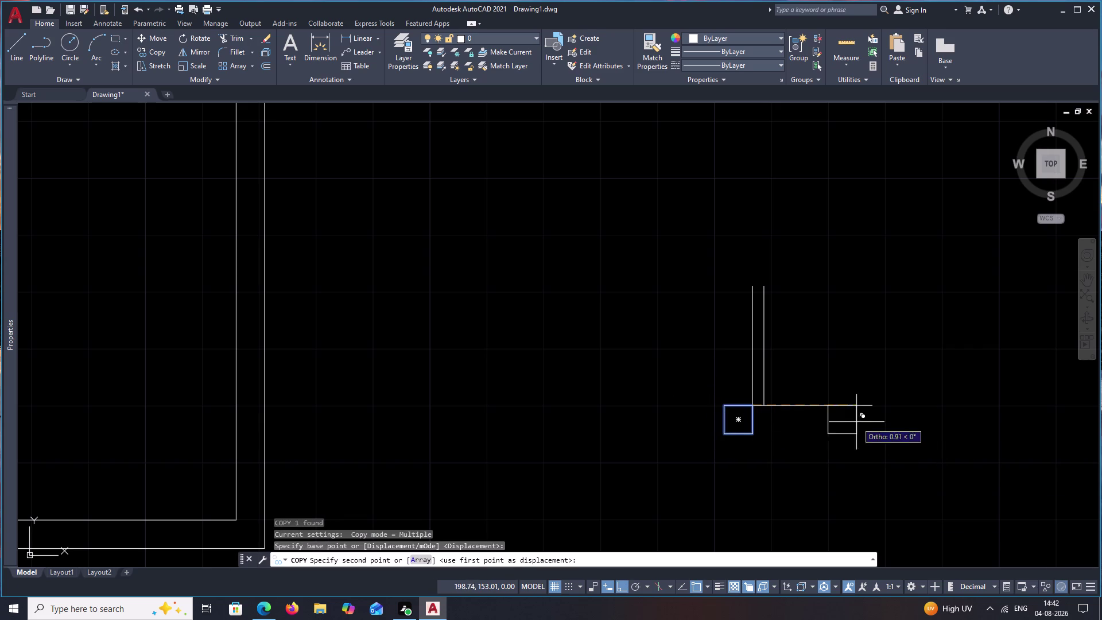
click(901, 412)
key(Escape)
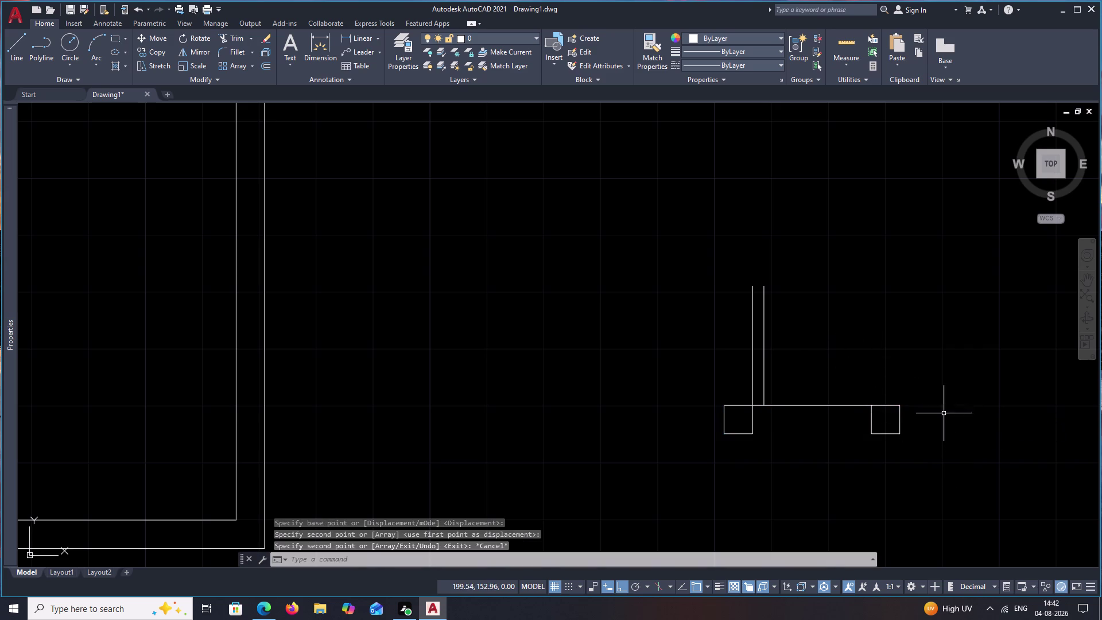
Erase the misplaced copied square.
drag(929, 395, 873, 450)
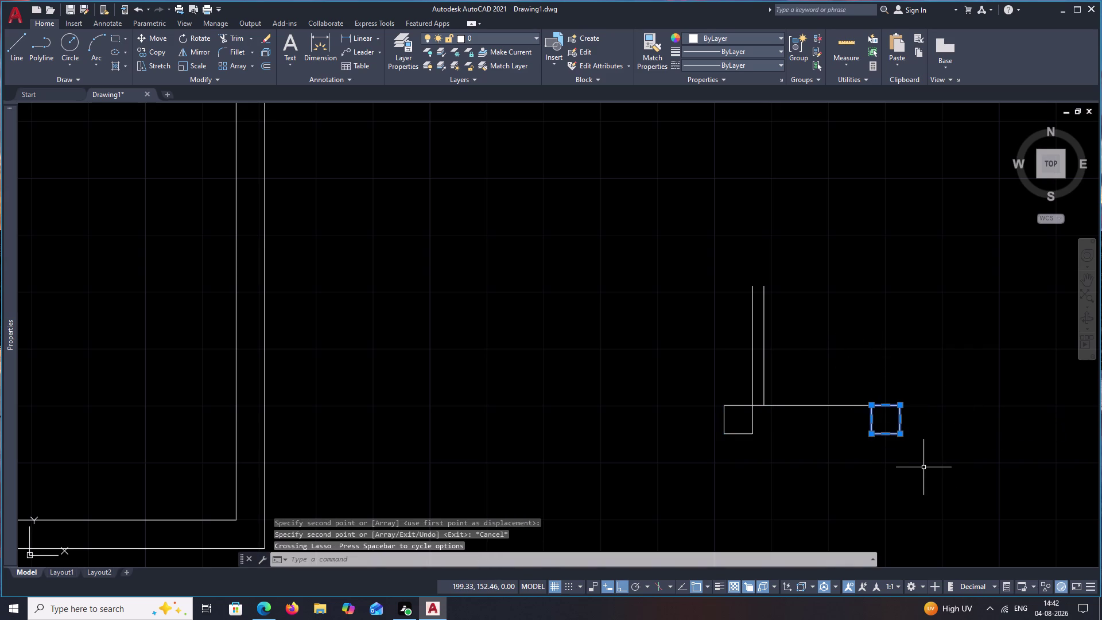
text(e)
key(space)
drag(726, 374, 752, 424)
drag(761, 424, 702, 423)
drag(768, 426, 692, 424)
key(Escape)
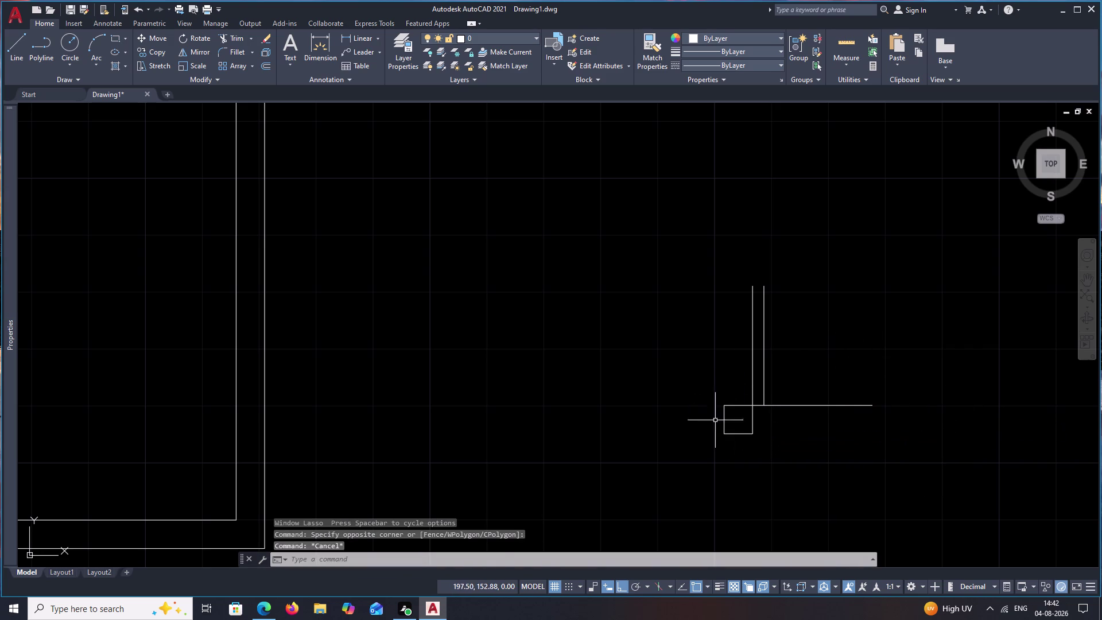
Recopy the left square from its top-left corner onto the line's right end.
drag(770, 420, 706, 425)
text(c)
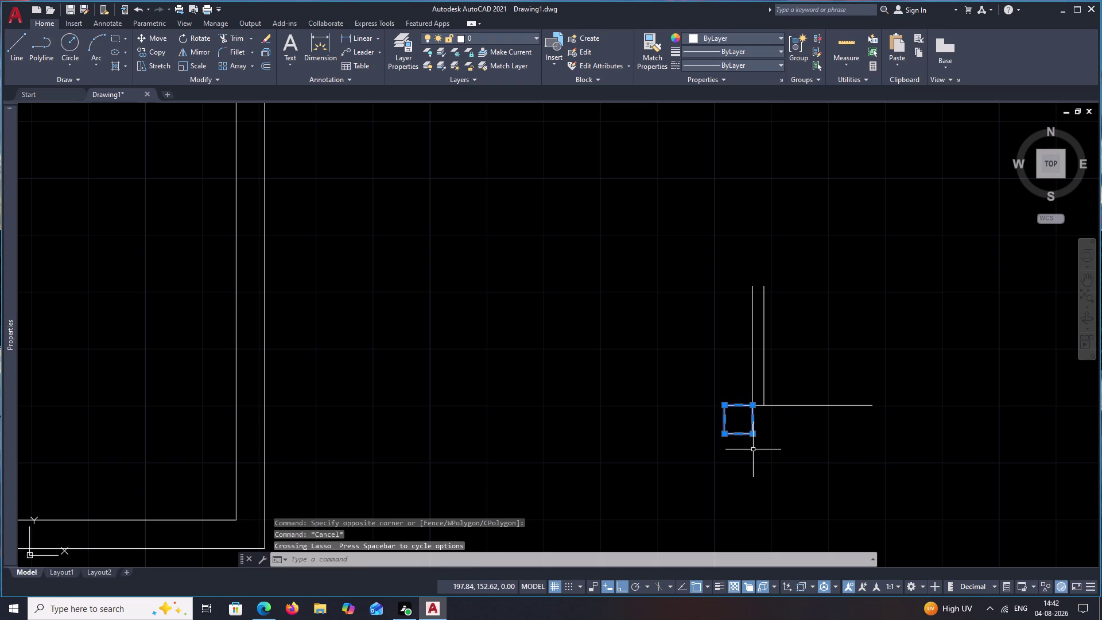
text(o)
key(space)
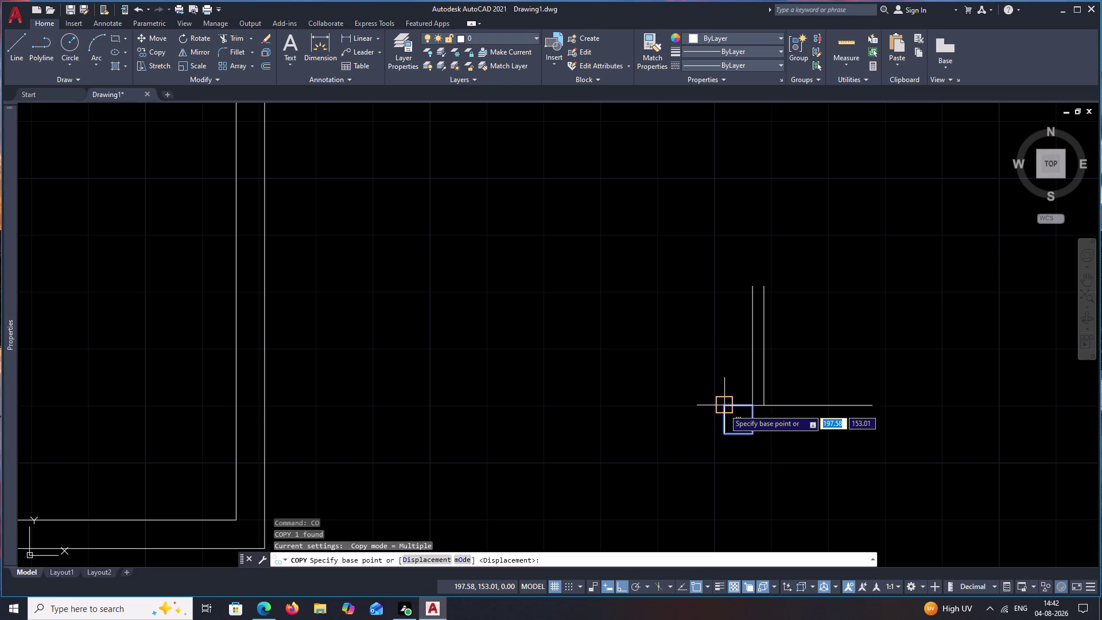
click(724, 409)
click(870, 411)
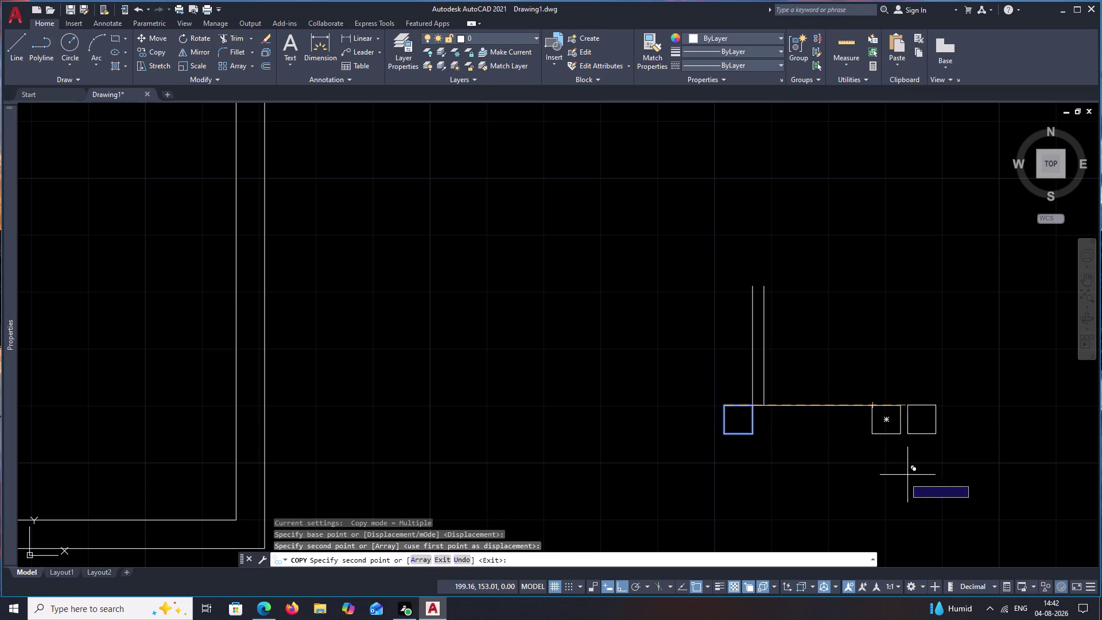
key(Escape)
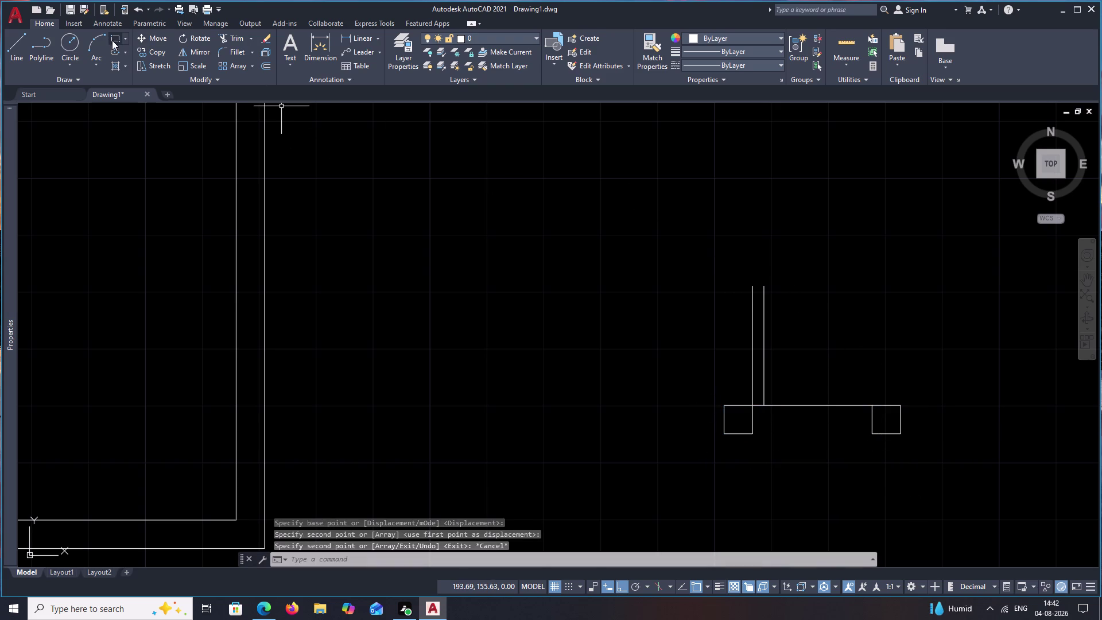
Draw a 3-point arc from the door leaf's top to the right jamb.
click(101, 40)
click(752, 291)
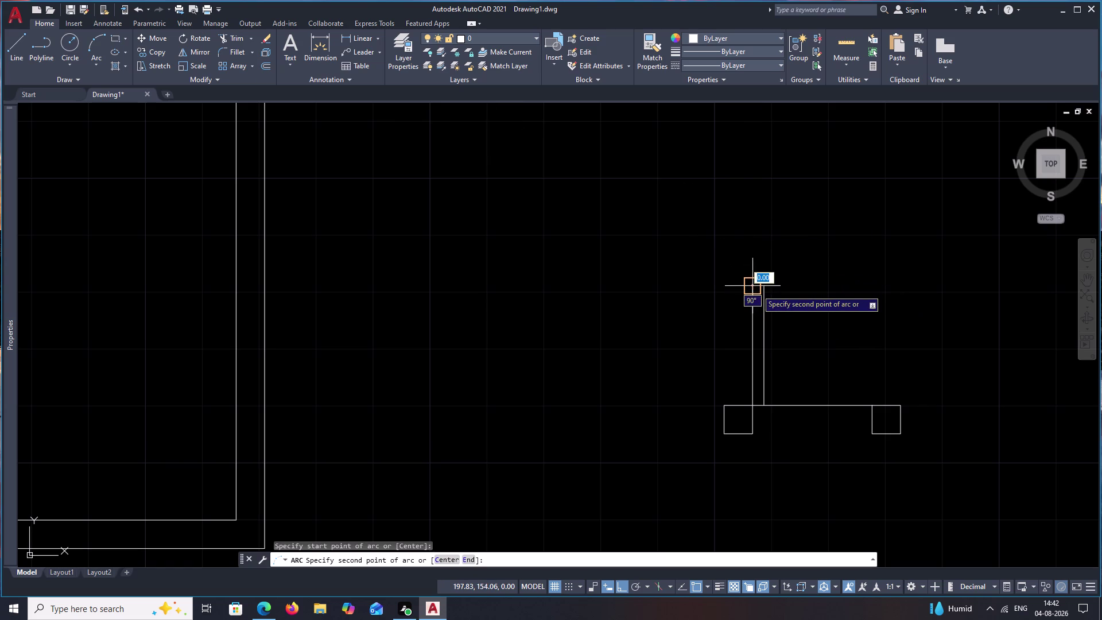
click(762, 289)
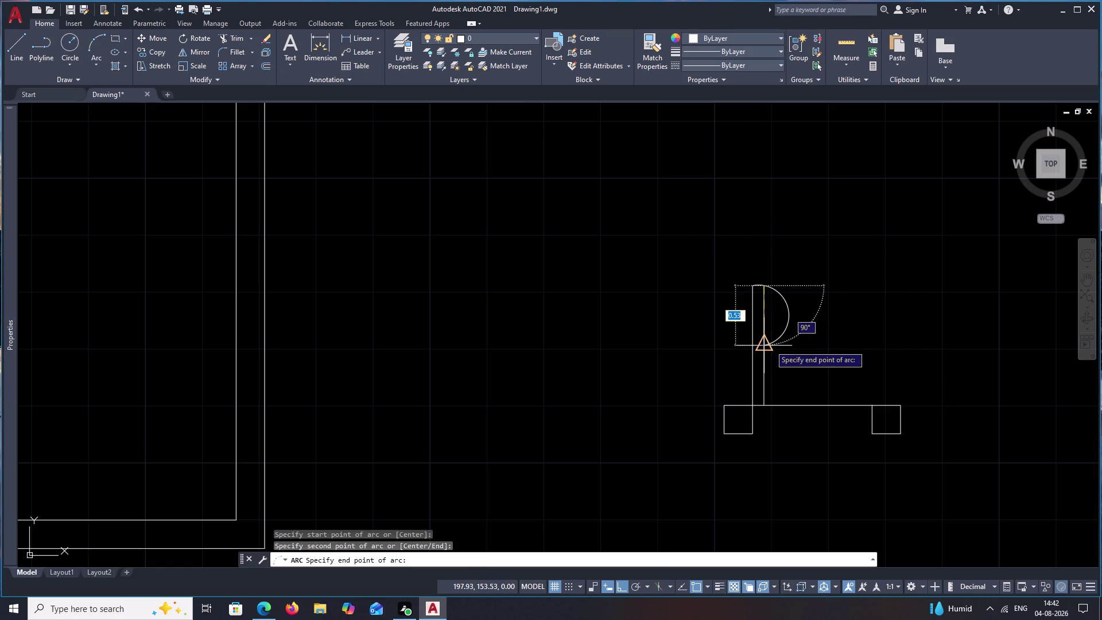
click(876, 400)
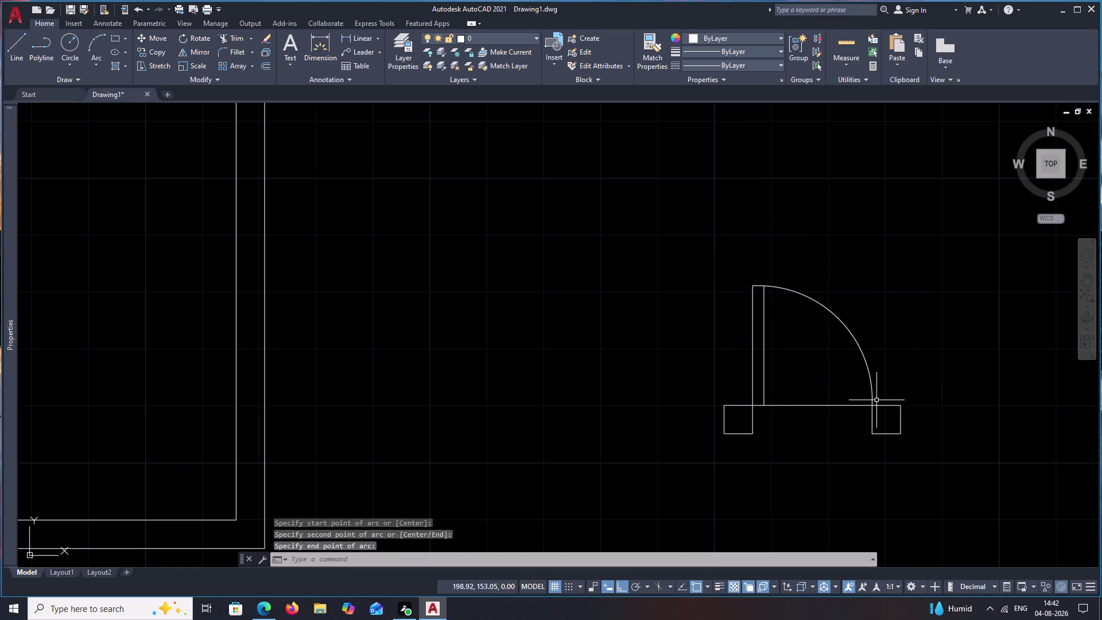
key(Escape)
scroll(down, 3)
middle_drag(939, 364, 833, 334)
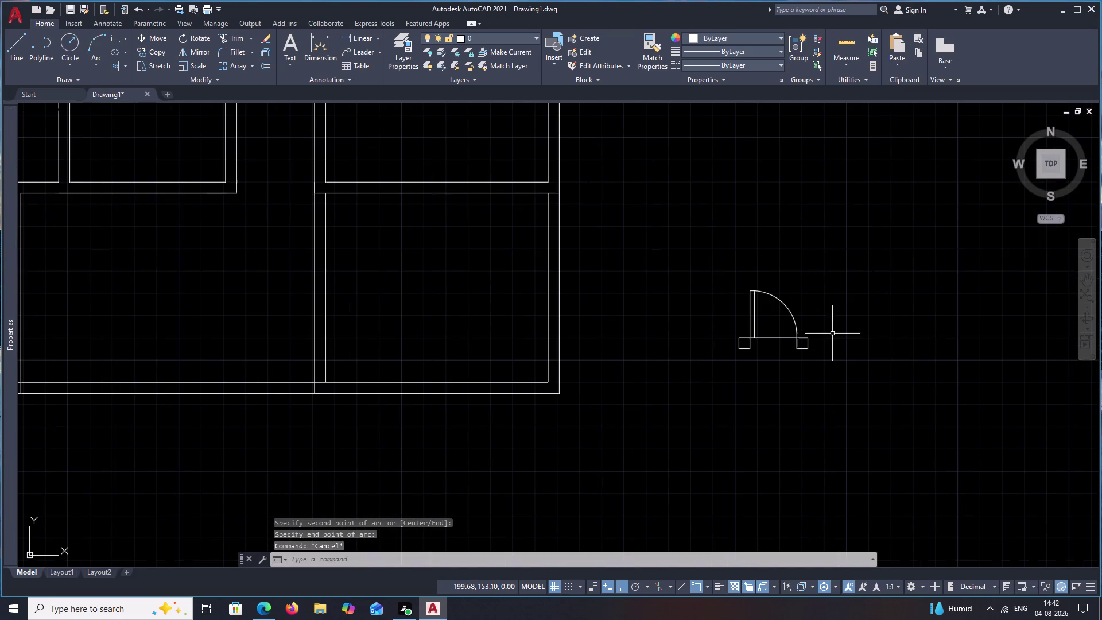
Erase the straight line across the opening, then select the whole door symbol.
drag(832, 269, 784, 381)
key(Escape)
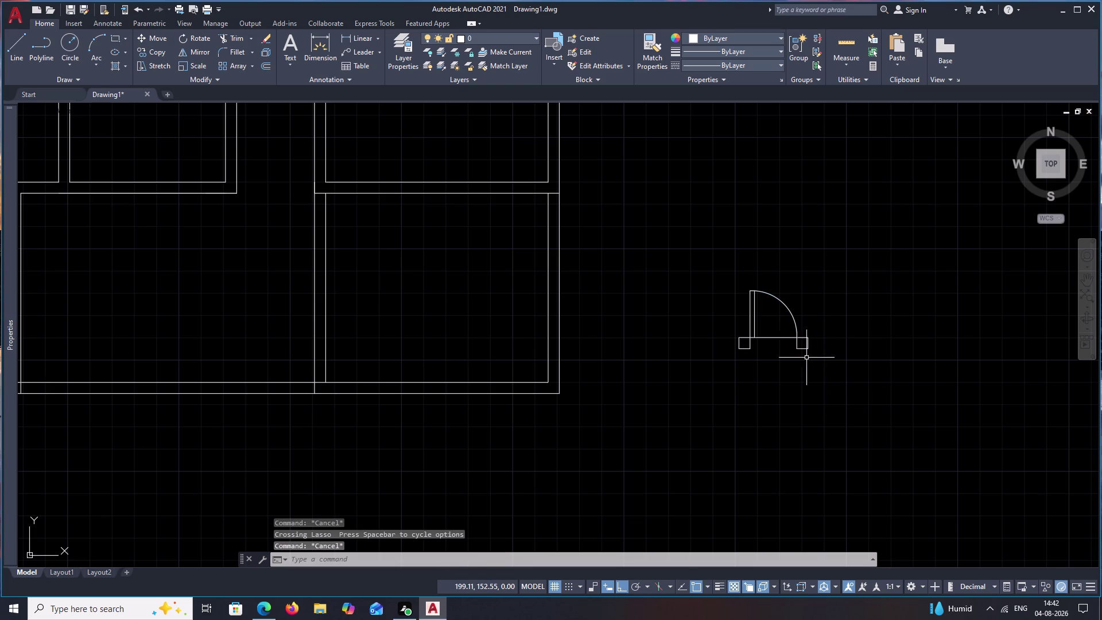
scroll(up, 3)
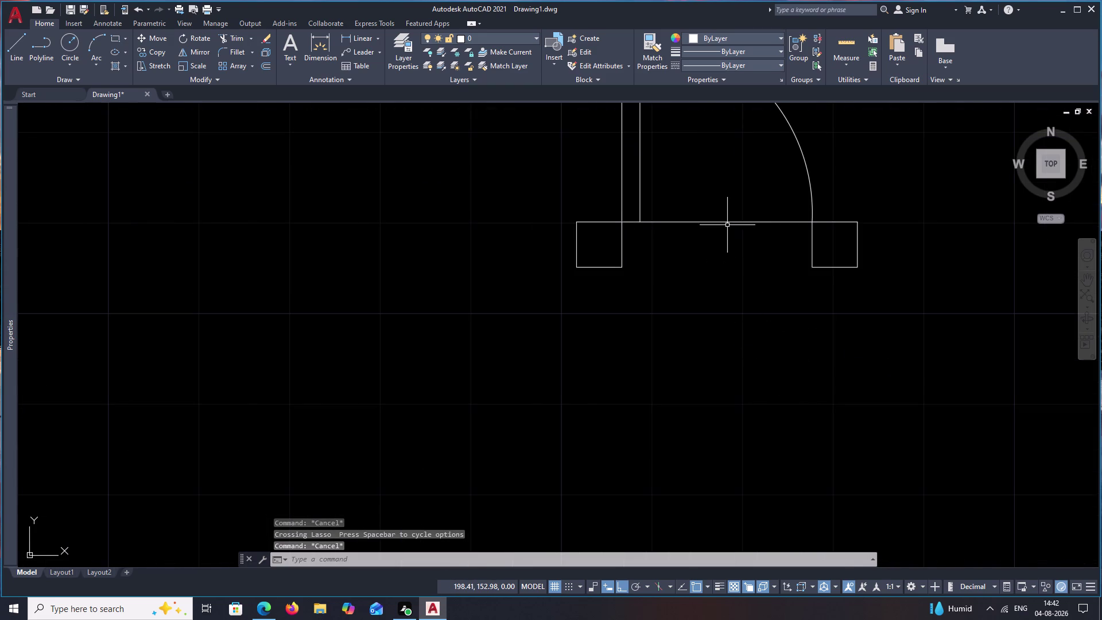
click(727, 222)
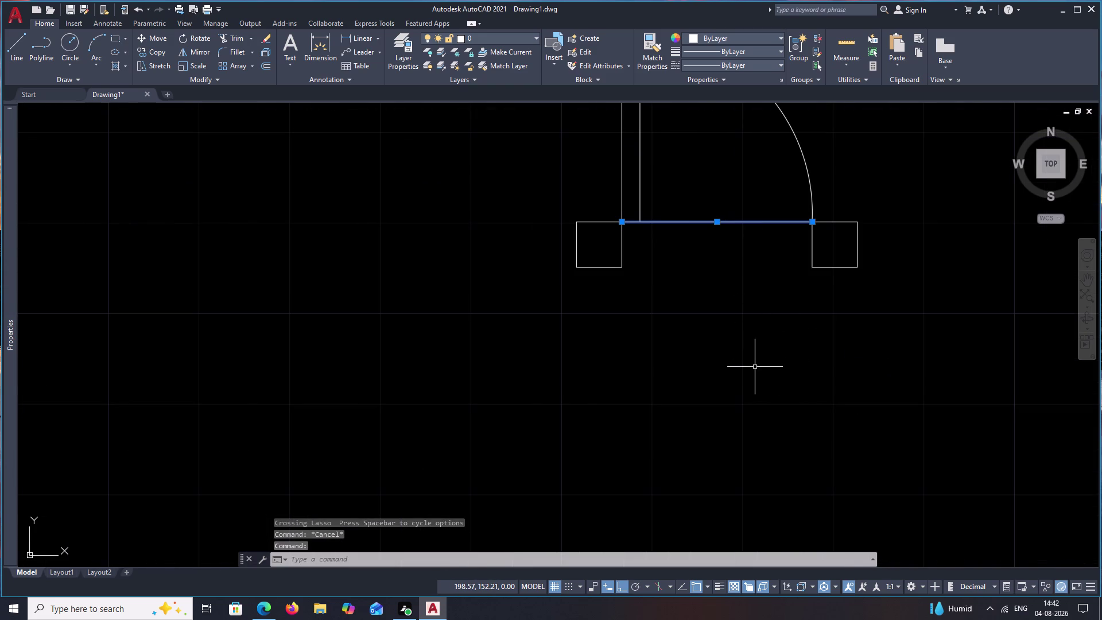
scroll(down, 3)
middle_drag(697, 307, 673, 350)
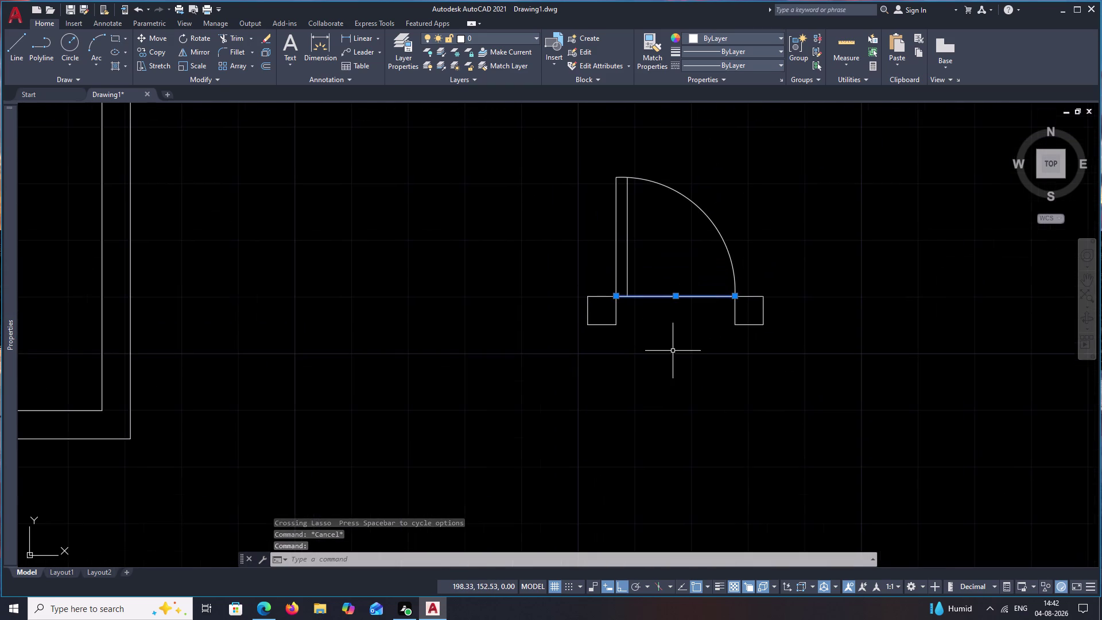
text(e)
key(space)
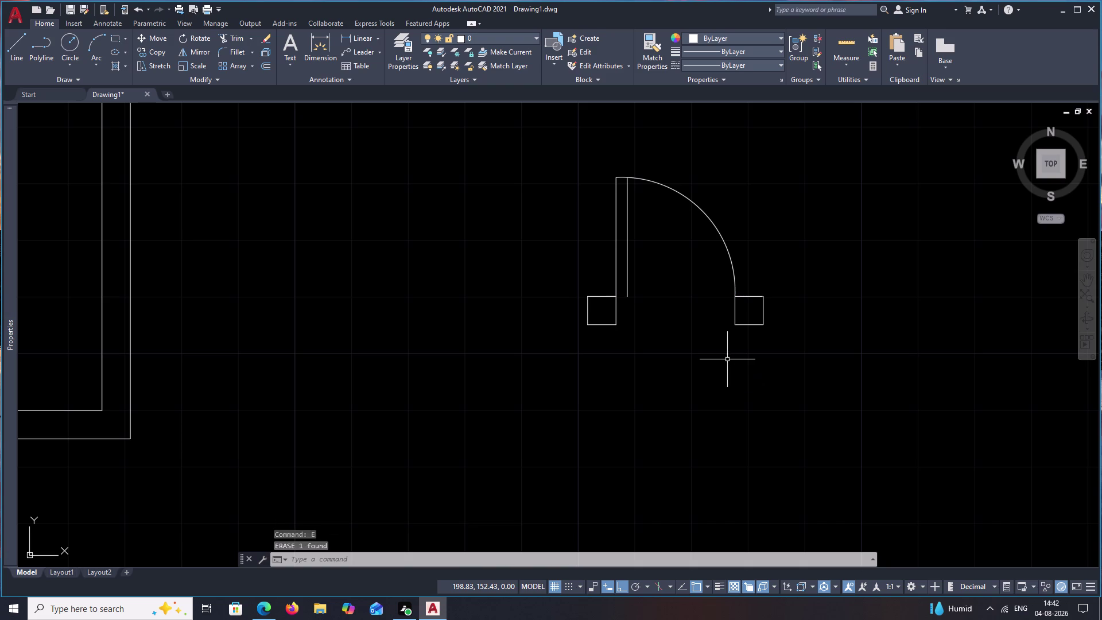
drag(824, 221, 694, 409)
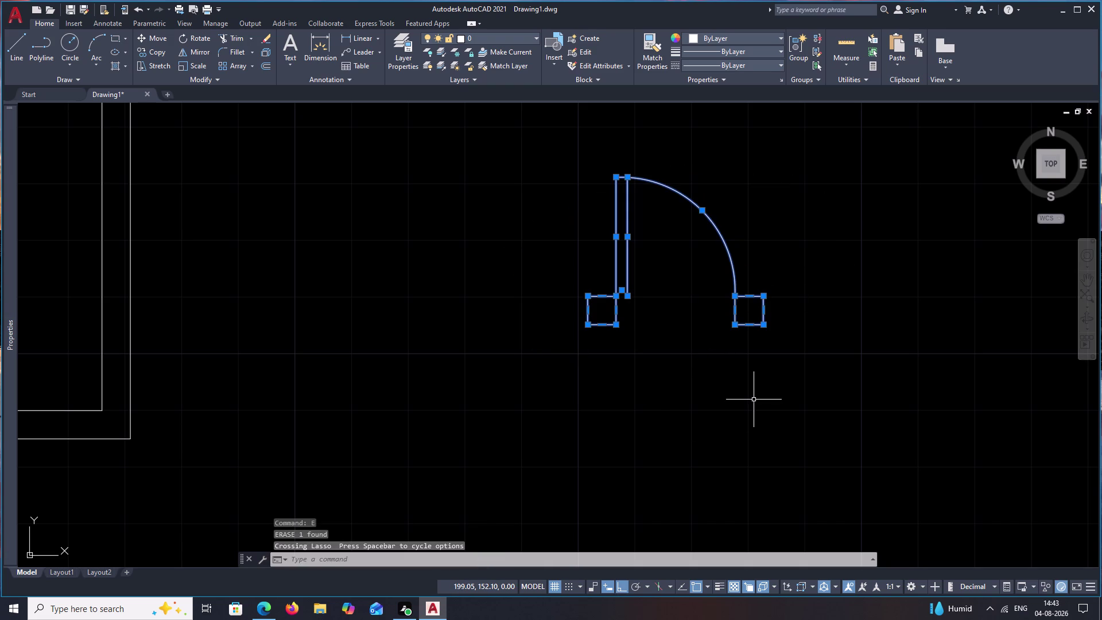
Copy the door symbol from its left jamb corner into the bottom outer wall opening.
text(co)
key(space)
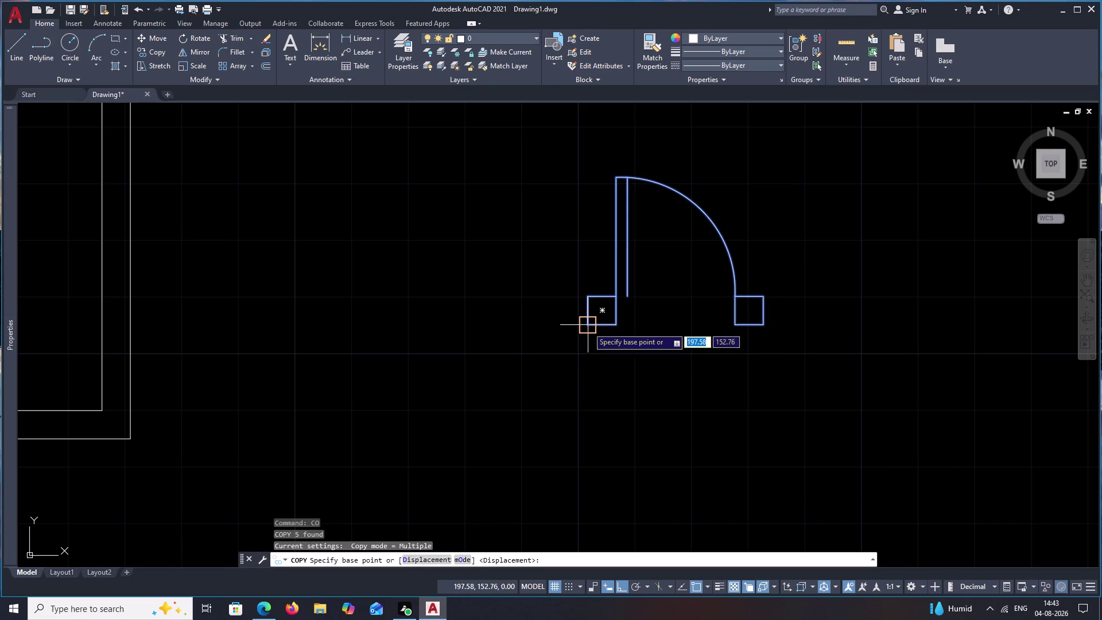
click(588, 327)
scroll(down, 3)
middle_drag(409, 414, 781, 381)
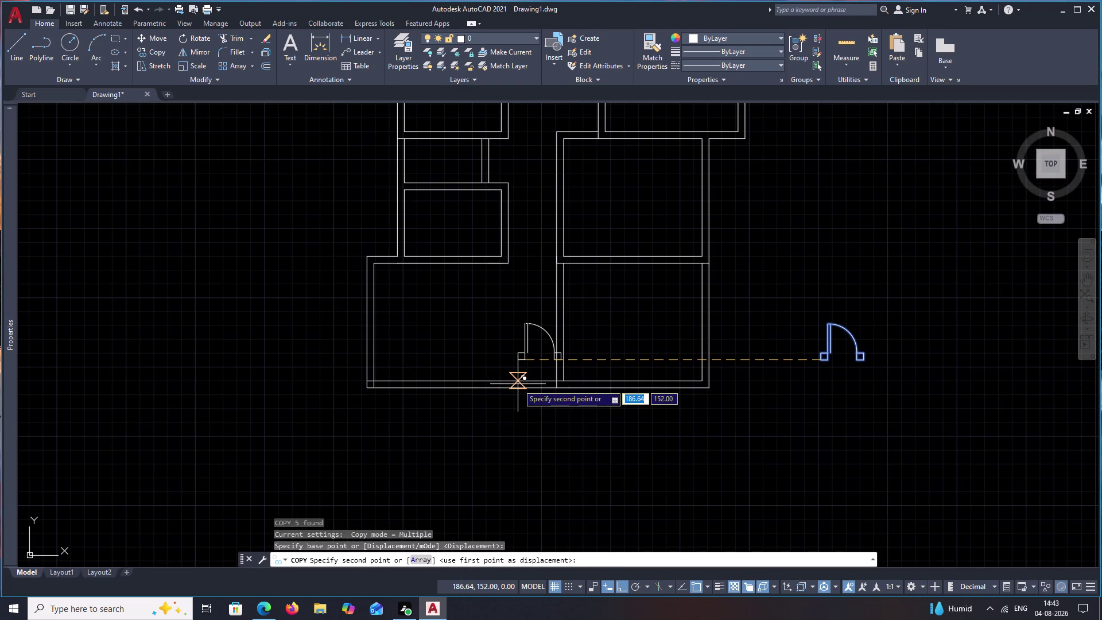
key(F8)
scroll(up, 3)
scroll(up, 3)
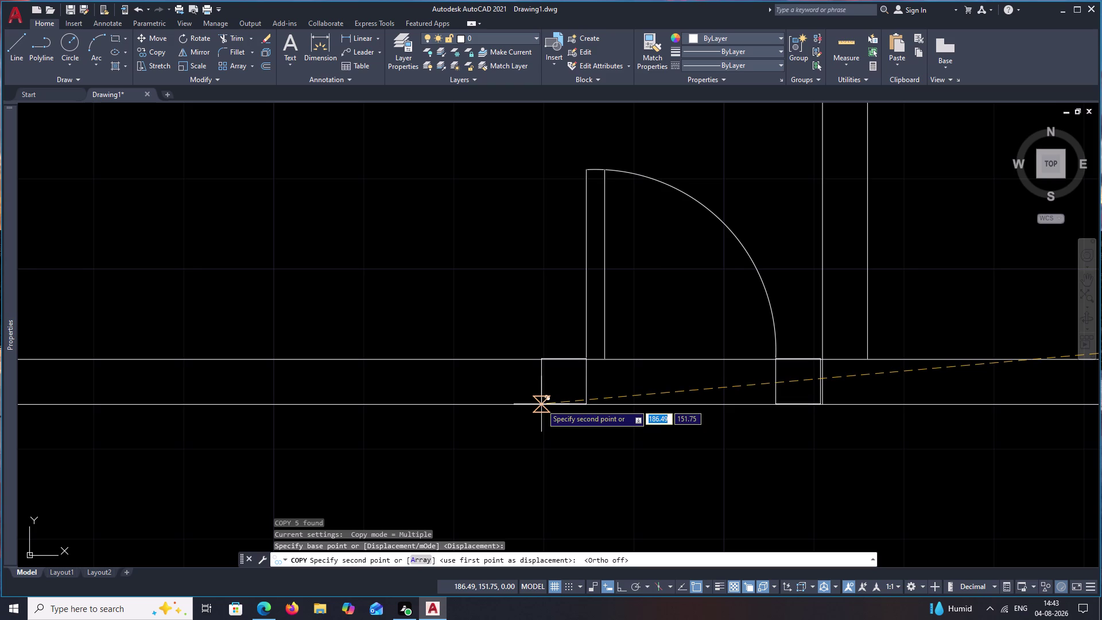
click(541, 405)
Finish the copy, show the whole plan and select the original door for rotating.
scroll(down, 3)
scroll(down, 3)
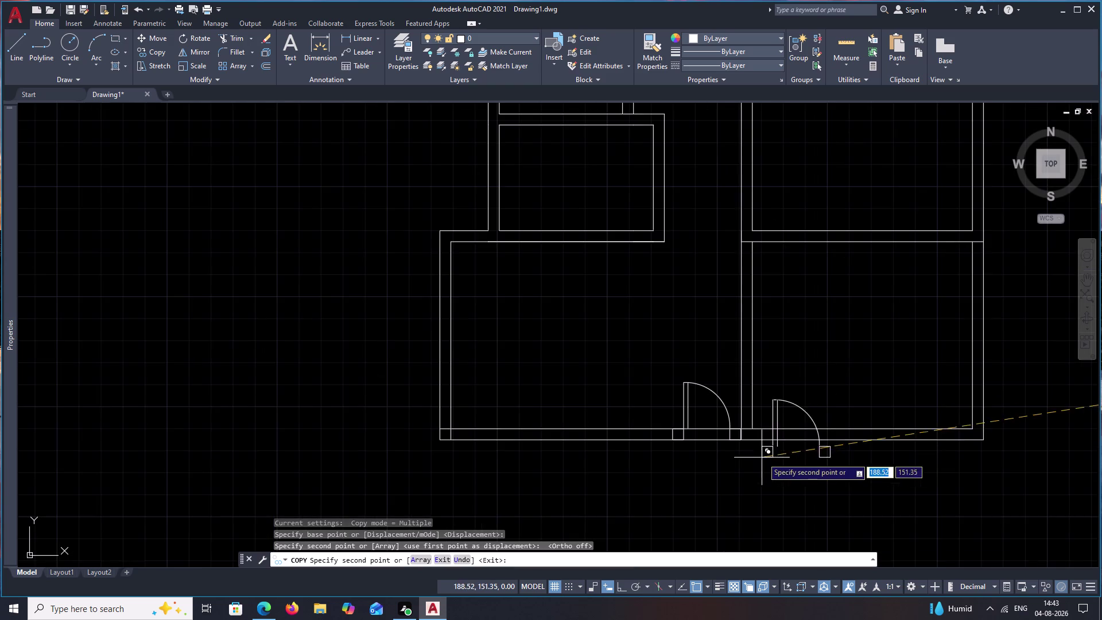
middle_drag(799, 464, 516, 456)
middle_drag(502, 300, 585, 514)
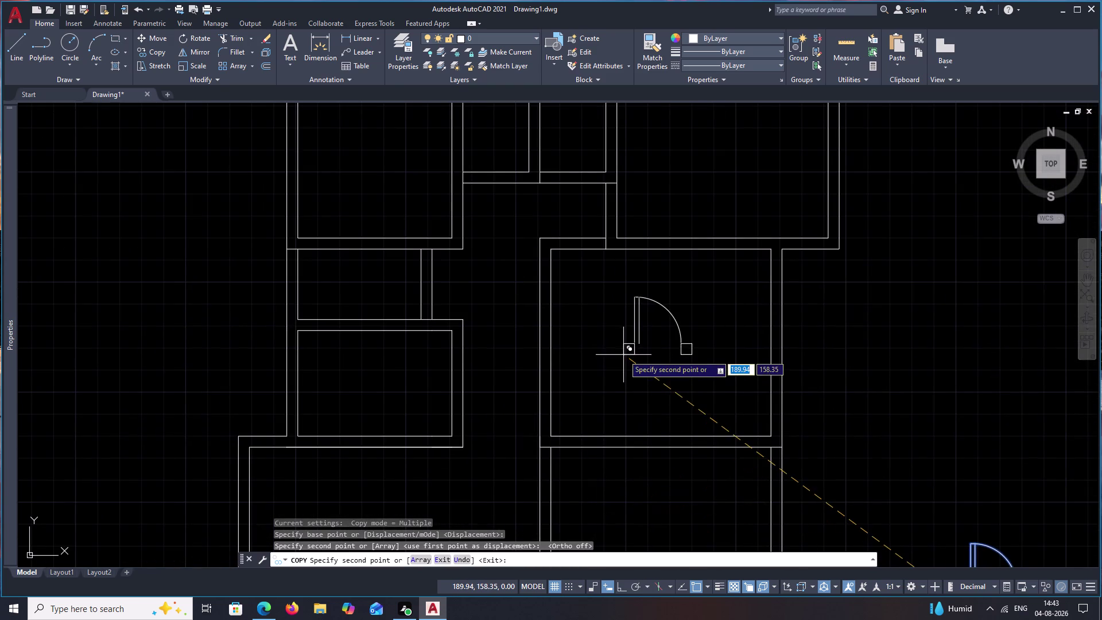
middle_drag(624, 357, 607, 397)
middle_click(607, 397)
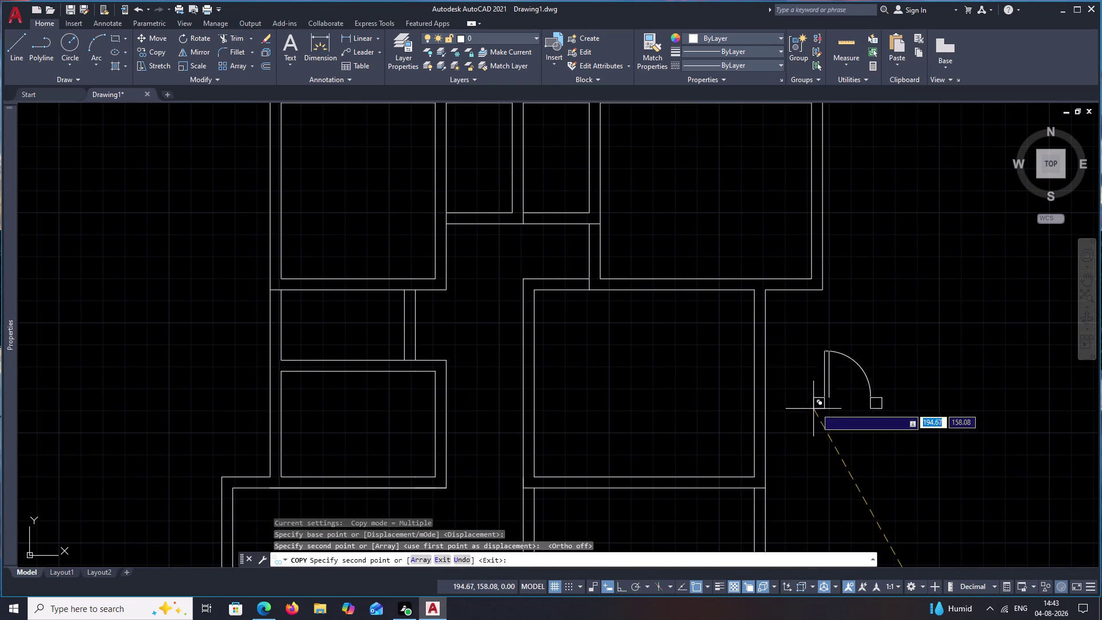
key(Escape)
scroll(down, 3)
middle_drag(970, 458, 926, 398)
drag(942, 424, 944, 507)
text(ro)
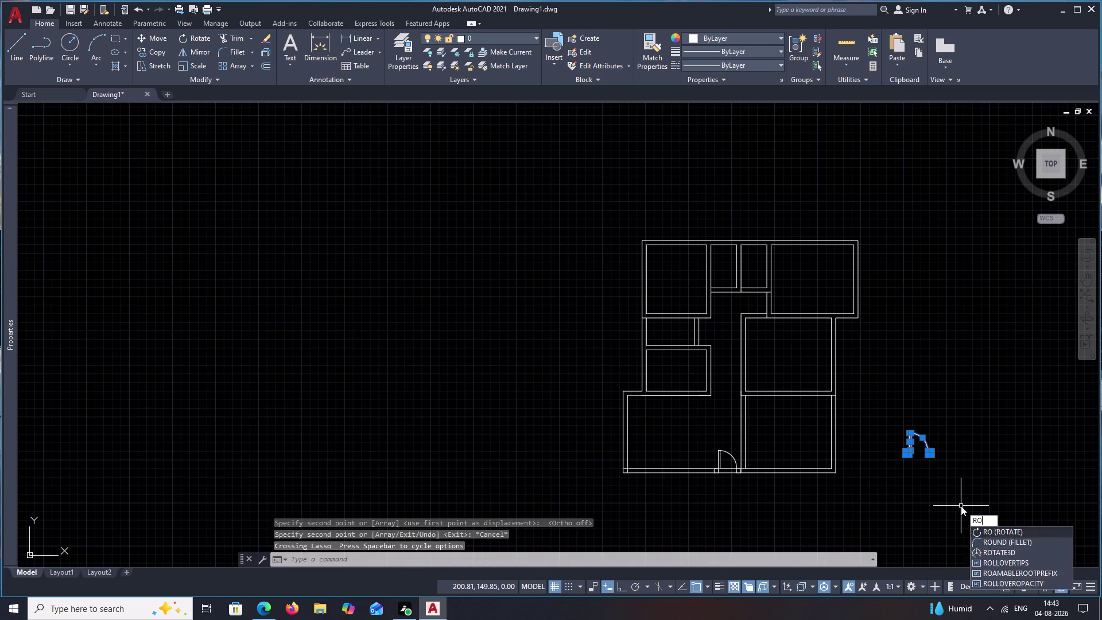
Rotate the spare door swing upright about its right jamb.
key(space)
scroll(up, 3)
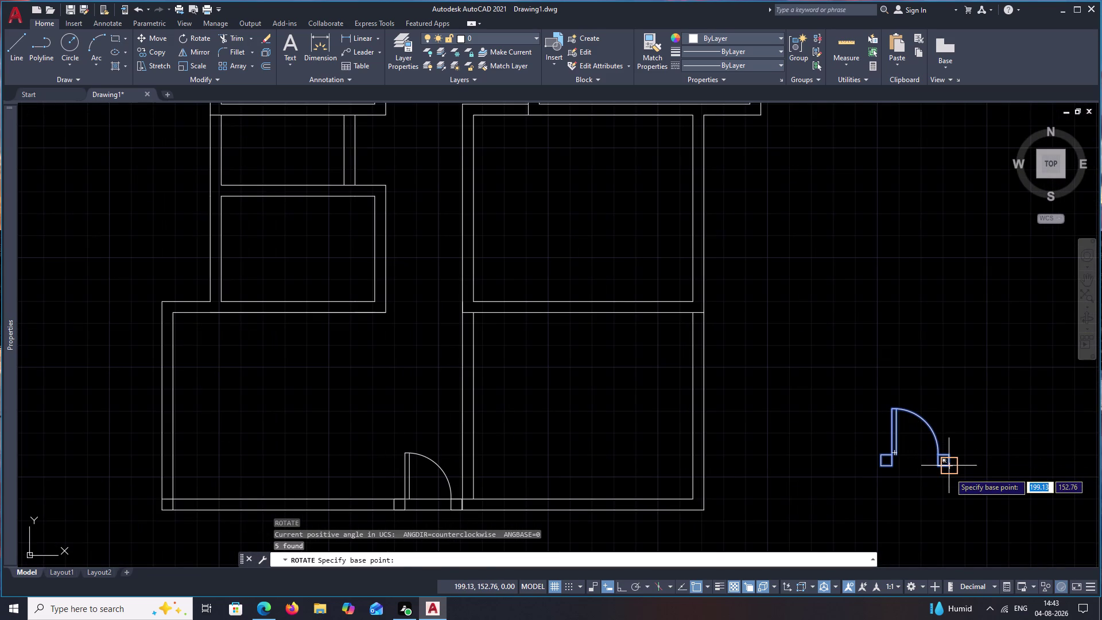
click(950, 473)
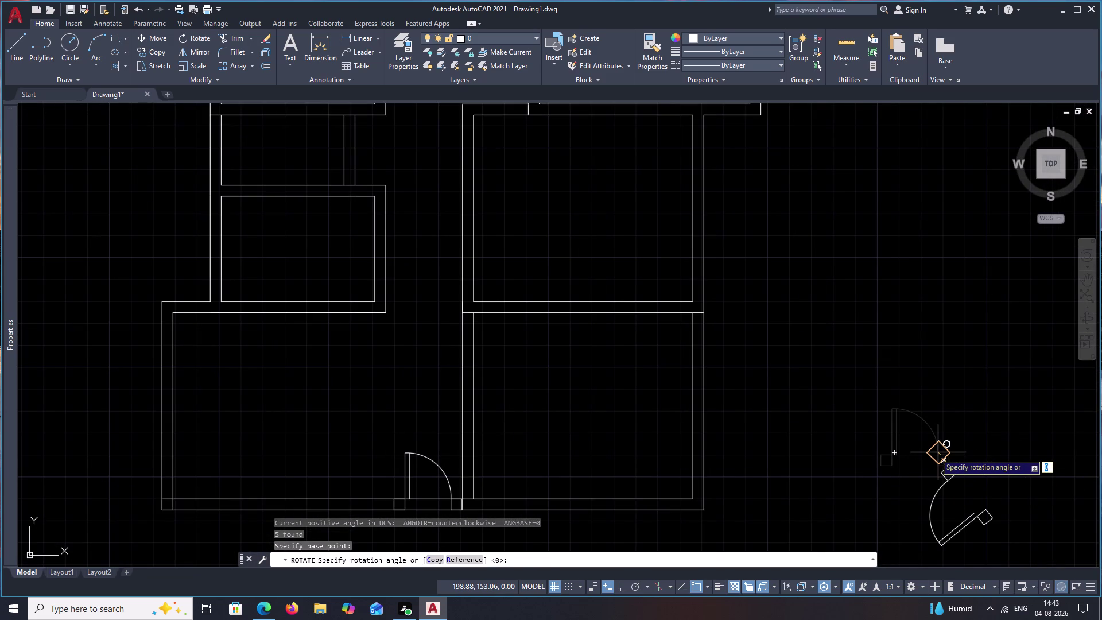
key(F8)
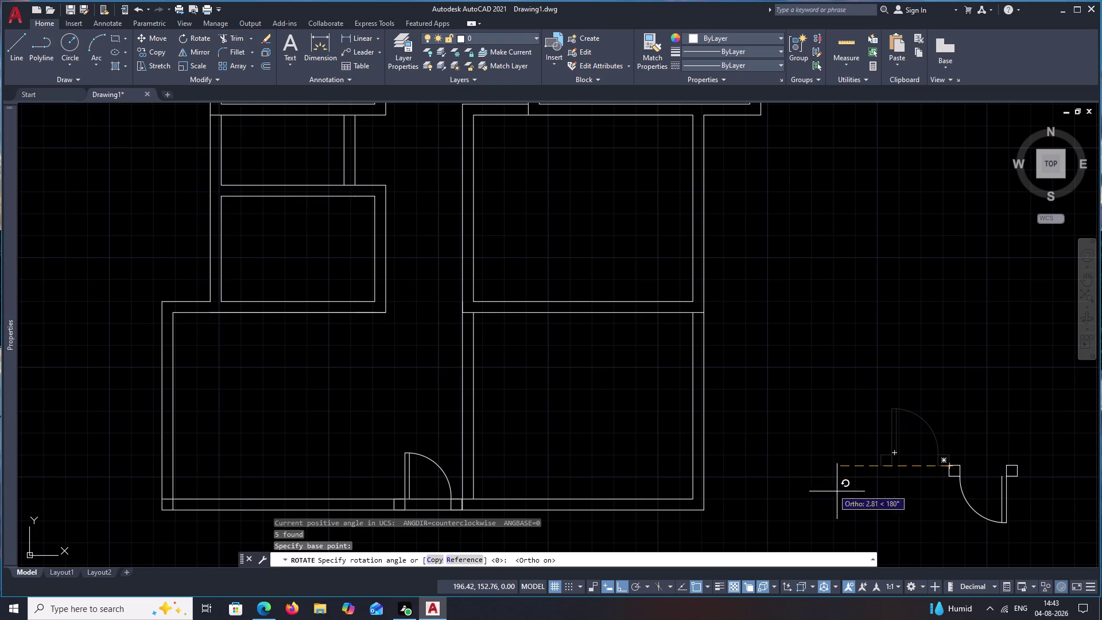
click(939, 520)
key(Escape)
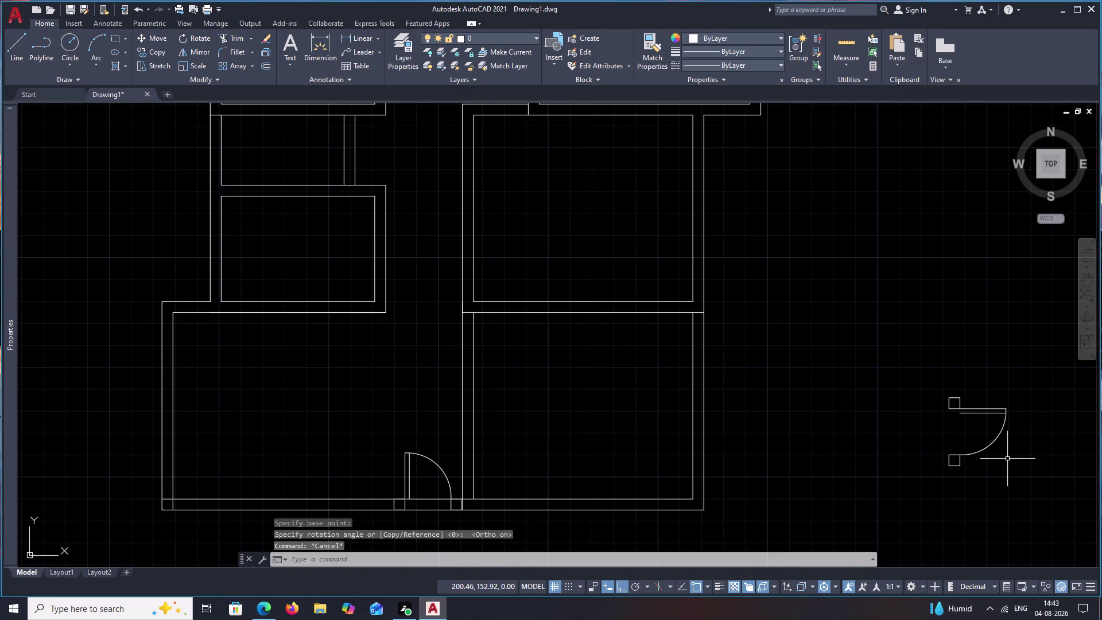
Copy the spare door, based at its corner, into the first right-hand room doorway.
drag(1020, 402, 939, 494)
text(c)
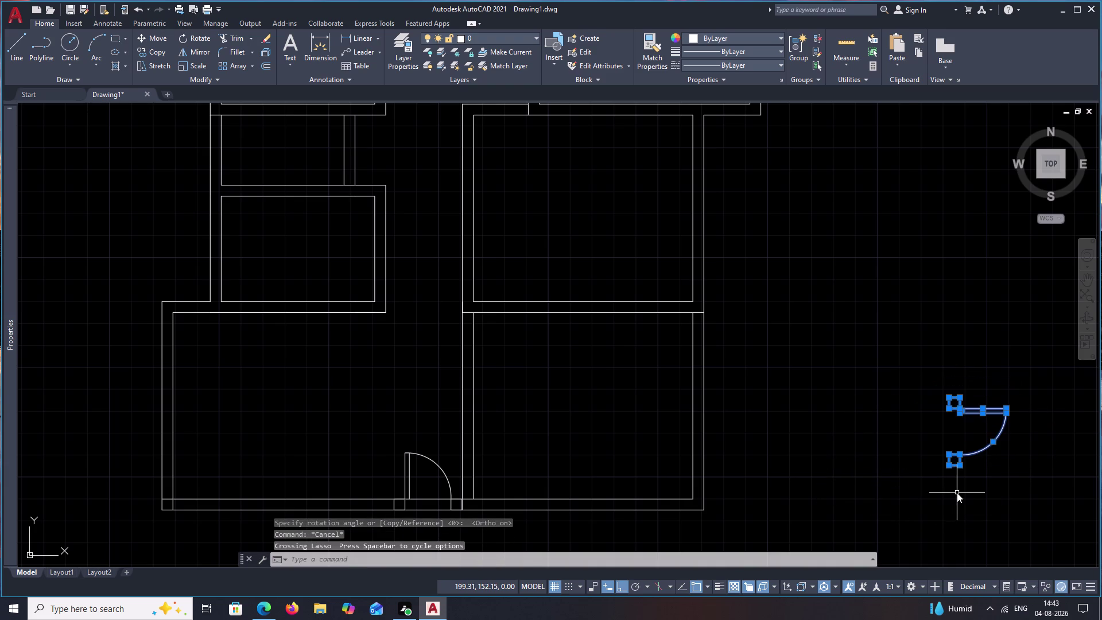
text(o)
key(space)
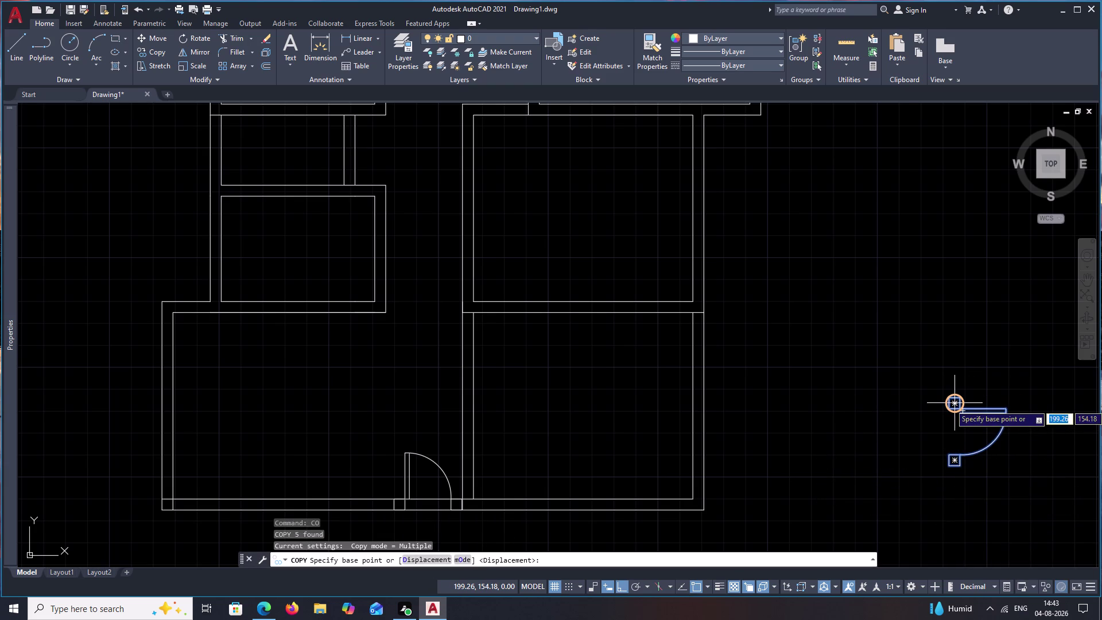
scroll(up, 3)
click(947, 375)
scroll(down, 3)
middle_drag(564, 354, 931, 393)
middle_drag(776, 372, 779, 328)
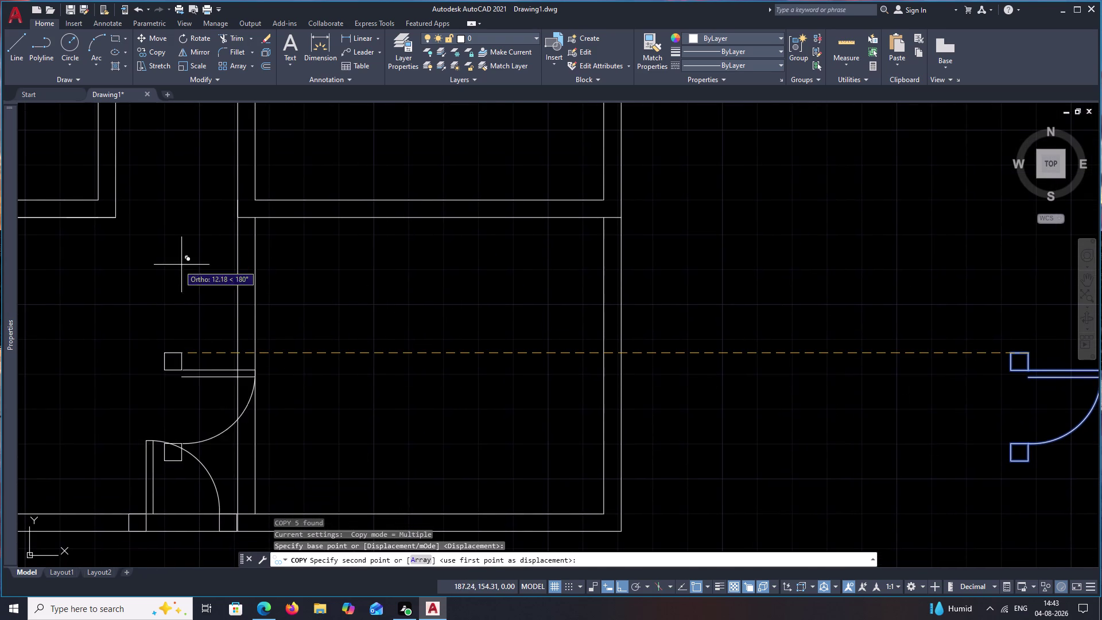
click(256, 224)
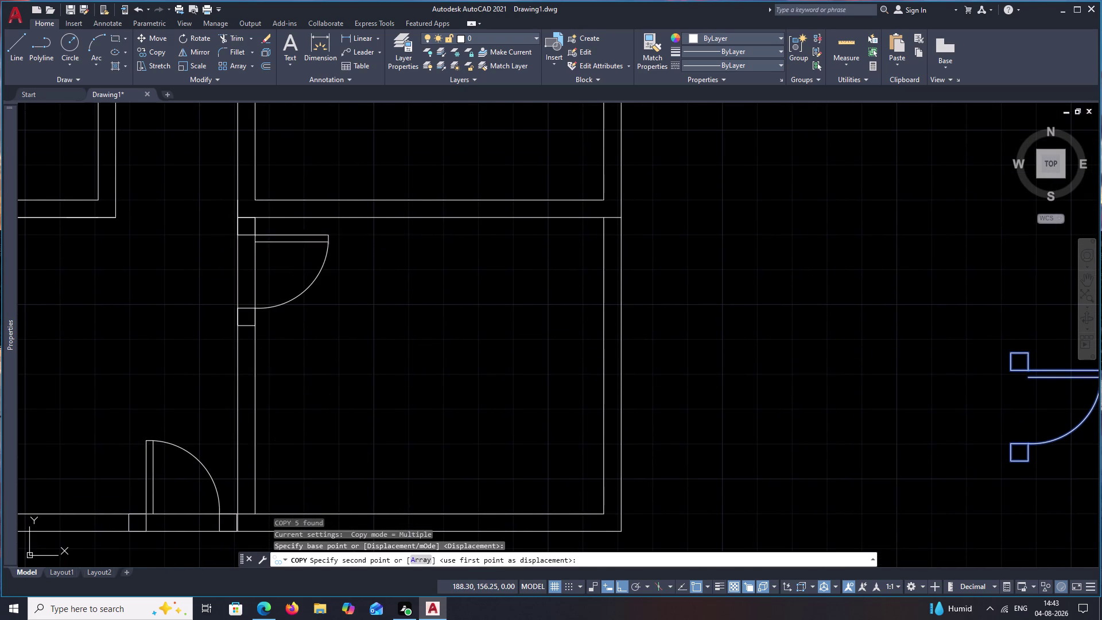
Place a second door copy in the next room doorway, then view the whole plan.
scroll(down, 3)
middle_drag(343, 273, 377, 426)
middle_drag(360, 256, 380, 337)
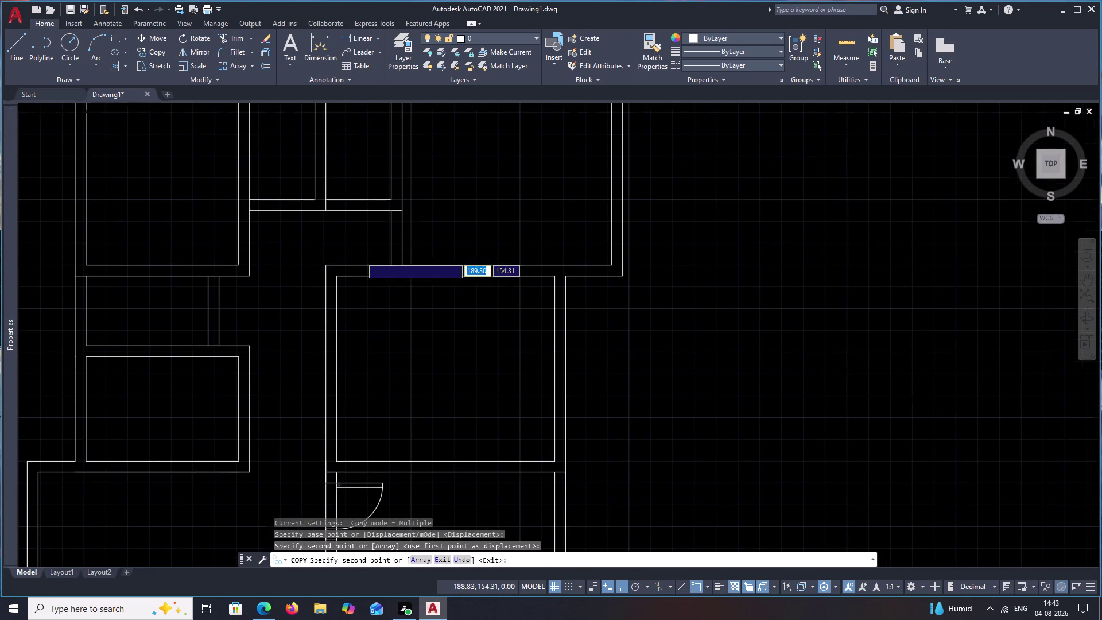
click(336, 282)
middle_drag(422, 333, 436, 404)
key(Escape)
scroll(down, 3)
middle_drag(610, 440, 606, 365)
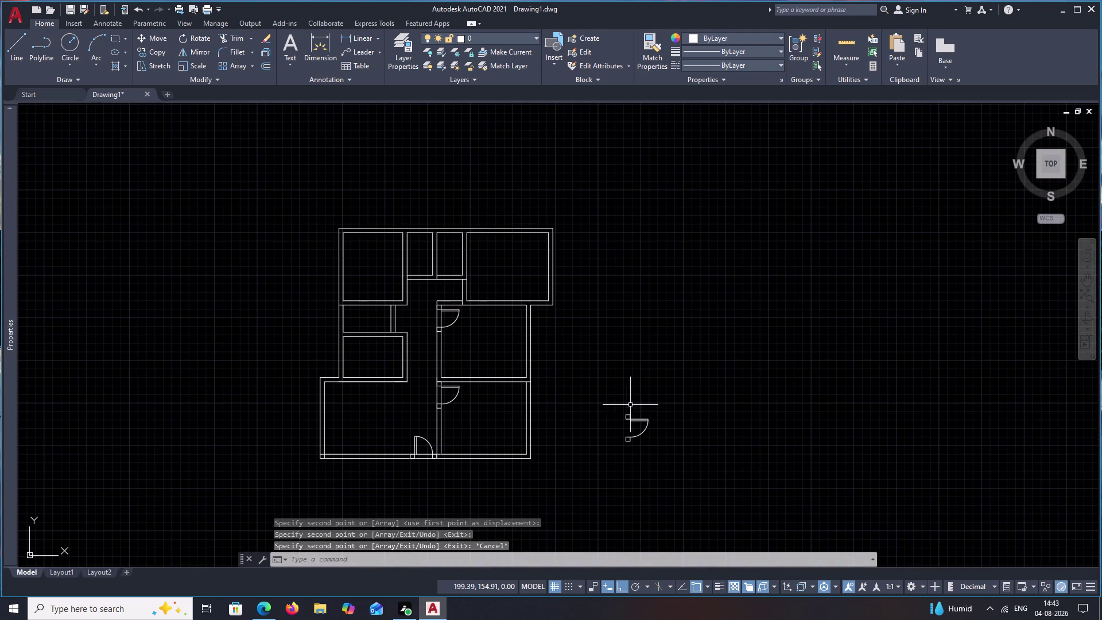
Zoom in on the upper wall opening; start a 0.25 offset, then cancel it.
scroll(up, 3)
middle_drag(568, 387, 631, 364)
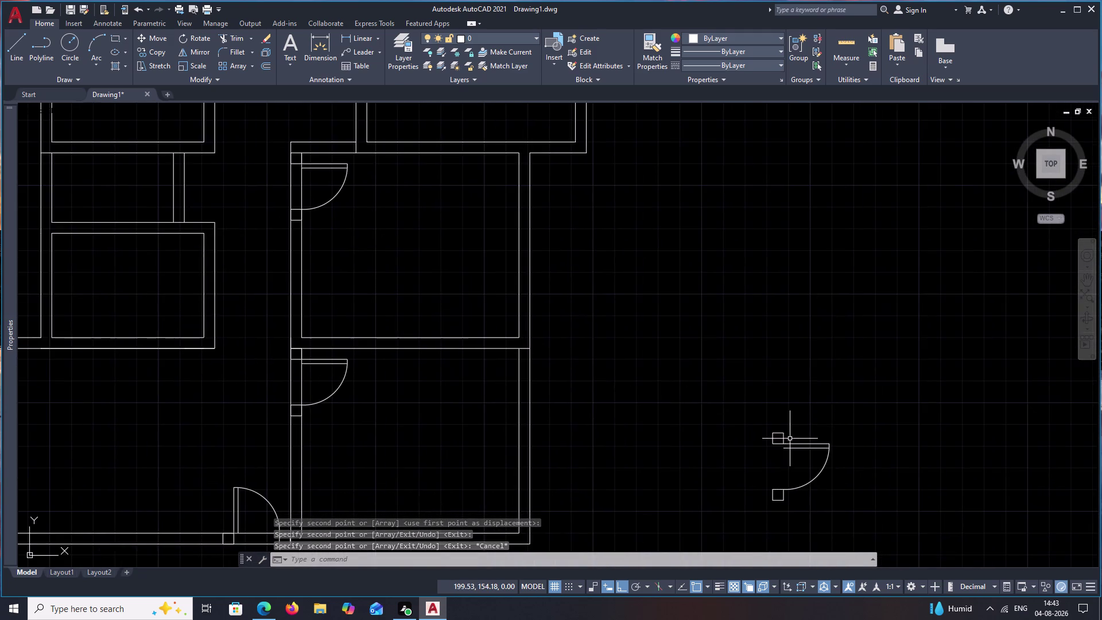
scroll(up, 3)
middle_drag(789, 433, 789, 395)
scroll(down, 3)
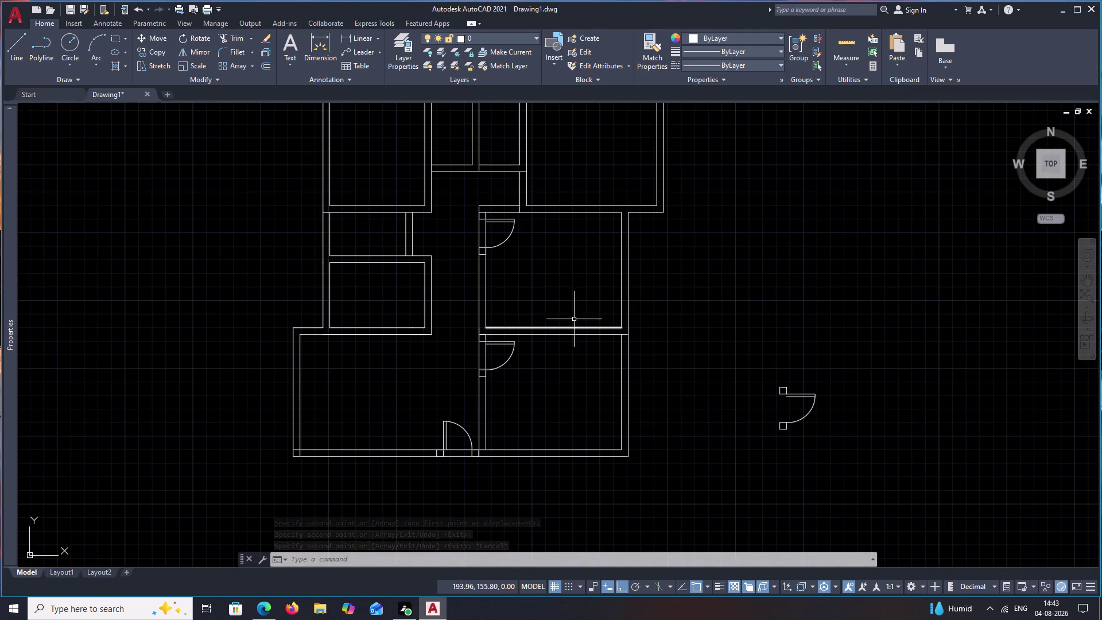
middle_drag(548, 235, 562, 294)
scroll(up, 3)
middle_drag(562, 266, 565, 313)
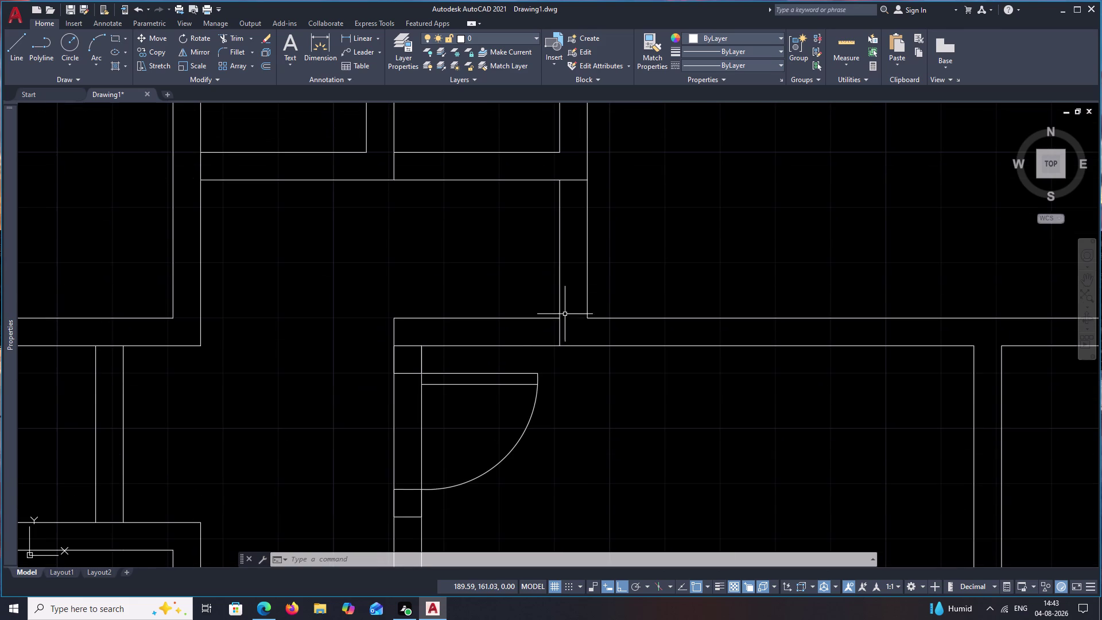
text(o)
key(space)
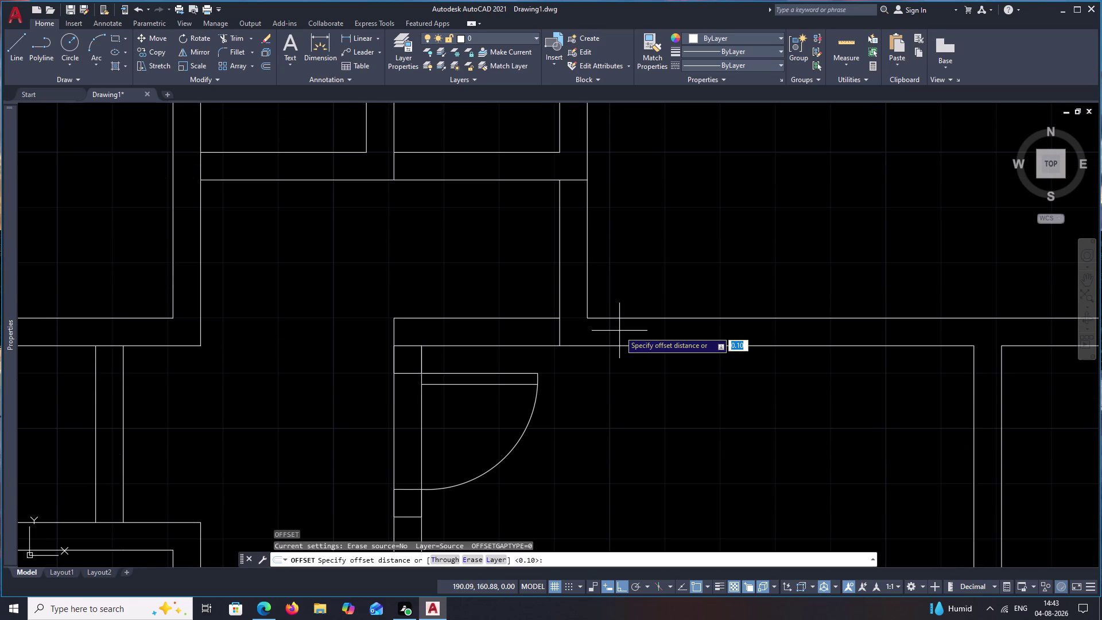
text(.25)
key(space)
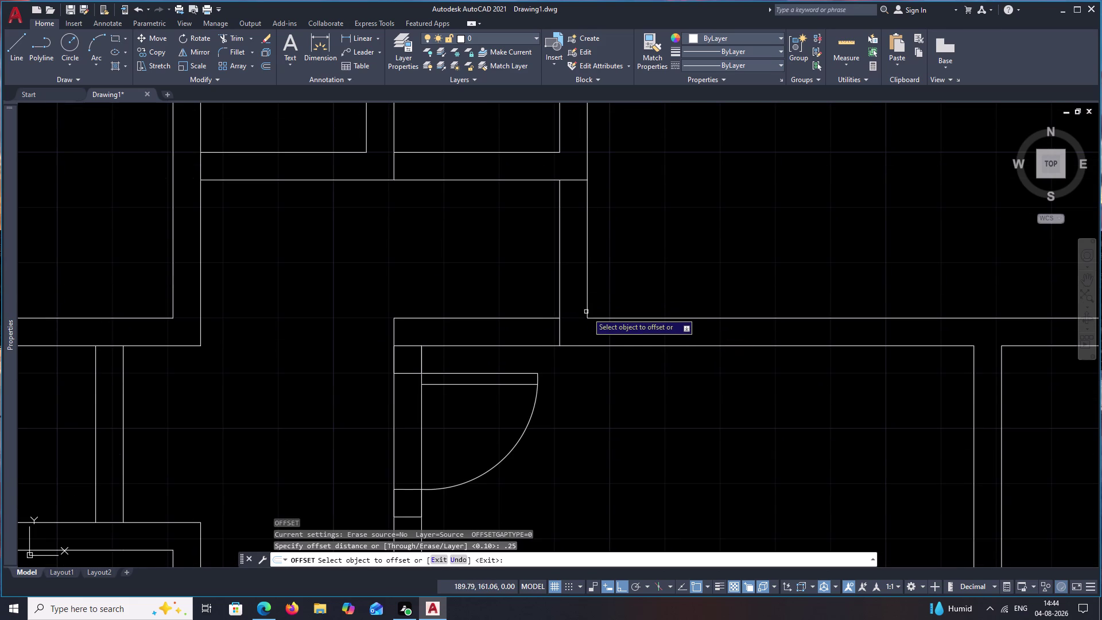
key(Escape)
Draw a short line from the wall corner and offset it by 0.25.
text(l)
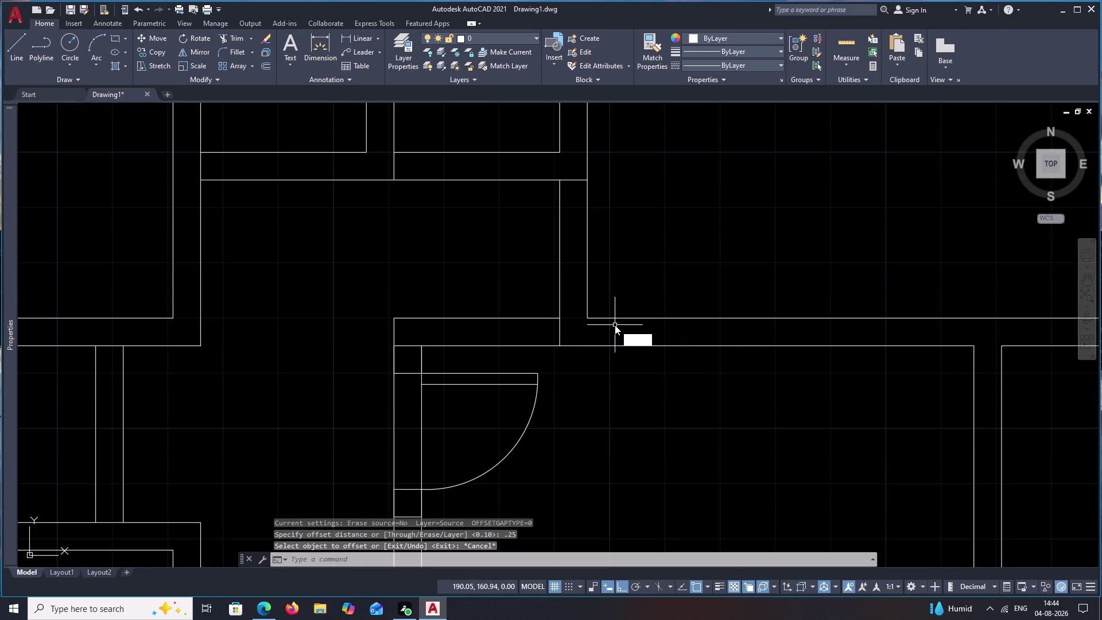
key(space)
click(591, 321)
click(567, 322)
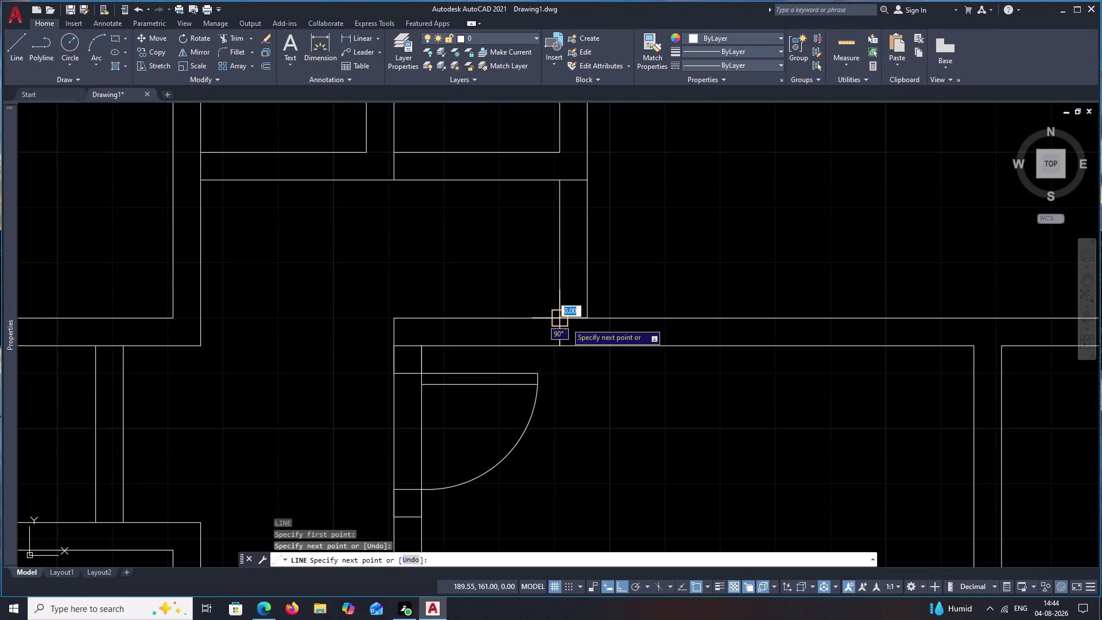
key(Escape)
text(o .)
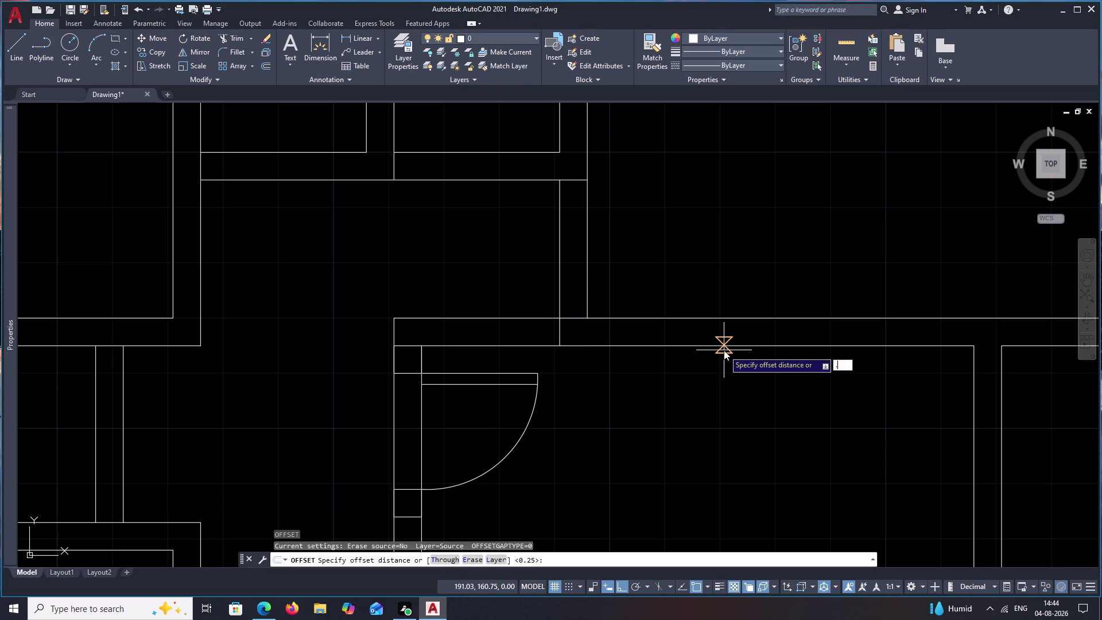
text(25)
key(space)
click(578, 318)
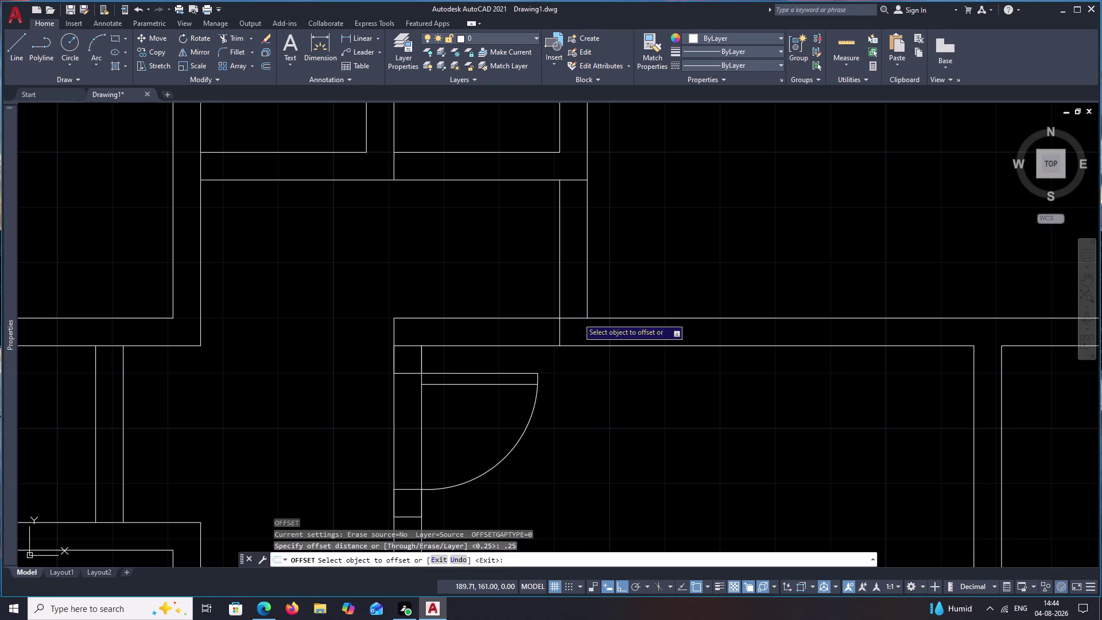
click(578, 295)
key(Escape)
Draw a one-unit leaf line from the wall edge and offset it by 1.
text(l)
key(space)
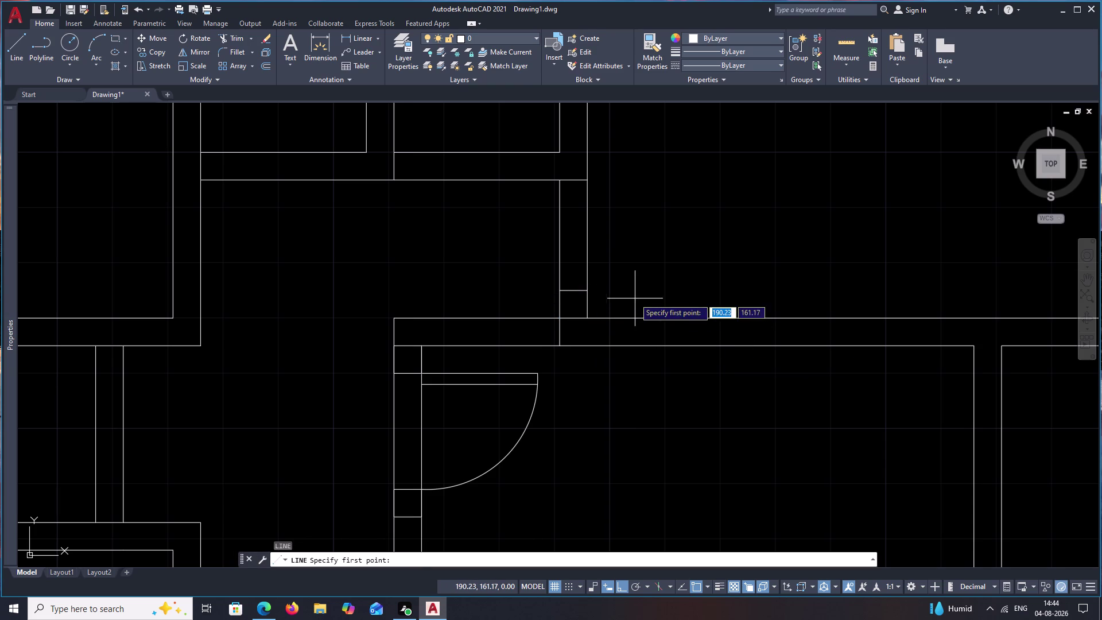
click(591, 291)
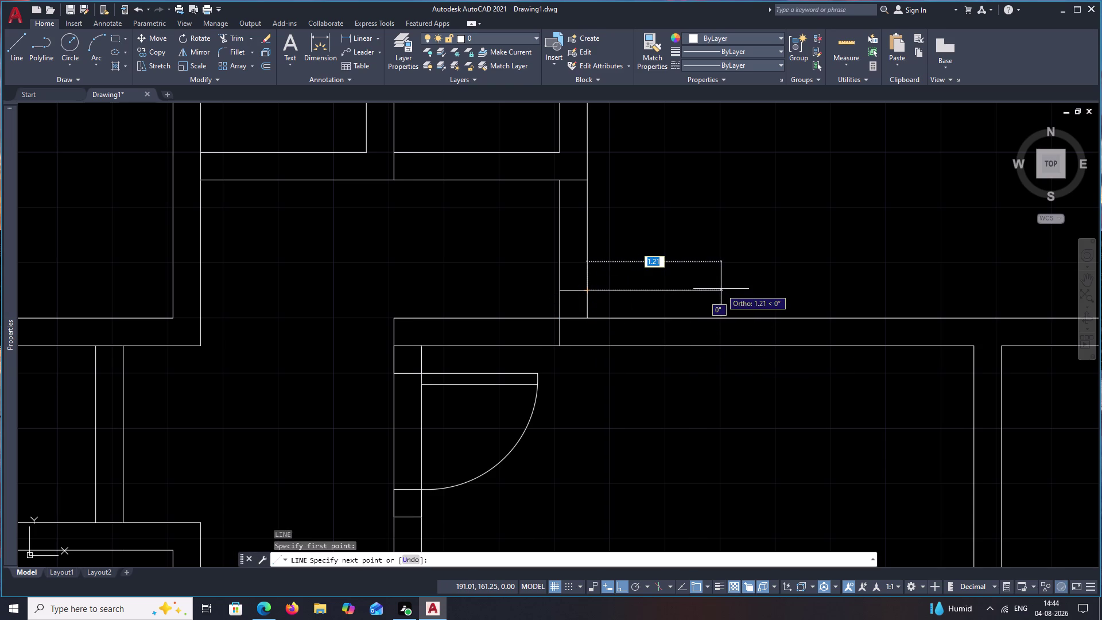
key(1)
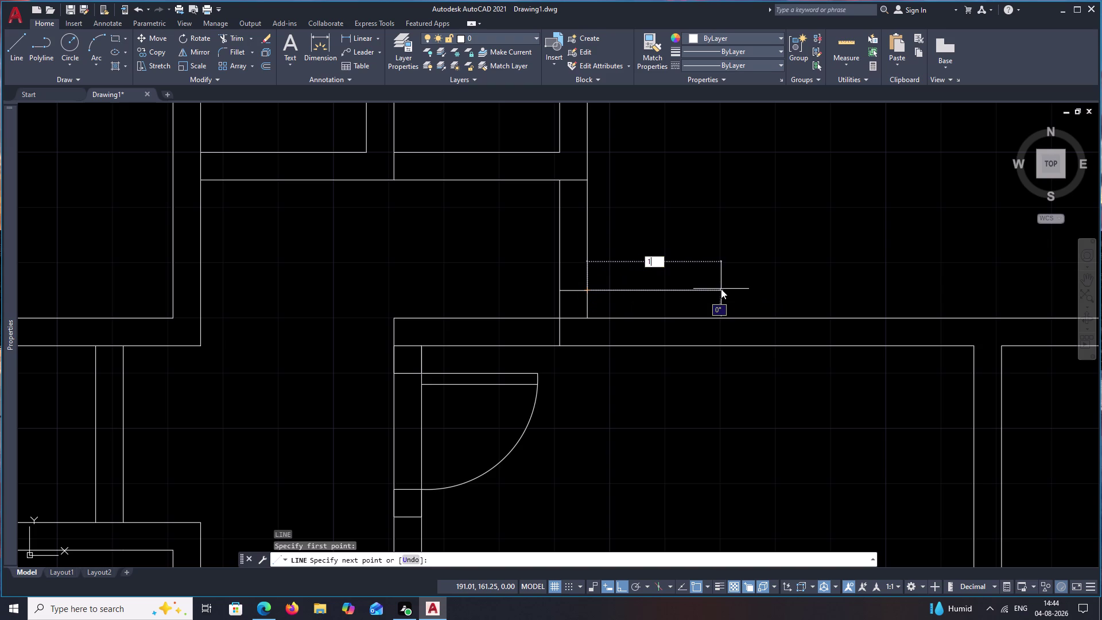
key(space)
key(Escape)
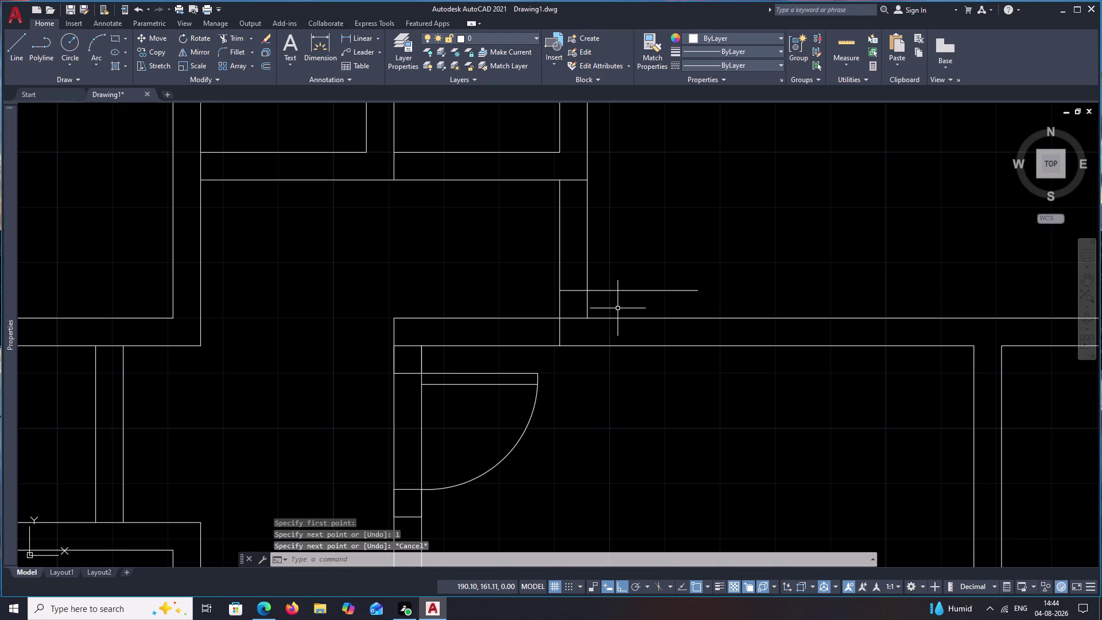
key(o)
key(space)
text(1)
key(space)
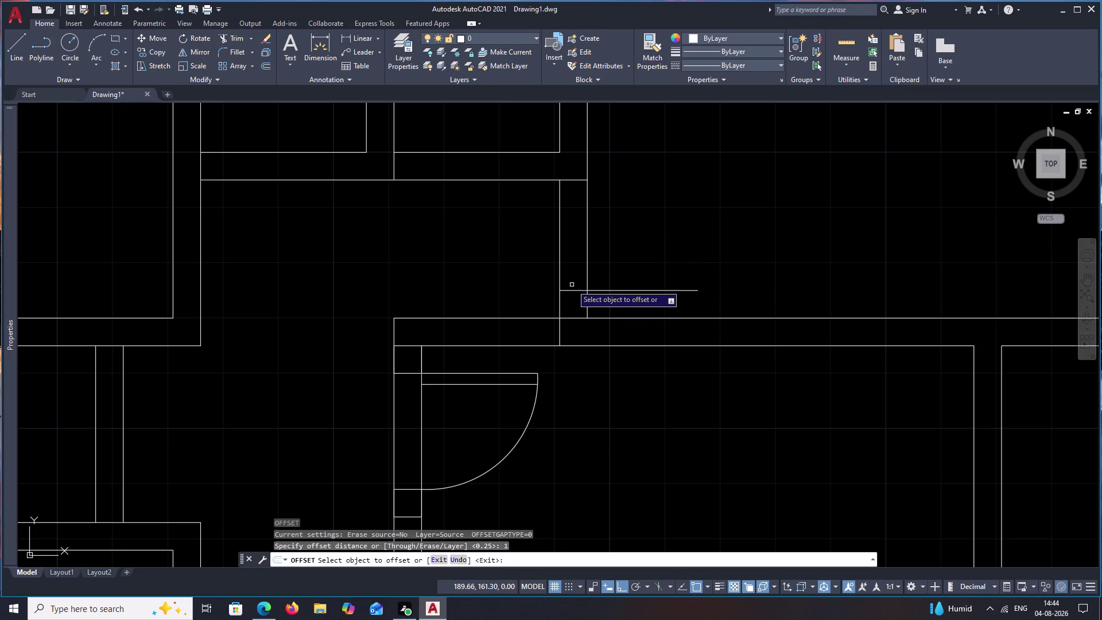
click(576, 289)
click(574, 292)
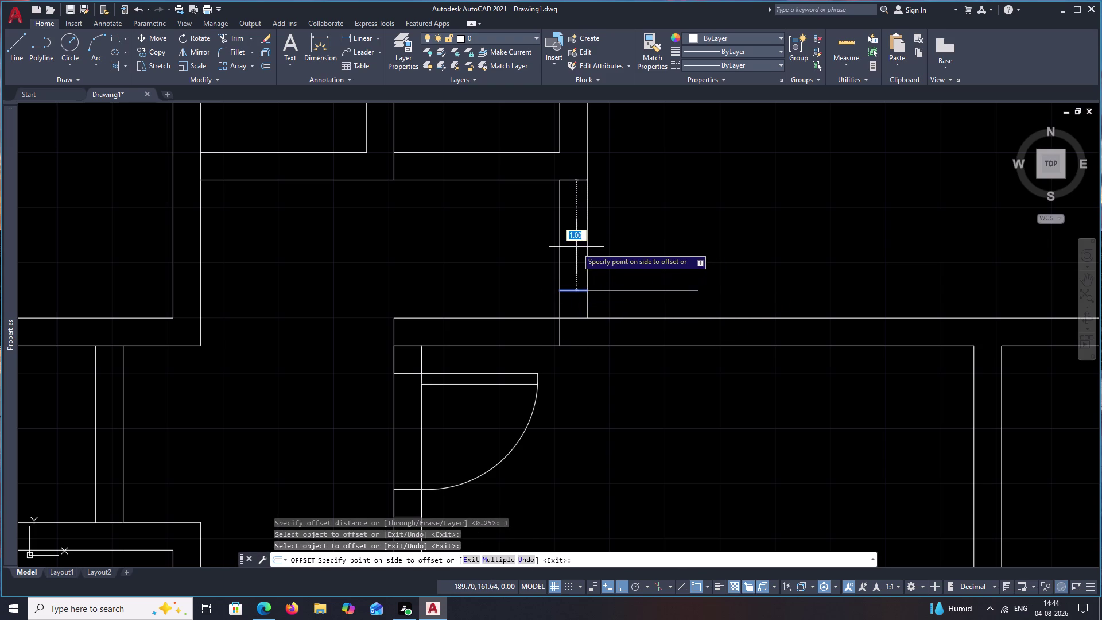
click(575, 247)
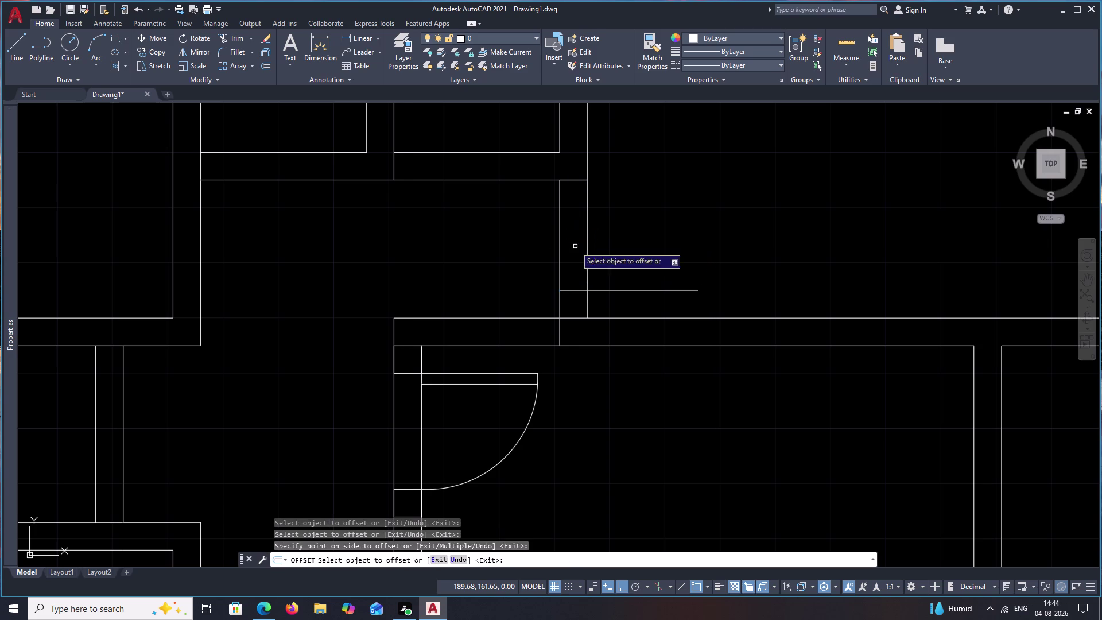
key(Escape)
Offset the short leaf line 0.1 upward to form the second leaf line.
text(o)
key(space)
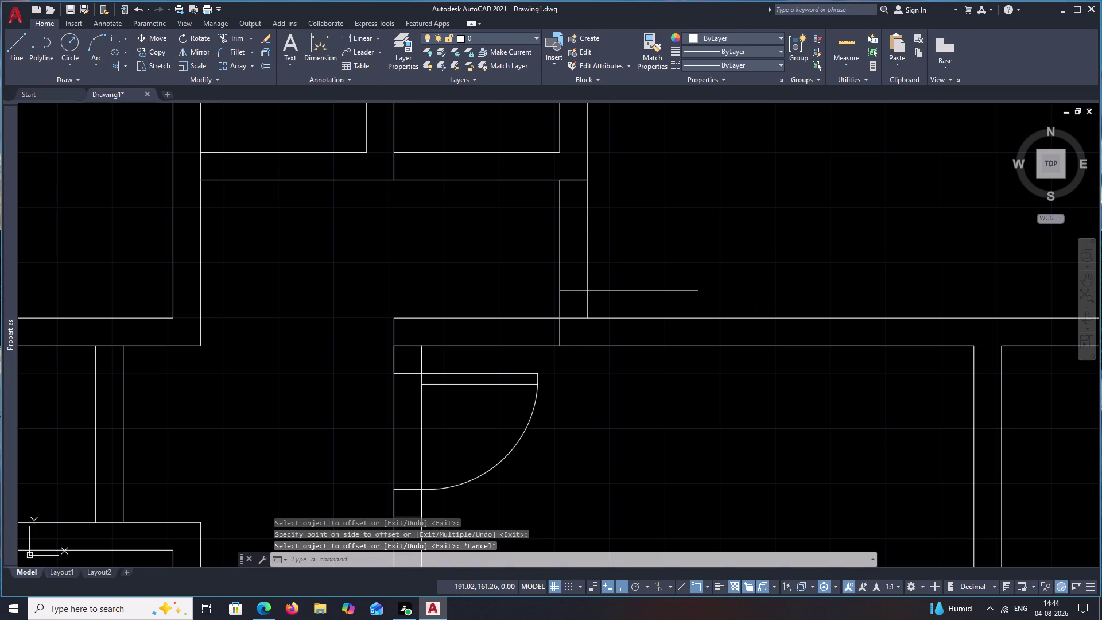
text(.1)
key(space)
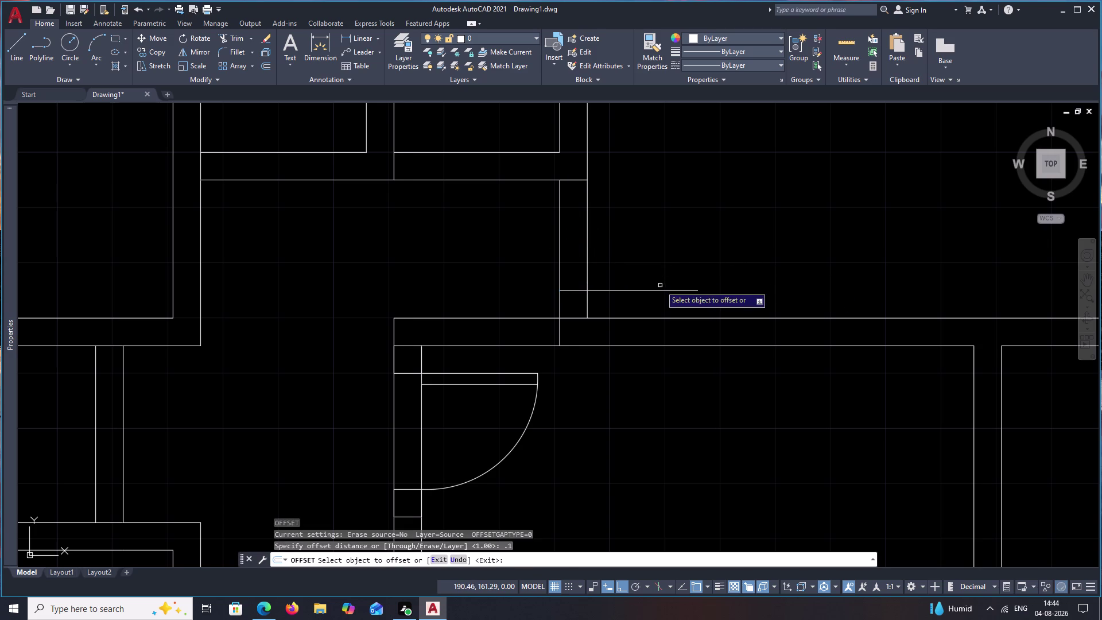
click(659, 291)
click(653, 270)
key(Escape)
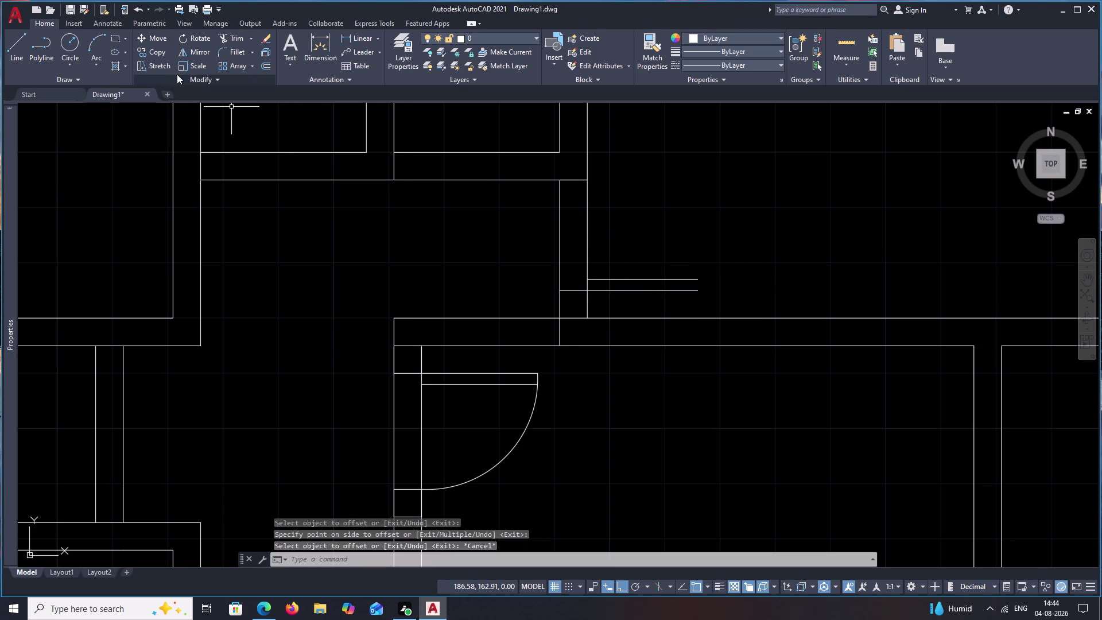
click(101, 43)
Draw the door swing arc from the leaf's end, through a midpoint, to the wall.
click(700, 298)
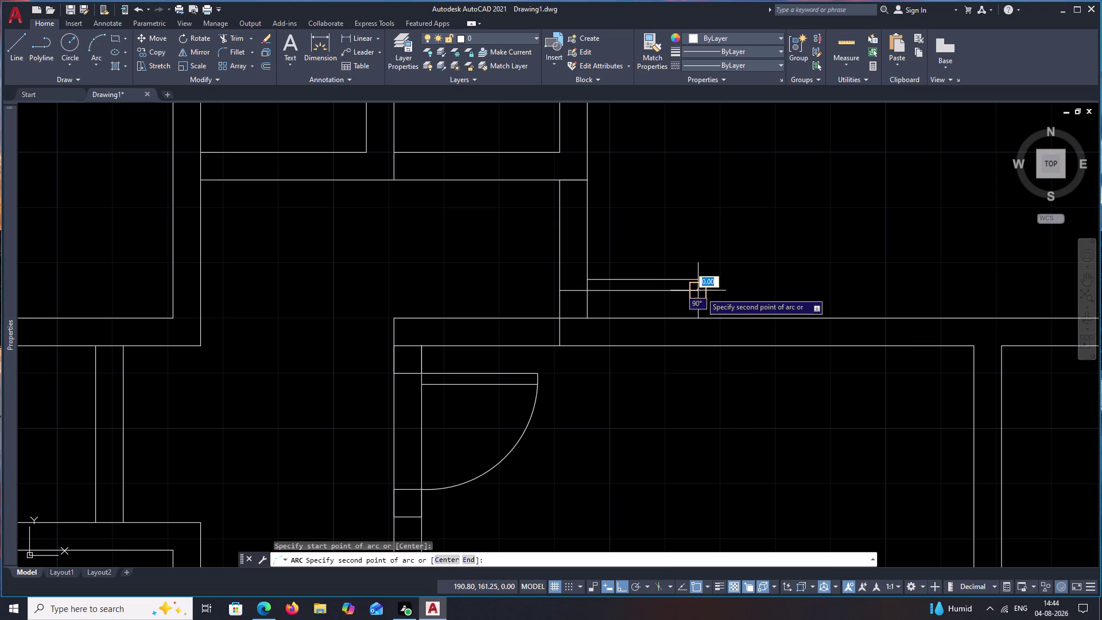
click(698, 280)
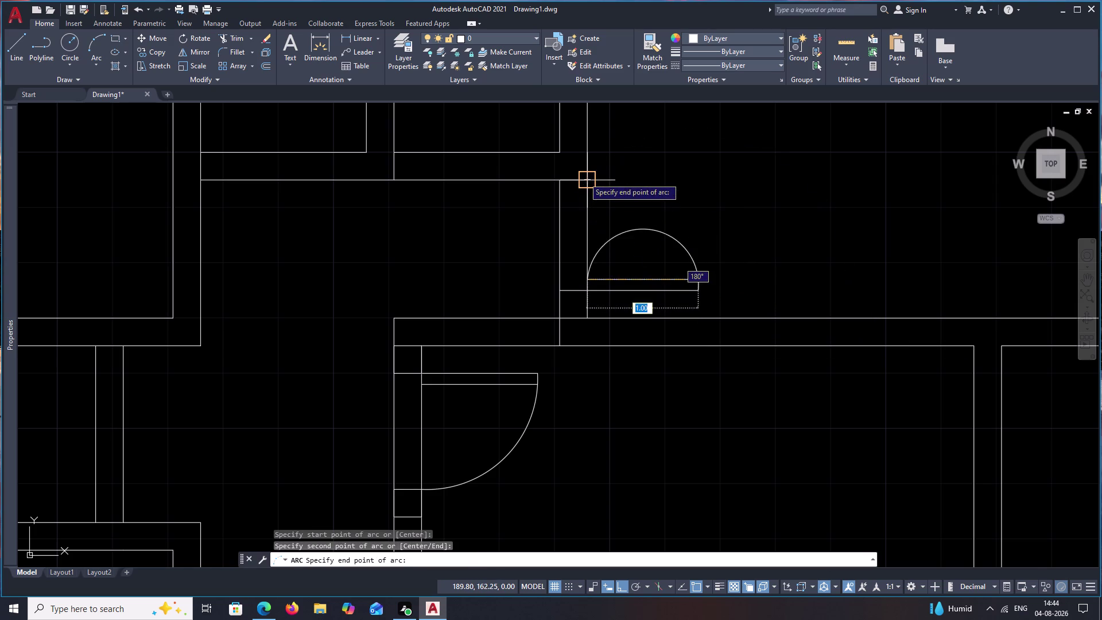
click(584, 178)
key(Escape)
Mirror the door arc and leaf lines across a vertical axis, keeping the original.
middle_drag(634, 387, 775, 441)
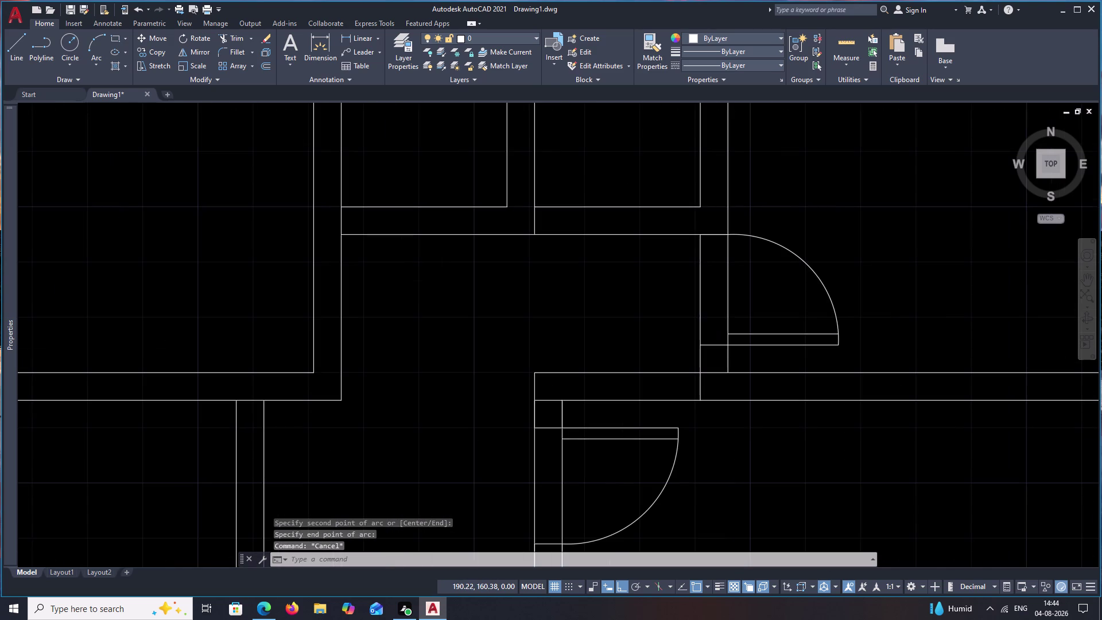
drag(849, 251, 791, 318)
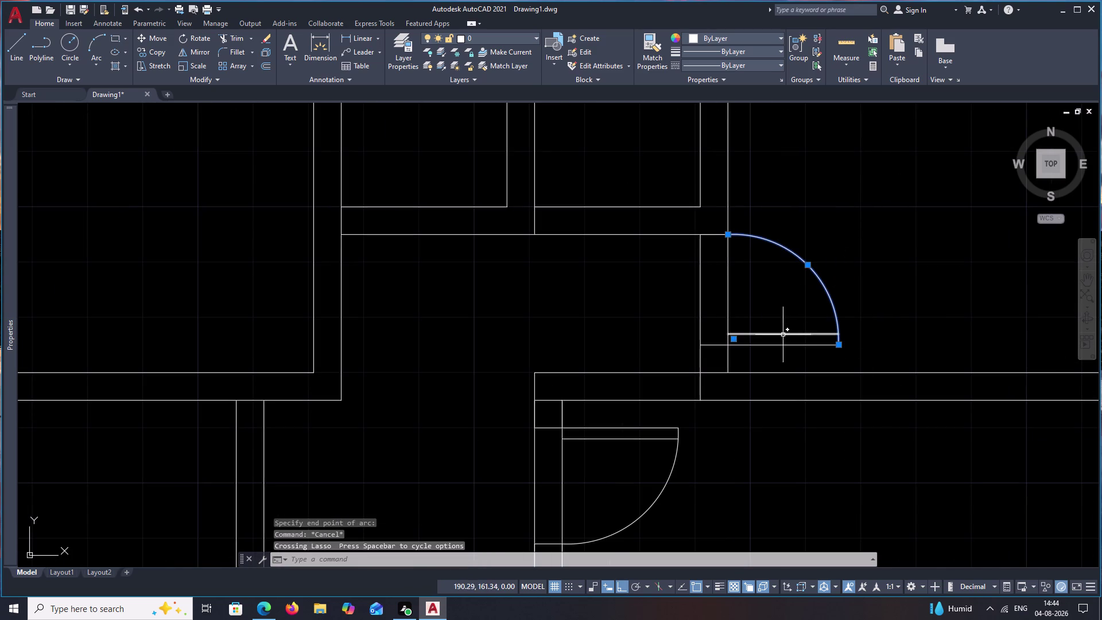
click(777, 345)
click(778, 333)
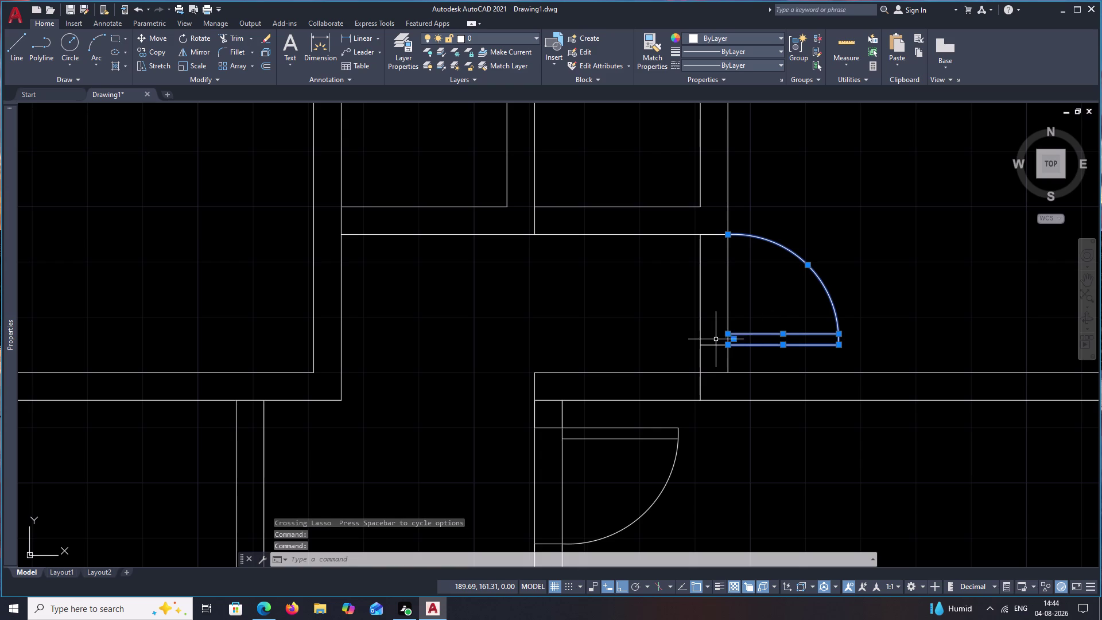
click(716, 346)
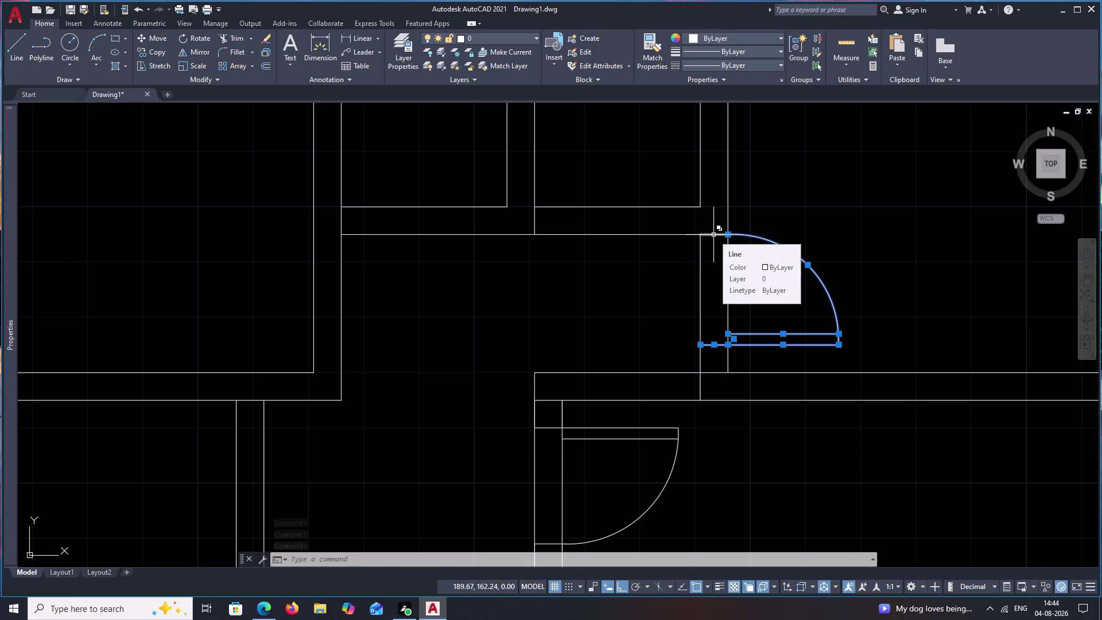
text(mi)
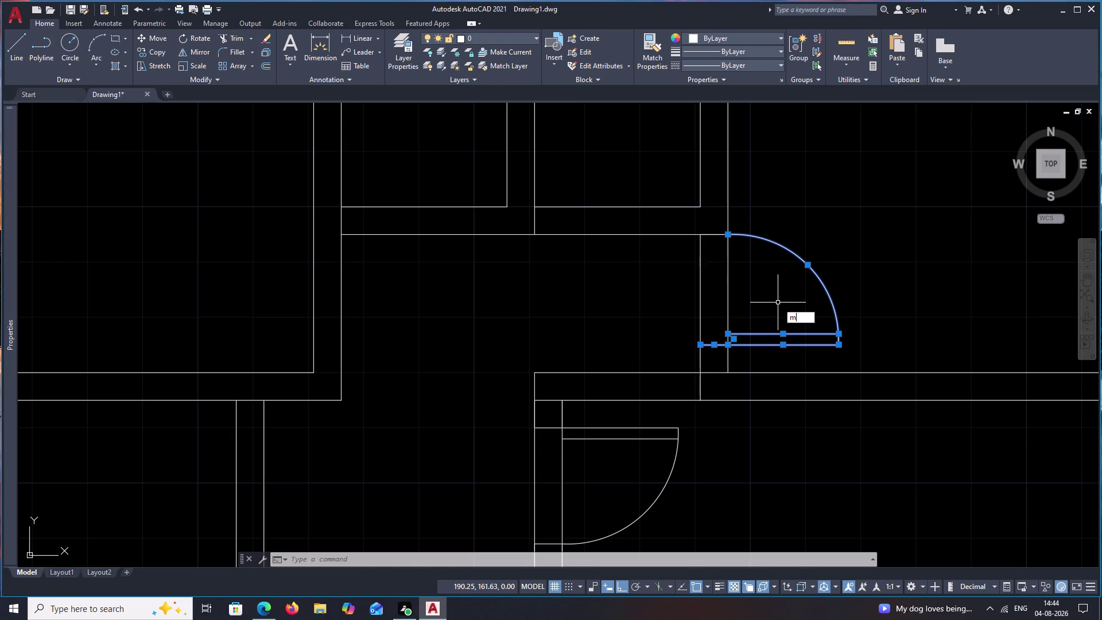
key(space)
click(536, 238)
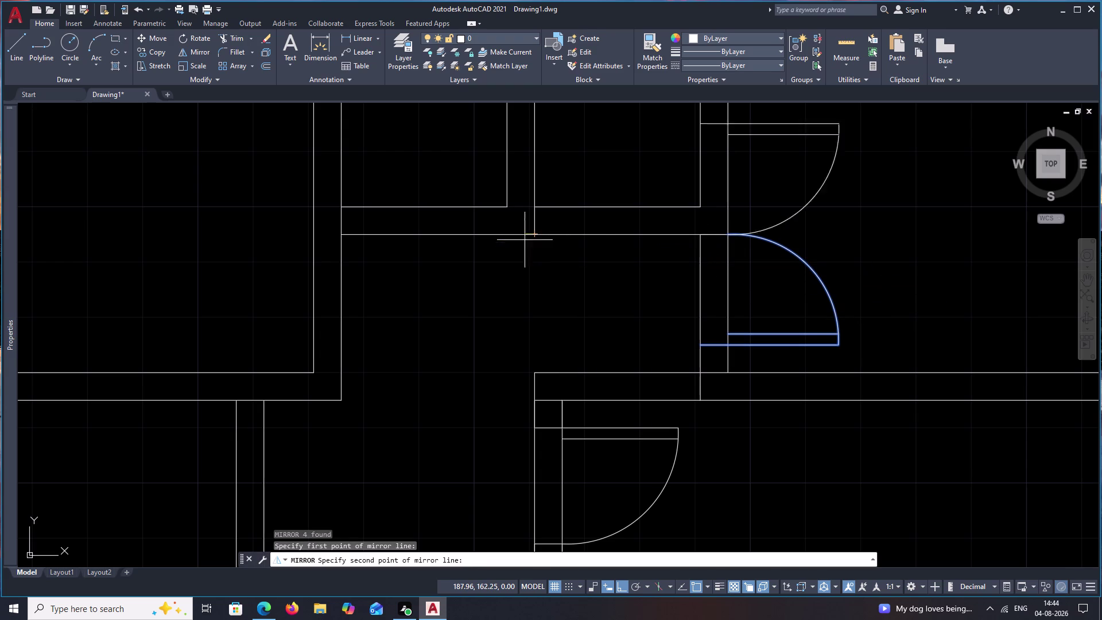
click(547, 289)
drag(574, 331, 547, 288)
key(Escape)
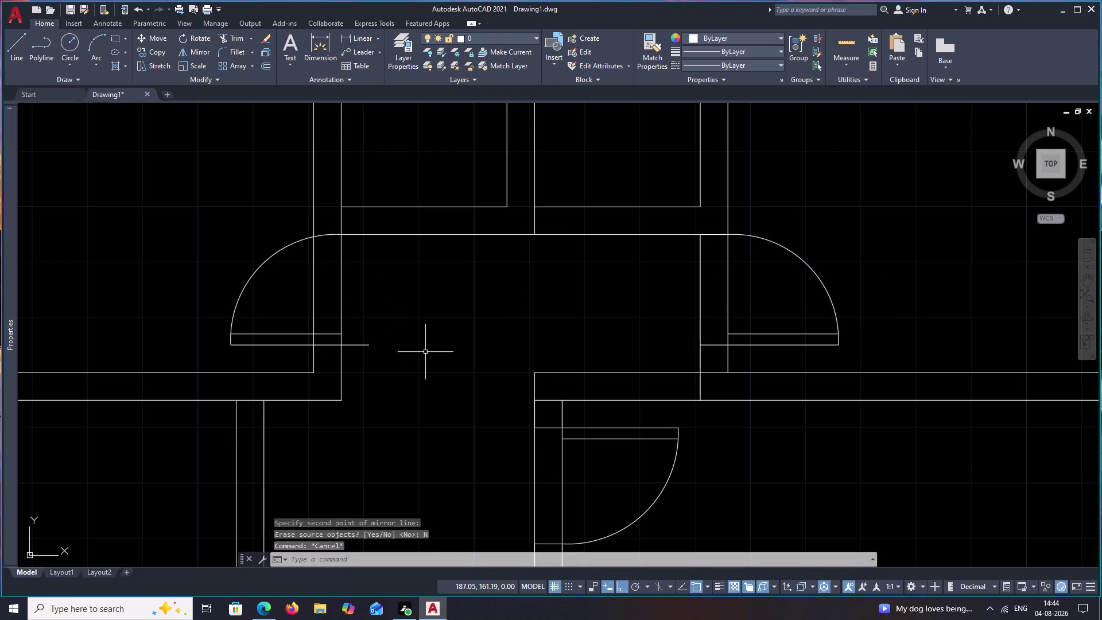
Start trimming the wall lines at the new door.
text(t)
text(r)
key(space)
drag(366, 330, 359, 368)
scroll(down, 3)
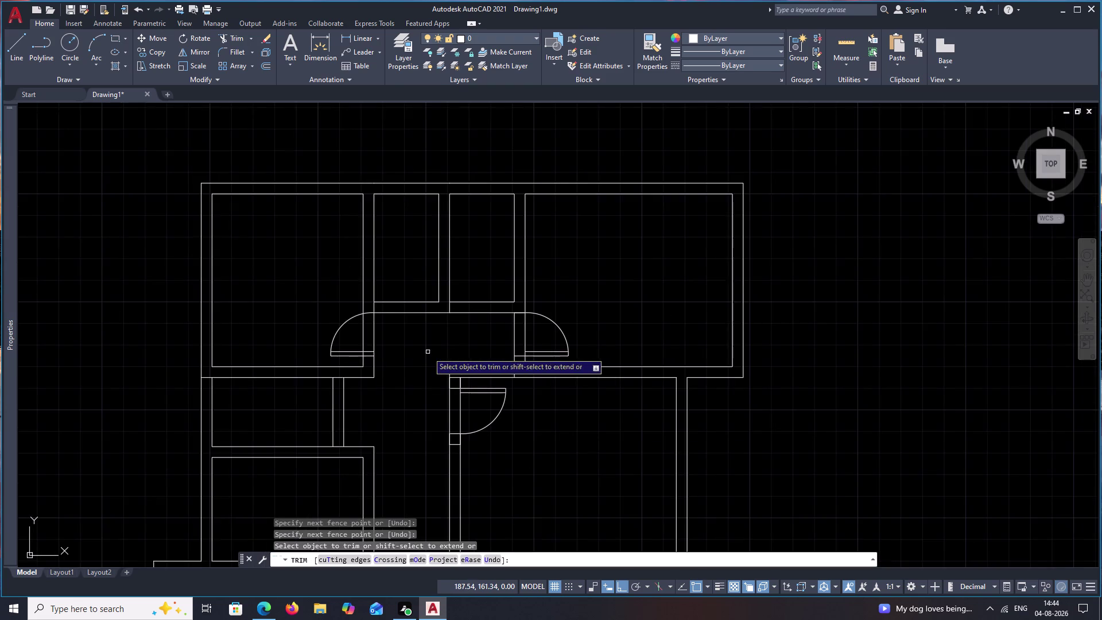
Cancel the trim and undo both the trim and the earlier mirrored door.
middle_drag(429, 352, 442, 316)
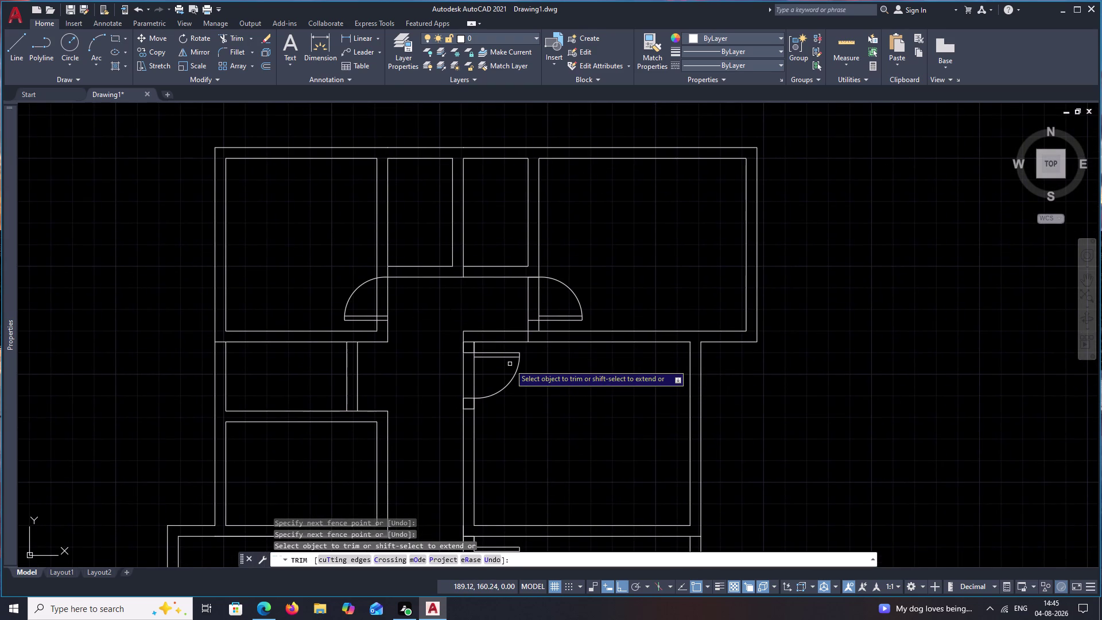
key(ctrl+z)
key(ctrl+z)
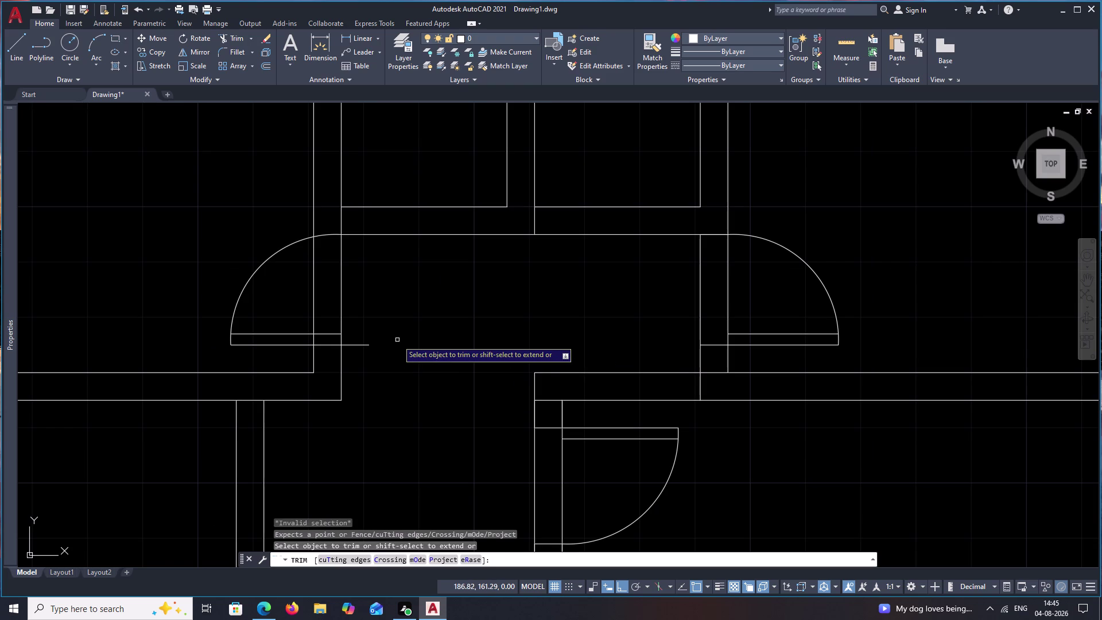
key(Escape)
key(ctrl+z)
key(ctrl+z)
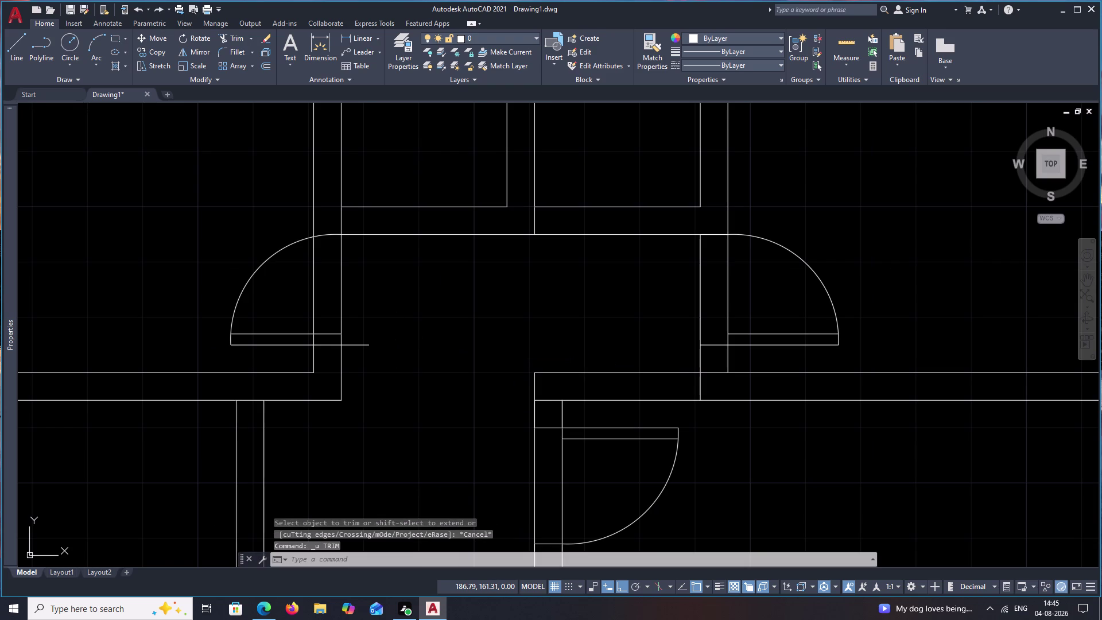
Mirror the door's hinge line, leaf and swing arc about the corridor's vertical centre line.
click(717, 345)
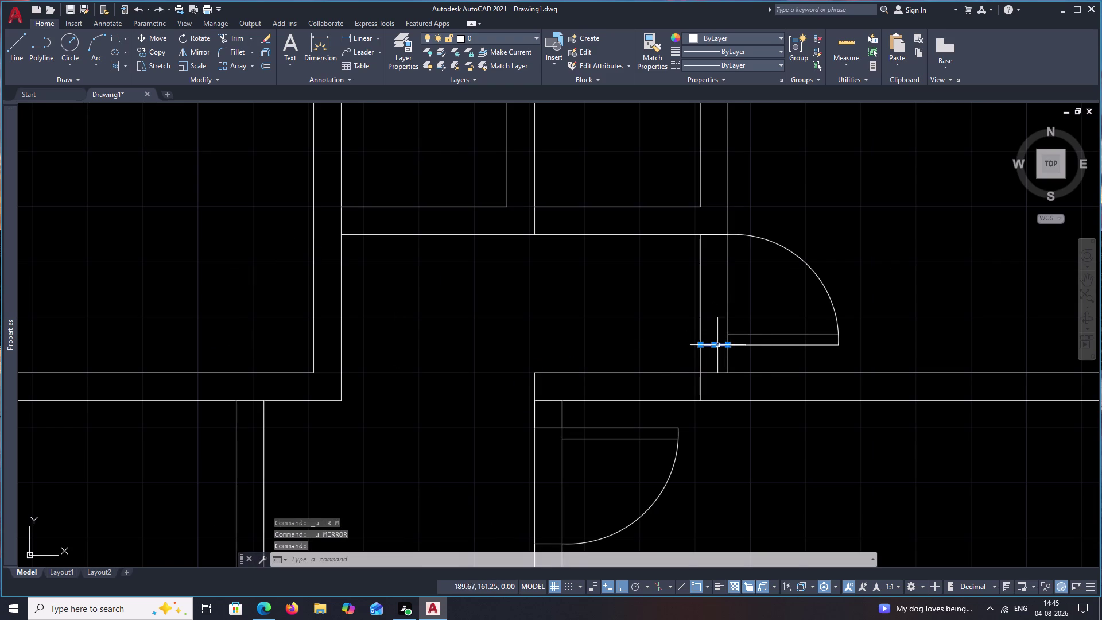
click(763, 345)
click(762, 333)
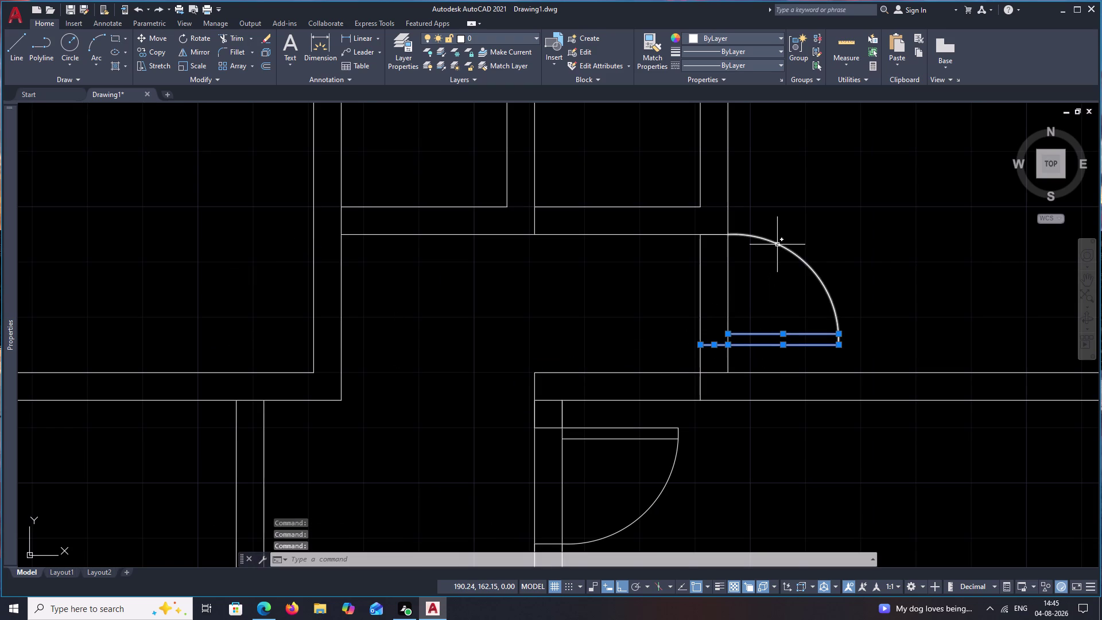
click(778, 242)
text(mi)
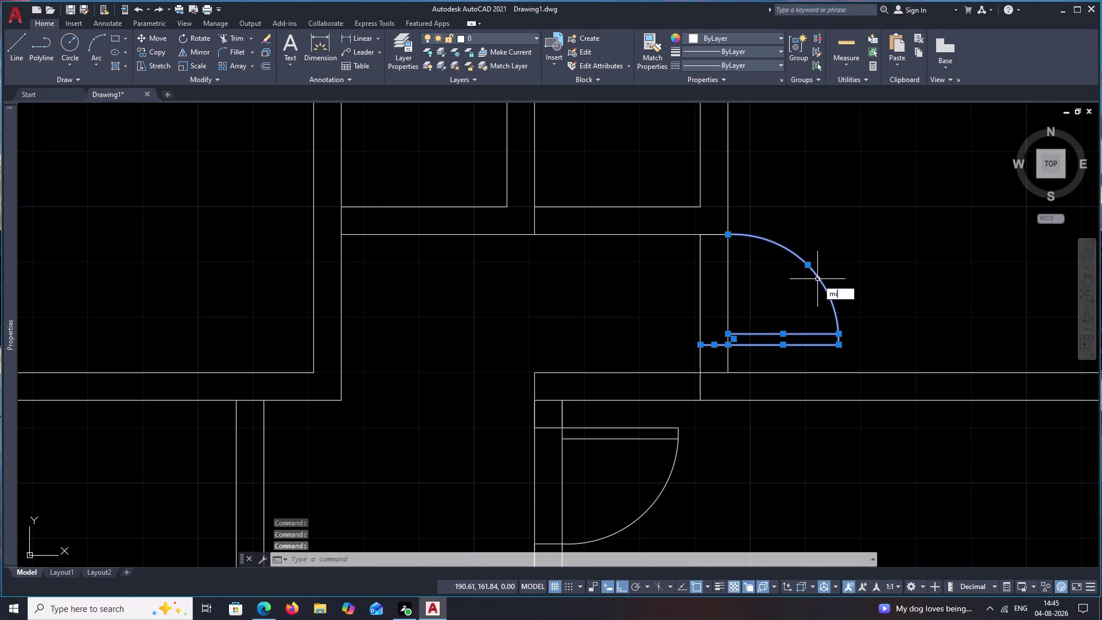
key(space)
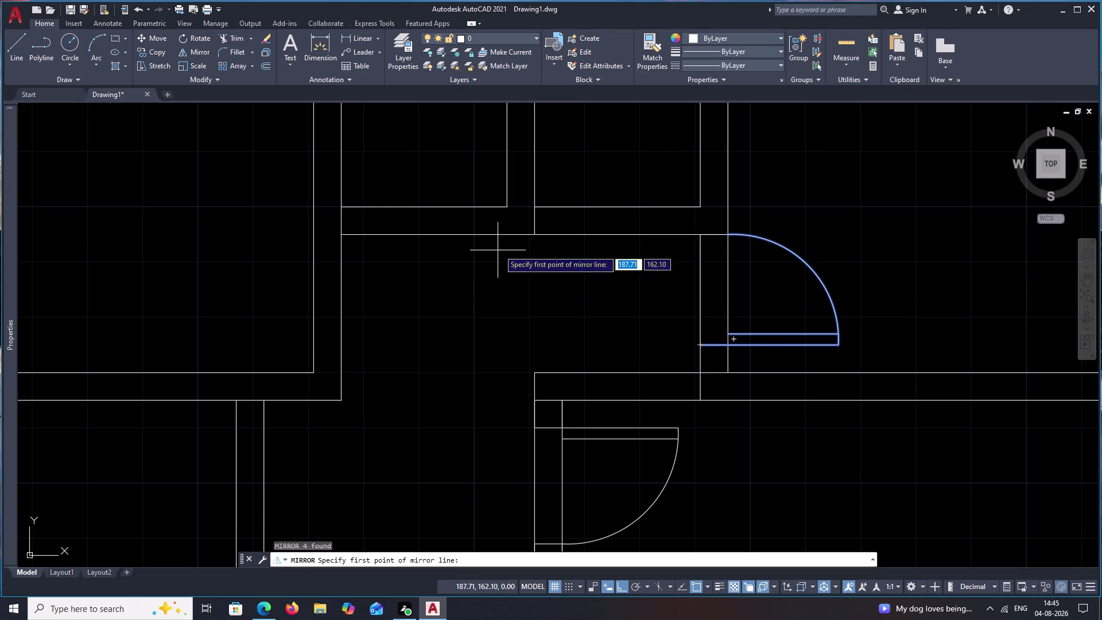
click(536, 237)
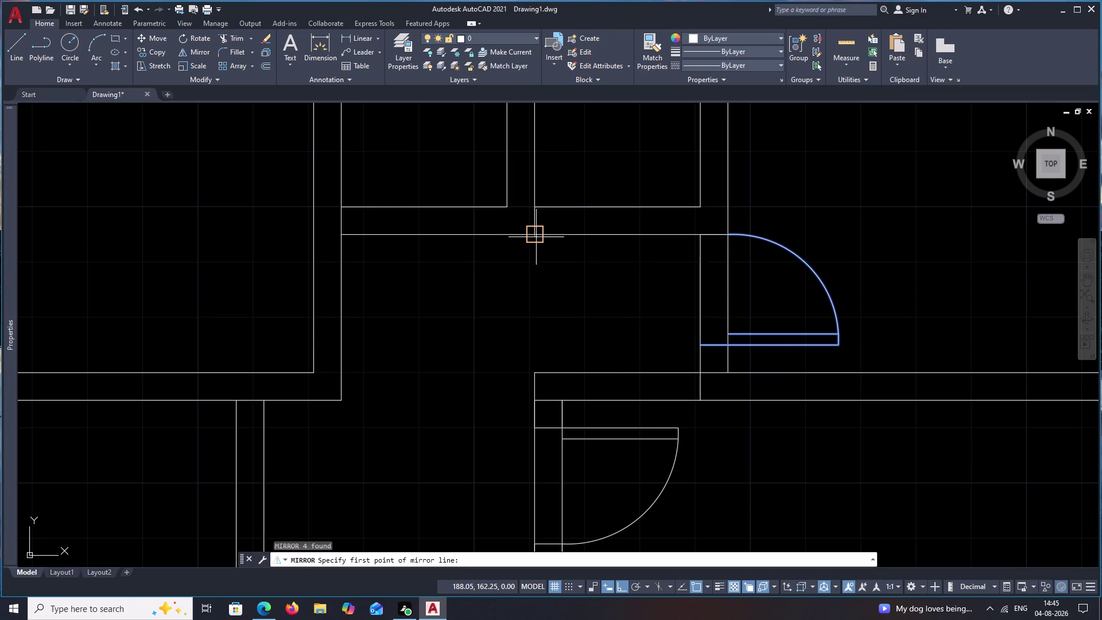
click(568, 291)
drag(587, 331, 568, 291)
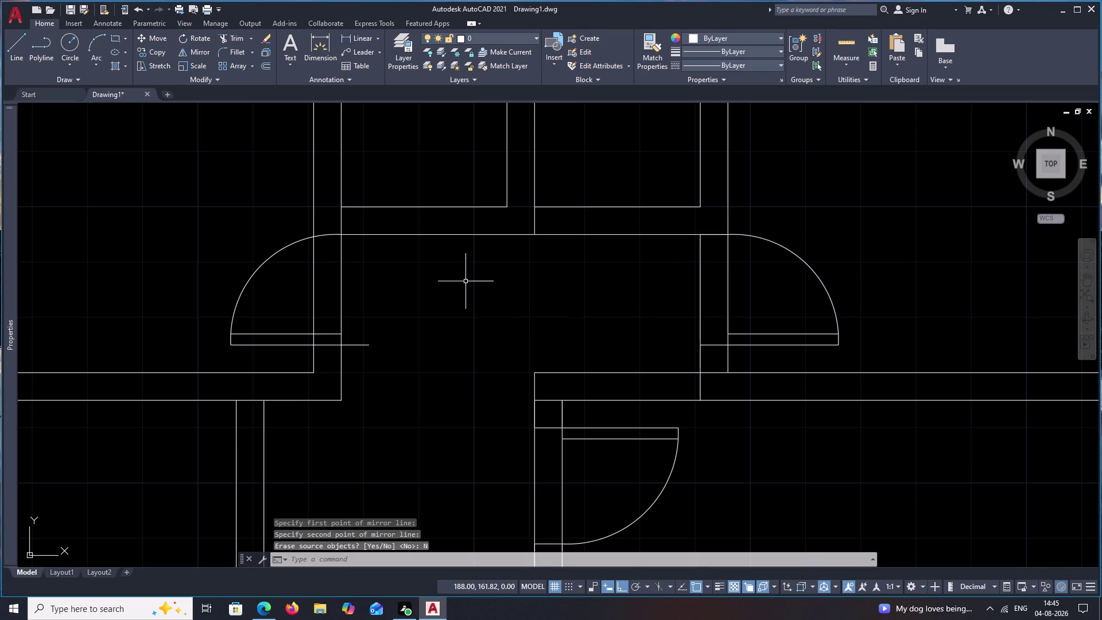
Move the mirrored door left so it sits against the left wall jamb.
click(361, 345)
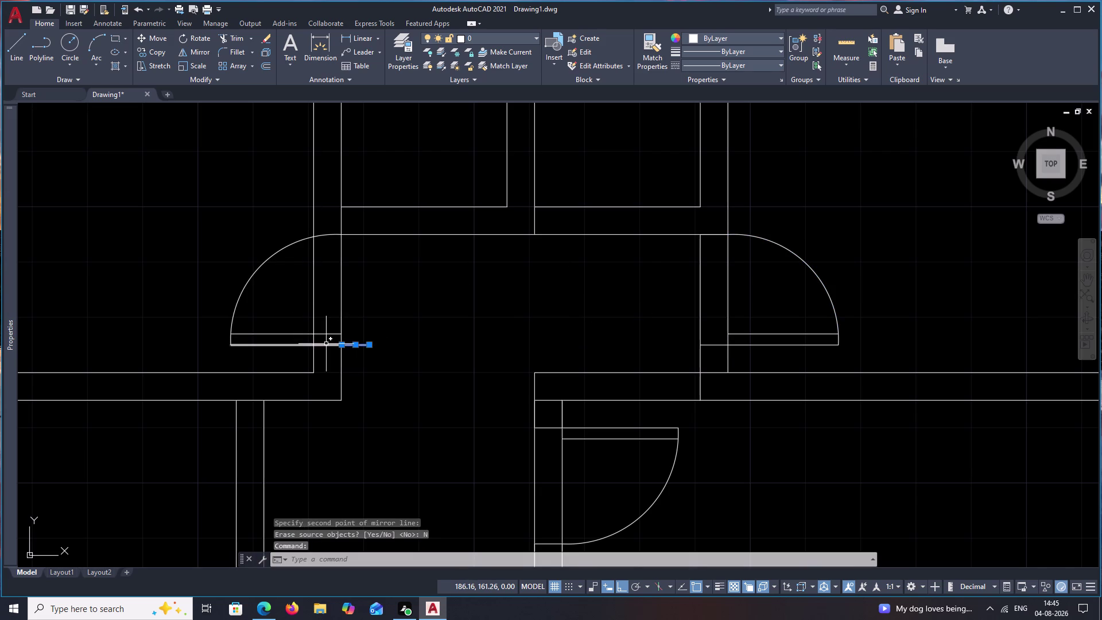
click(326, 344)
click(320, 334)
click(328, 233)
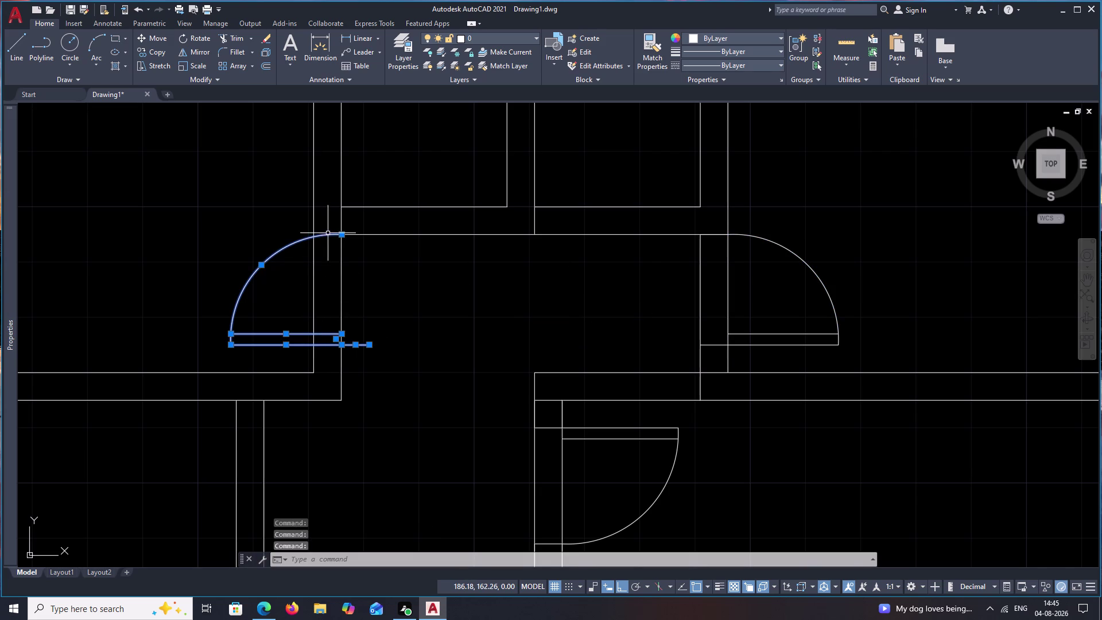
text(m)
key(space)
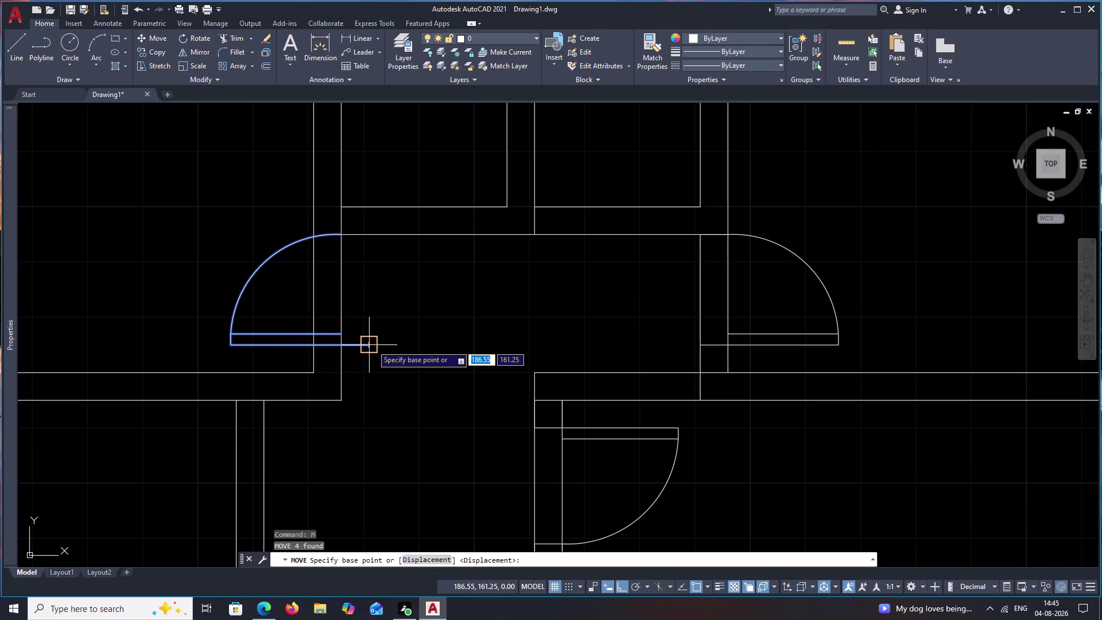
click(372, 345)
click(336, 345)
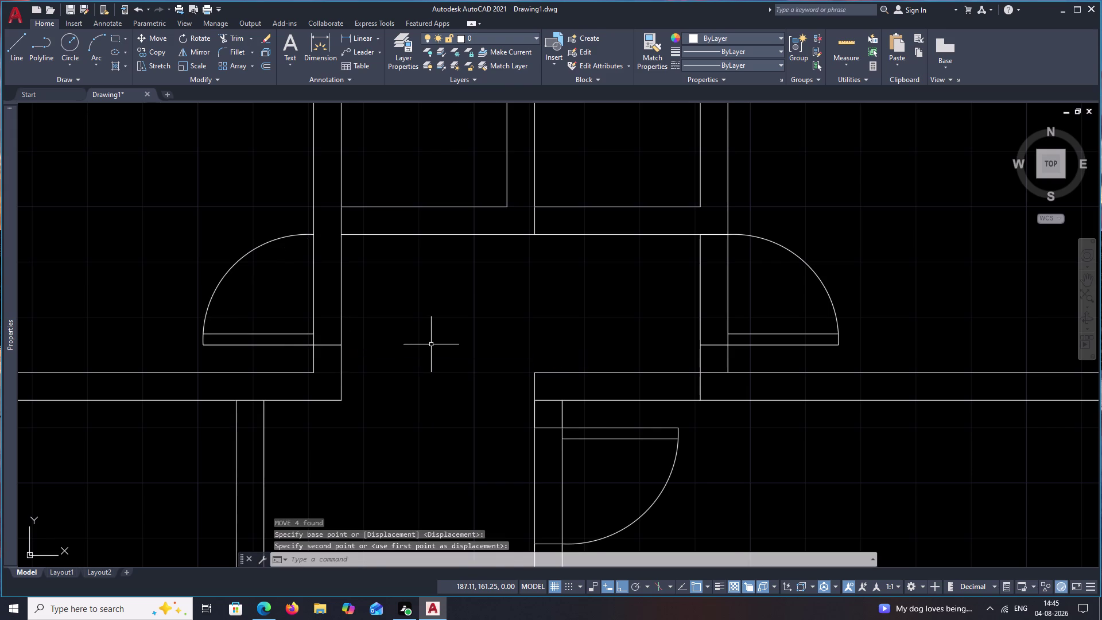
scroll(down, 3)
middle_drag(433, 336, 452, 296)
key(Escape)
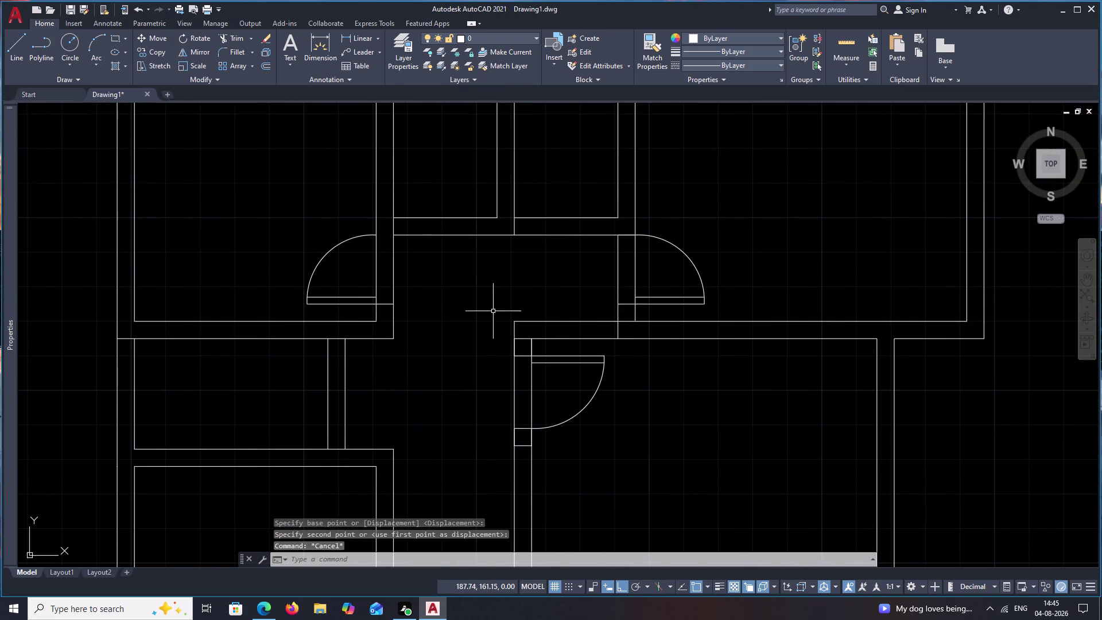
scroll(down, 3)
middle_drag(476, 335, 495, 276)
scroll(down, 3)
middle_drag(779, 363, 686, 319)
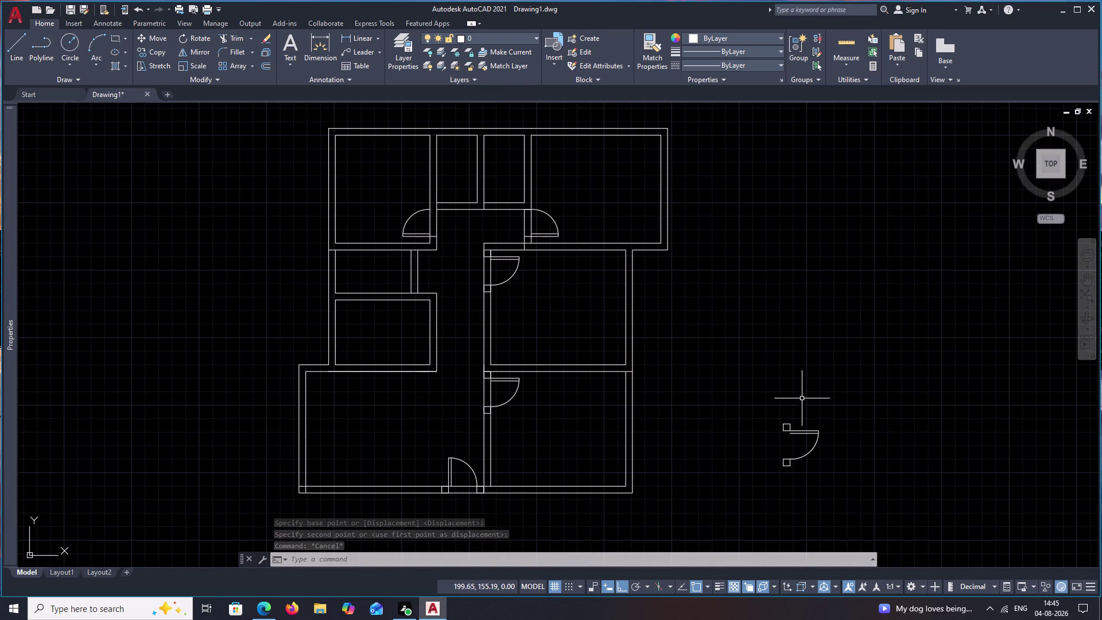
middle_drag(849, 445, 849, 445)
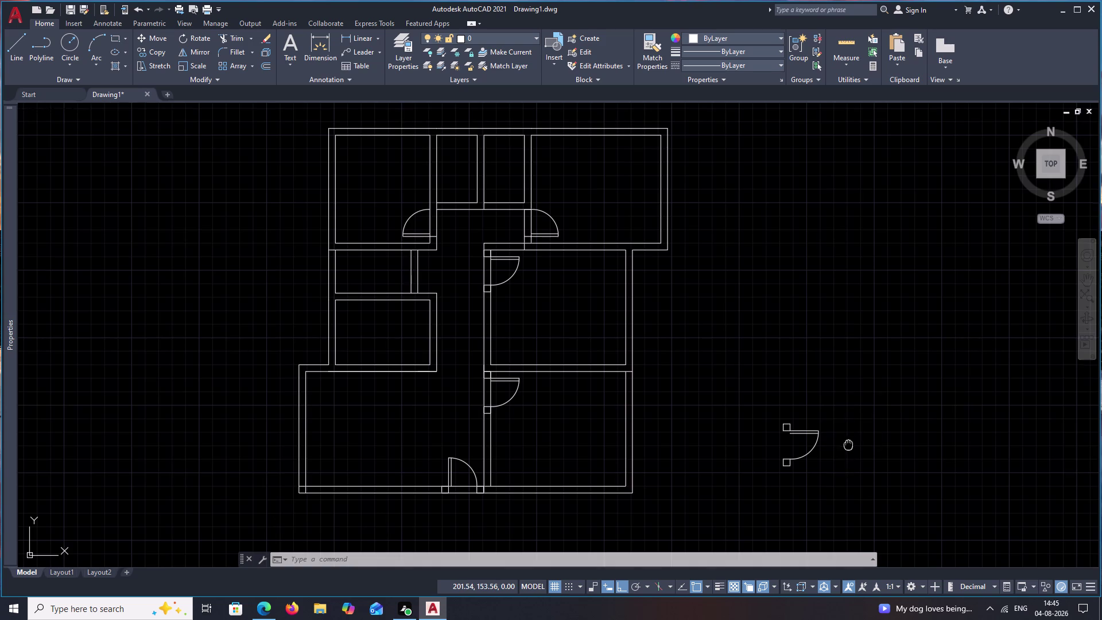
middle_drag(849, 445, 849, 411)
scroll(down, 3)
middle_drag(711, 317, 717, 377)
scroll(up, 3)
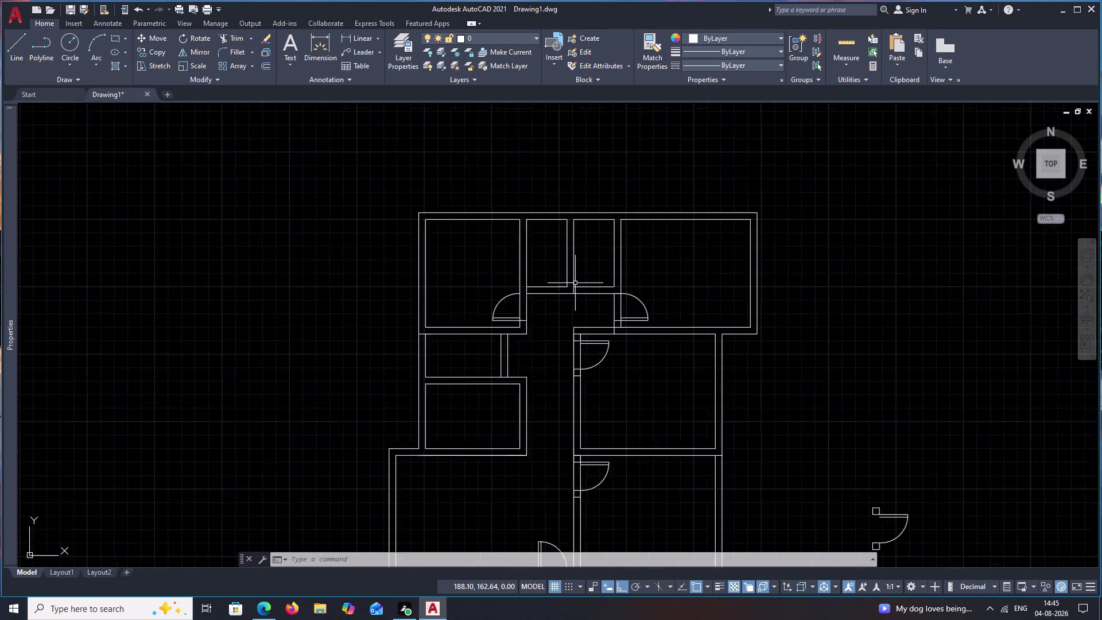
scroll(up, 3)
scroll(up, 3)
Draw a short vertical line across the wall thickness above the corridor.
middle_drag(531, 300, 580, 314)
text(o)
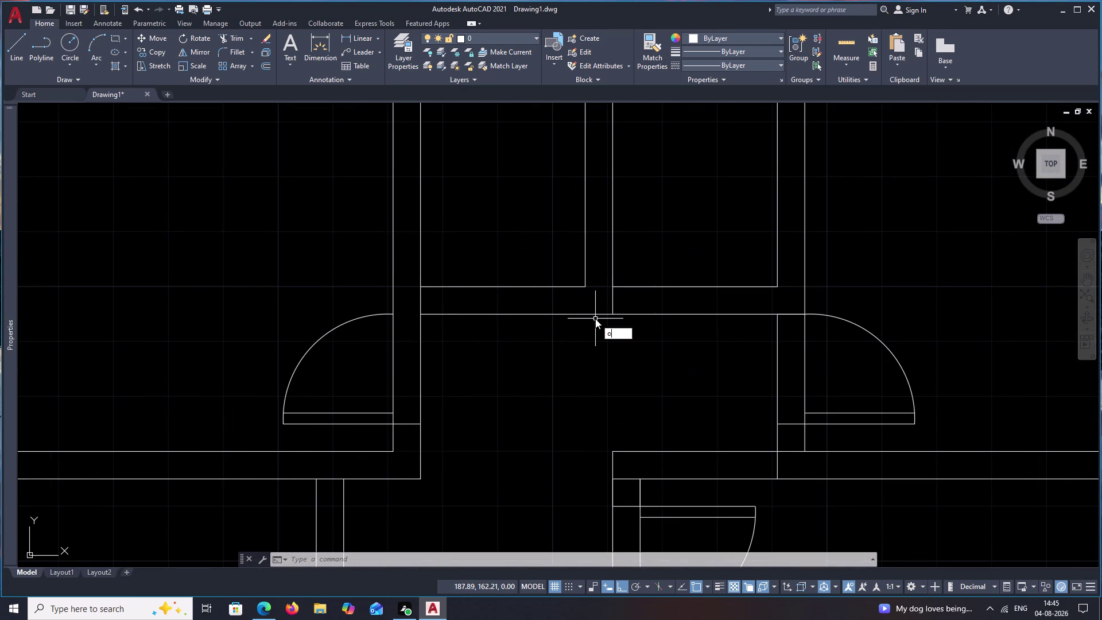
key(space)
key(Escape)
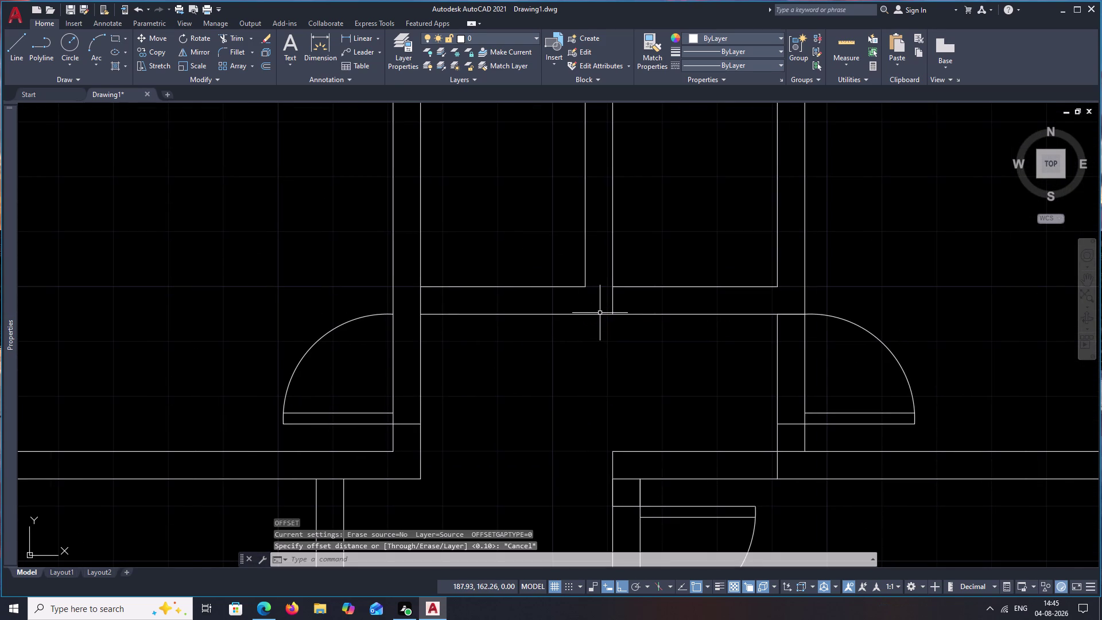
scroll(down, 3)
middle_drag(841, 365, 452, 361)
middle_drag(332, 277, 548, 280)
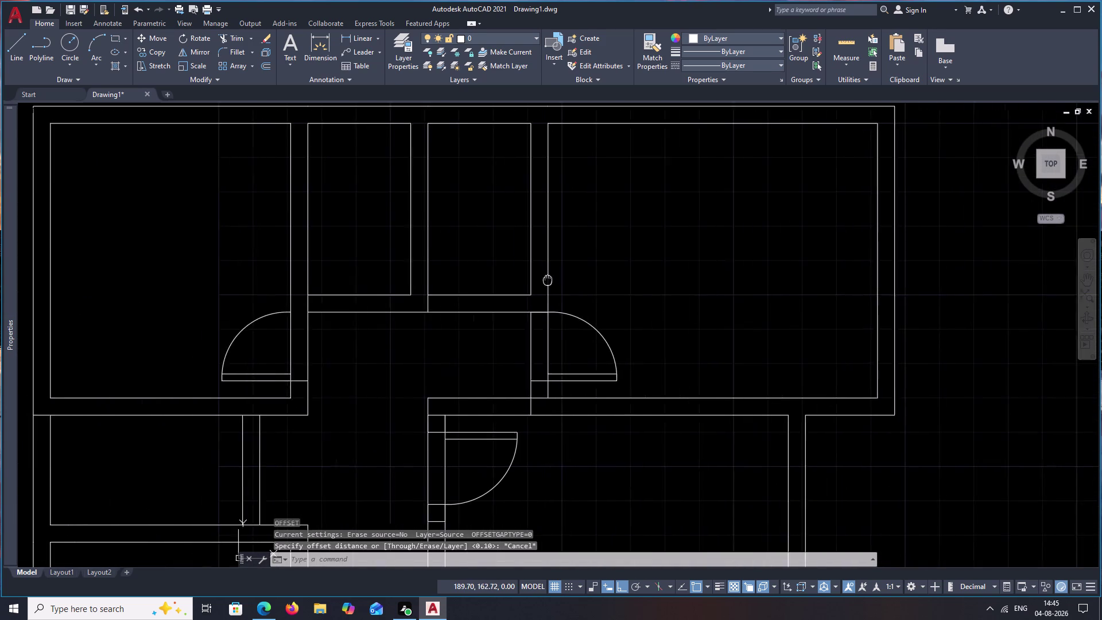
scroll(up, 3)
key(semicolon)
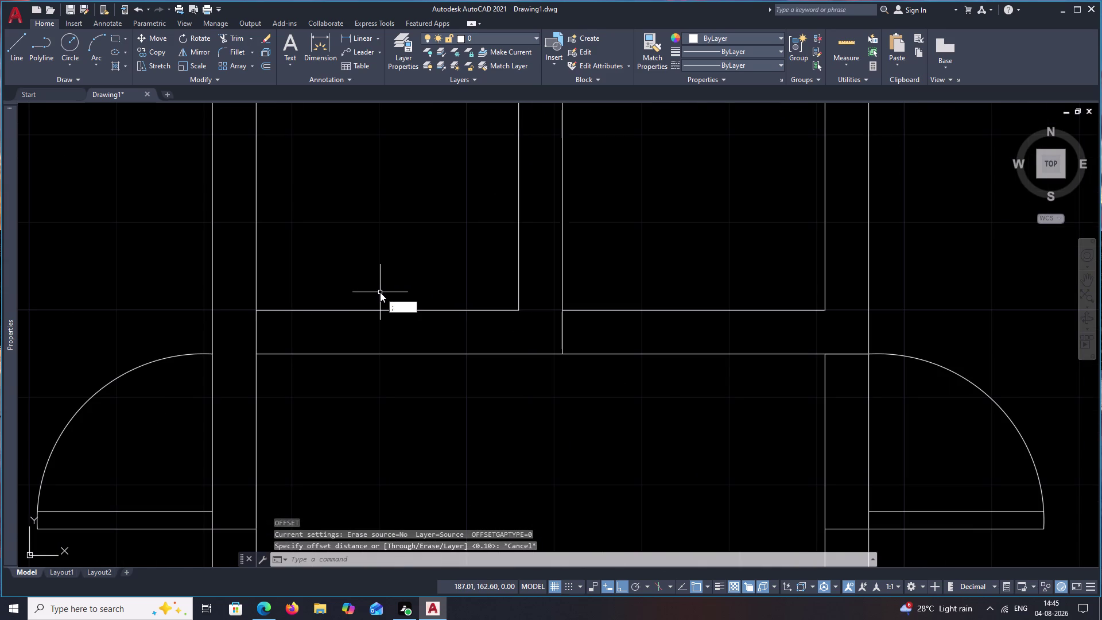
key(BackSpace)
text(l)
key(space)
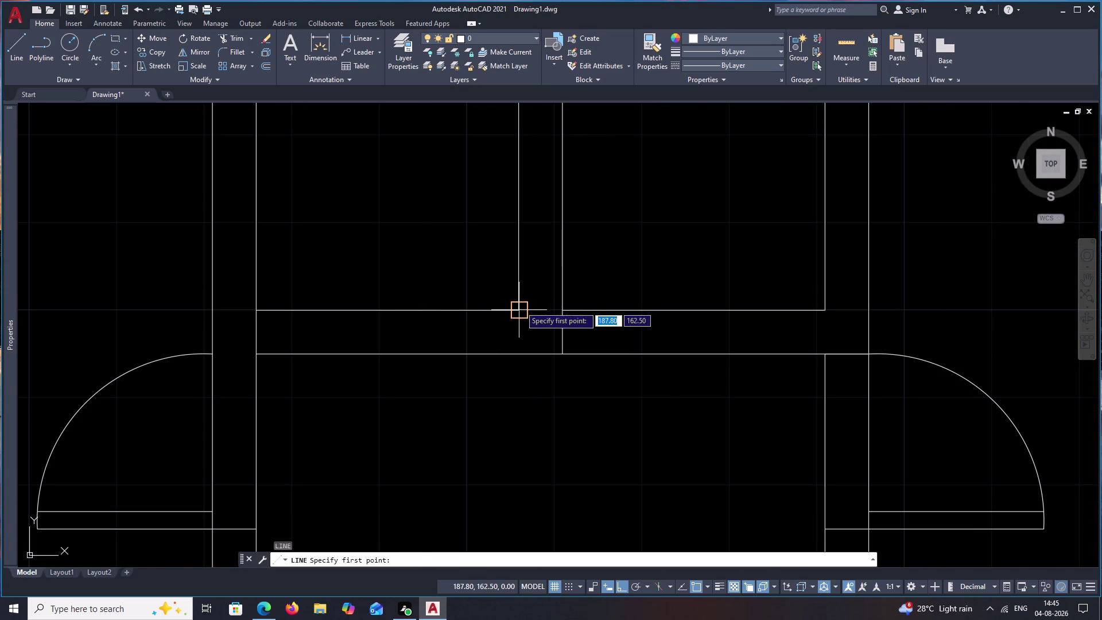
click(519, 309)
click(518, 347)
key(Escape)
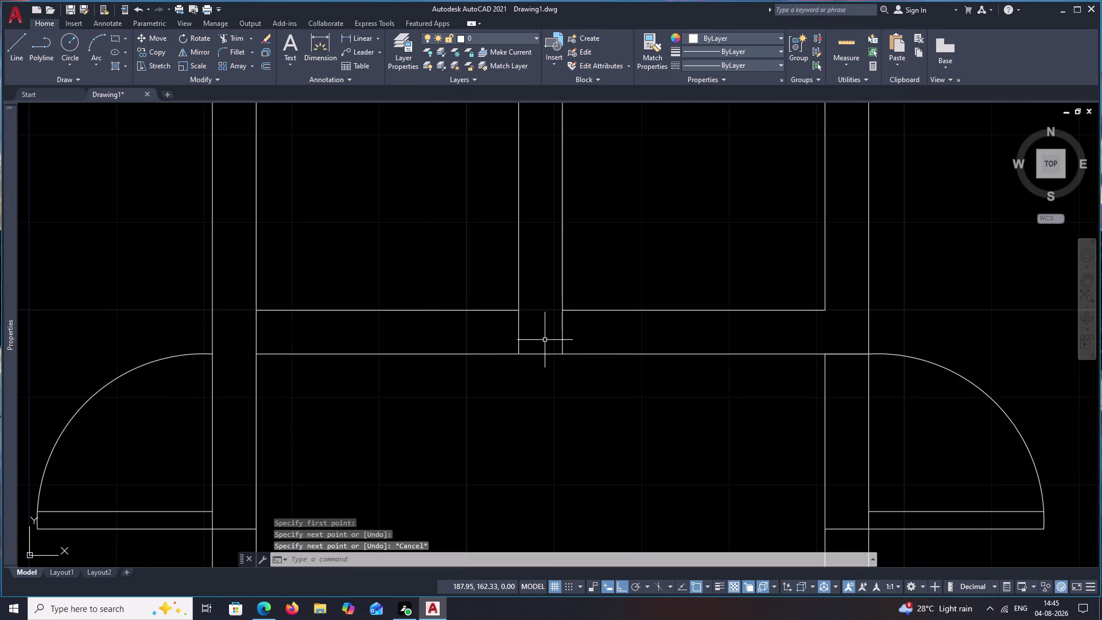
Offset the new short line 0.25 to the left.
text(o)
key(space)
text(.25)
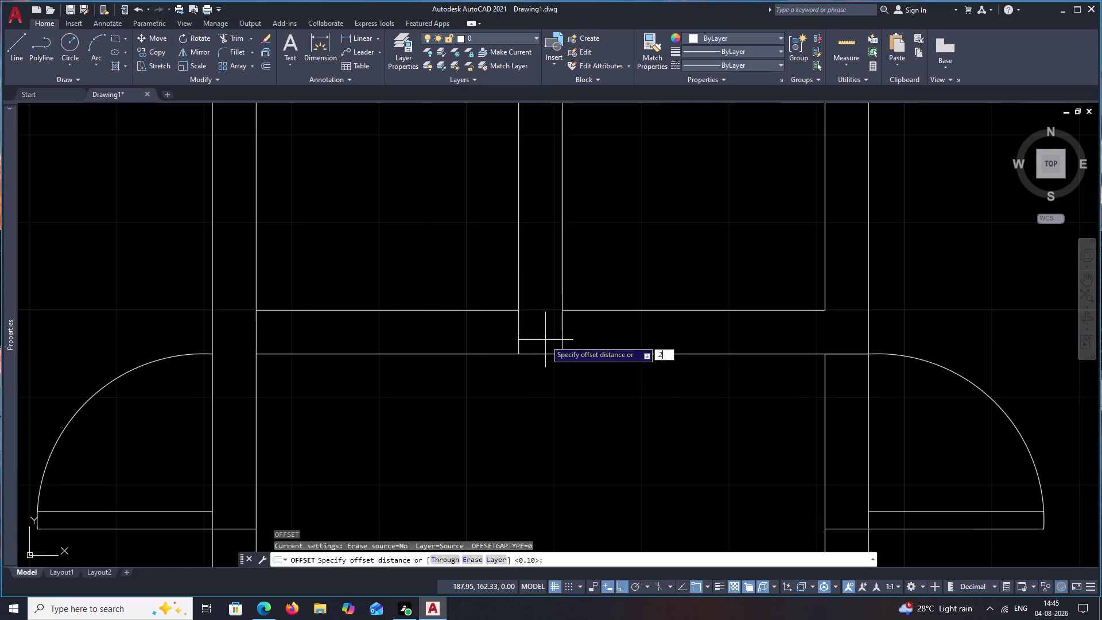
key(space)
click(521, 329)
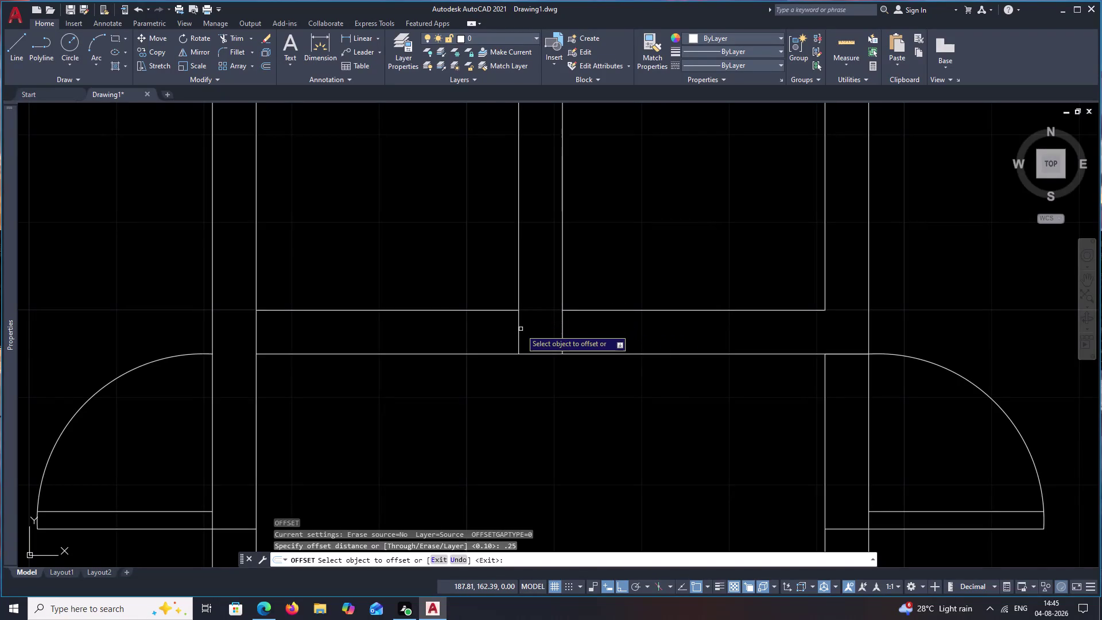
click(518, 329)
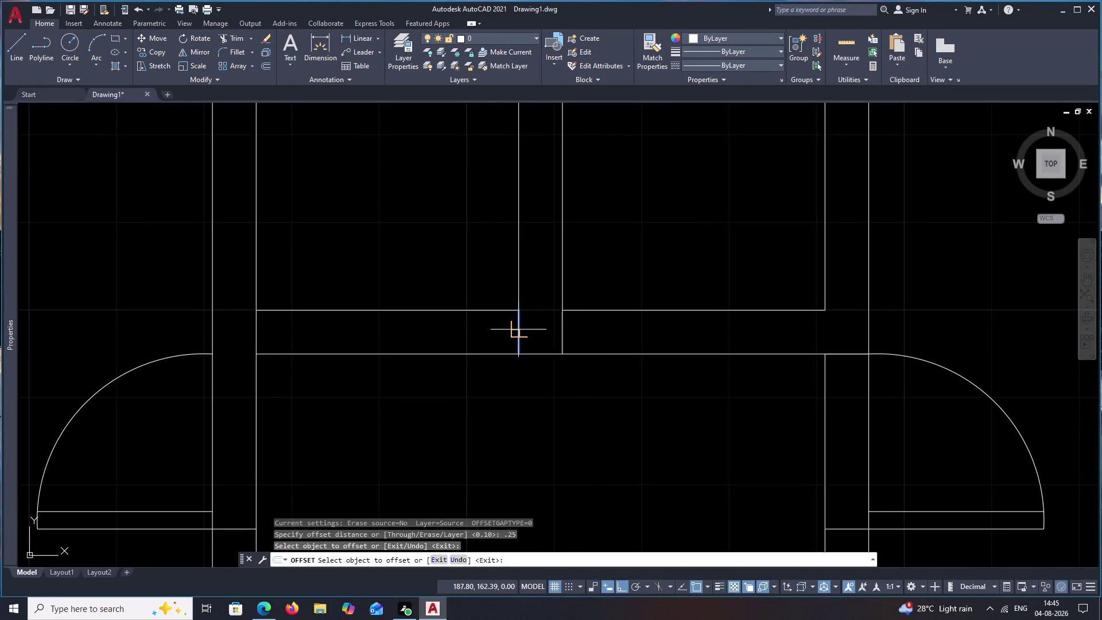
click(488, 329)
key(Escape)
text(l)
key(space)
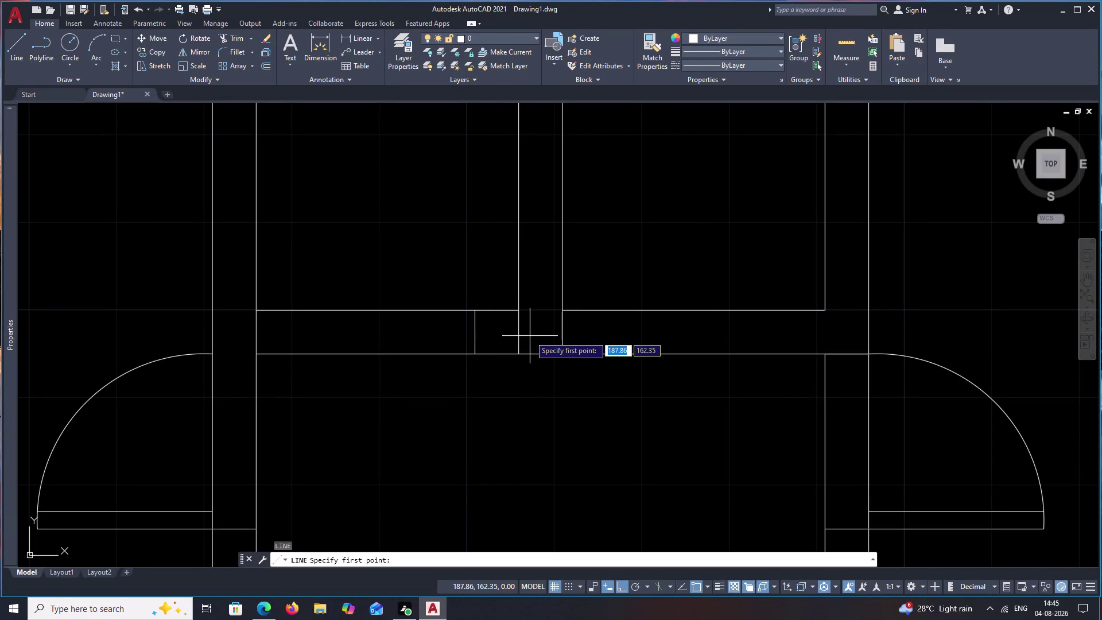
Draw a 0.9-long door leaf line upward from the jamb.
click(476, 312)
text(.)
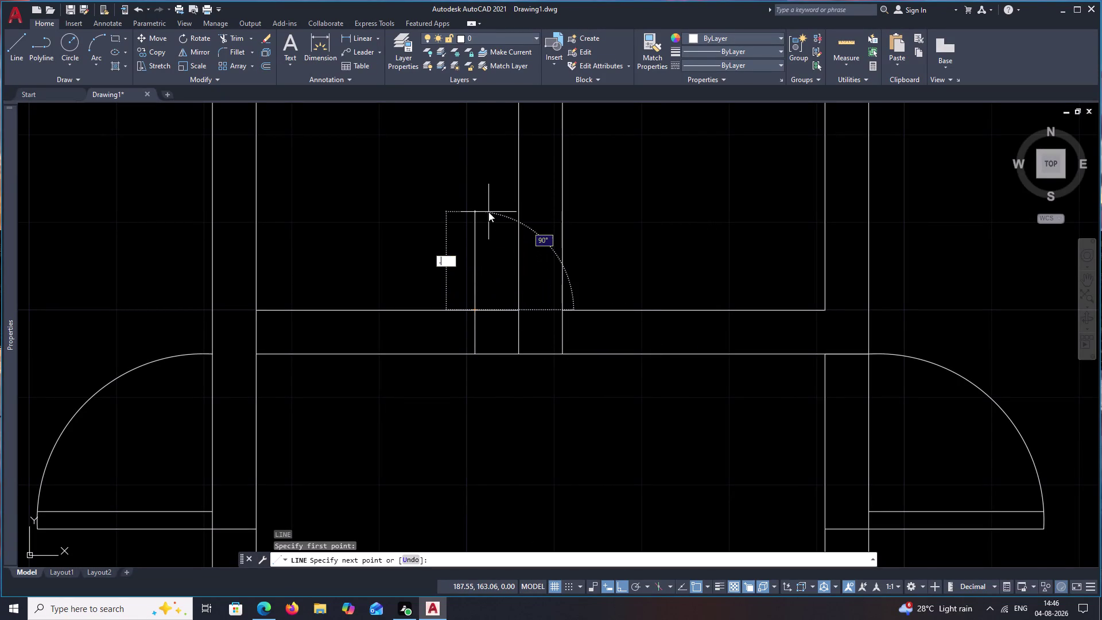
text(9)
key(space)
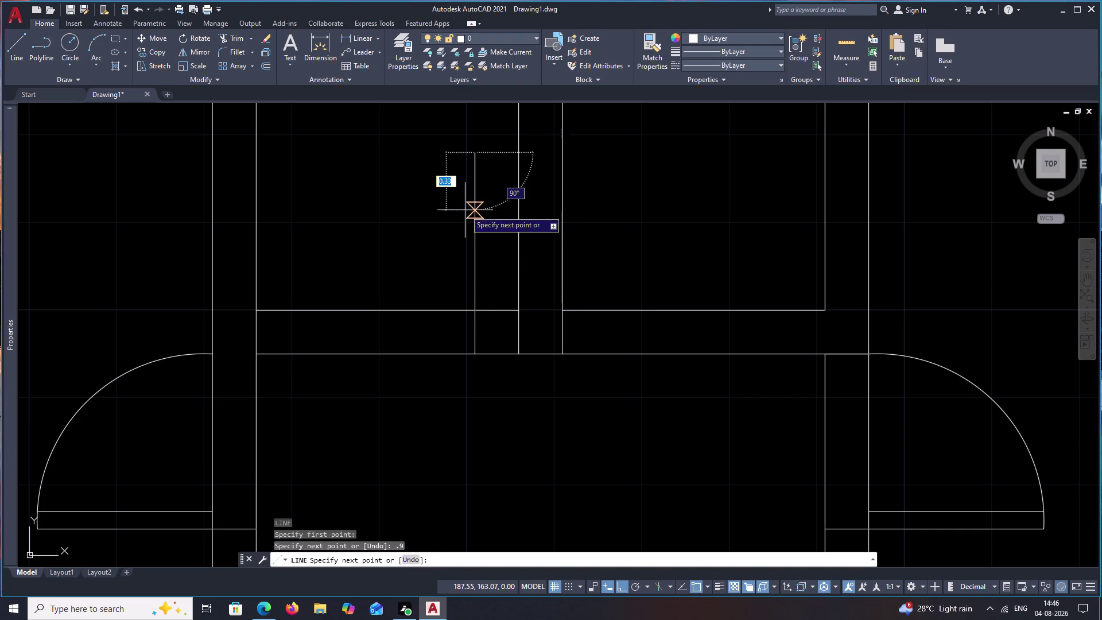
key(Escape)
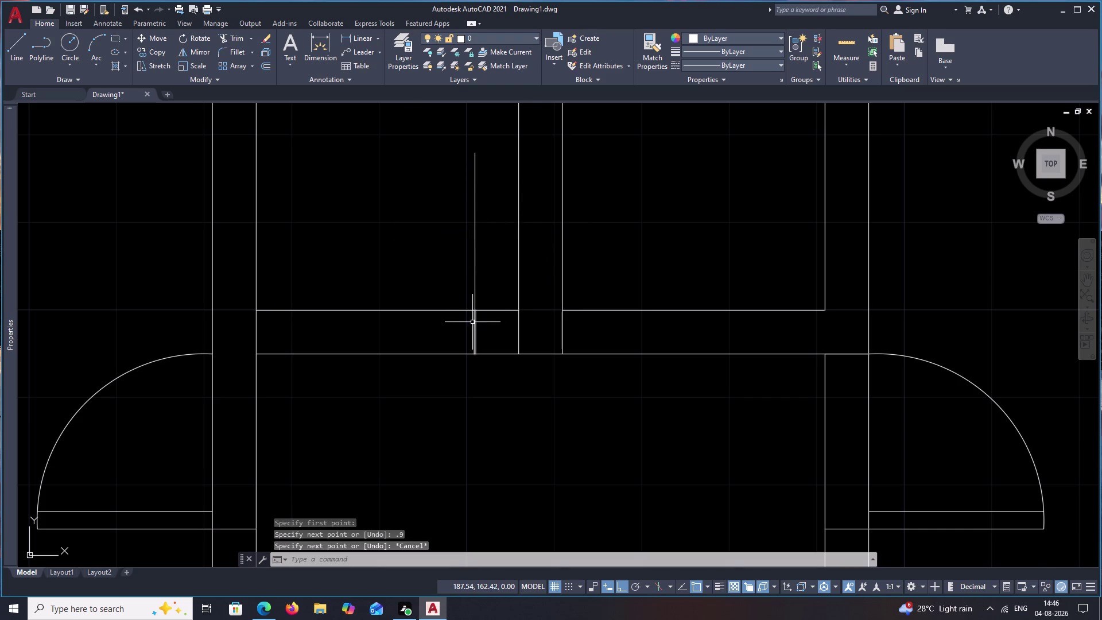
Offset the jamb line 0.9 to the left to mark the opening's other edge.
key(p)
key(BackSpace)
key(o)
text(.9)
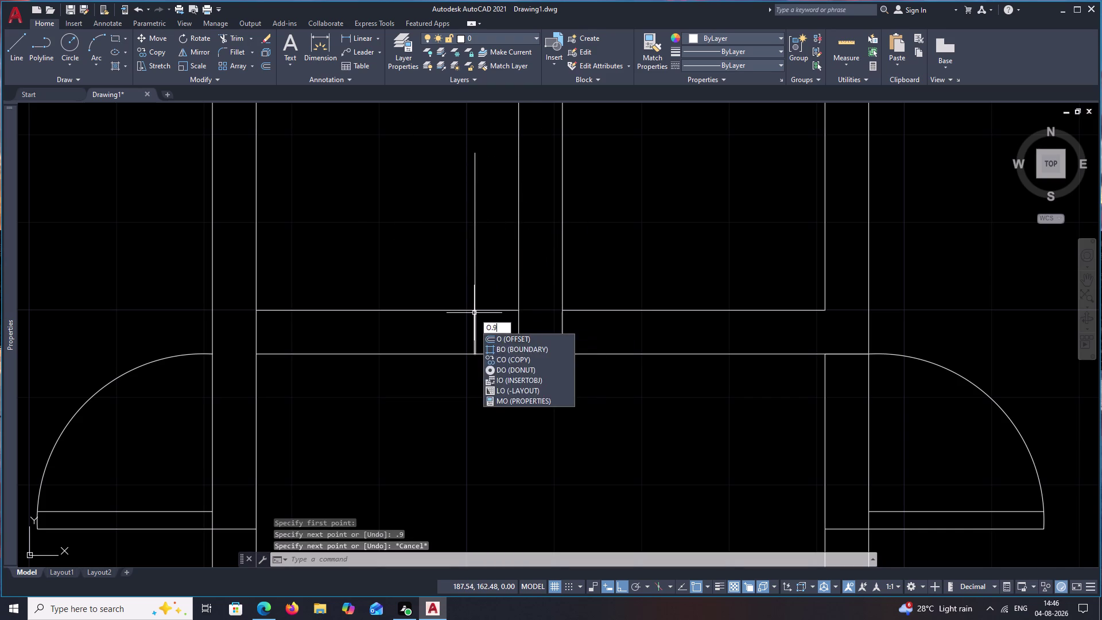
key(space)
key(Escape)
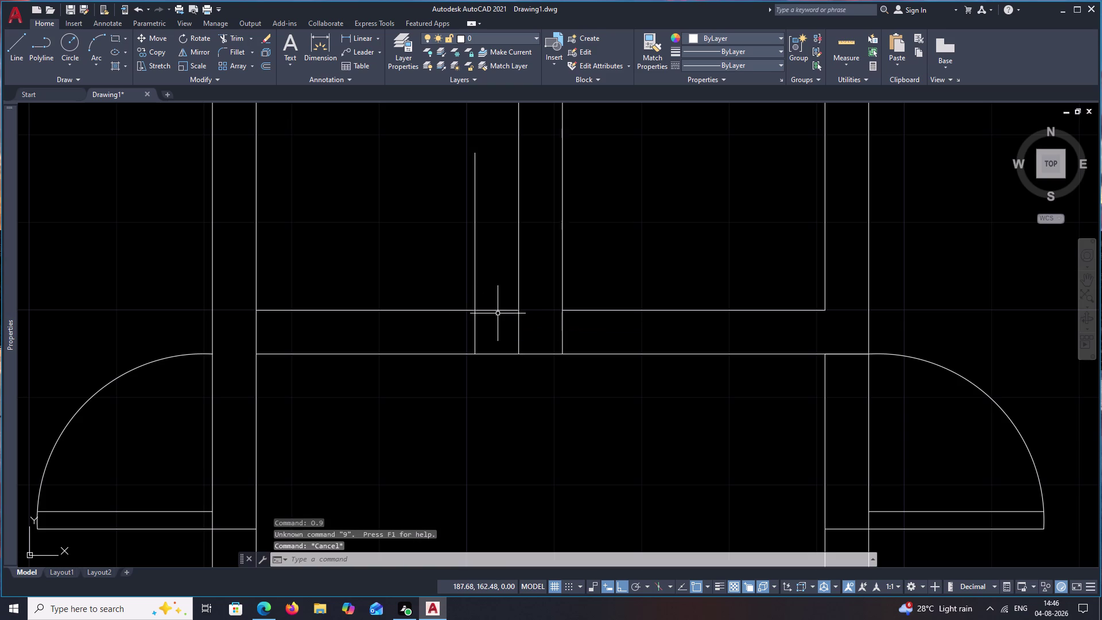
key(o)
key(space)
text(.)
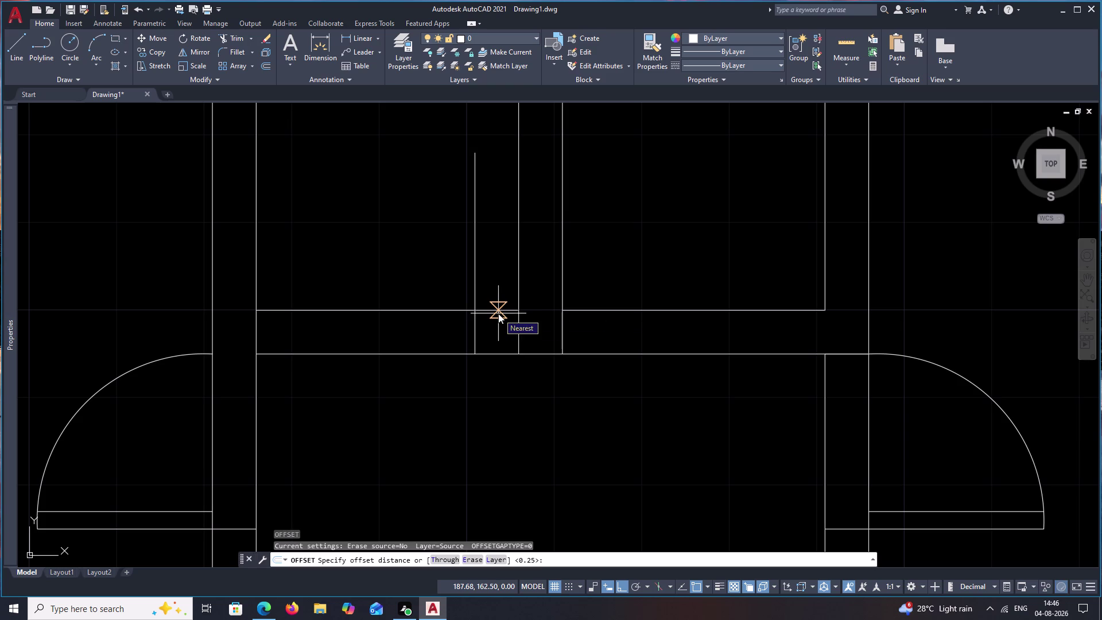
text(9)
key(space)
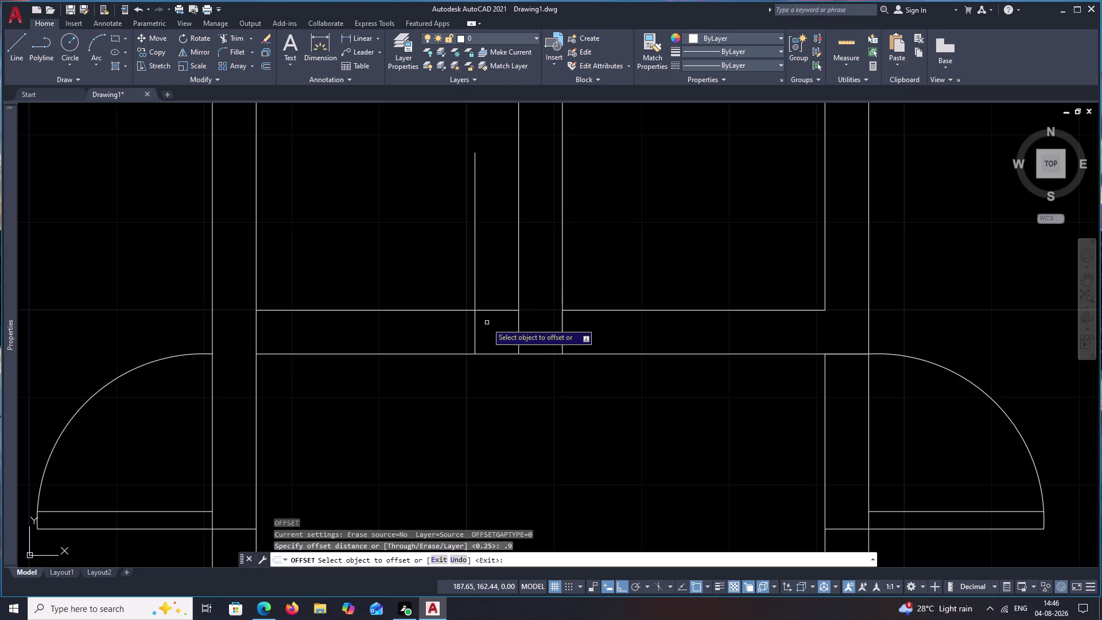
click(475, 326)
click(390, 328)
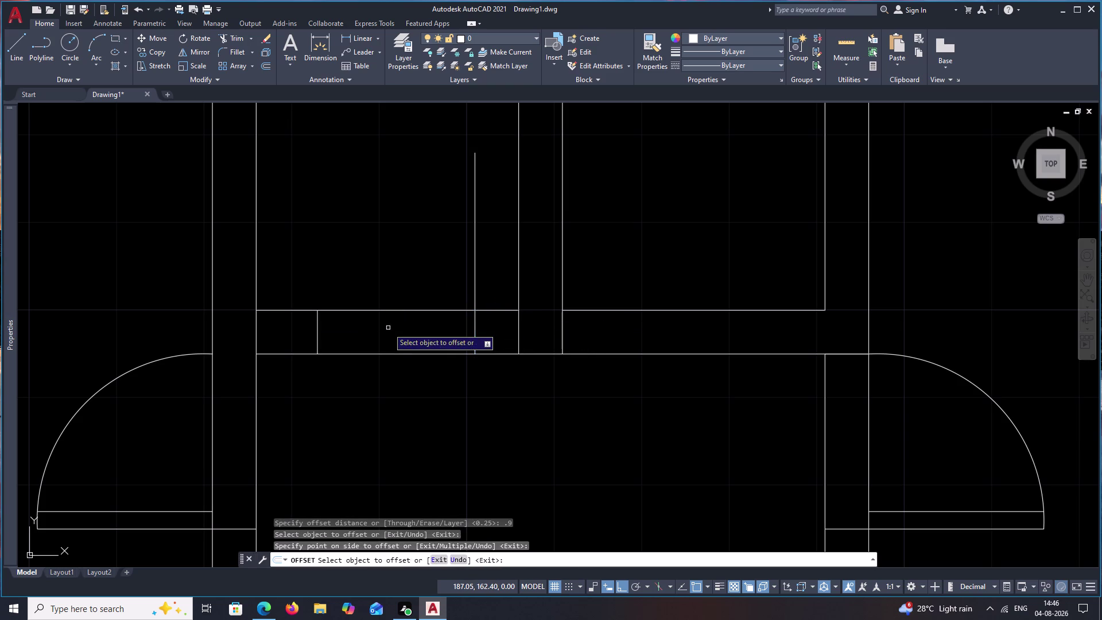
key(Escape)
Offset the door leaf line 0.1 to the left for leaf thickness.
text(o .)
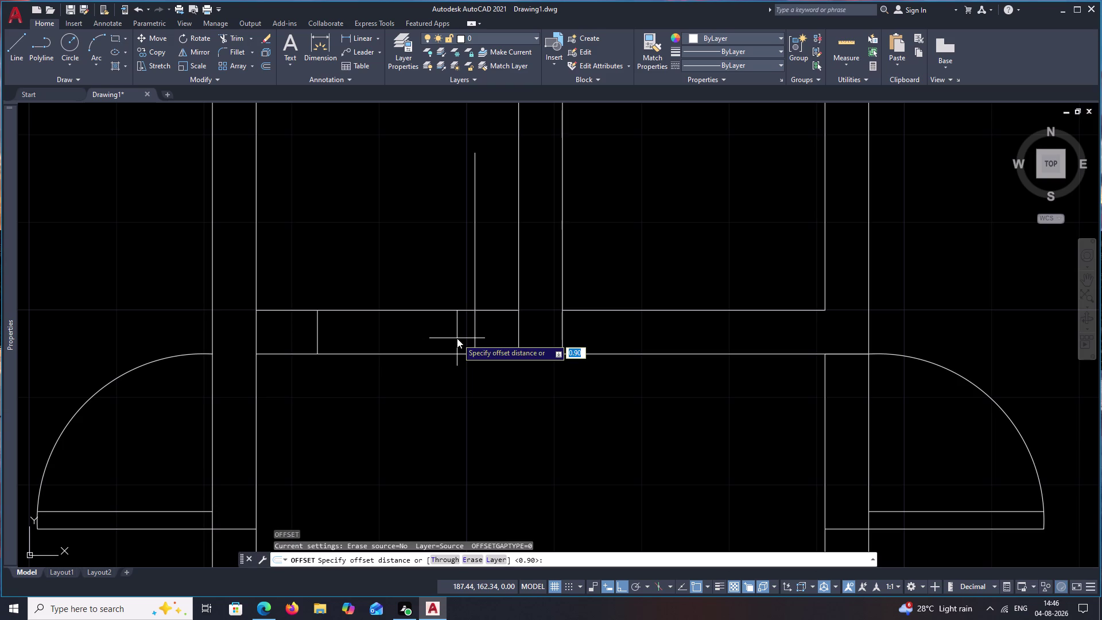
text(1)
key(space)
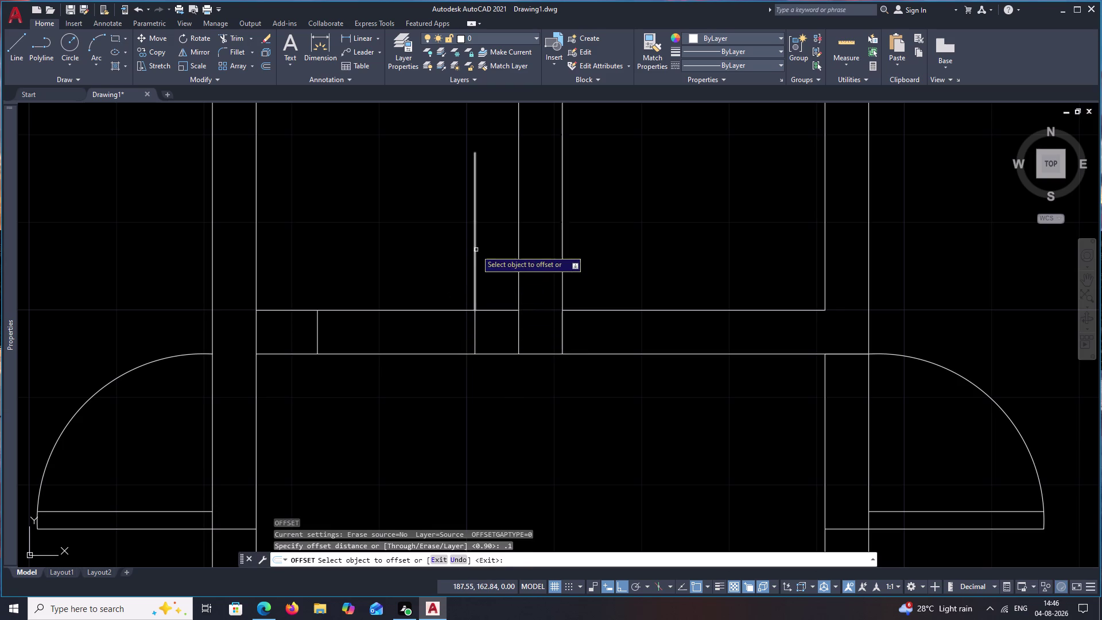
click(476, 250)
click(441, 253)
key(Escape)
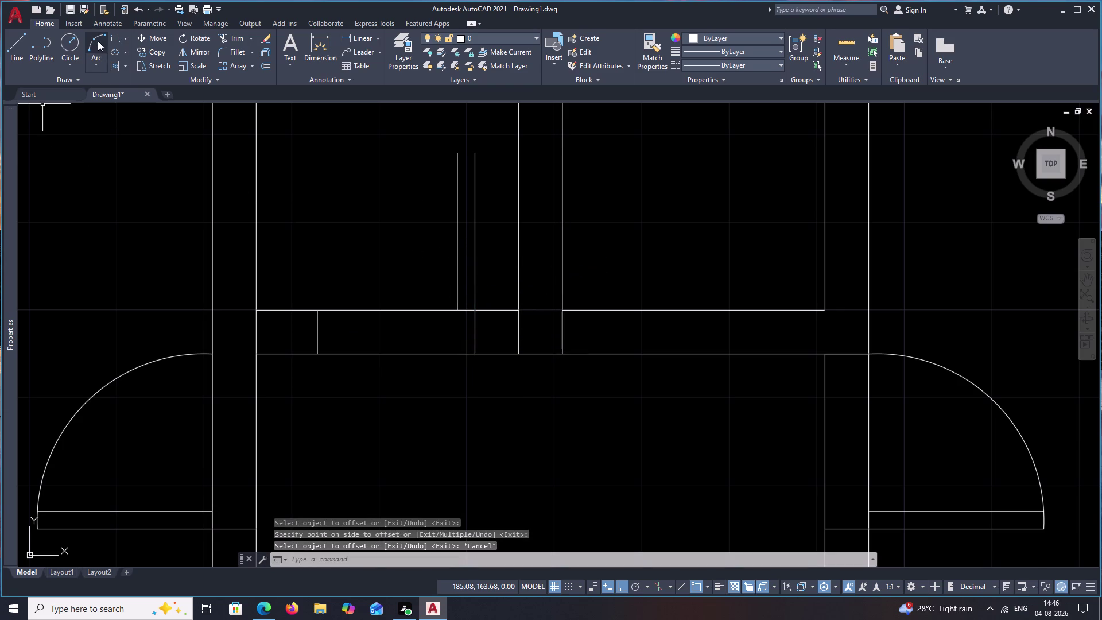
Draw a 3-point swing arc from the leaf's top to the opening's far edge.
click(98, 41)
click(475, 156)
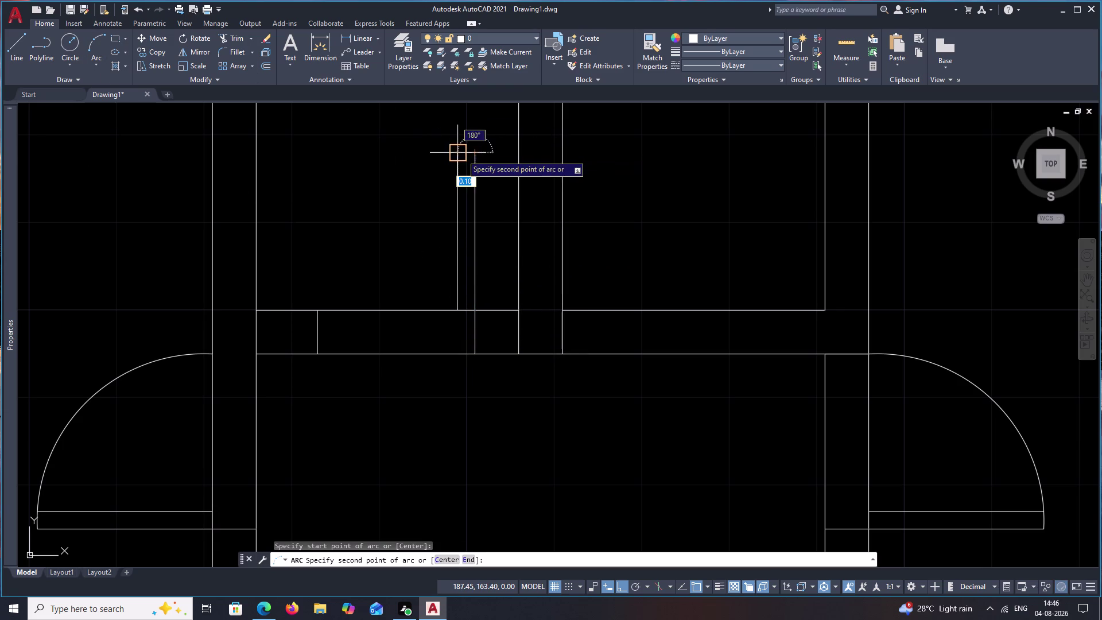
click(462, 154)
click(315, 311)
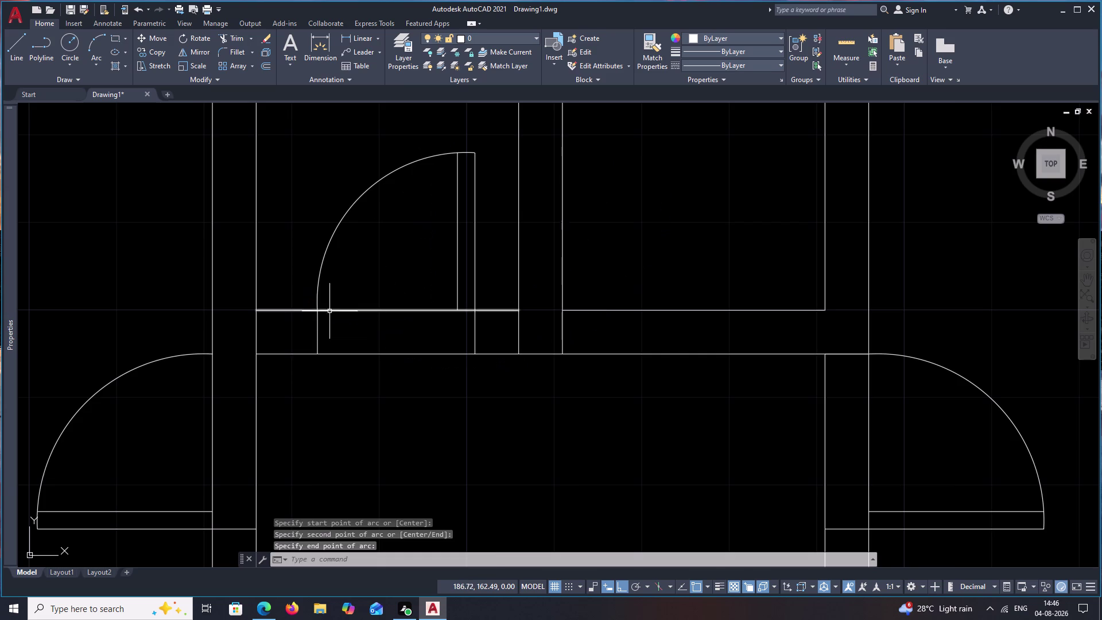
scroll(down, 3)
middle_drag(489, 354, 435, 381)
key(Escape)
Select the new swing arc, both leaf lines and both jamb lines.
drag(396, 273, 362, 295)
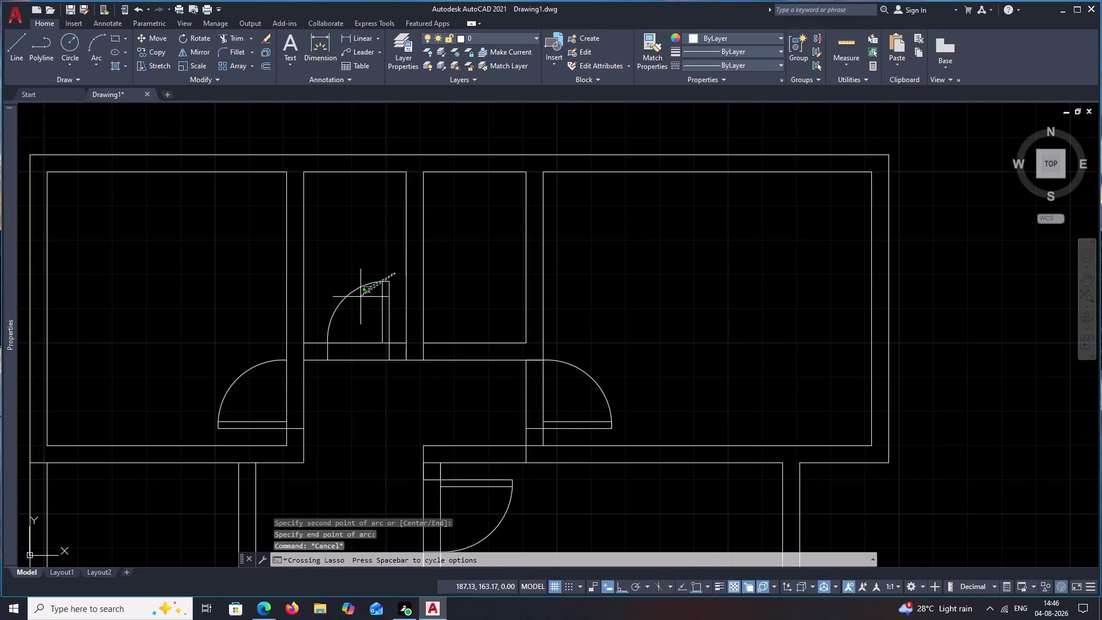
drag(361, 295, 353, 302)
scroll(up, 3)
click(395, 308)
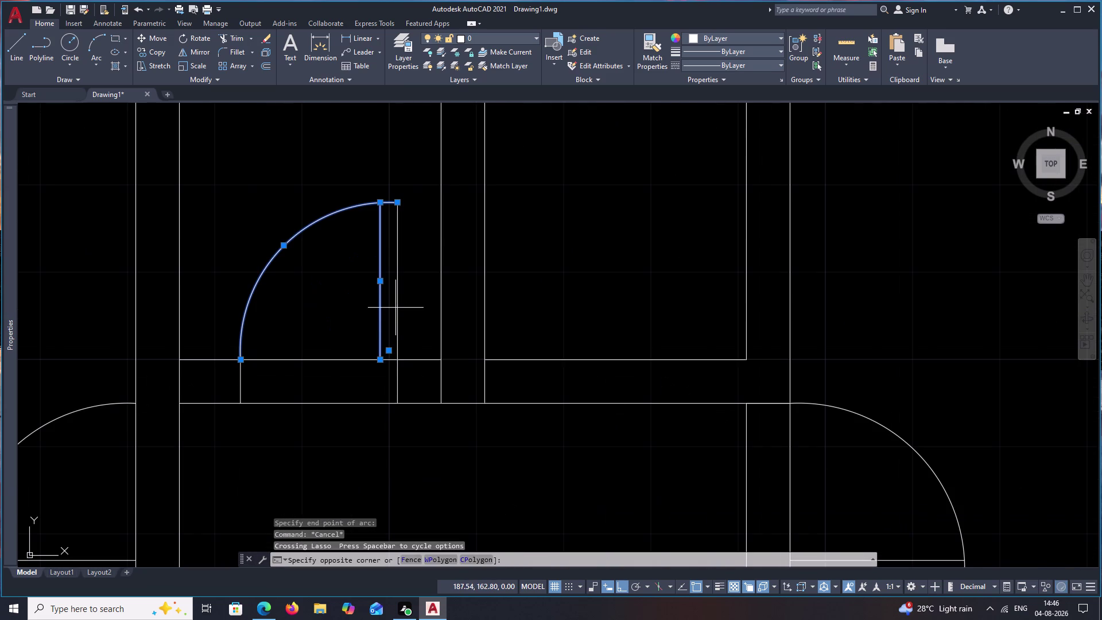
click(397, 303)
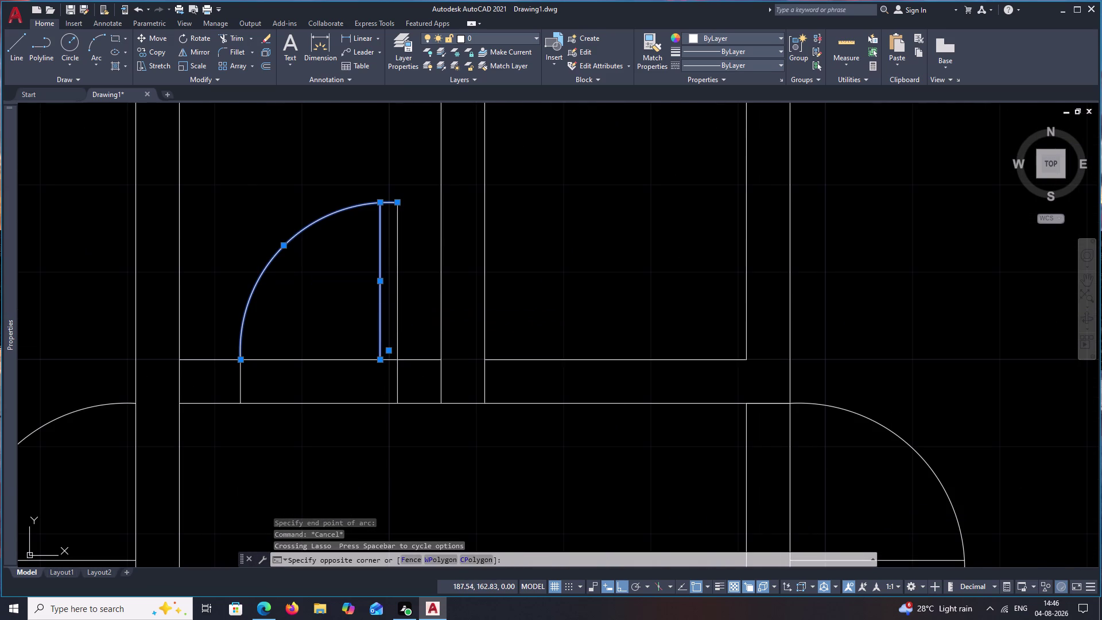
key(Escape)
key(Escape)
key(Escape)
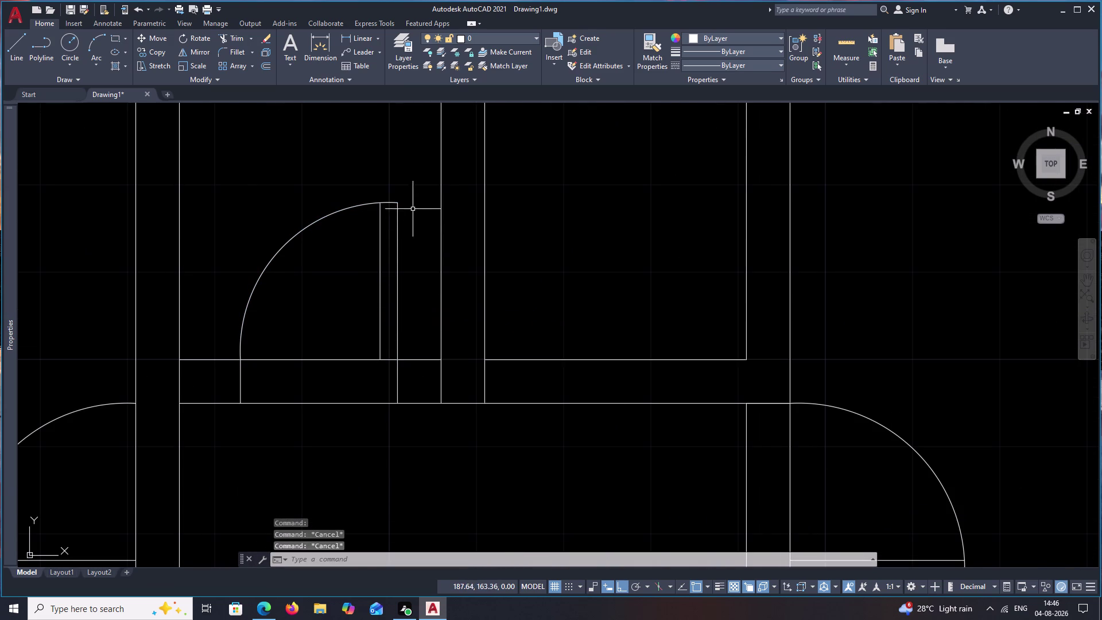
drag(413, 207, 311, 298)
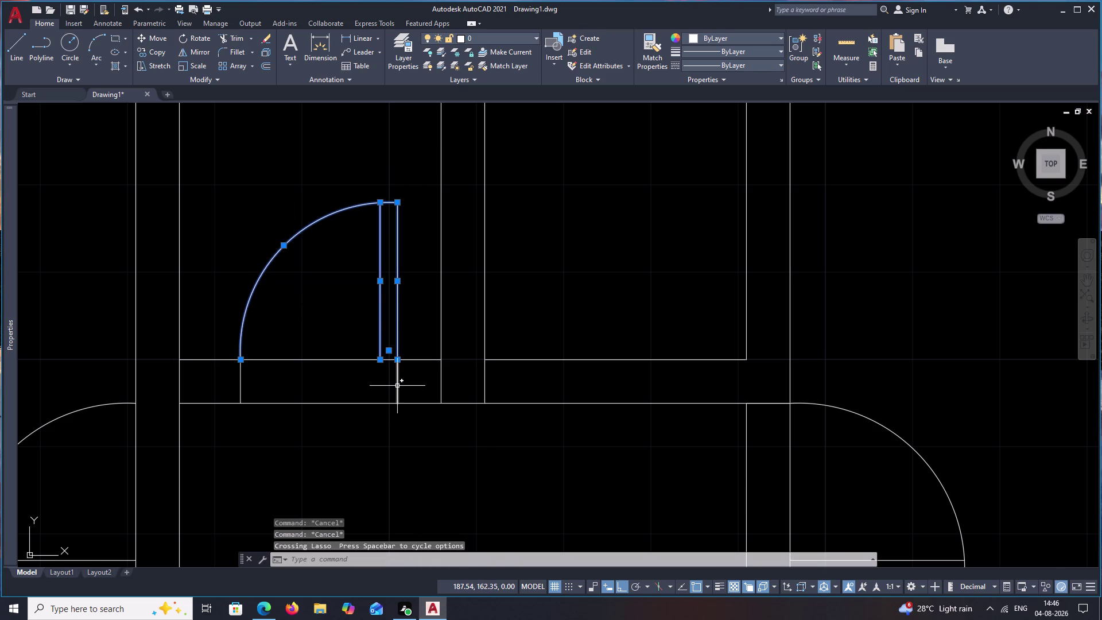
click(397, 386)
middle_drag(352, 438, 352, 438)
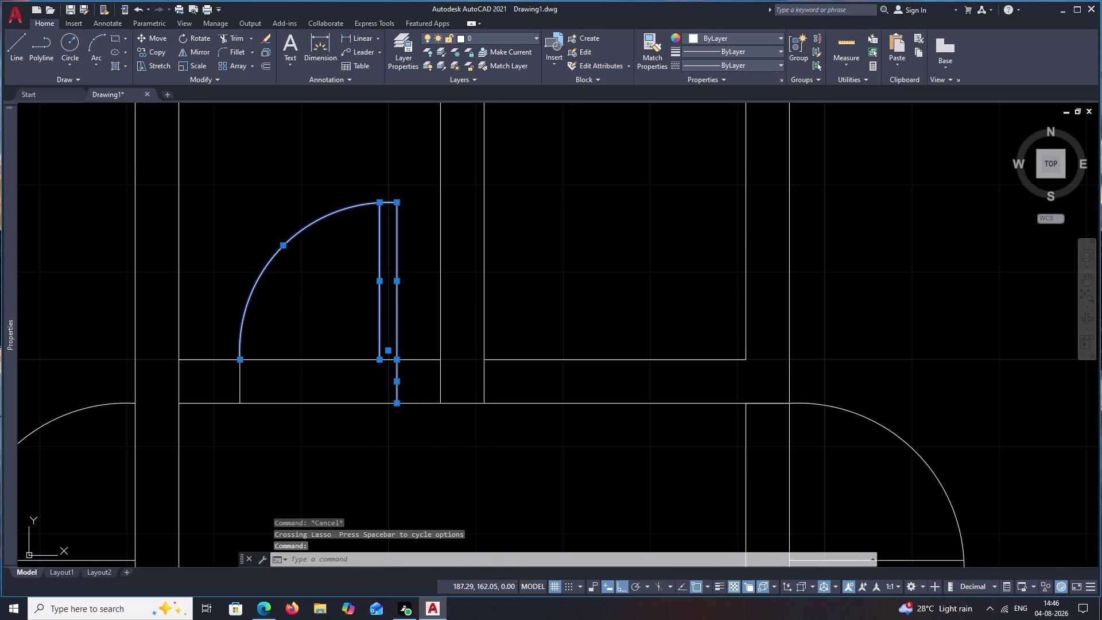
middle_drag(352, 438, 361, 422)
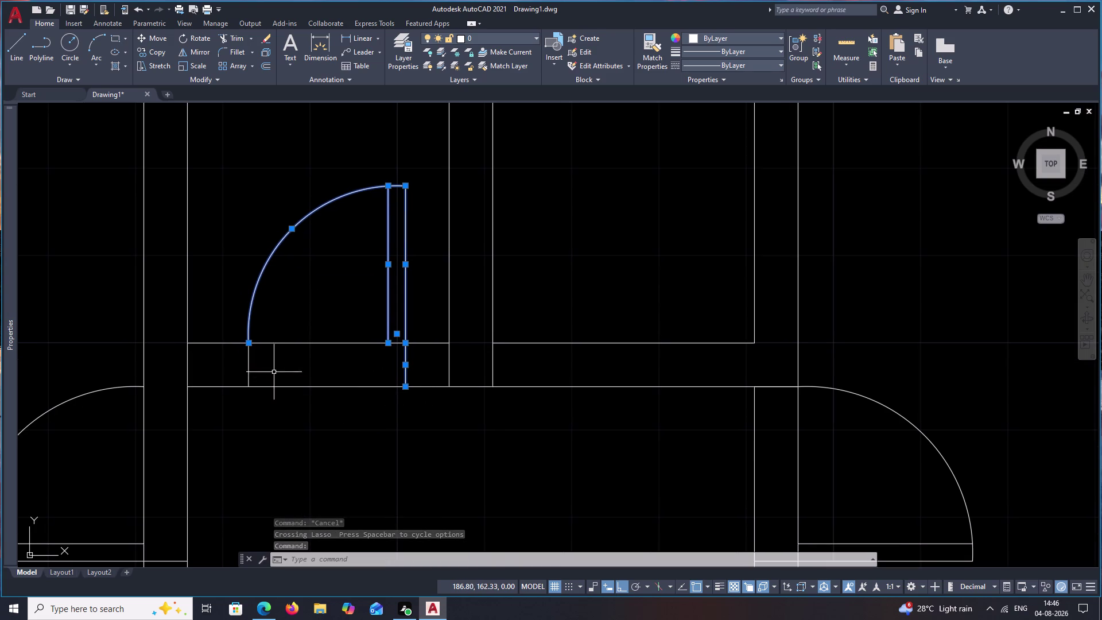
click(249, 367)
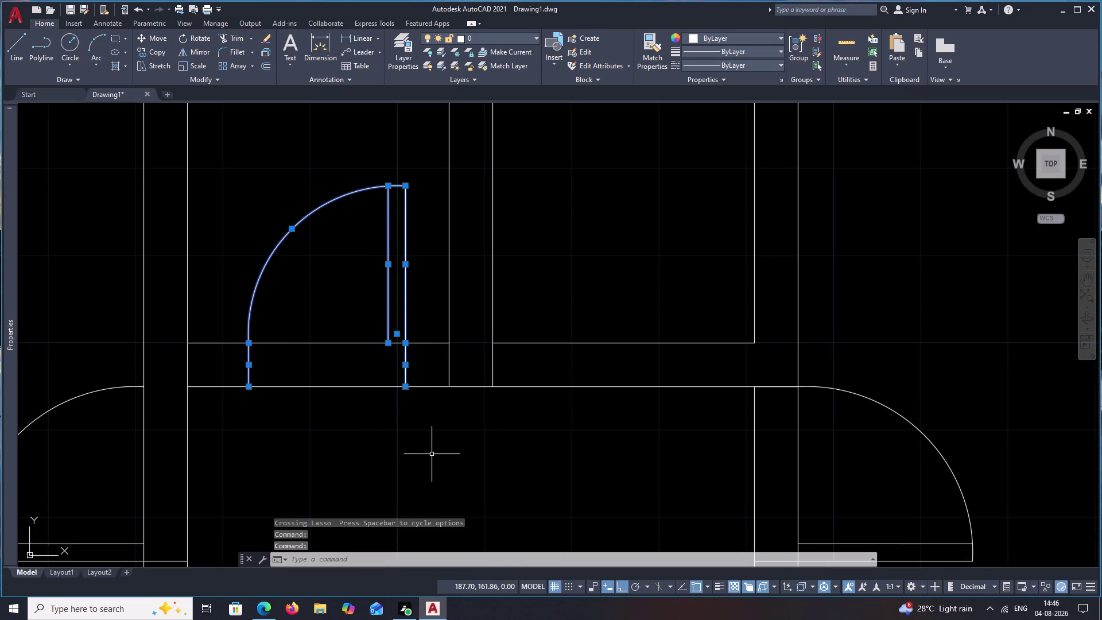
Copy the selected door from its jamb to the upper-right room's opening.
key(c)
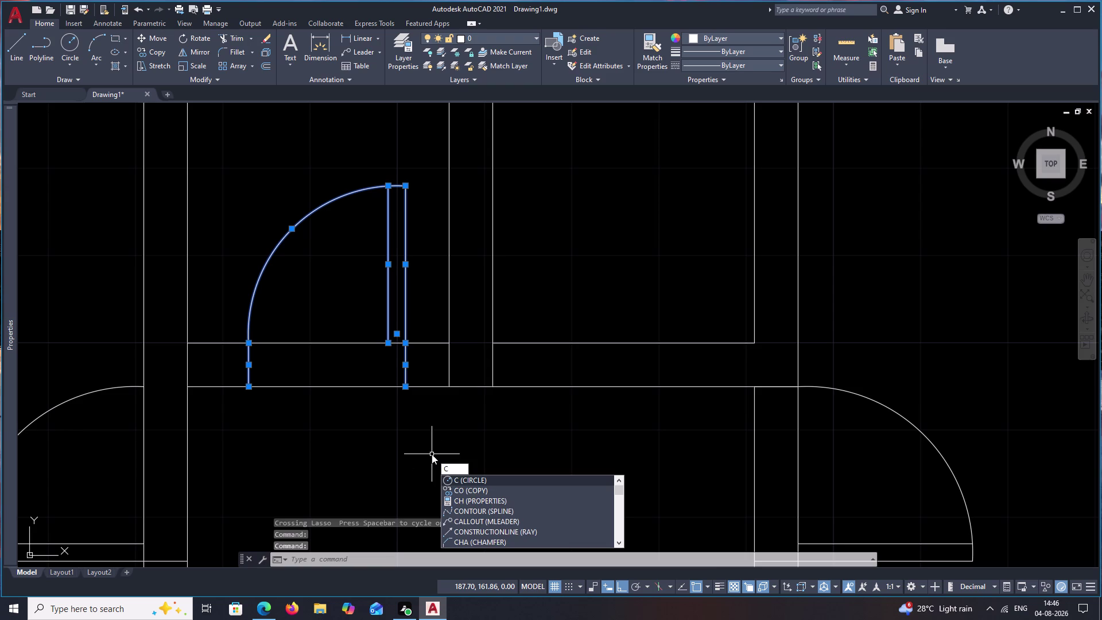
key(o)
key(space)
click(403, 390)
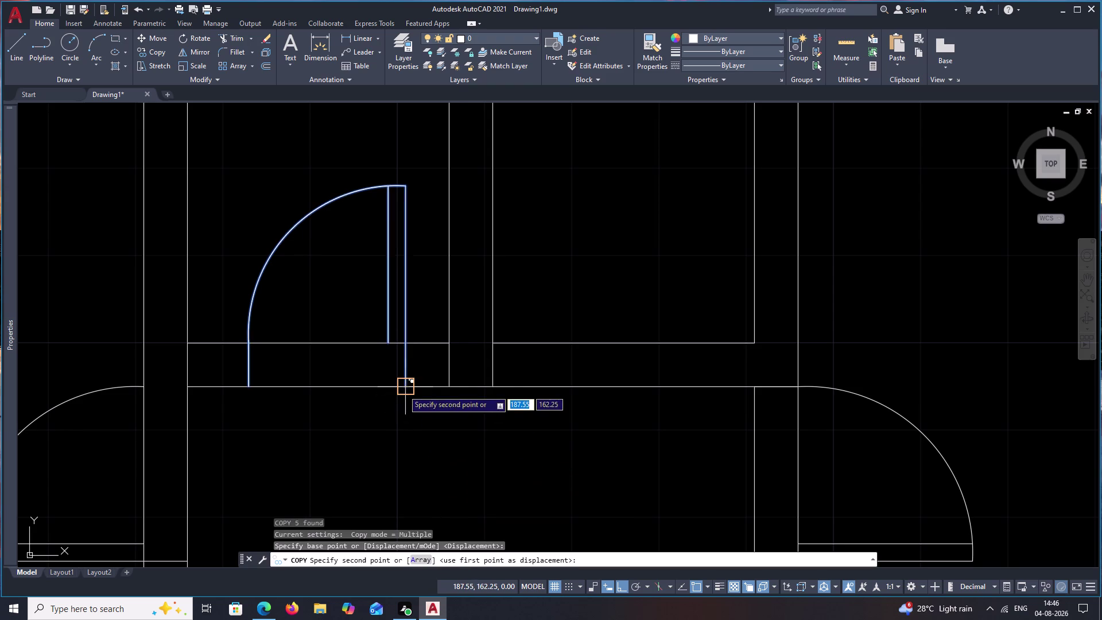
middle_drag(632, 277, 502, 594)
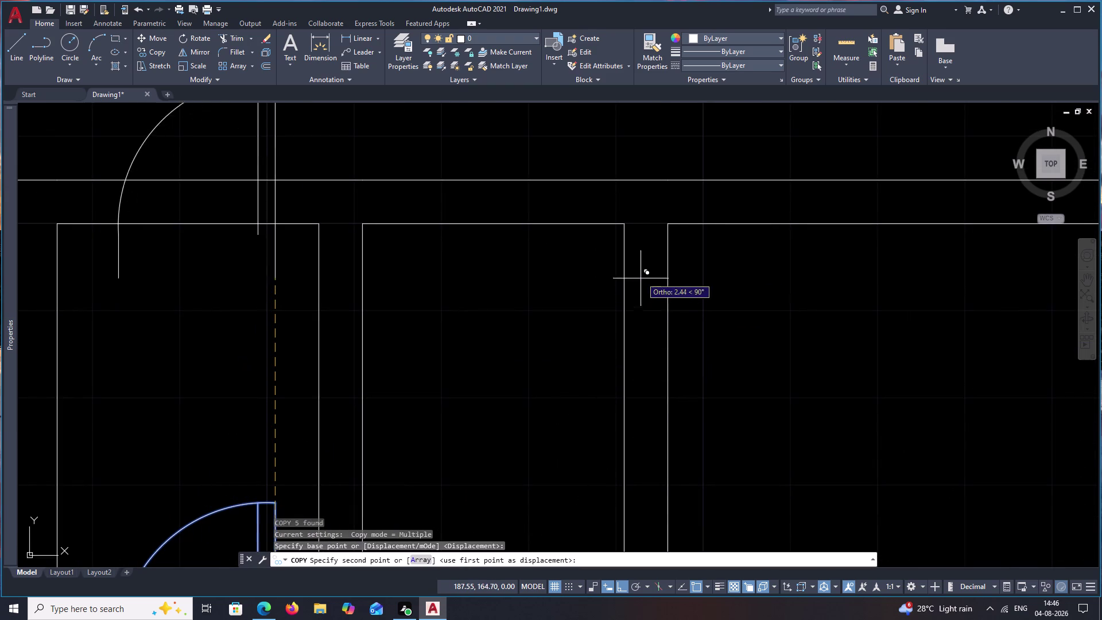
click(662, 230)
scroll(down, 3)
key(Escape)
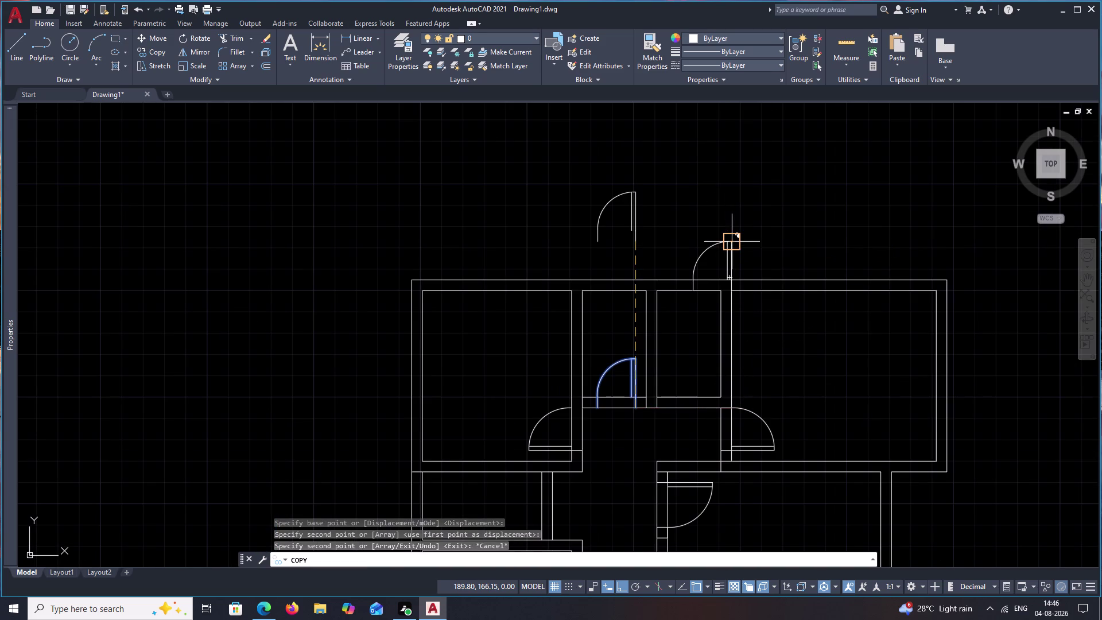
Select the copied door with its jamb lines and begin rotating it about the jamb.
drag(743, 240, 679, 269)
scroll(up, 3)
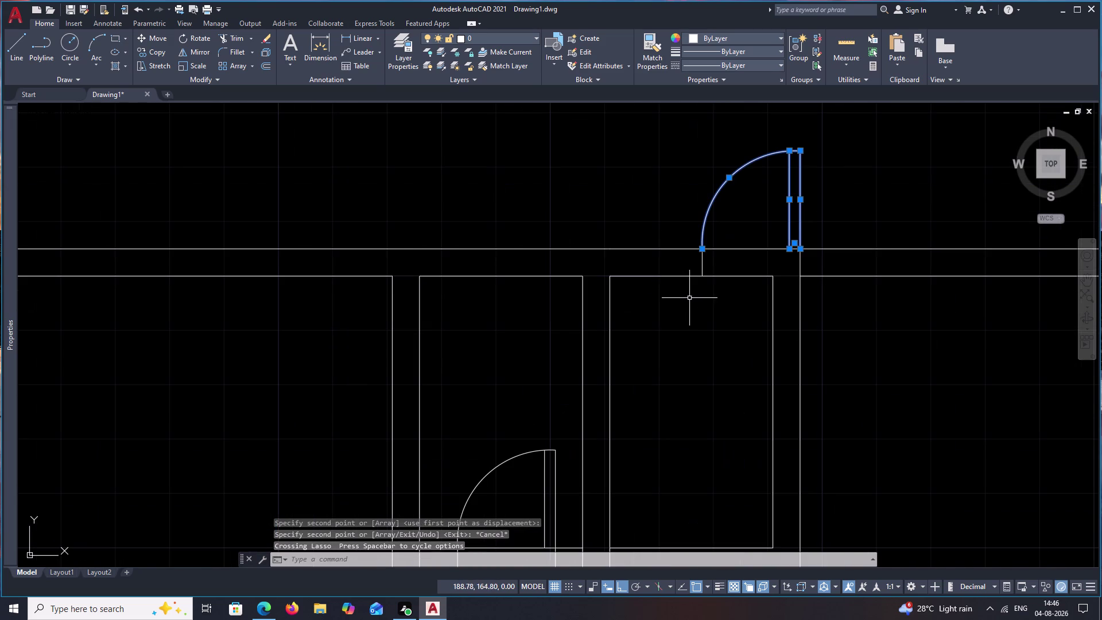
click(704, 263)
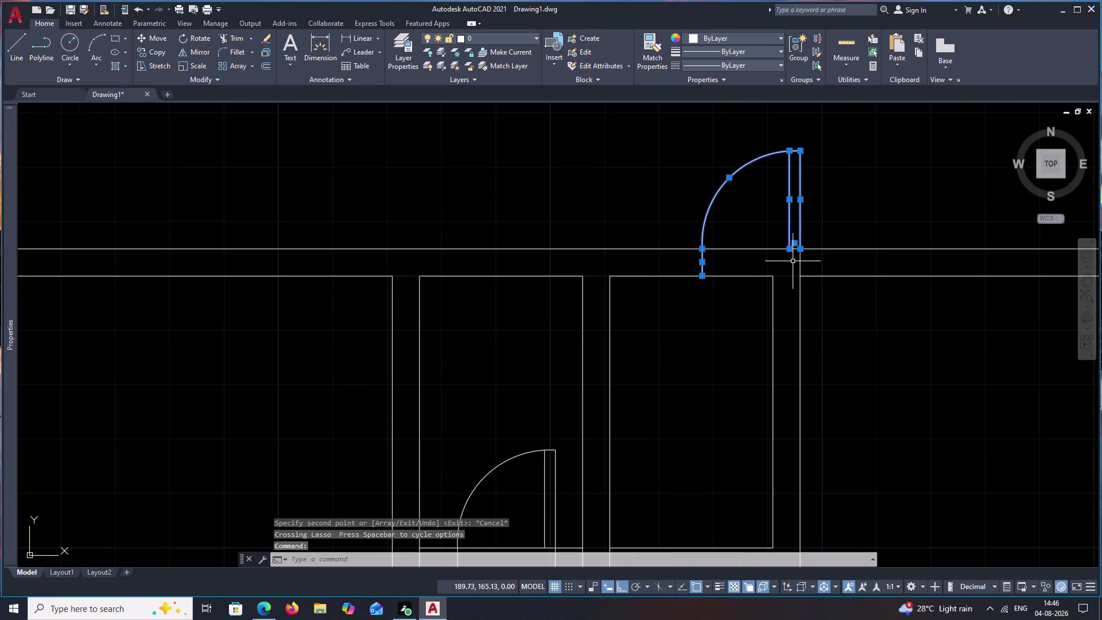
click(800, 261)
text(r)
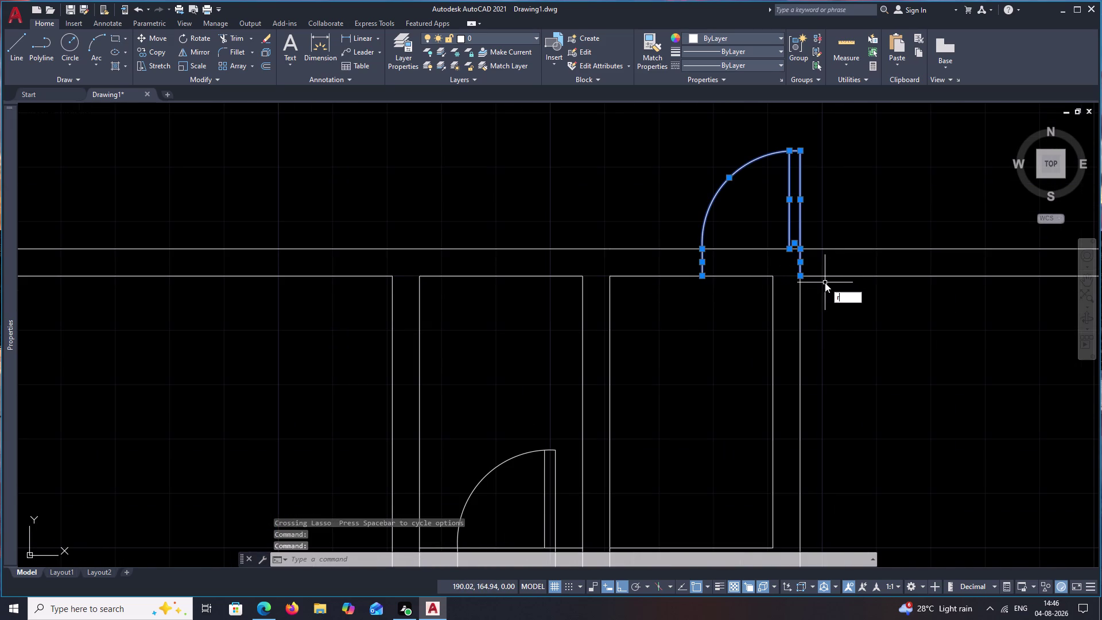
text(o)
key(space)
click(796, 272)
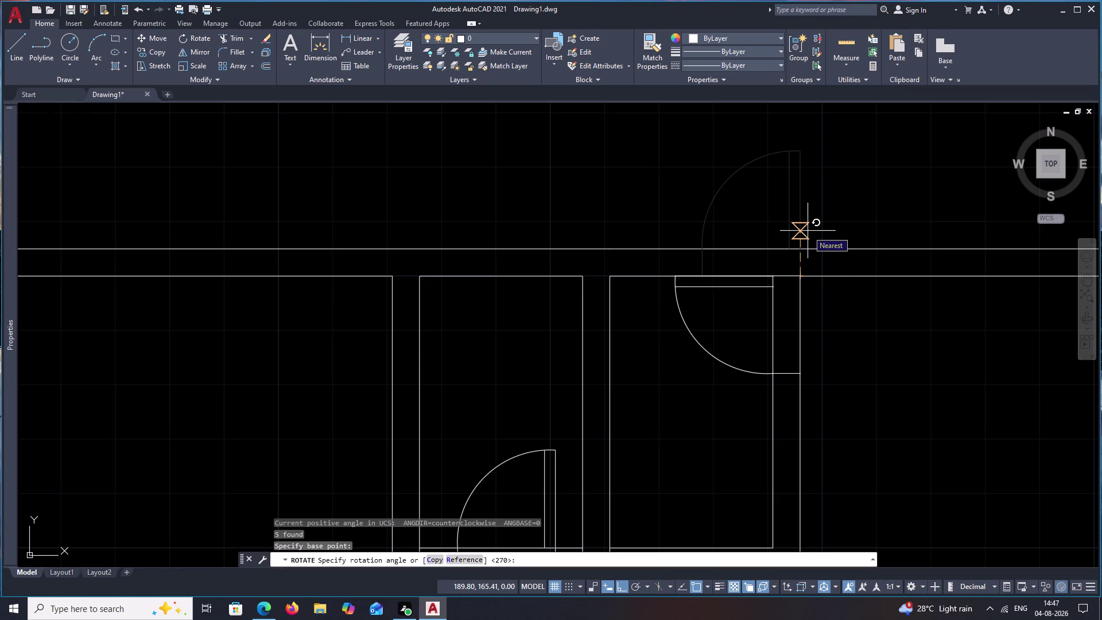
click(808, 231)
scroll(down, 3)
middle_drag(906, 427, 863, 301)
middle_drag(873, 325, 863, 280)
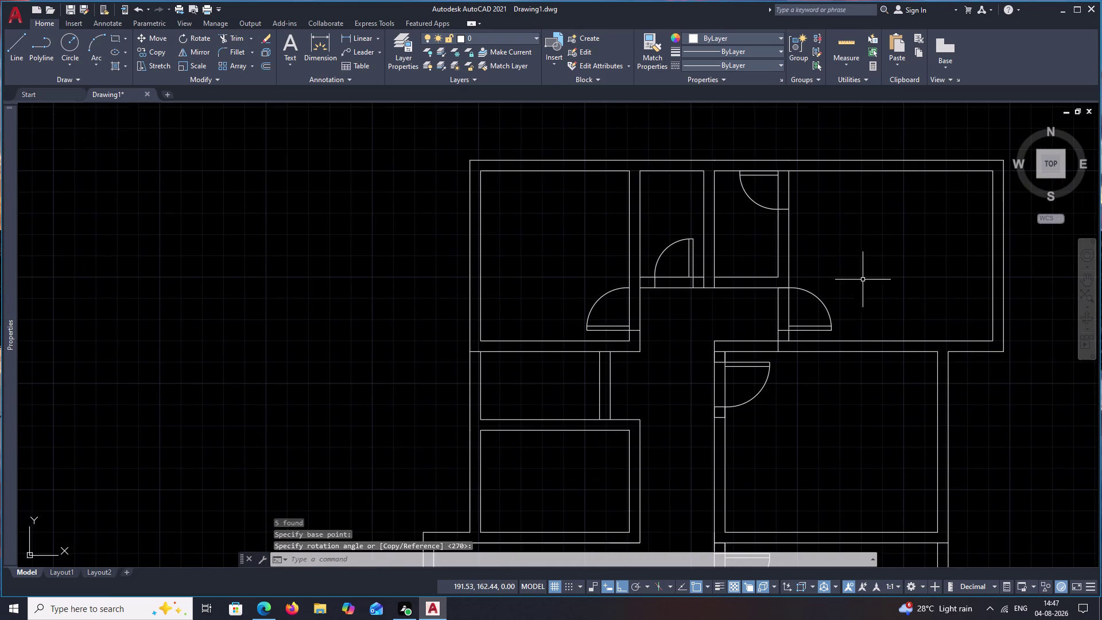
middle_drag(681, 386, 704, 291)
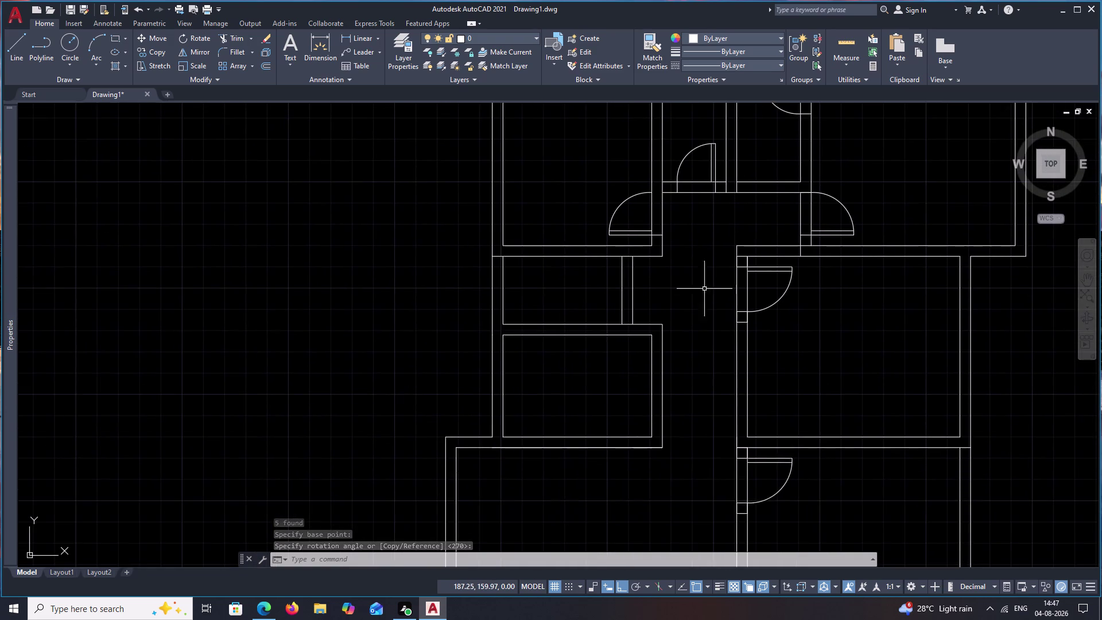
scroll(down, 3)
middle_drag(833, 327, 706, 377)
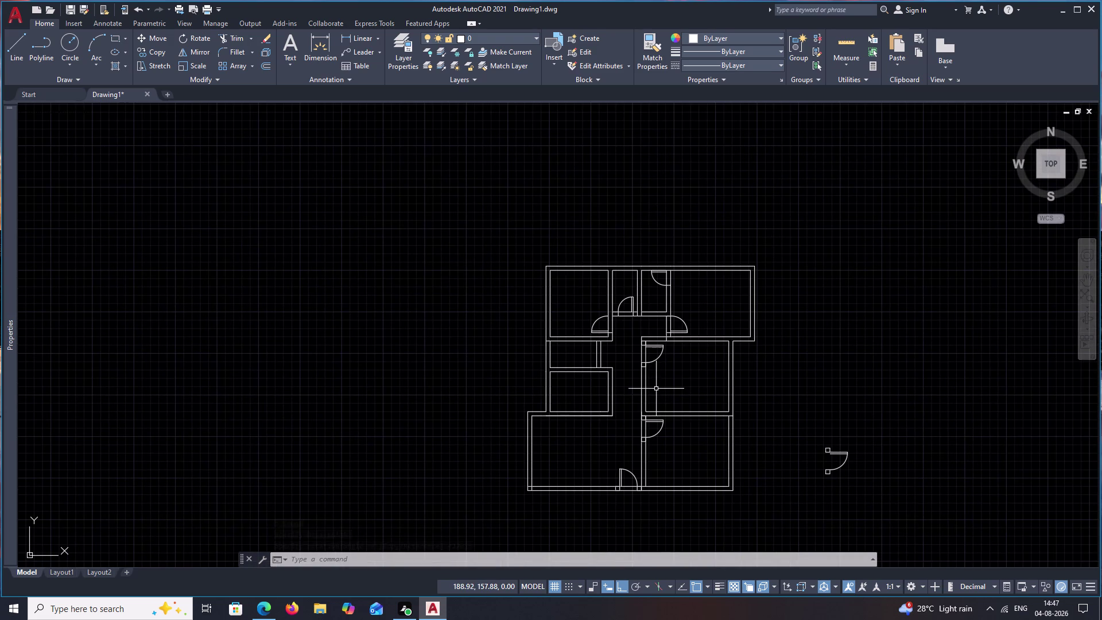
middle_drag(666, 388, 663, 328)
scroll(up, 3)
middle_drag(612, 362, 597, 403)
scroll(up, 3)
middle_drag(591, 310, 597, 404)
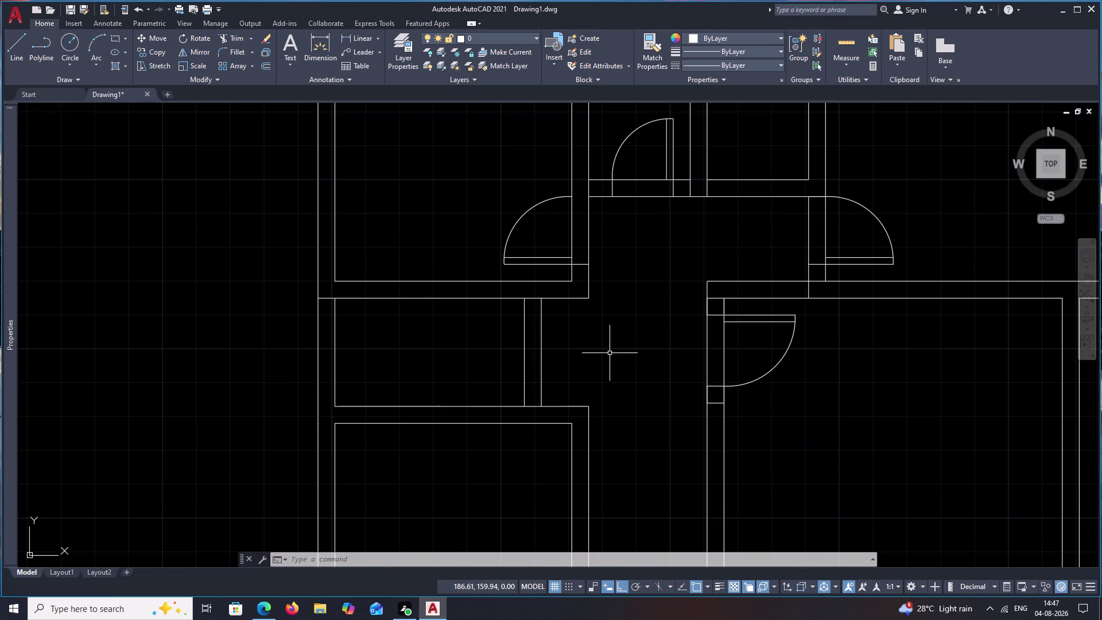
middle_drag(613, 350, 608, 449)
Copy the small top door swing, with its arc and lines, into a lower wall opening.
drag(671, 232, 635, 228)
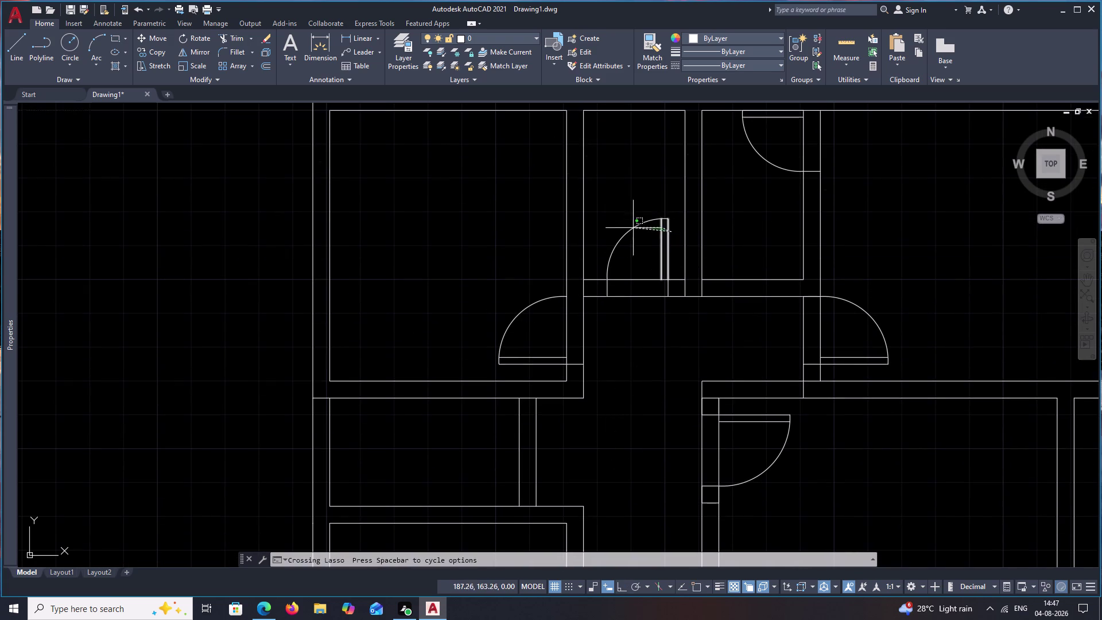
drag(635, 228, 622, 238)
scroll(up, 3)
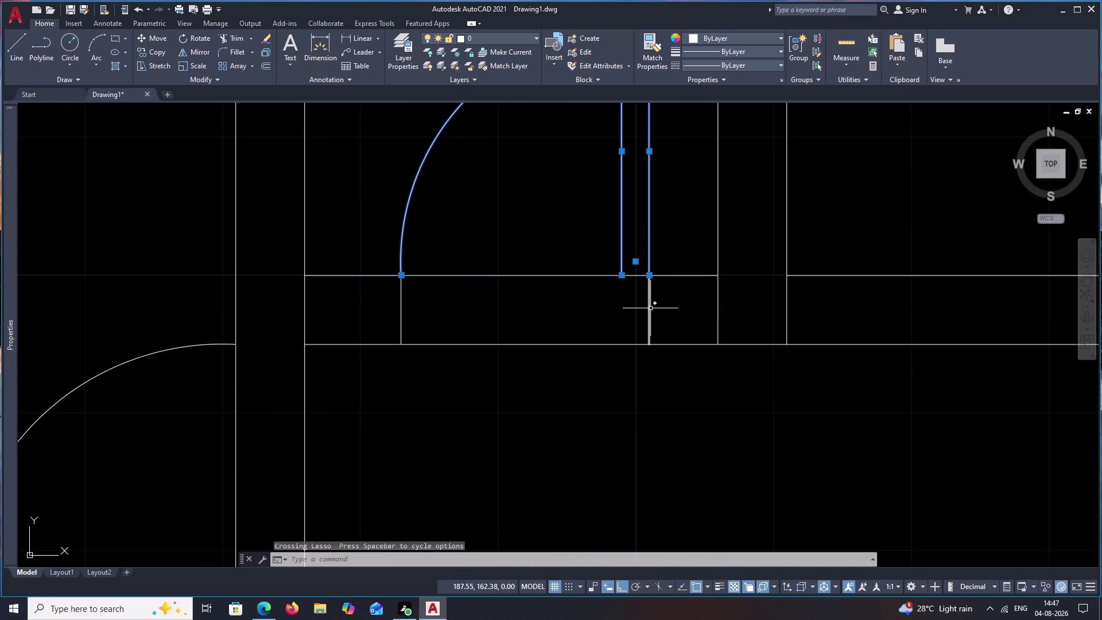
click(651, 308)
click(401, 313)
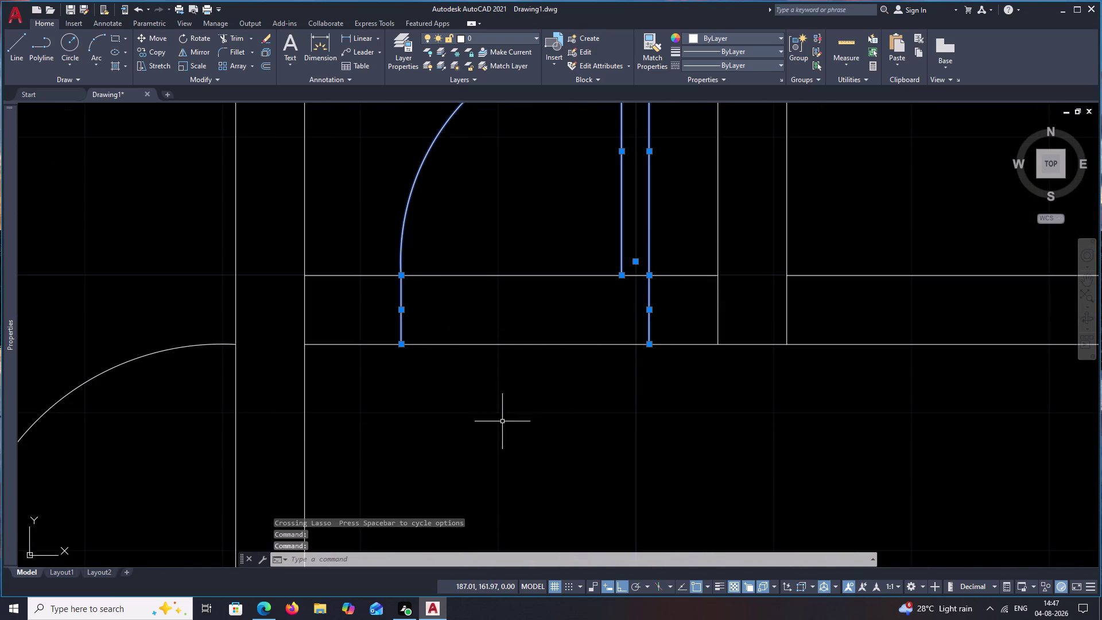
scroll(down, 3)
middle_drag(515, 449, 526, 336)
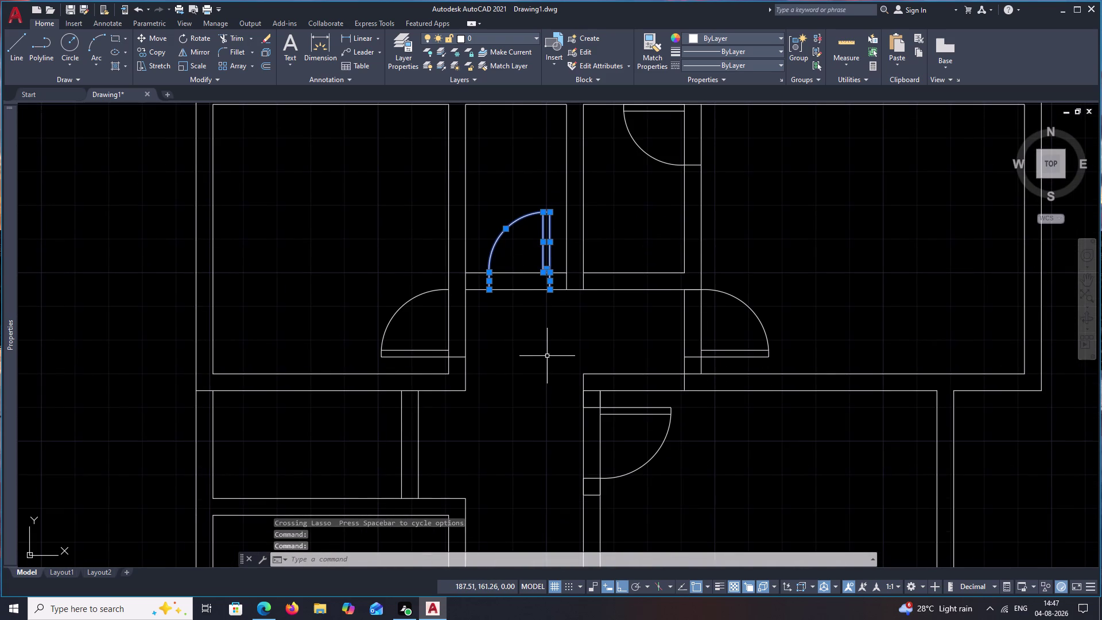
text(co)
key(space)
click(555, 287)
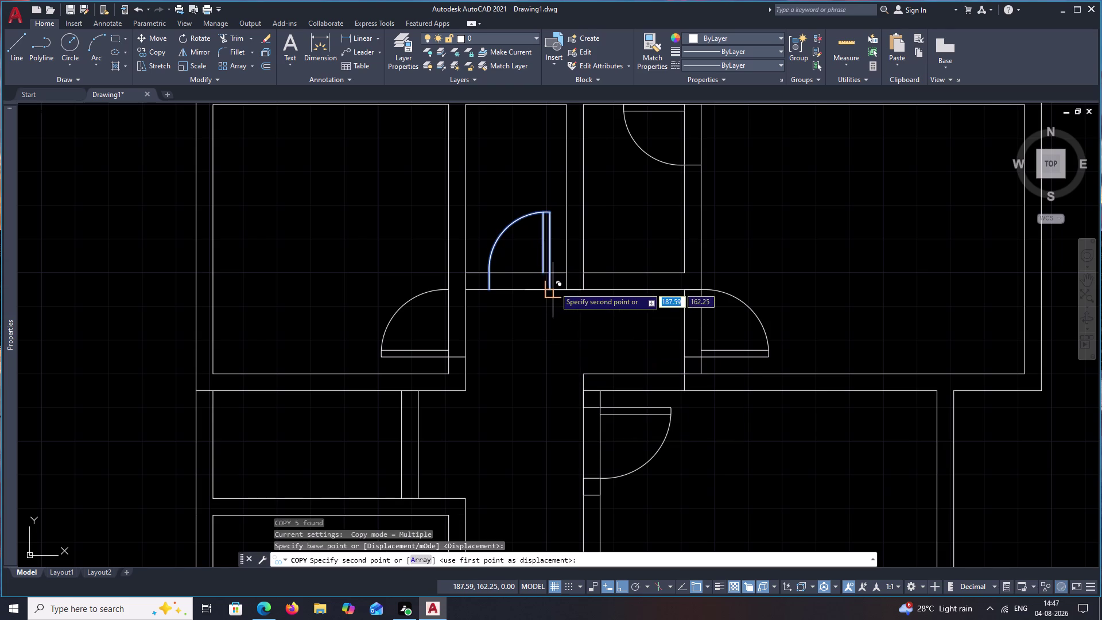
click(417, 480)
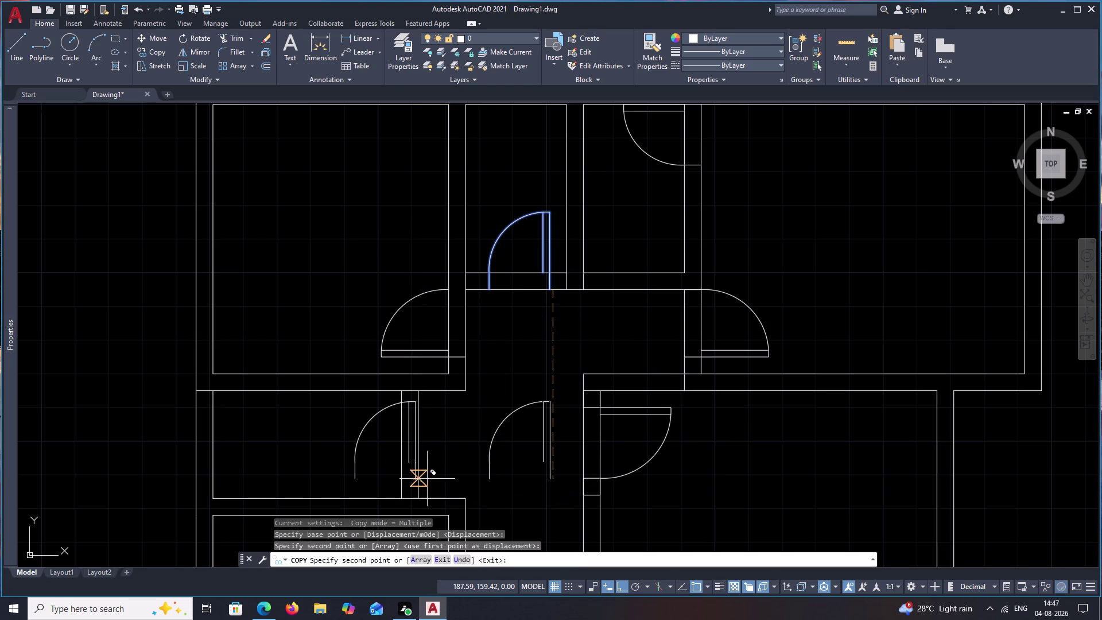
key(Escape)
Select the copied door's leaf lines, swing arc and their lower extensions.
scroll(up, 3)
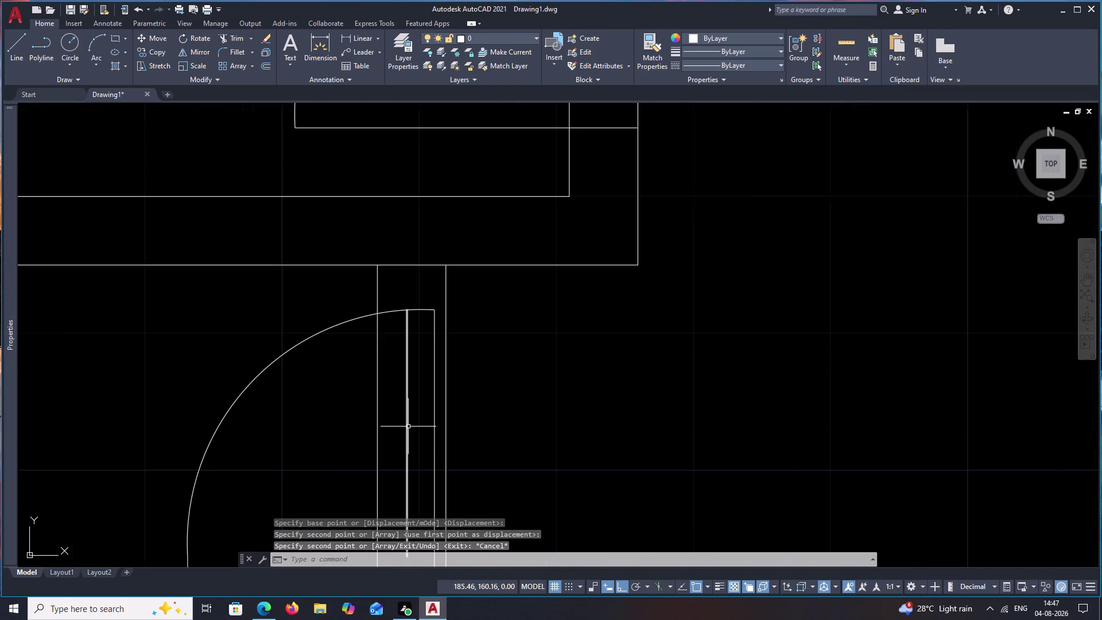
click(407, 426)
click(433, 424)
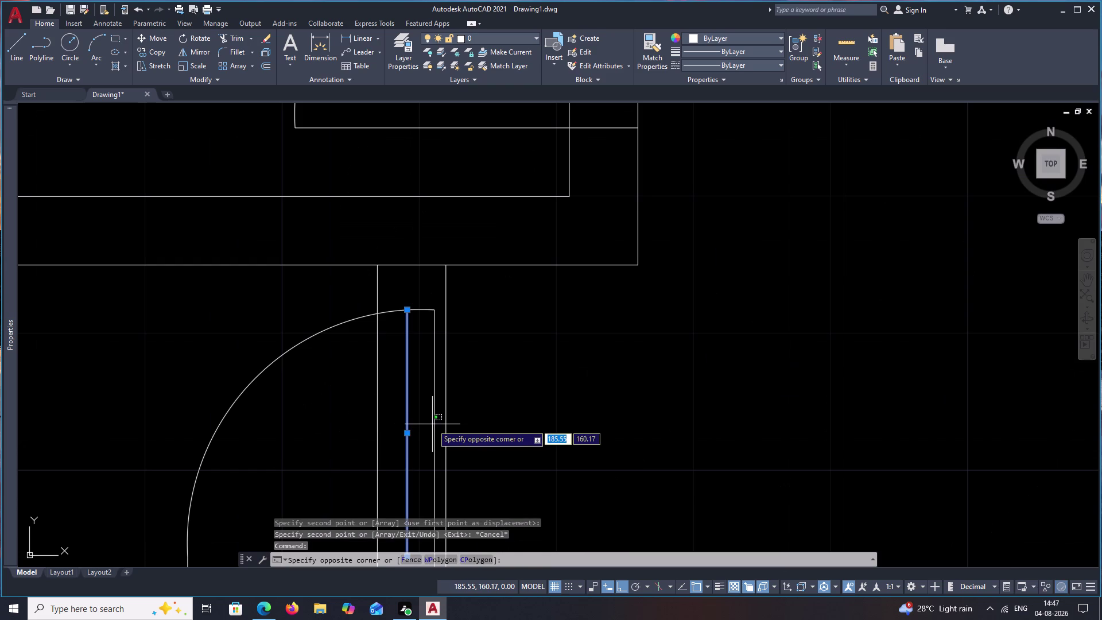
click(433, 422)
key(Escape)
click(435, 420)
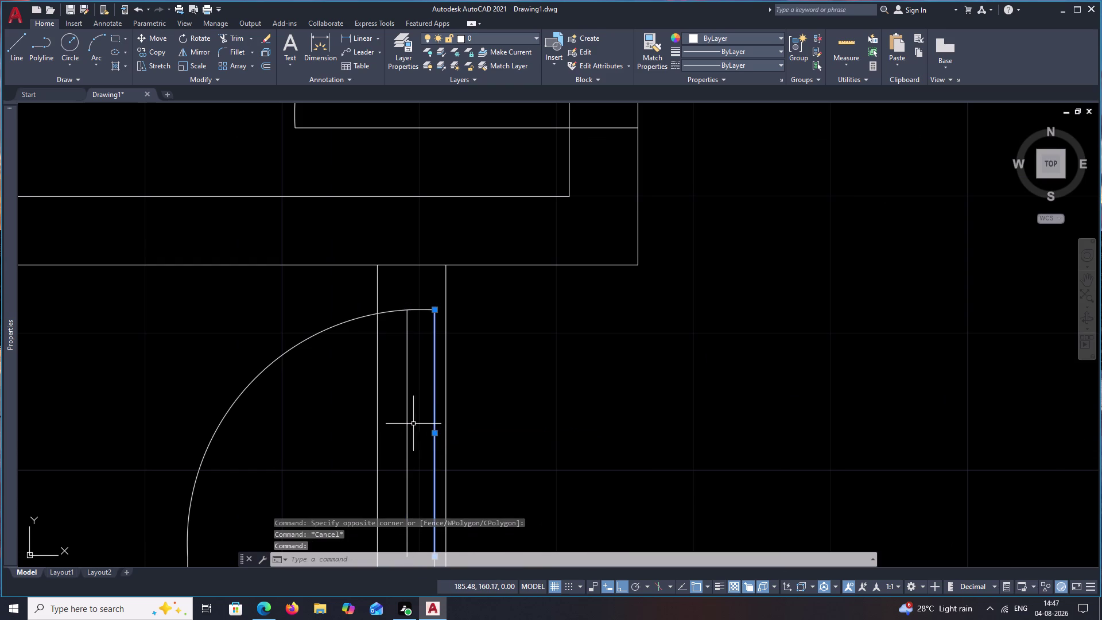
click(407, 433)
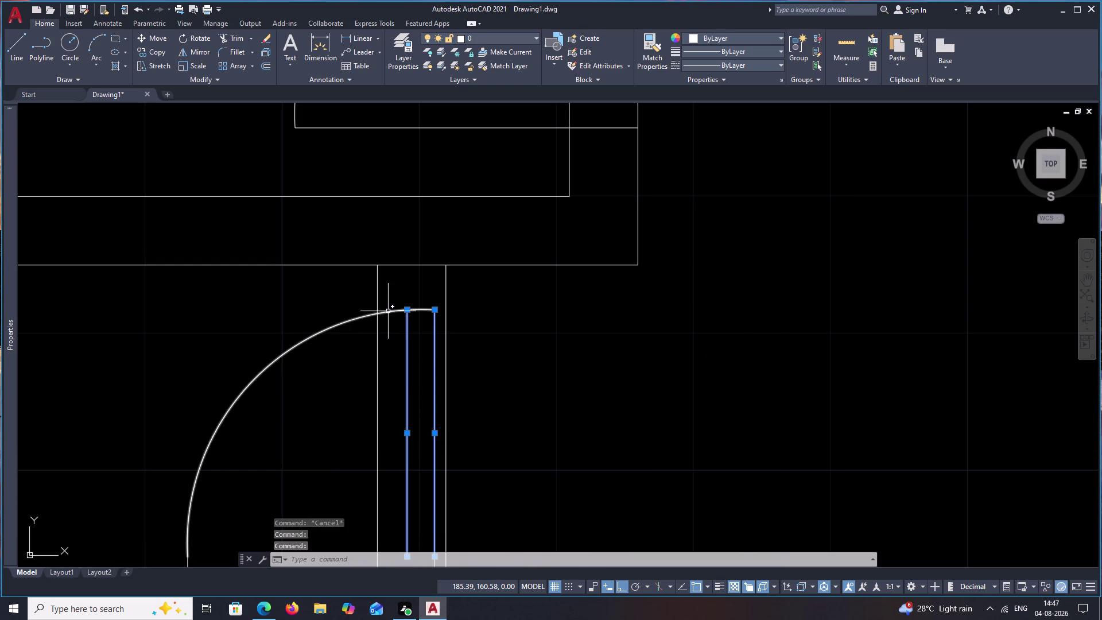
click(388, 311)
scroll(down, 3)
middle_drag(550, 459, 576, 343)
scroll(up, 3)
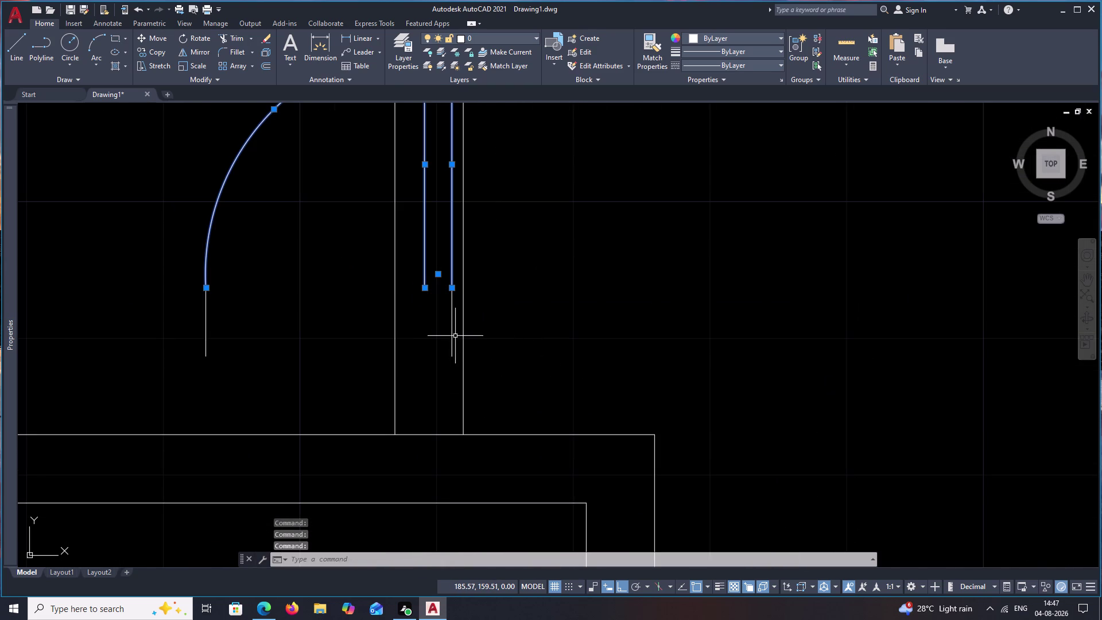
click(452, 330)
click(207, 324)
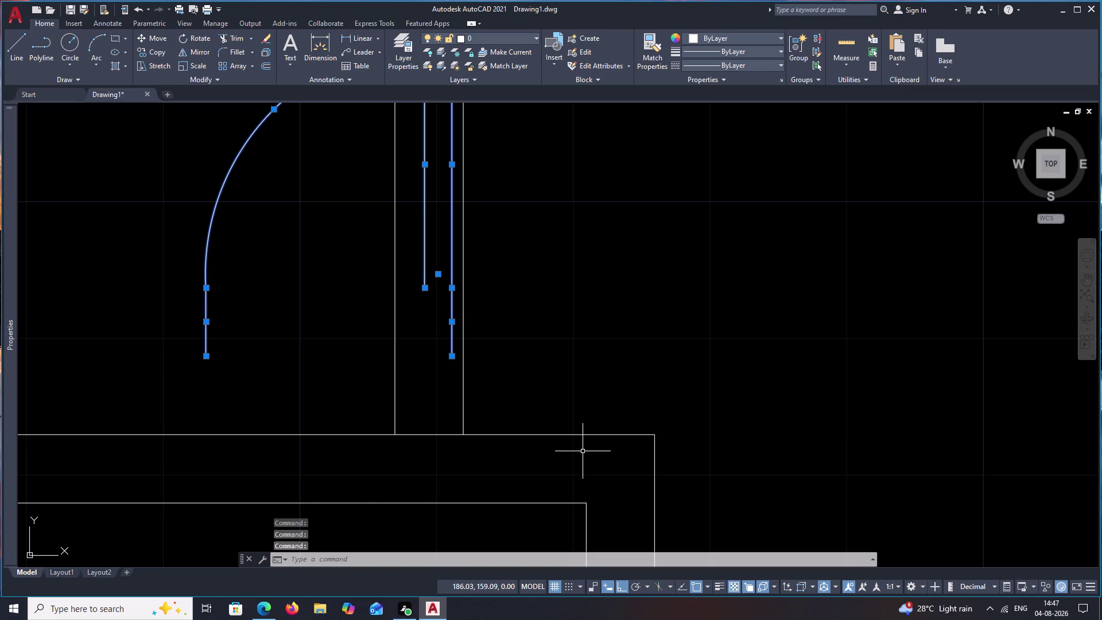
Rotate the copied lower door a quarter turn about its corner so the leaf lies horizontal.
text(ro)
key(space)
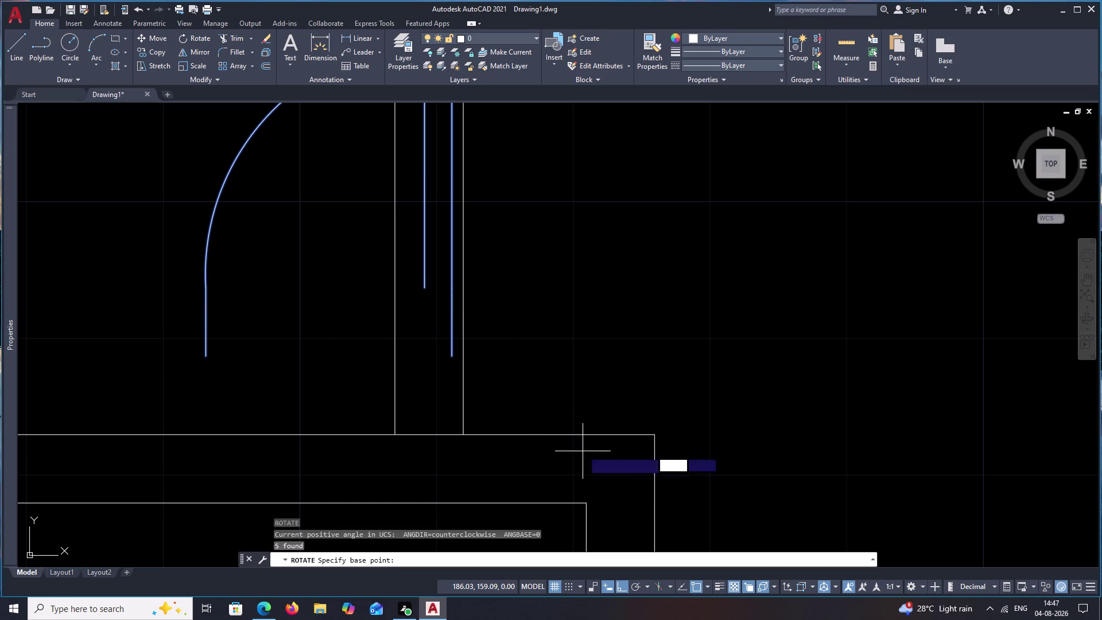
click(456, 360)
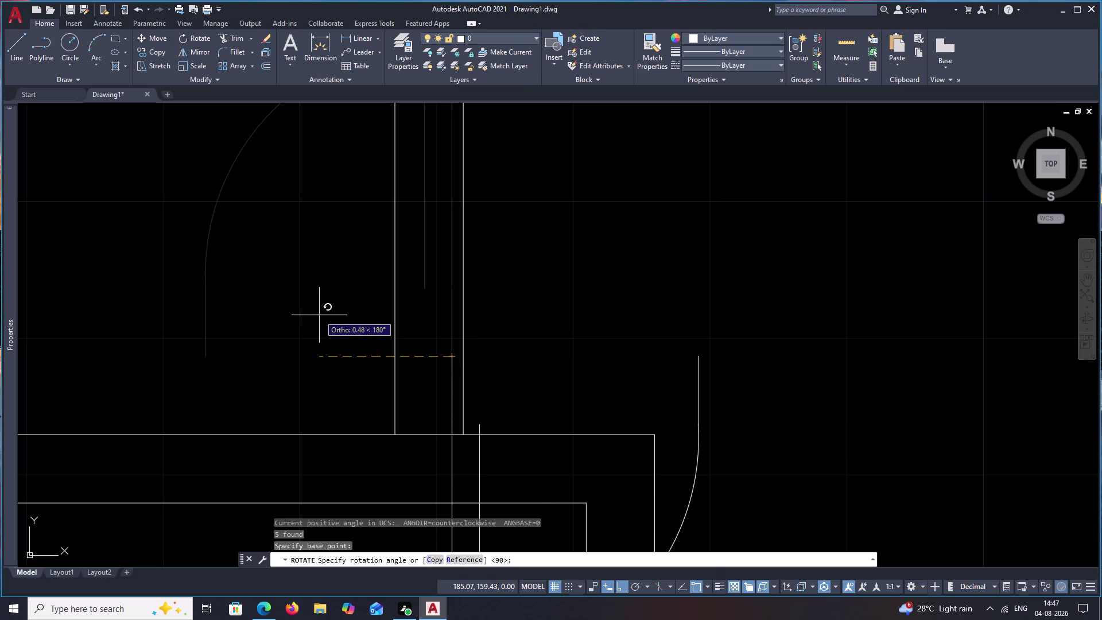
click(503, 484)
key(Escape)
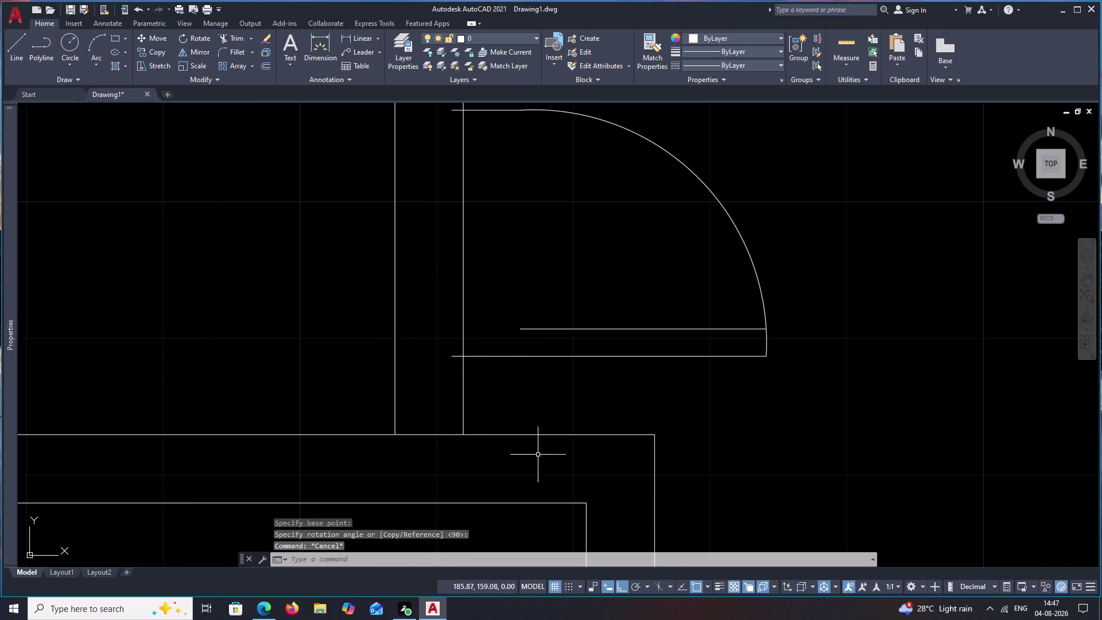
Mirror the rotated door about a vertical axis, erasing the original.
drag(776, 187, 566, 363)
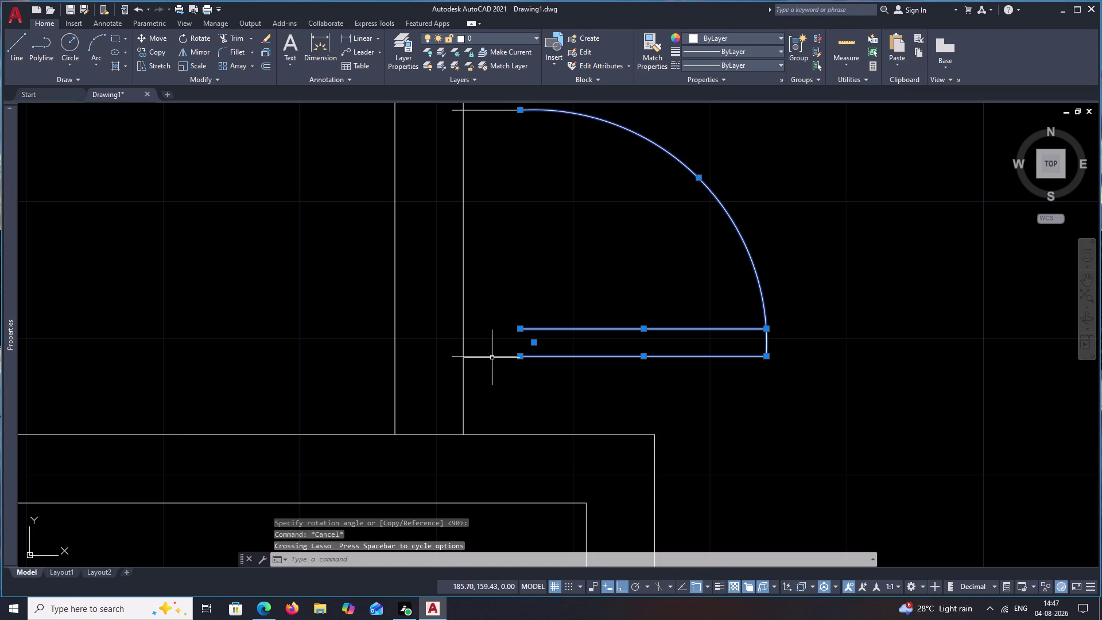
click(492, 358)
click(496, 110)
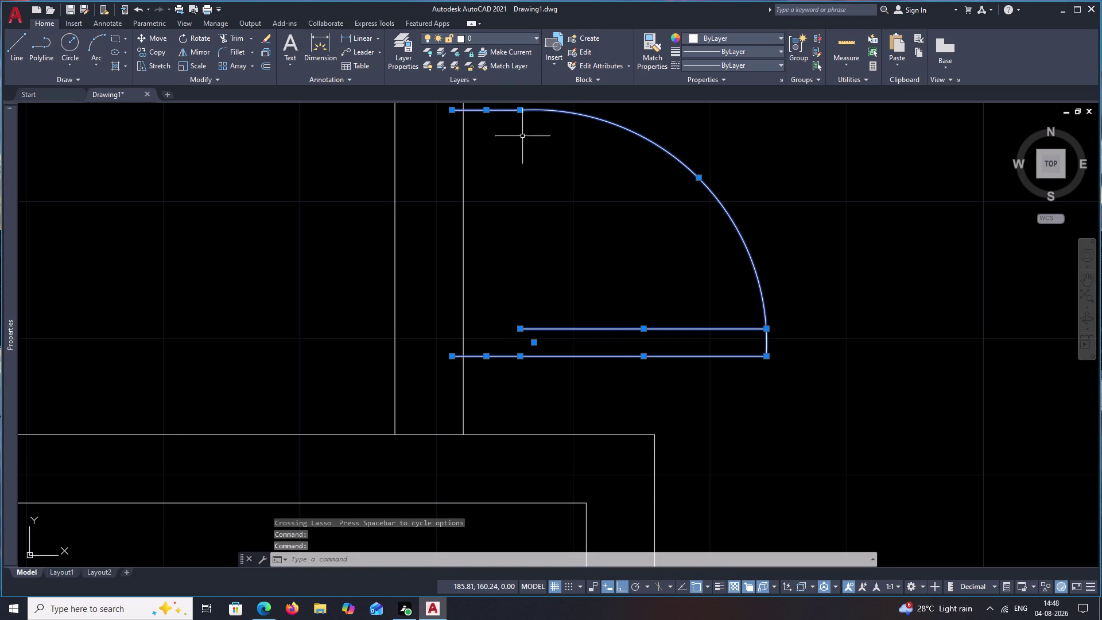
text(mi)
key(space)
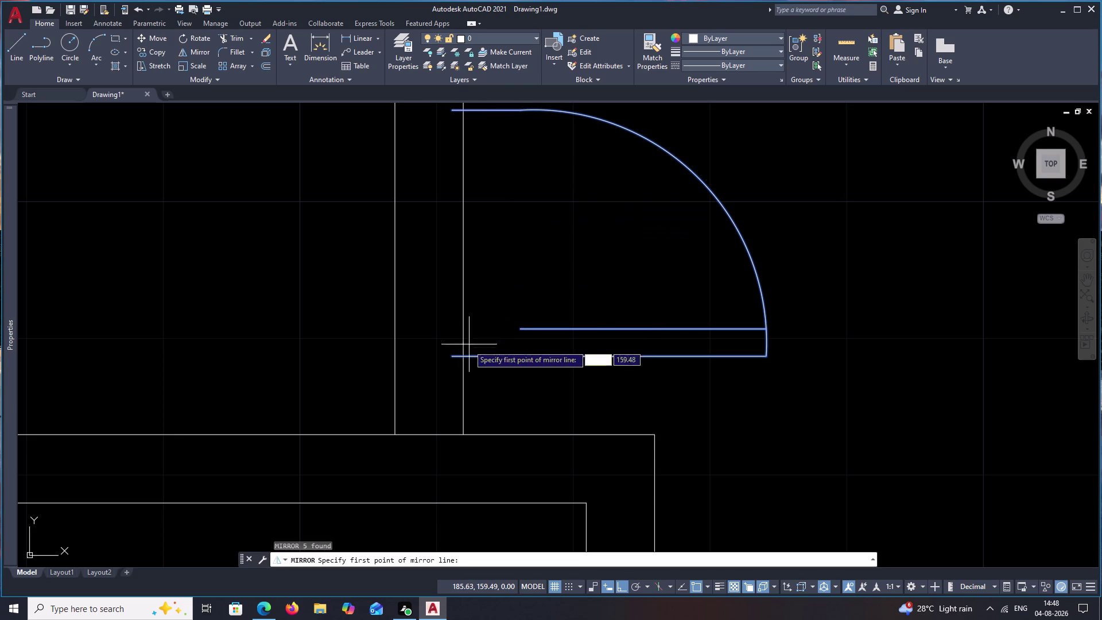
click(453, 356)
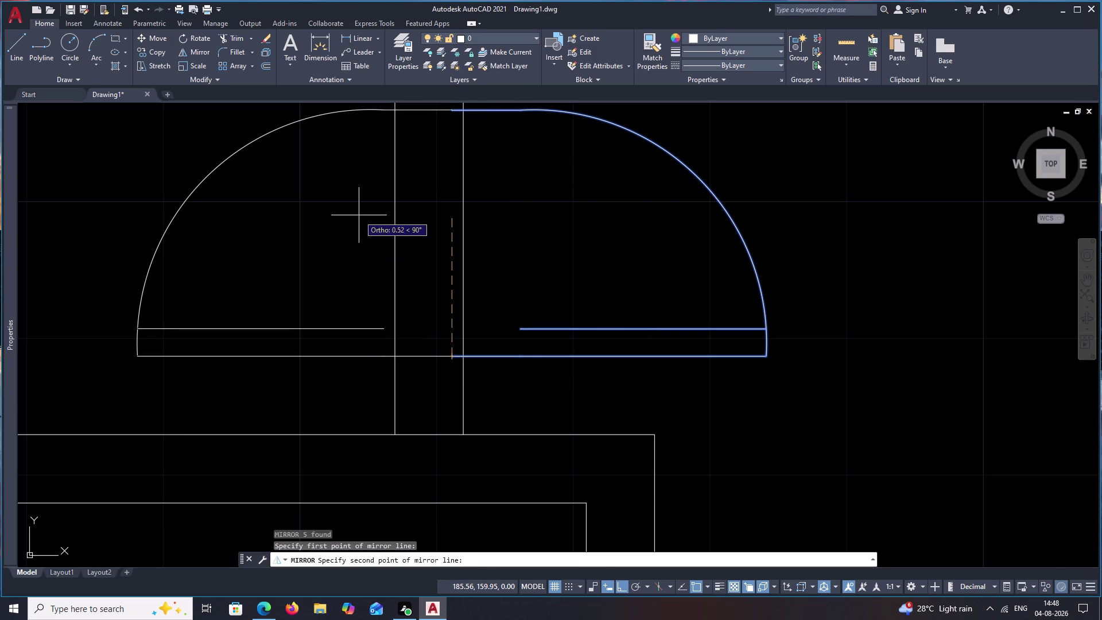
click(359, 215)
drag(391, 247, 359, 215)
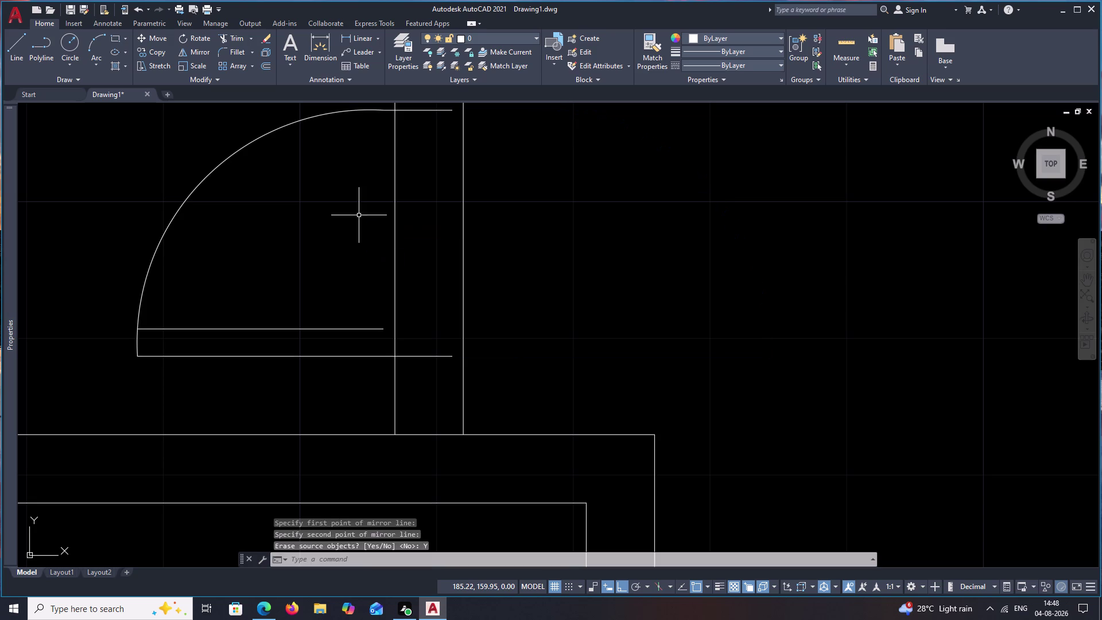
scroll(down, 3)
middle_drag(487, 282, 548, 315)
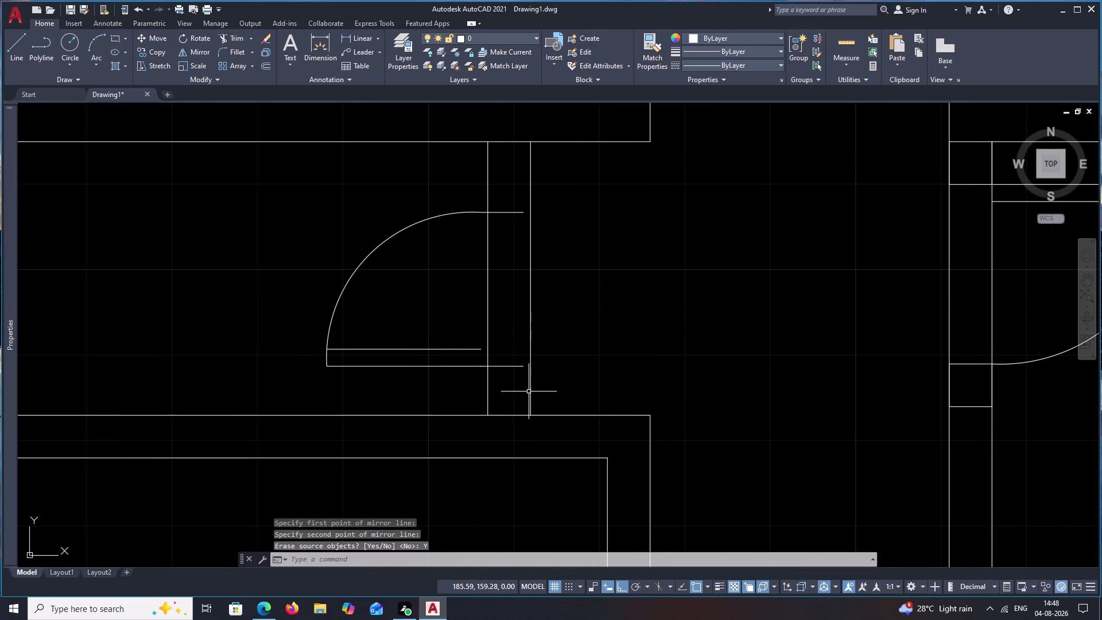
Move the mirrored door flush against the wall face with a perpendicular snap.
click(514, 369)
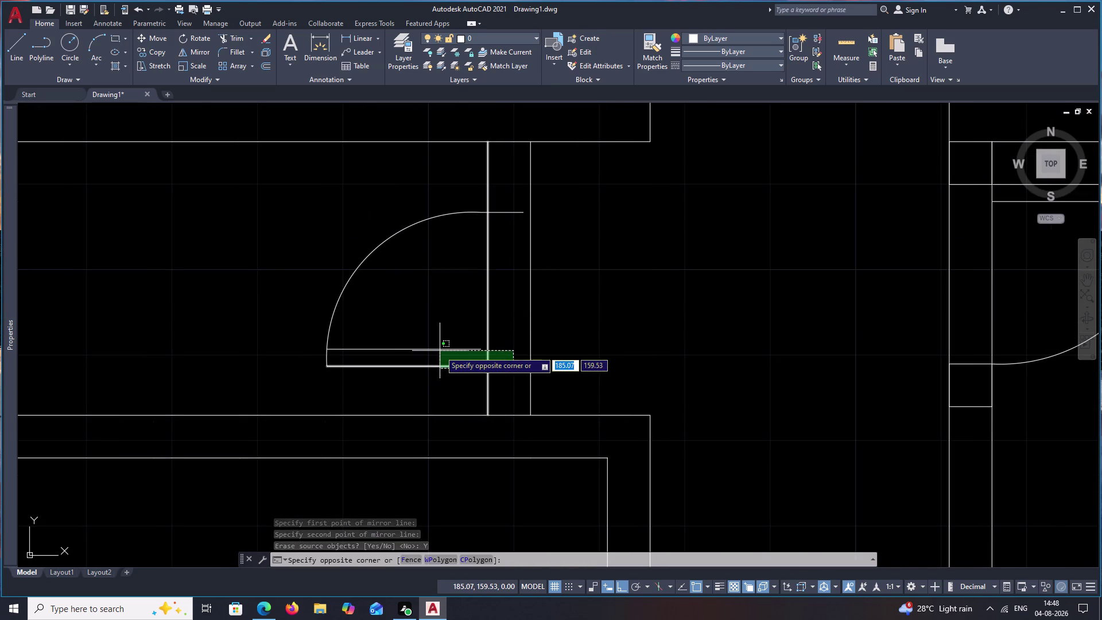
key(Escape)
click(505, 367)
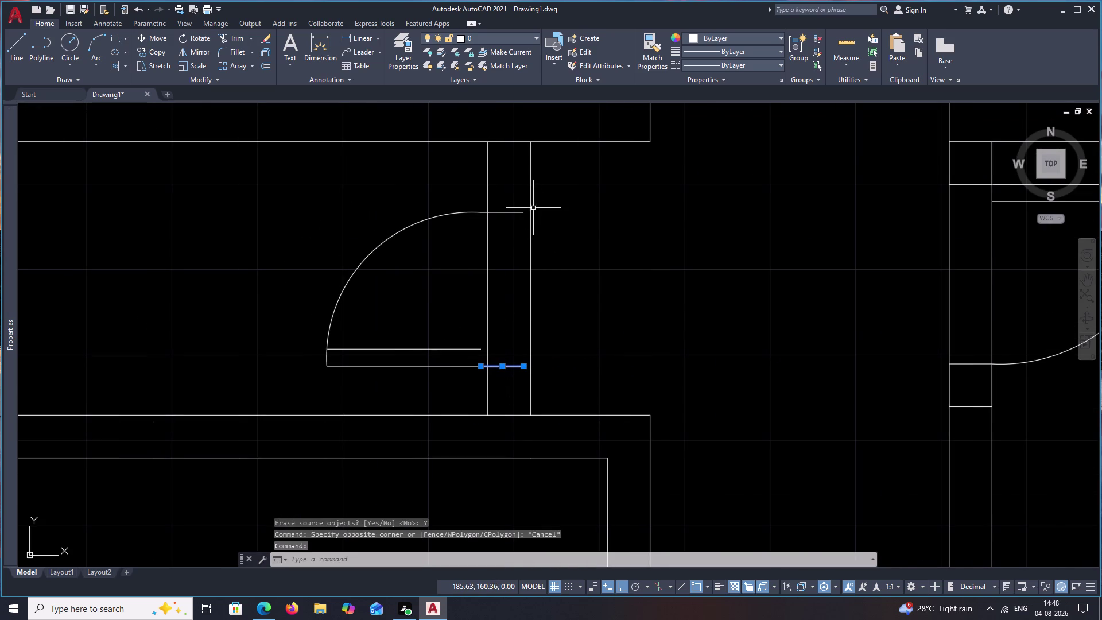
click(514, 213)
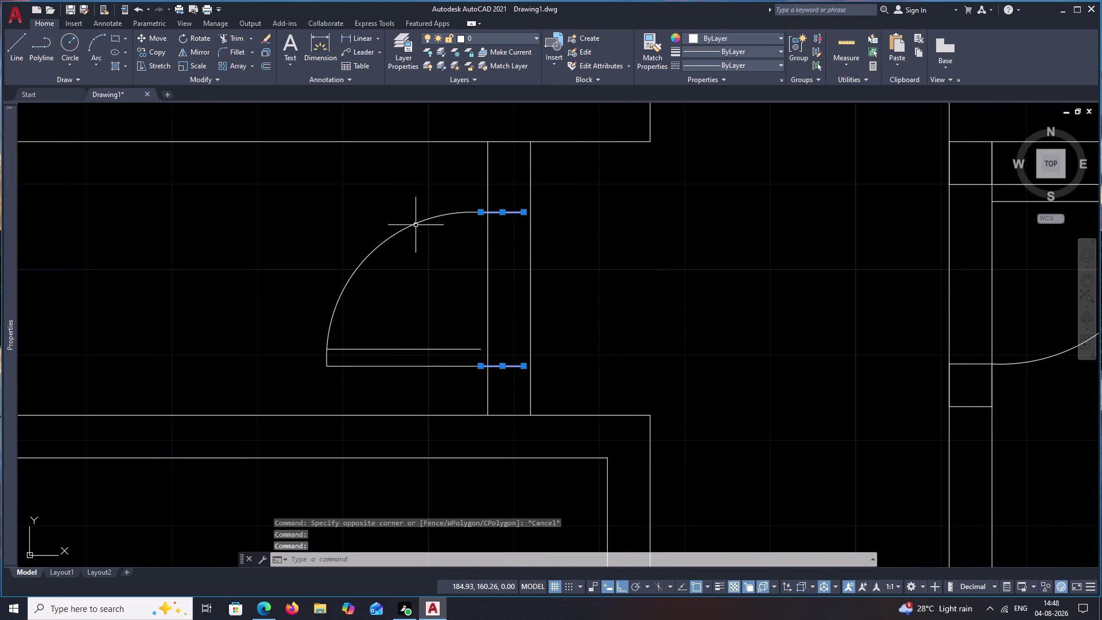
click(416, 225)
click(427, 349)
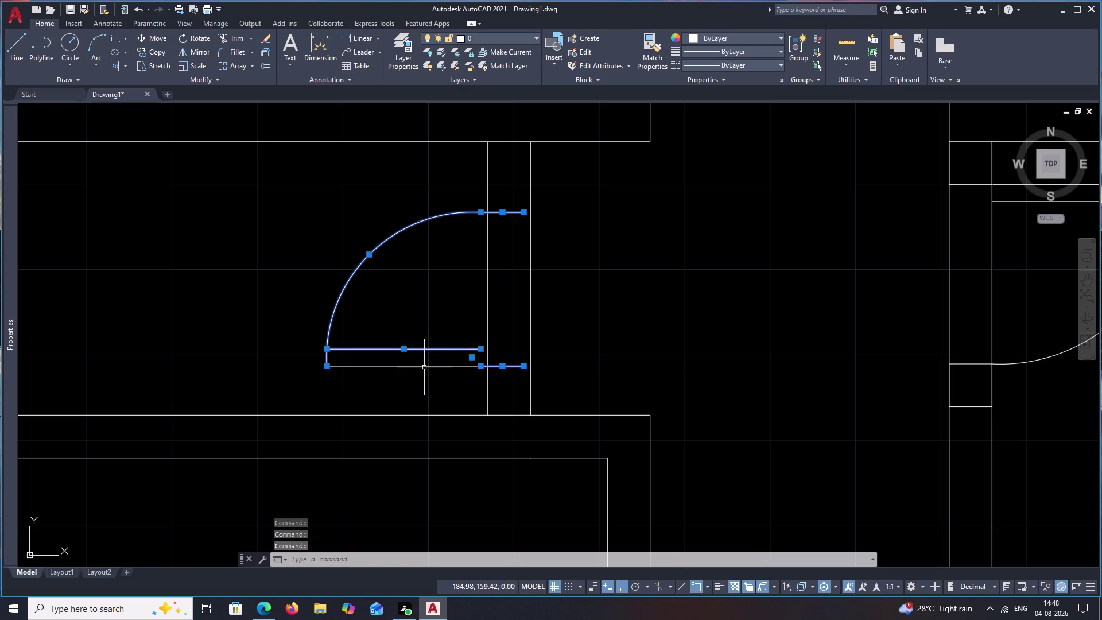
click(424, 367)
text(m)
key(space)
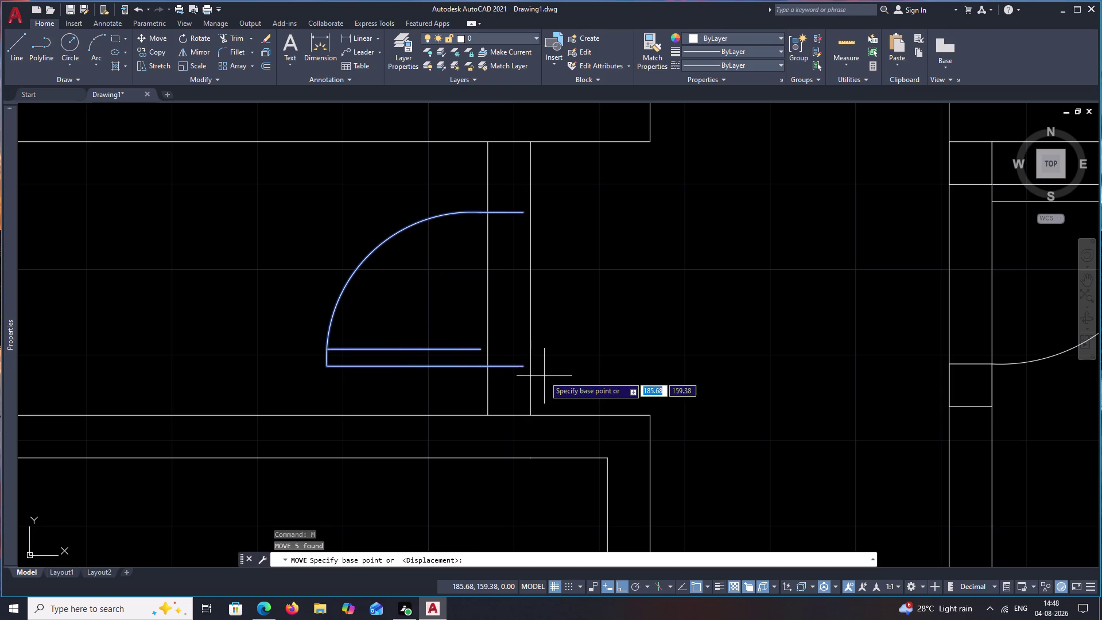
click(526, 368)
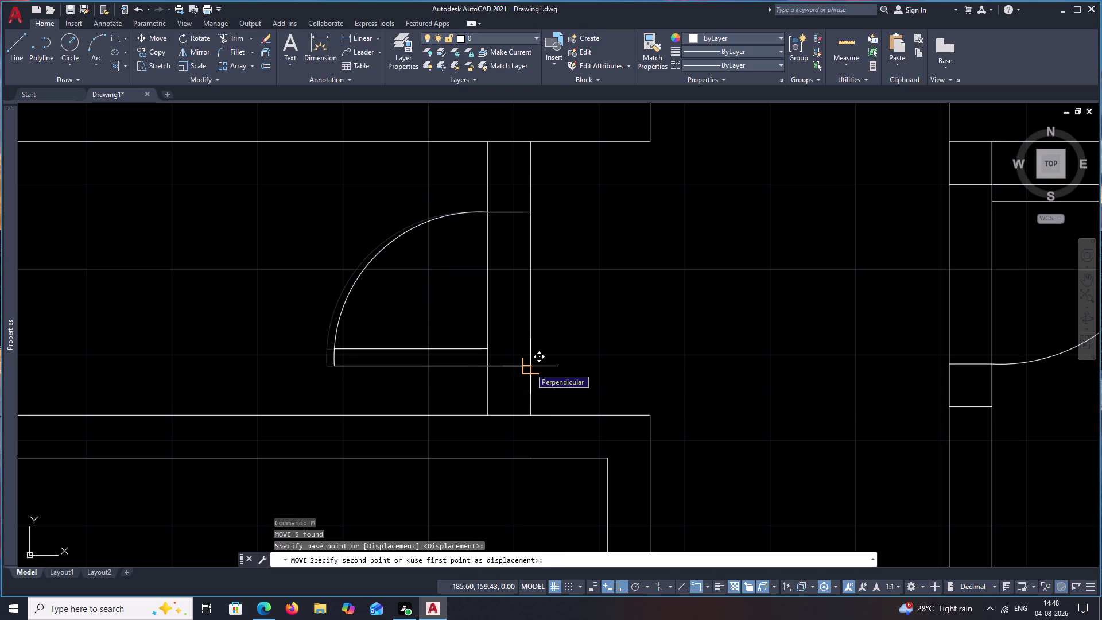
click(532, 368)
scroll(down, 3)
middle_drag(627, 367, 638, 270)
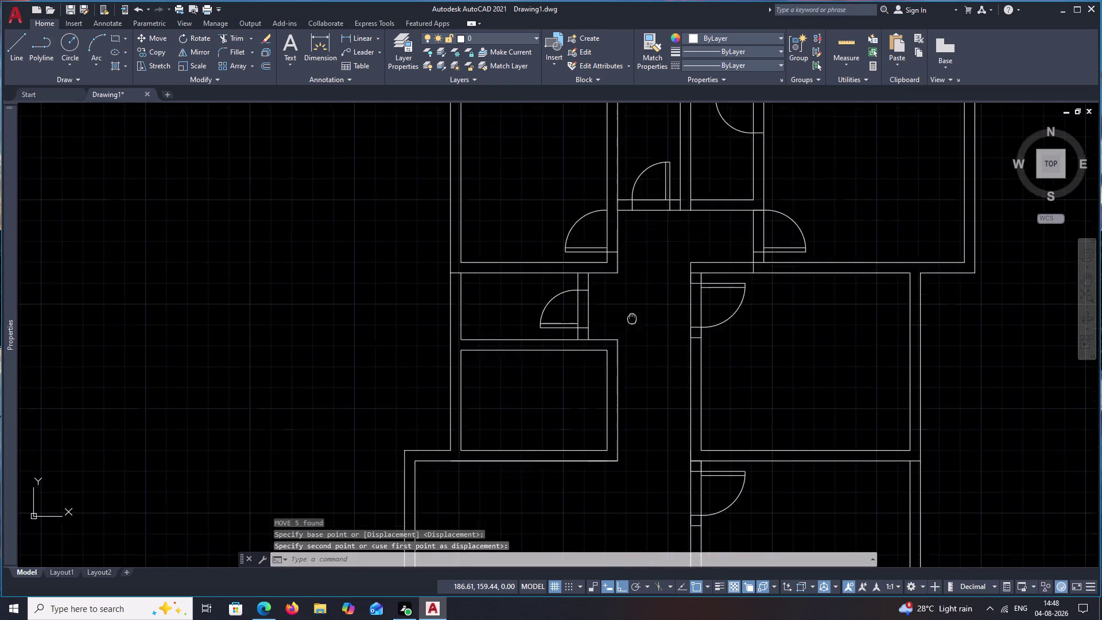
Select the finished lower door's swing arc, leaf and both wall jambs.
middle_drag(639, 270, 642, 251)
middle_drag(642, 333, 648, 270)
scroll(up, 3)
scroll(down, 3)
middle_drag(646, 314, 655, 202)
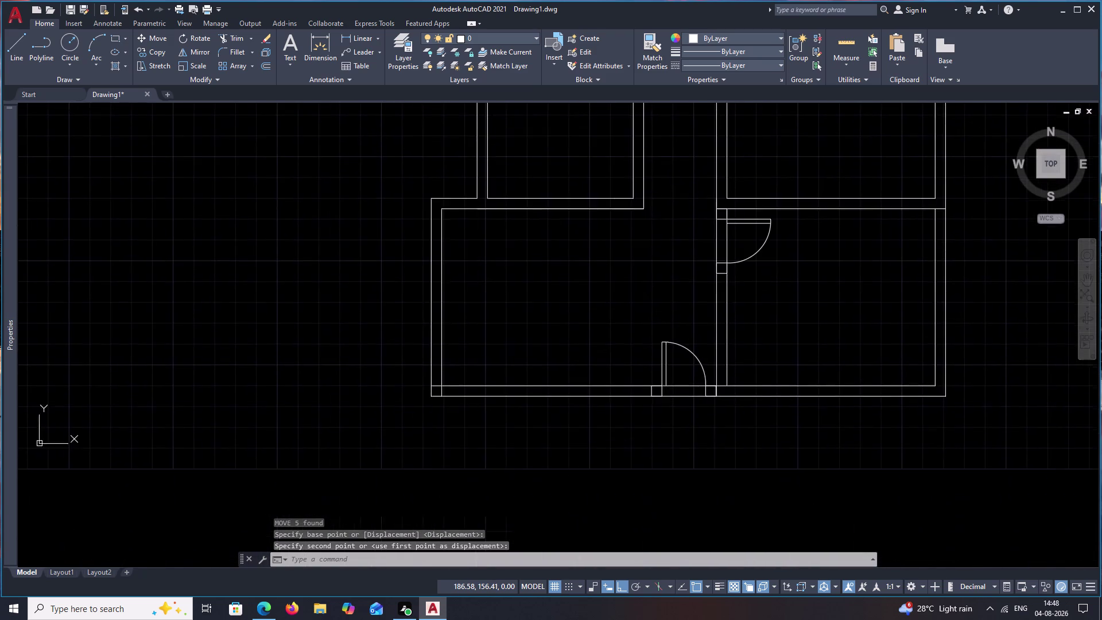
scroll(down, 3)
middle_drag(639, 240, 551, 324)
middle_drag(573, 278, 573, 269)
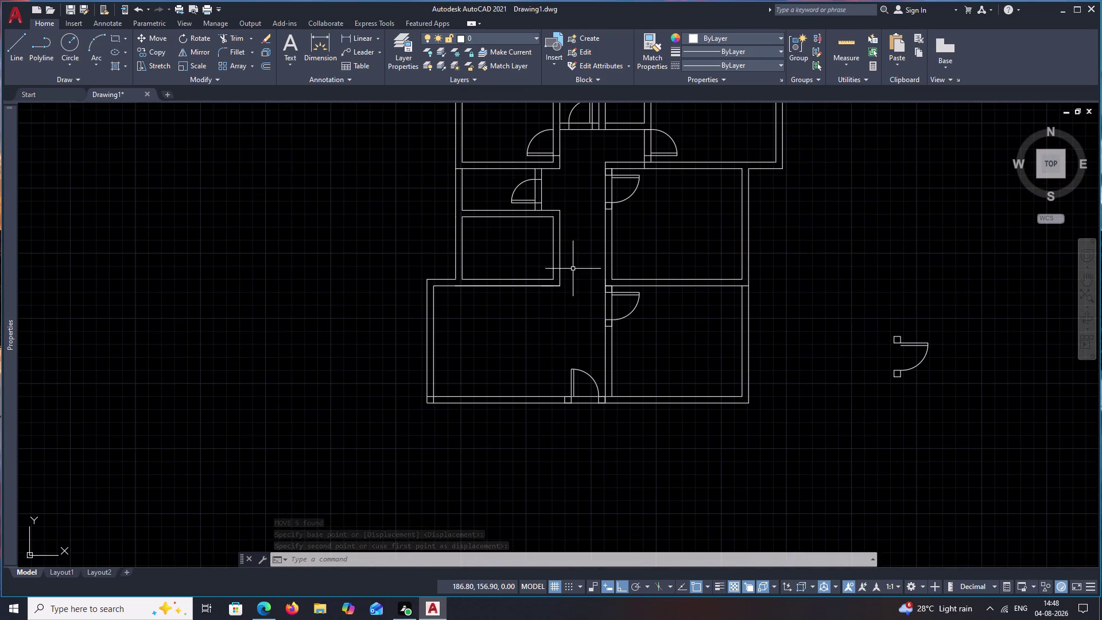
scroll(up, 3)
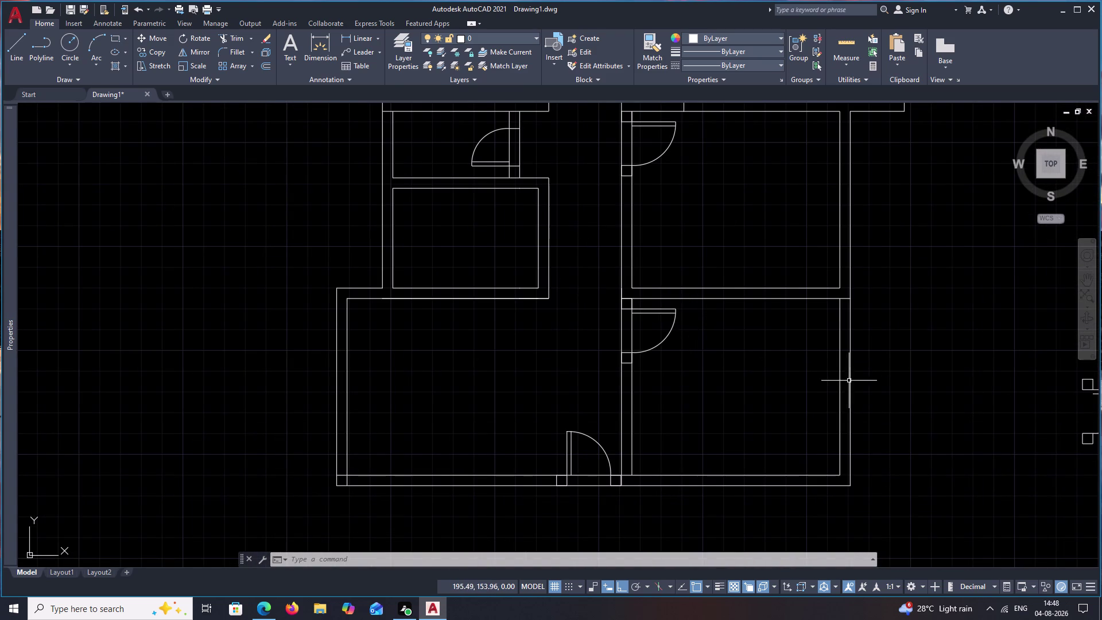
scroll(up, 3)
drag(680, 290, 644, 288)
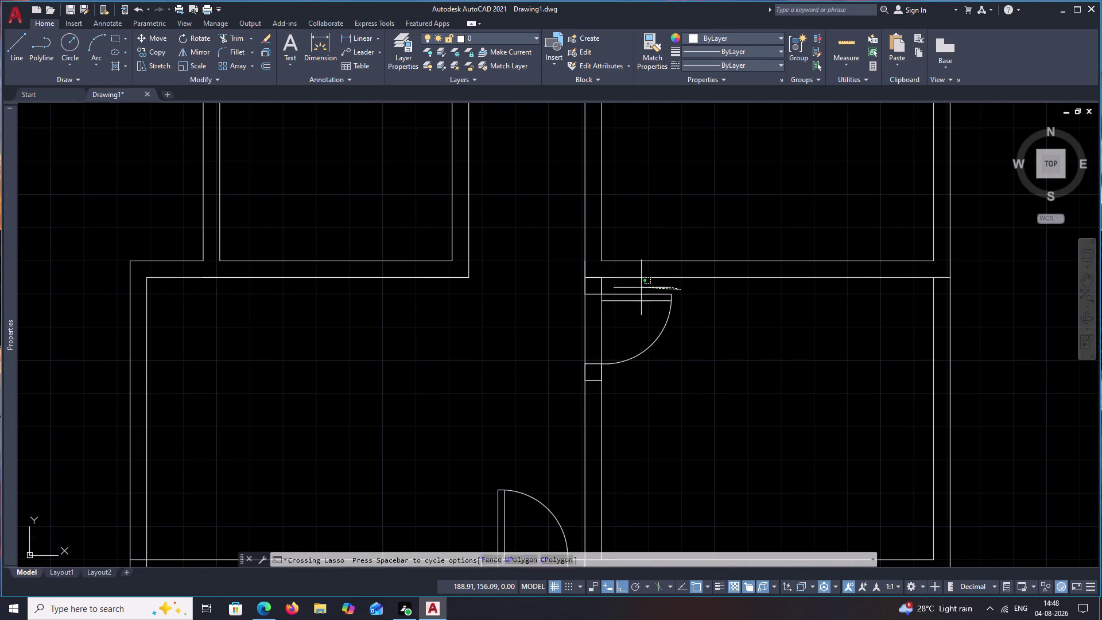
drag(644, 288, 660, 391)
scroll(down, 3)
scroll(up, 3)
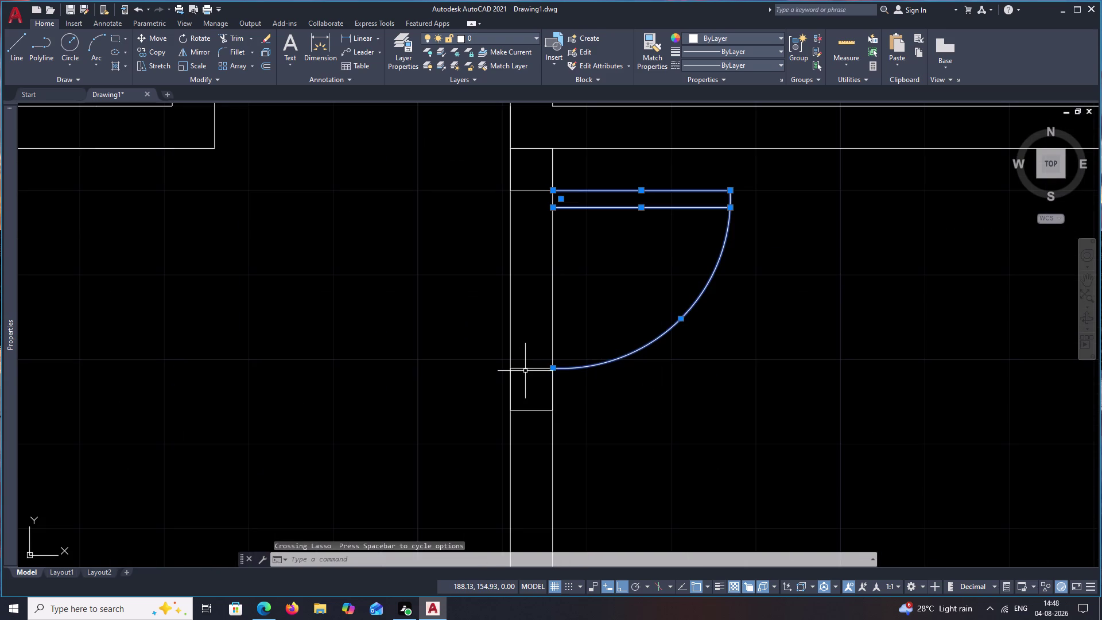
click(528, 368)
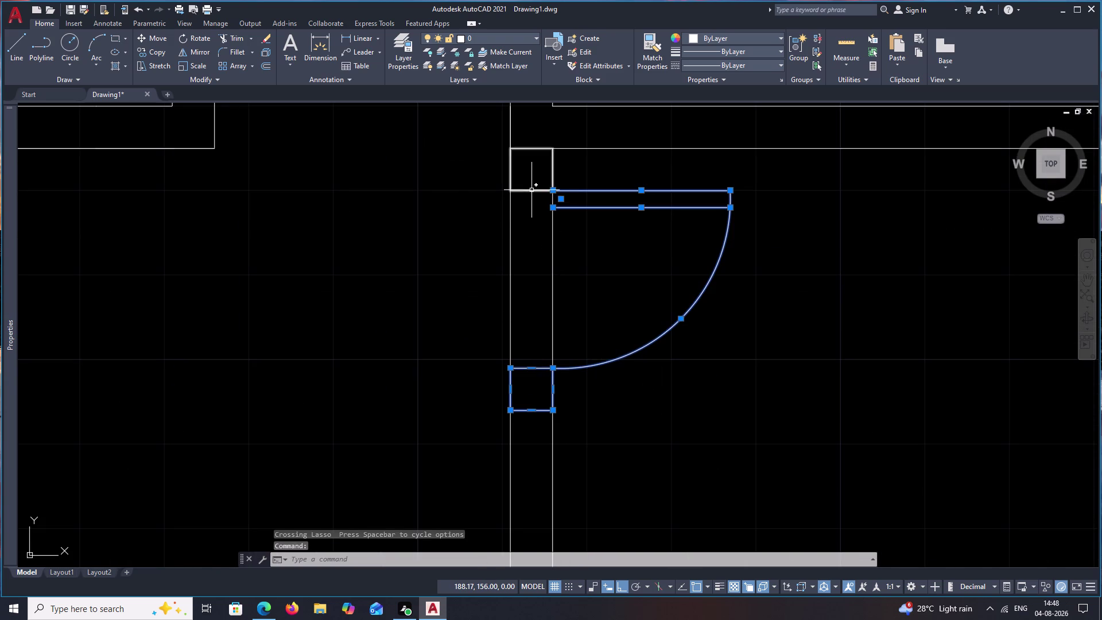
click(532, 190)
Copy the door and jambs from a jamb corner into the left room's wall opening.
text(c)
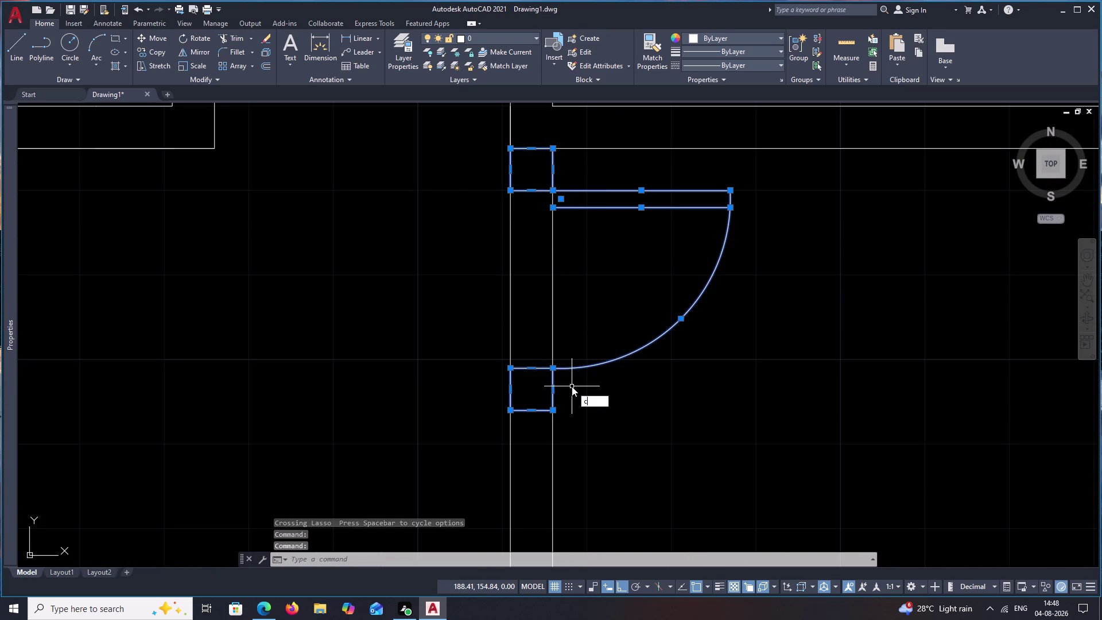
text(o)
key(space)
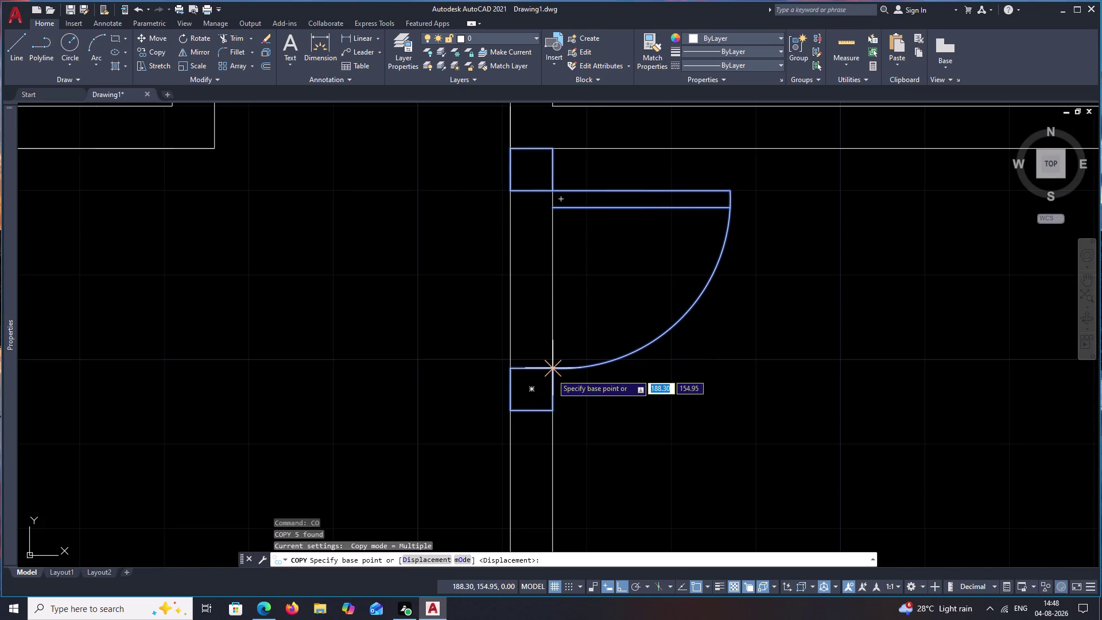
click(552, 152)
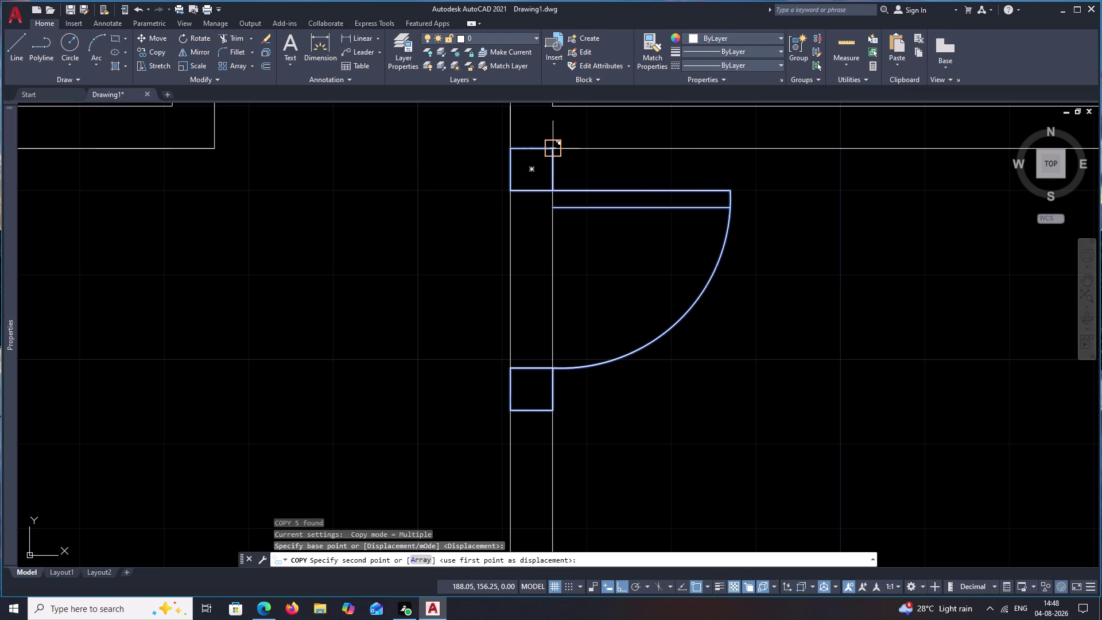
scroll(down, 3)
middle_drag(202, 161, 394, 416)
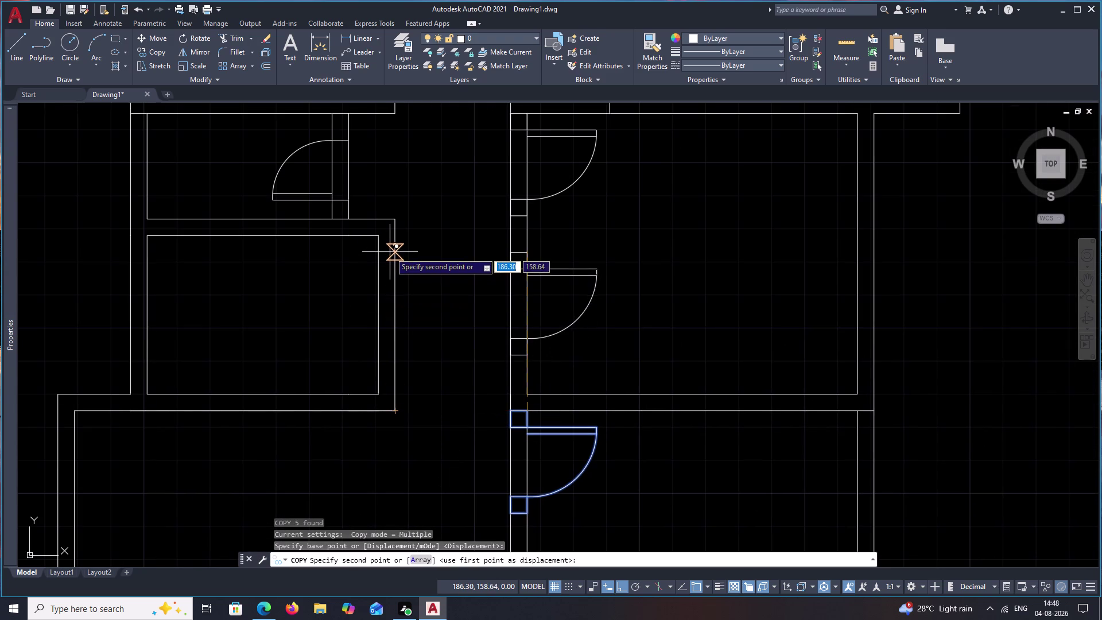
click(392, 236)
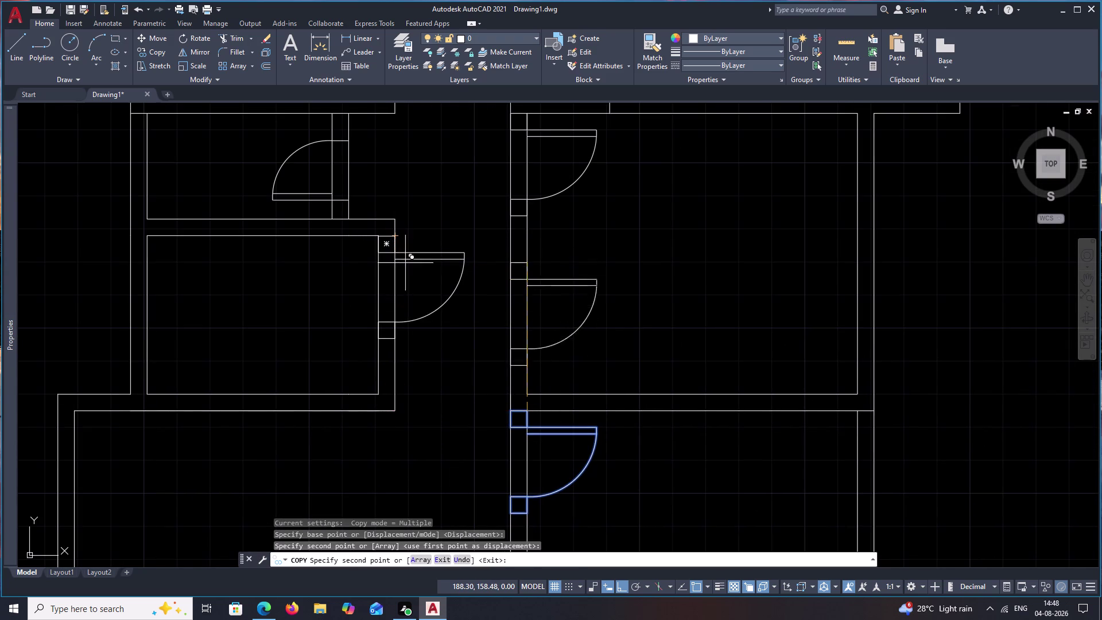
key(Escape)
drag(456, 223, 426, 348)
scroll(up, 3)
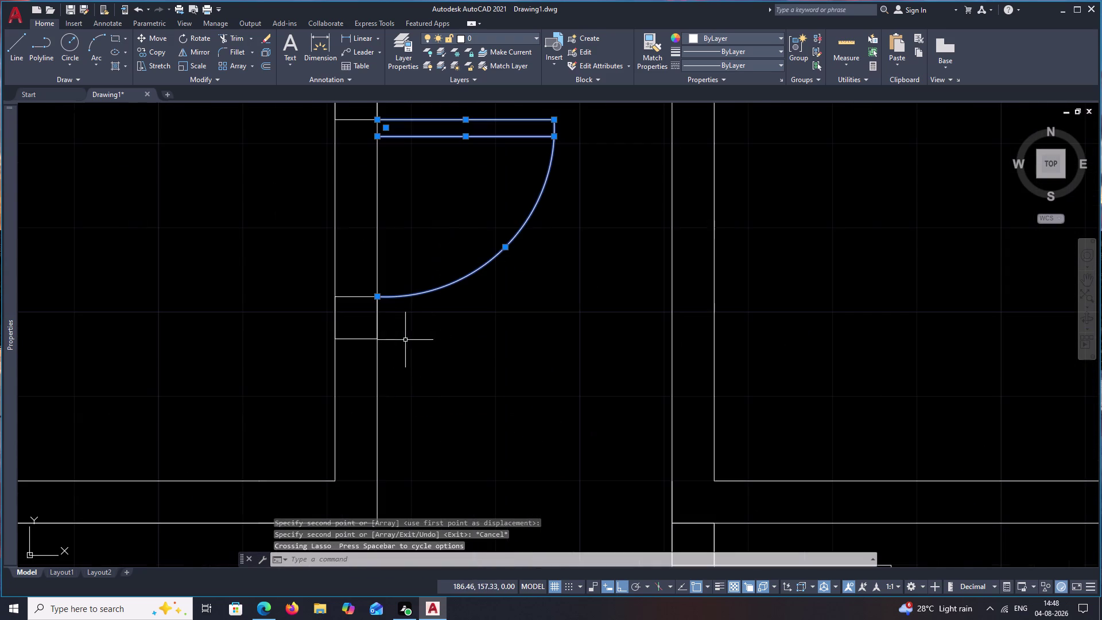
Mirror the copied door and its jambs about the wall line, erasing the source.
click(355, 297)
middle_drag(374, 237, 420, 409)
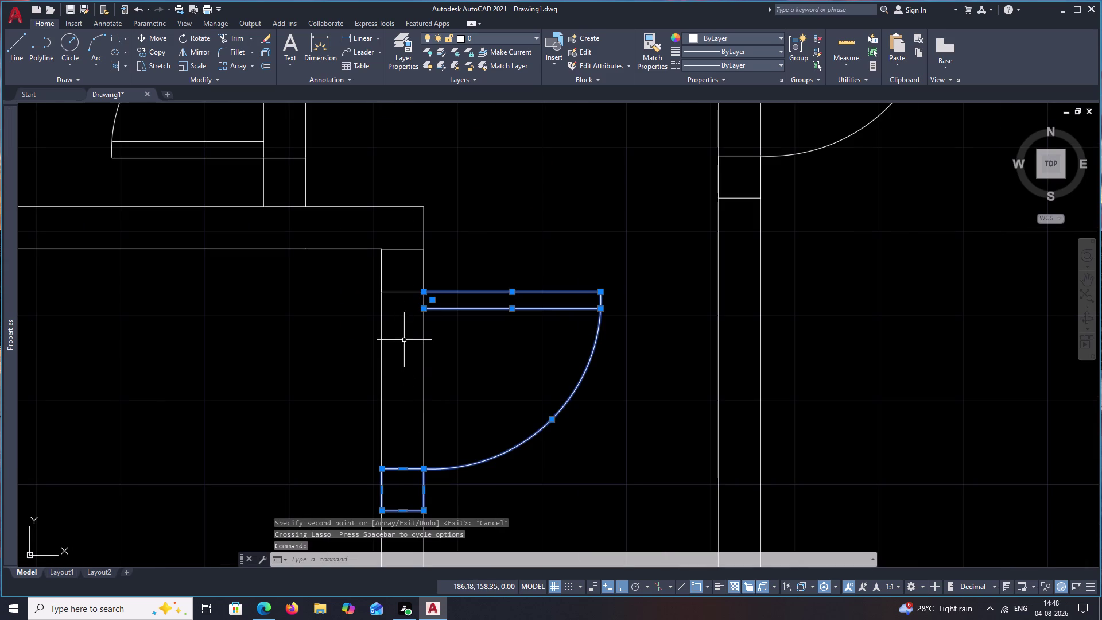
click(401, 293)
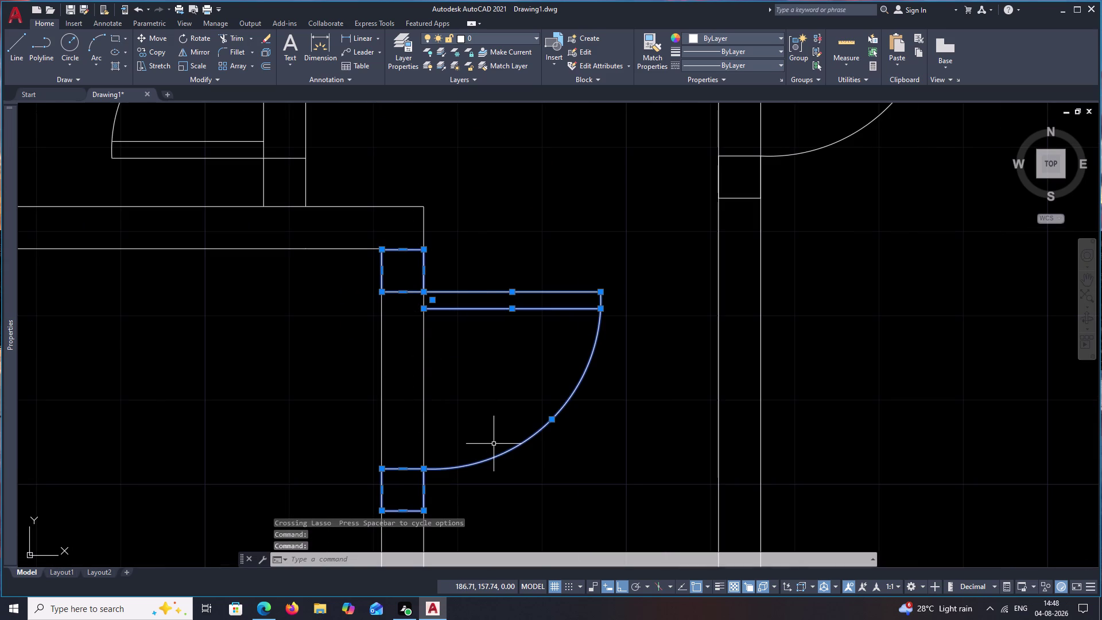
text(mi)
key(space)
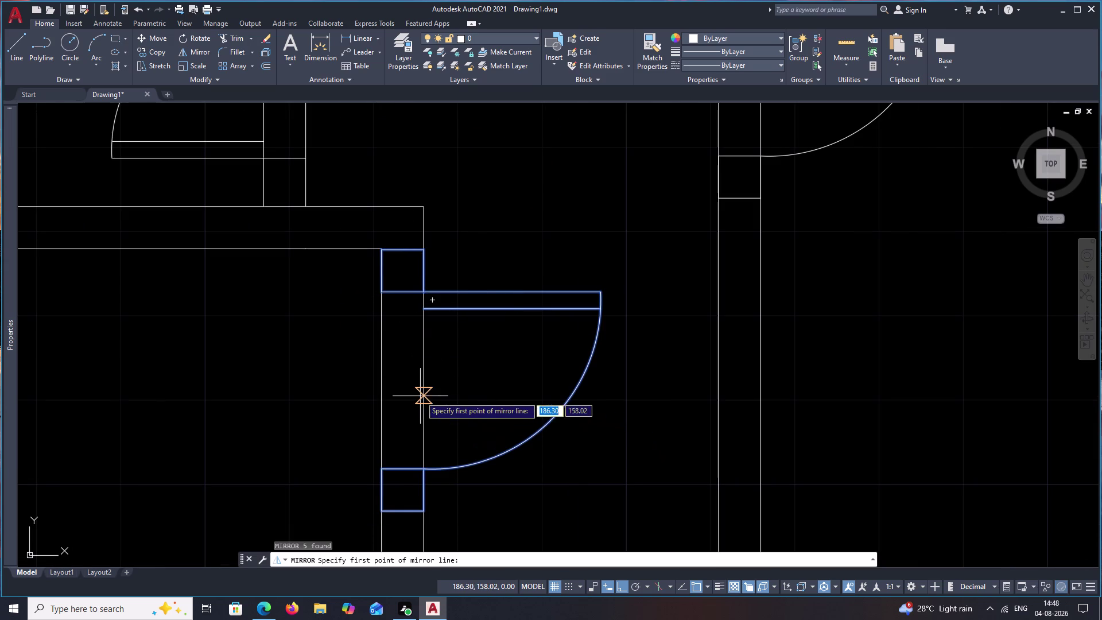
click(380, 393)
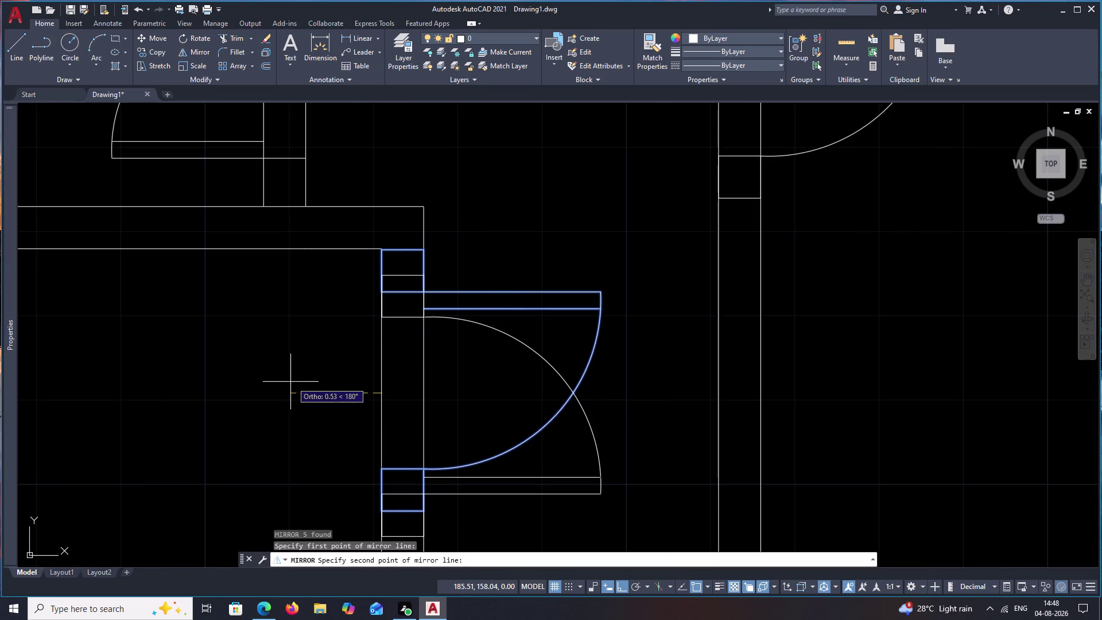
click(298, 289)
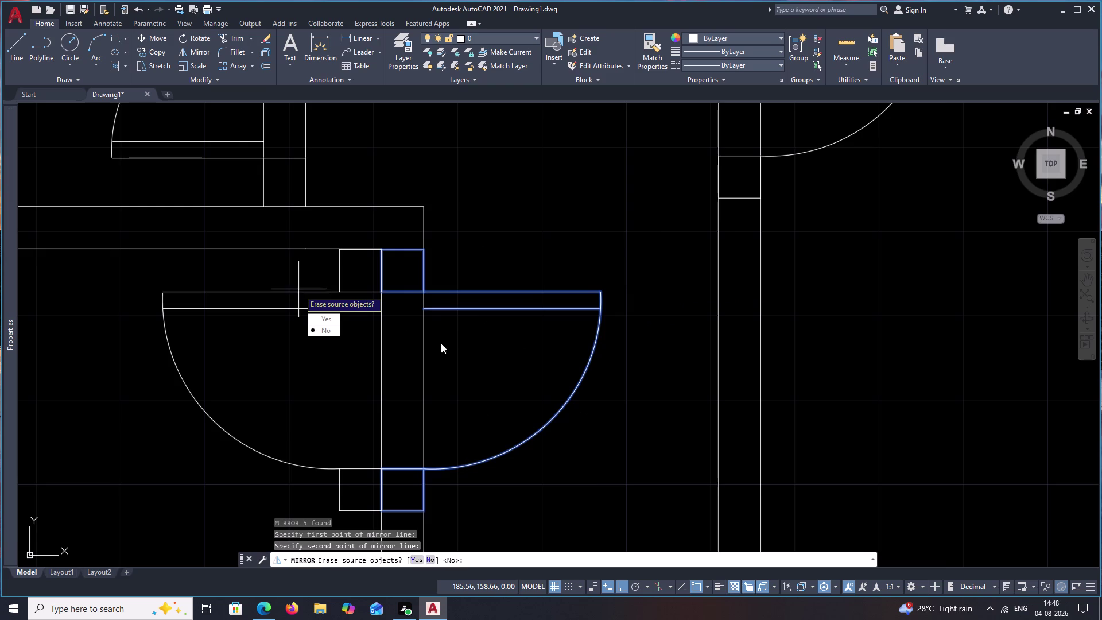
scroll(down, 3)
drag(508, 385, 298, 289)
scroll(down, 3)
middle_drag(343, 333, 384, 306)
scroll(down, 3)
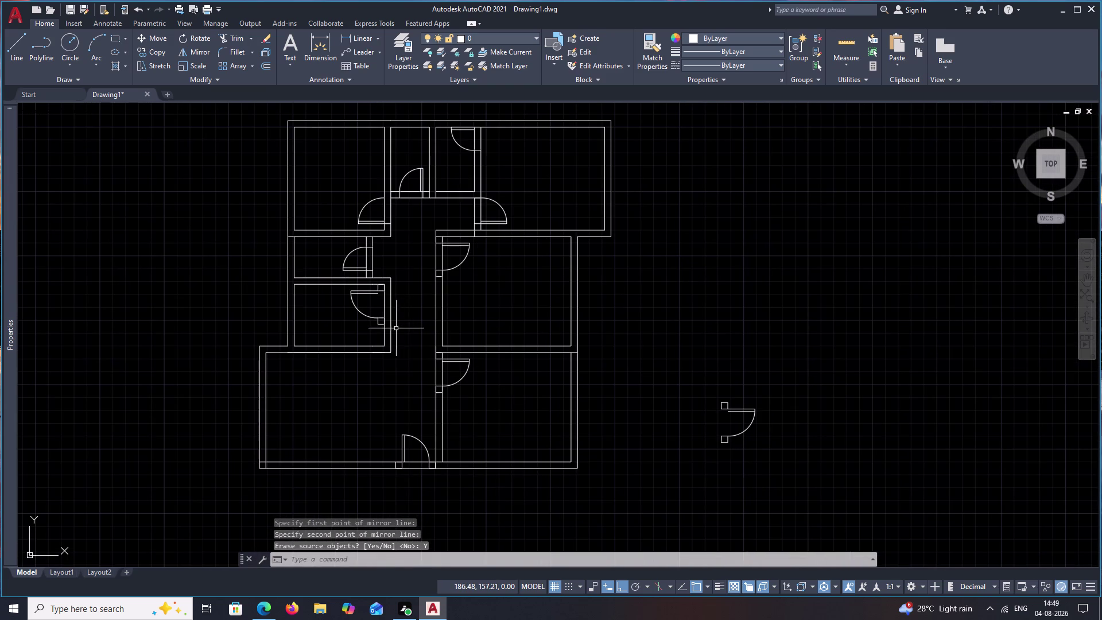
Select the flipped door's two jambs, swing arc and leaf.
scroll(up, 3)
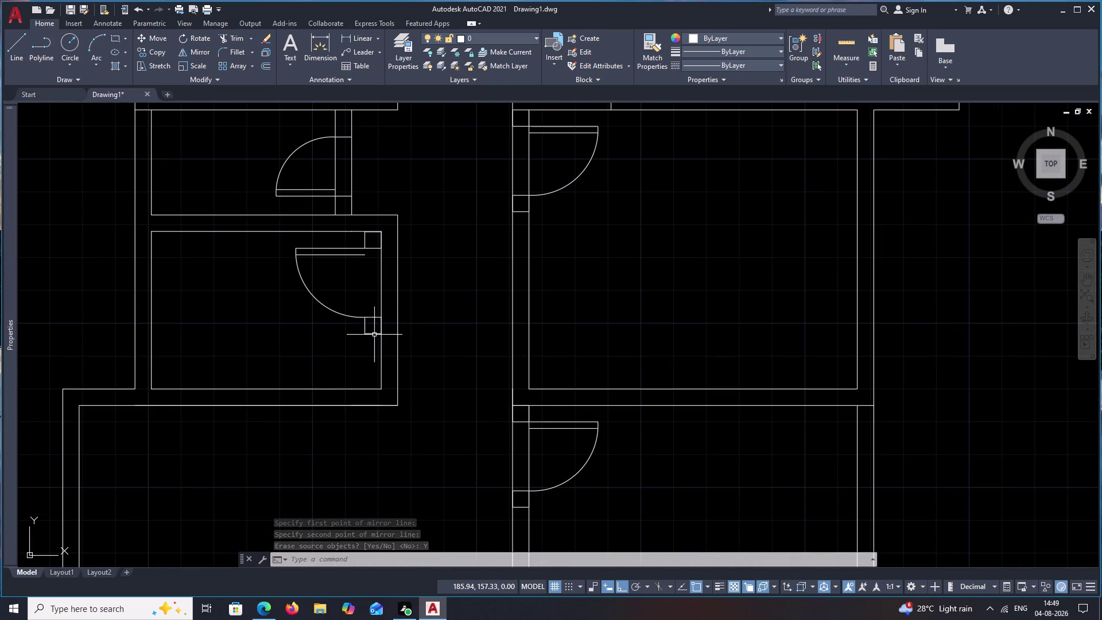
click(374, 334)
click(375, 247)
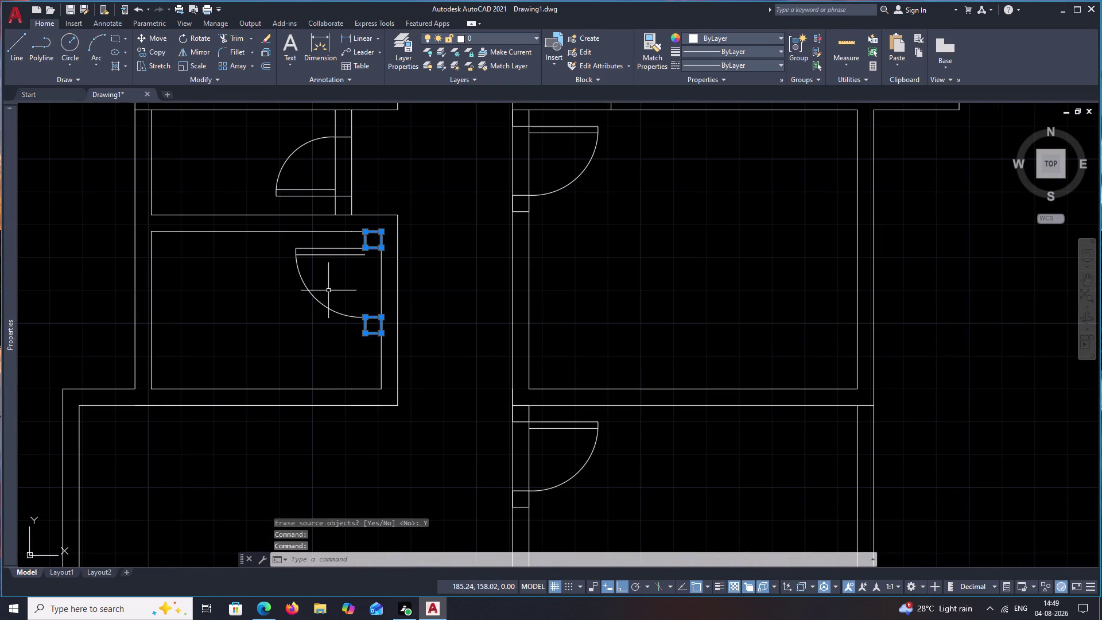
click(324, 305)
click(337, 254)
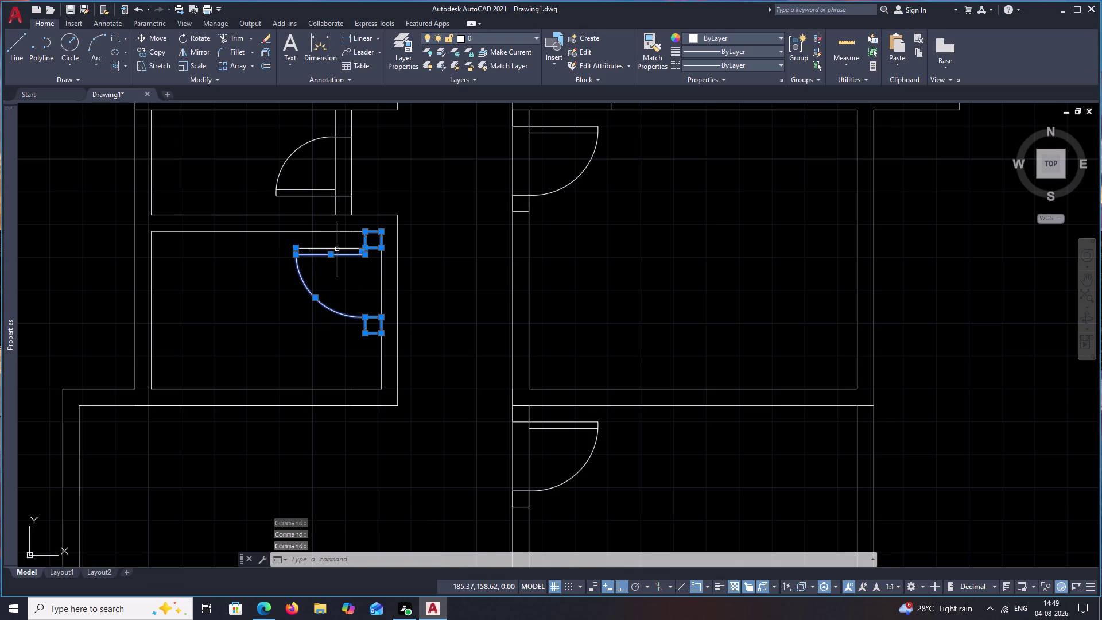
click(337, 249)
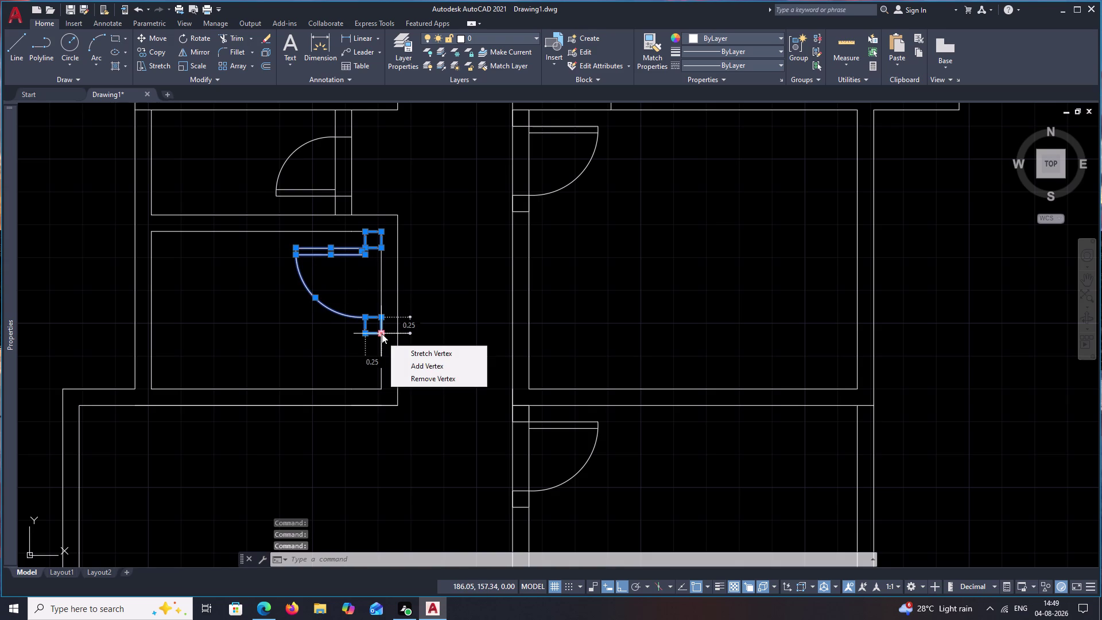
Move the door from its jamb corner to the matching wall corner so it sits flush.
text(m)
key(space)
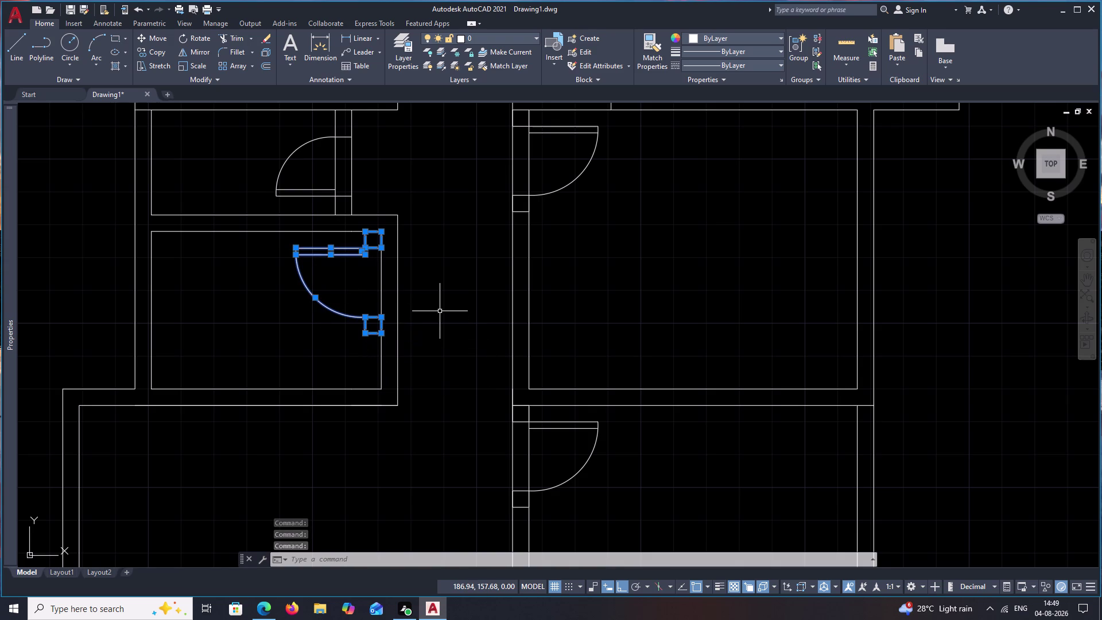
text(m)
key(space)
scroll(up, 3)
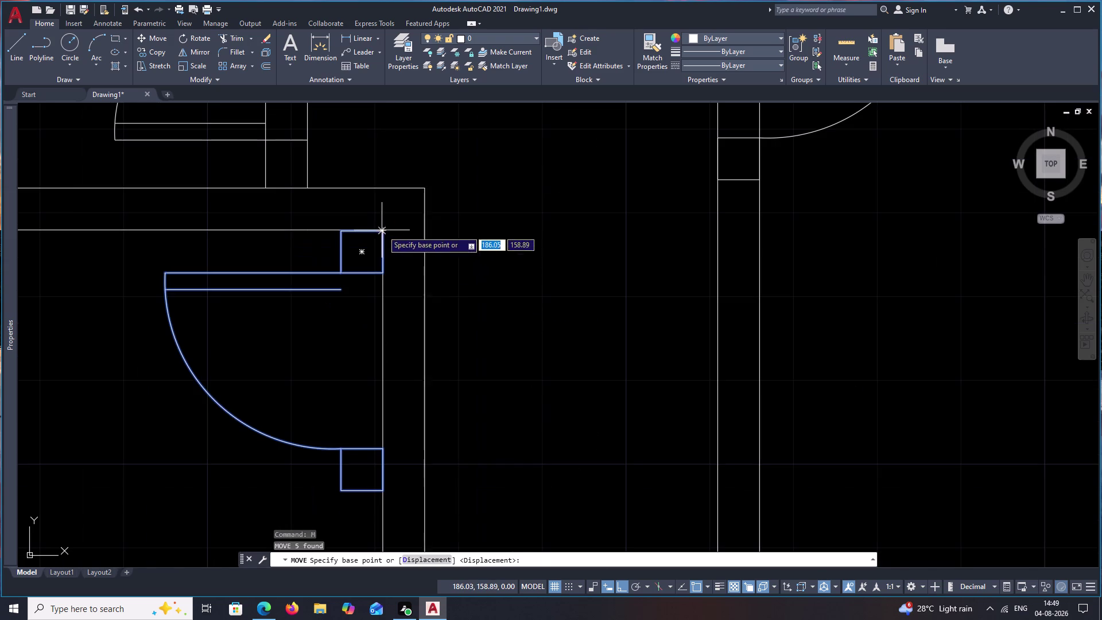
click(380, 229)
click(420, 235)
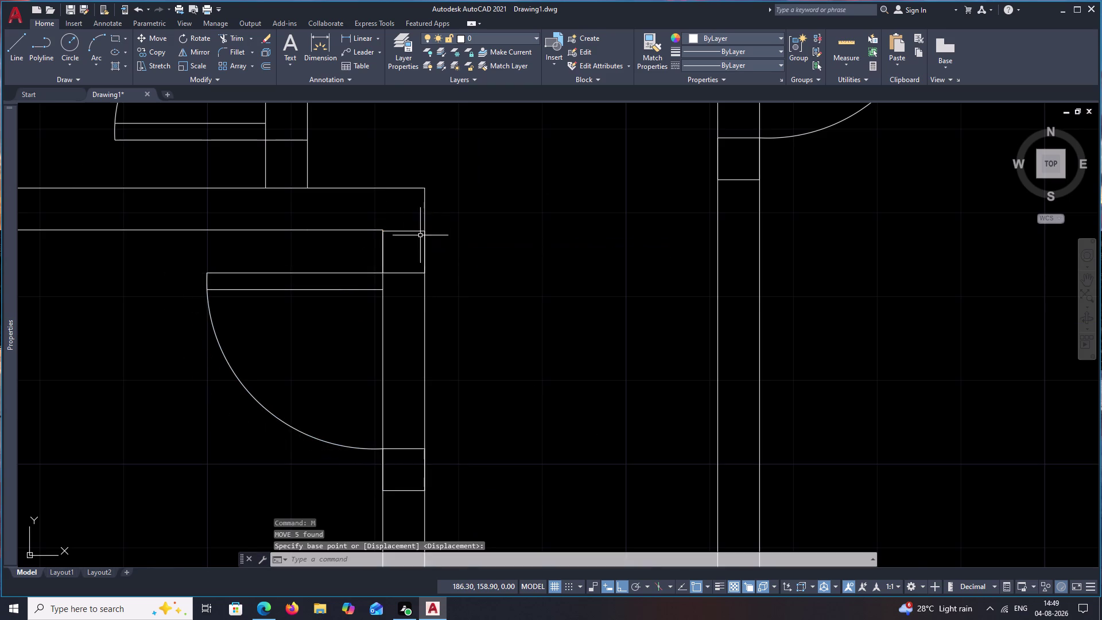
scroll(down, 3)
middle_drag(486, 348, 504, 277)
middle_drag(502, 354, 529, 262)
middle_drag(480, 384, 520, 294)
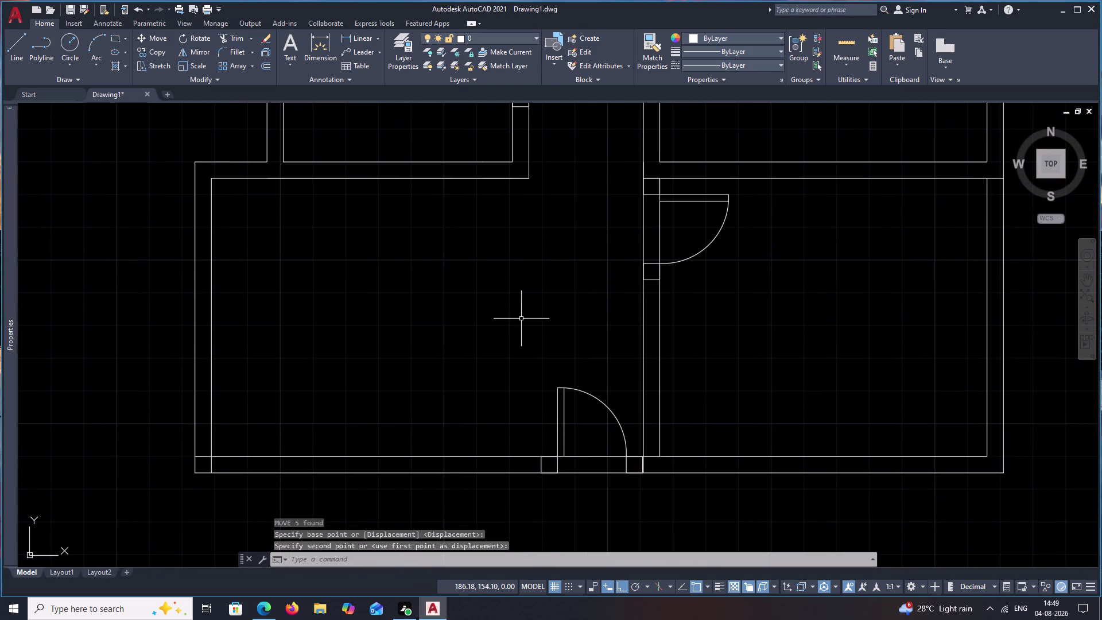
scroll(down, 3)
middle_drag(448, 309, 449, 384)
key(Escape)
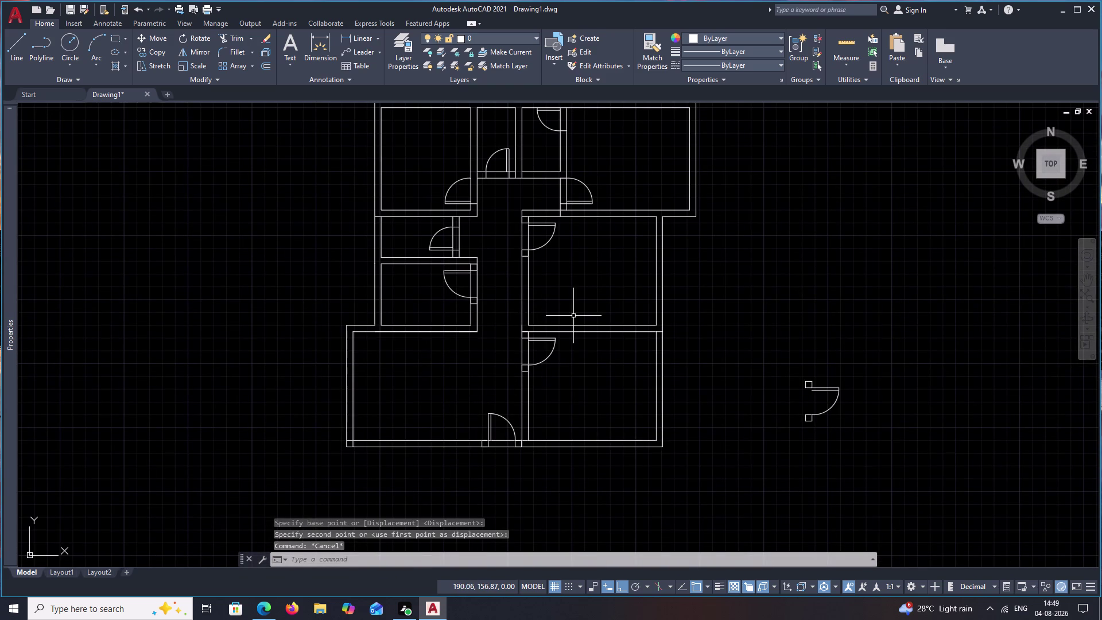
text(tr)
key(space)
Trim the wall lines out of the first three door openings.
scroll(up, 3)
drag(513, 351, 579, 342)
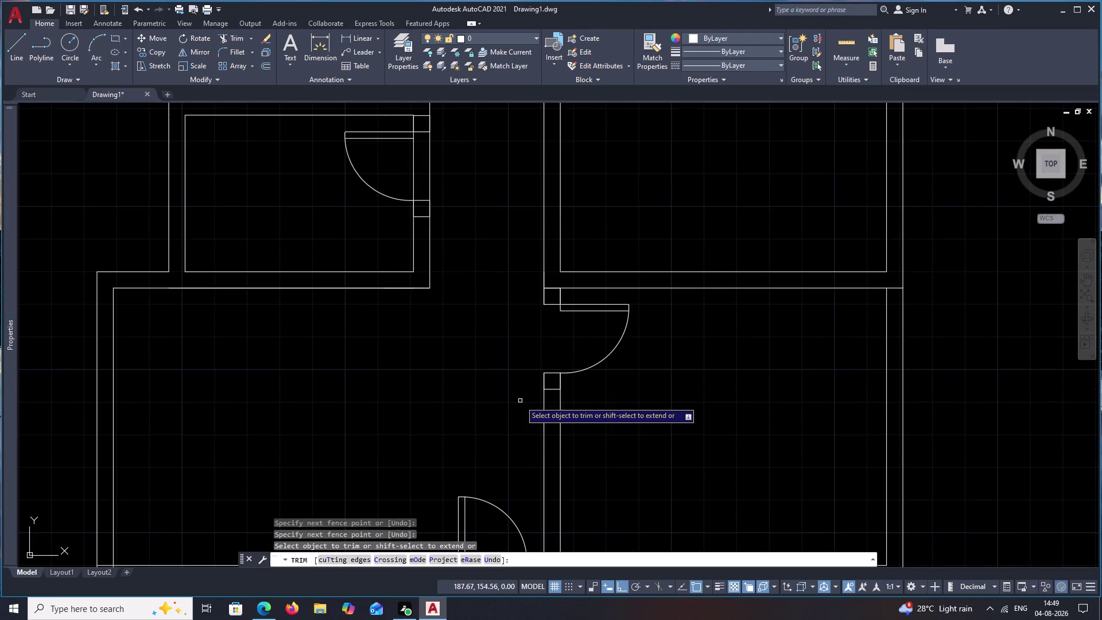
middle_drag(498, 432, 543, 270)
drag(526, 443, 538, 393)
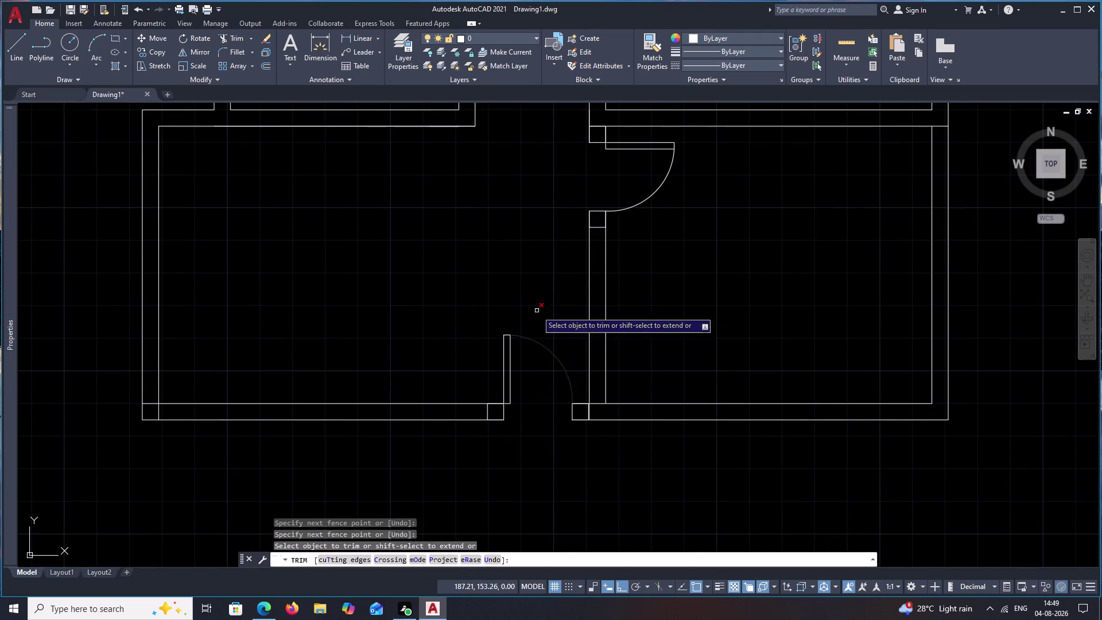
middle_drag(535, 246, 560, 540)
drag(541, 301, 485, 302)
middle_click(517, 286)
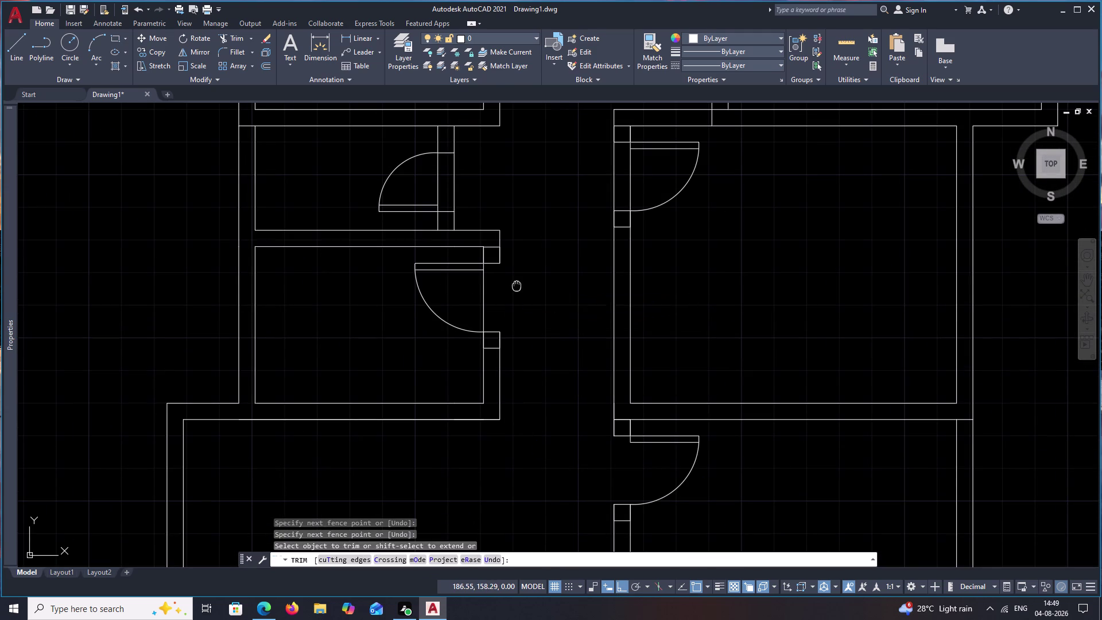
middle_click(517, 286)
drag(497, 295, 452, 296)
scroll(down, 3)
Trim the wall lines out of the corridor and upper-room door openings.
middle_drag(498, 296, 503, 341)
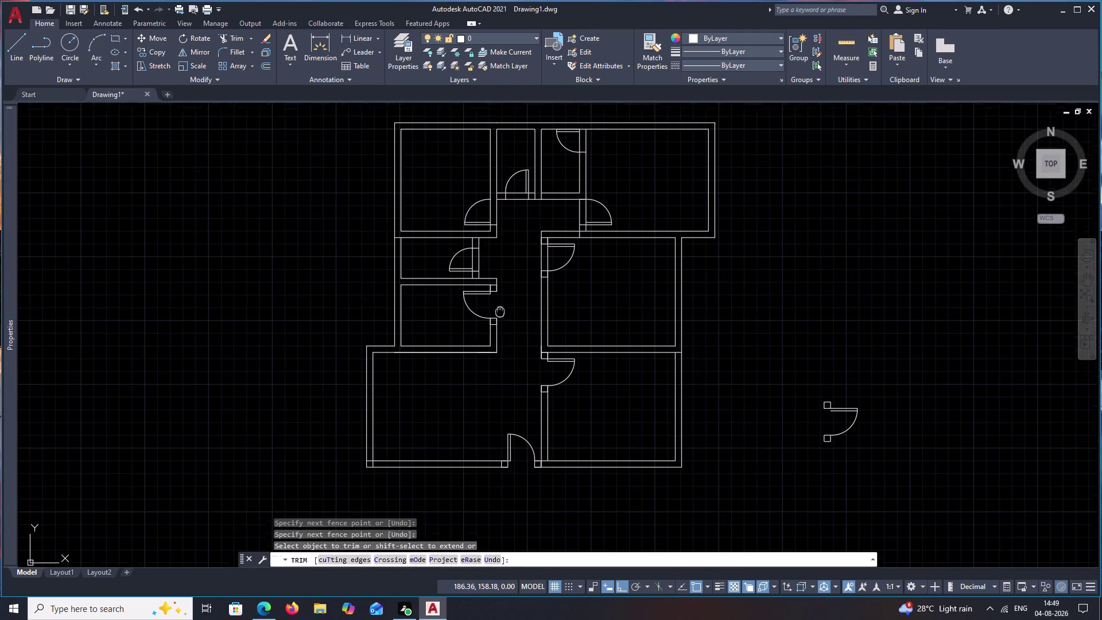
middle_drag(503, 342, 501, 485)
scroll(up, 3)
drag(571, 361, 624, 358)
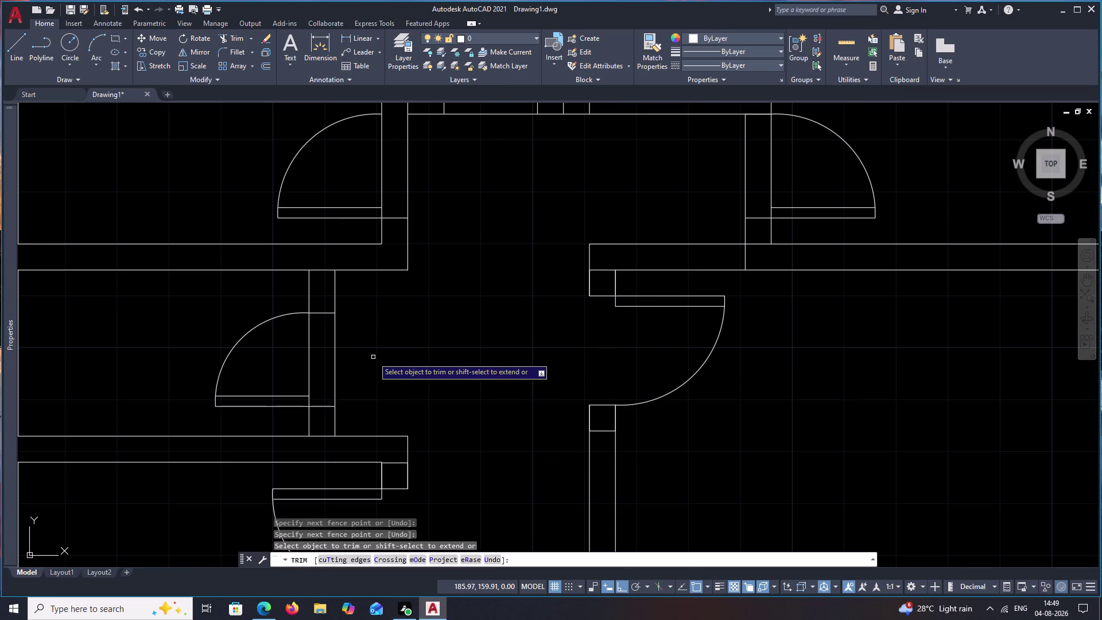
drag(374, 358, 301, 354)
scroll(down, 3)
middle_drag(433, 363, 453, 454)
drag(459, 375, 458, 373)
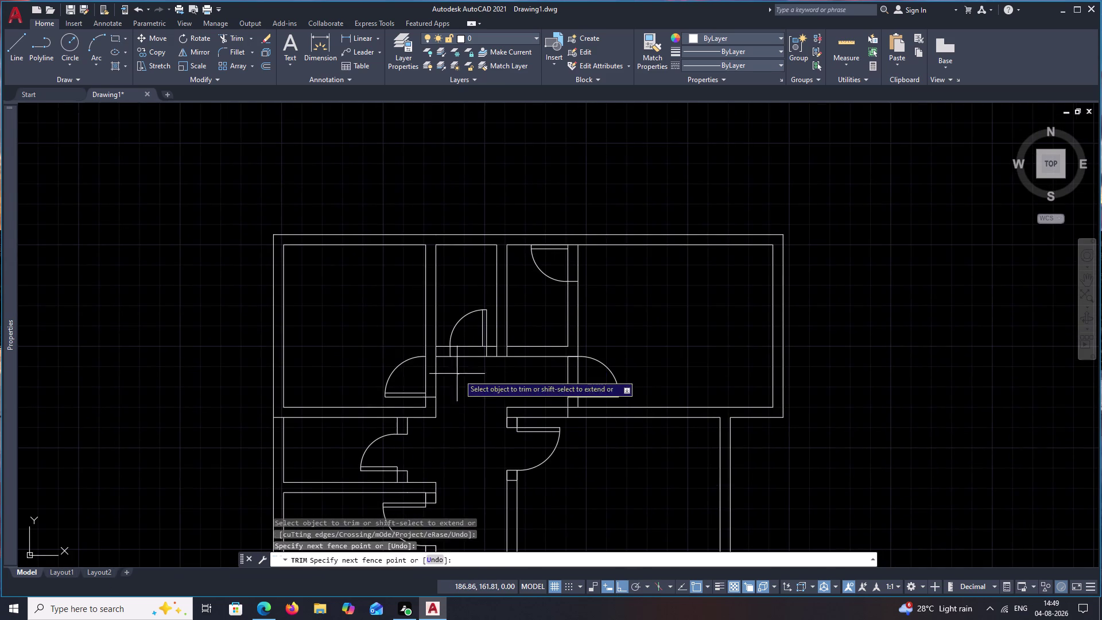
drag(458, 373, 400, 371)
drag(468, 365, 474, 334)
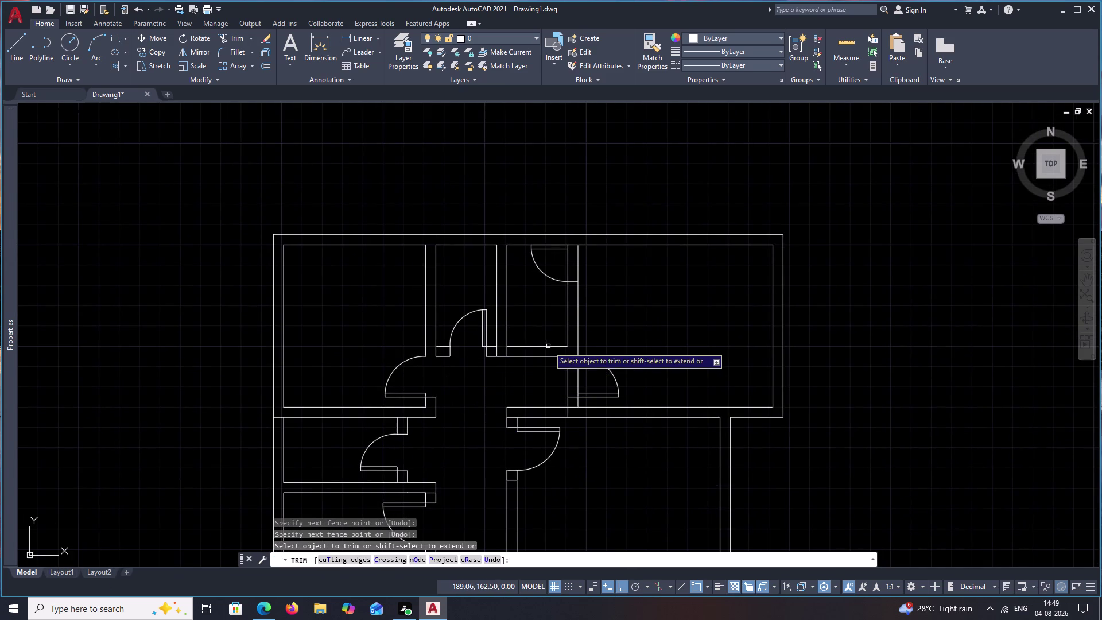
drag(584, 267, 548, 263)
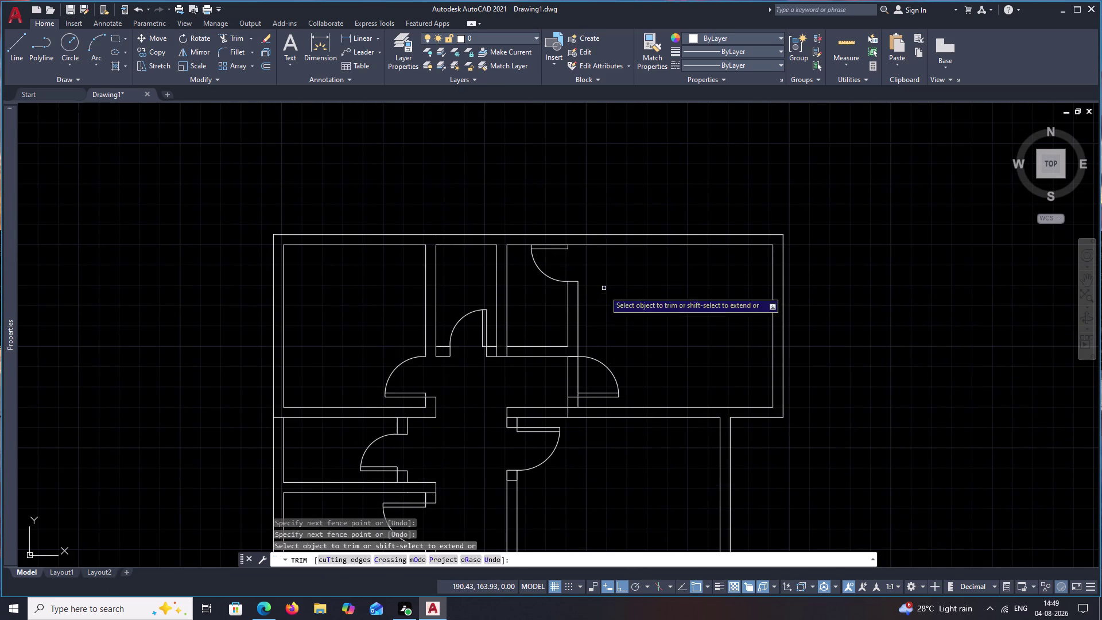
drag(554, 379, 593, 378)
middle_drag(598, 471, 631, 286)
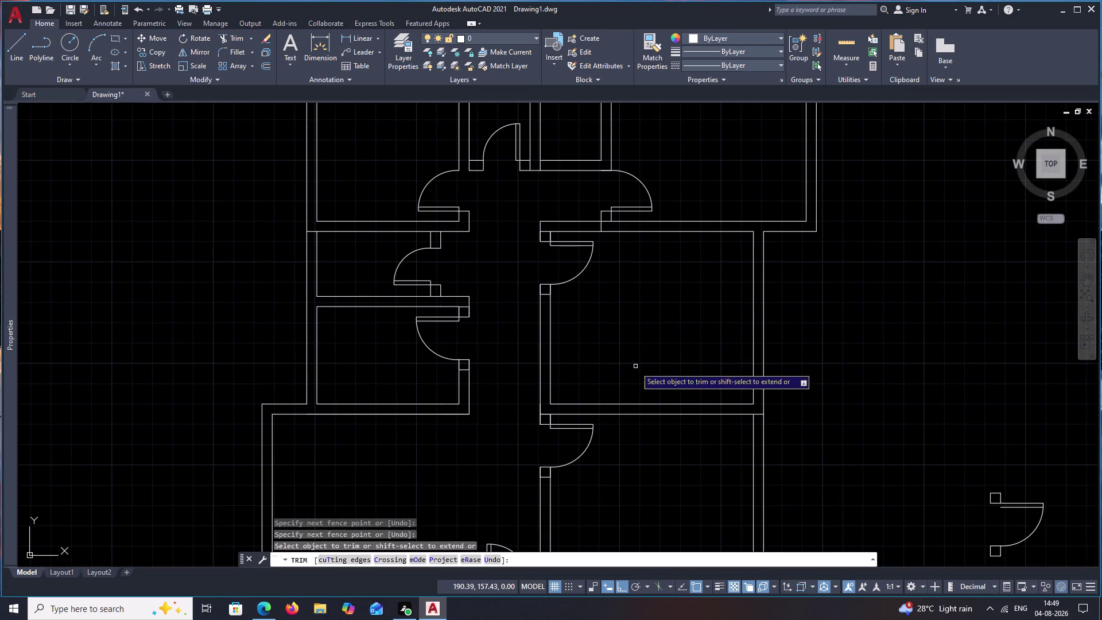
middle_drag(635, 369, 642, 257)
scroll(down, 3)
middle_drag(783, 358, 768, 398)
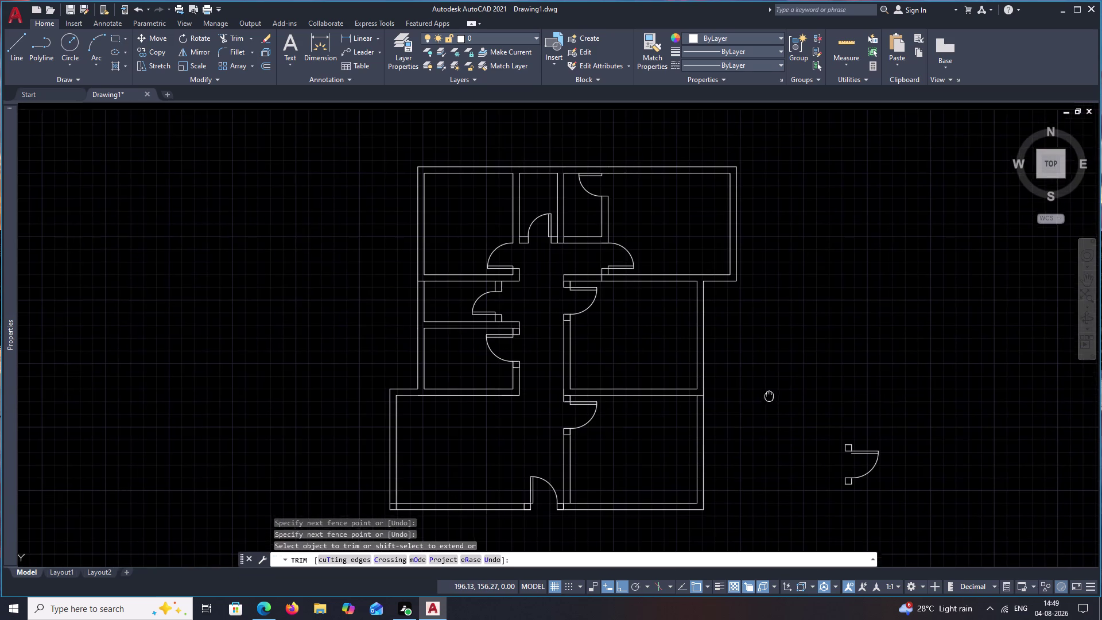
End the trim and centre the whole floor plan in view.
key(Escape)
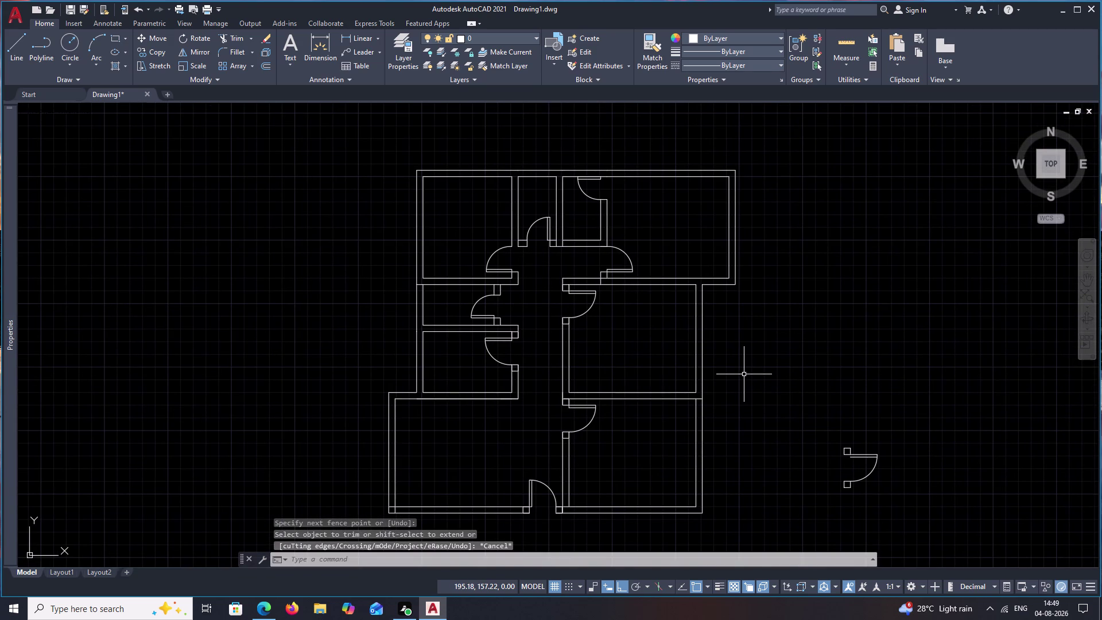
middle_drag(766, 360, 750, 337)
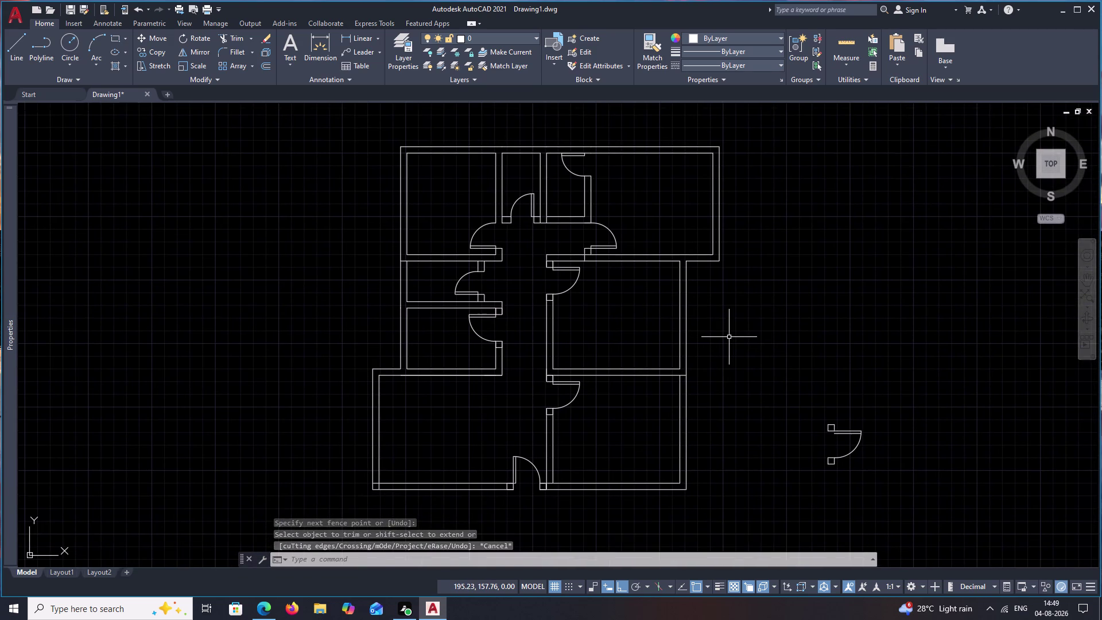
scroll(up, 3)
scroll(down, 3)
middle_drag(732, 340, 749, 335)
middle_click(749, 336)
middle_click(753, 344)
middle_drag(756, 349, 757, 354)
middle_click(757, 355)
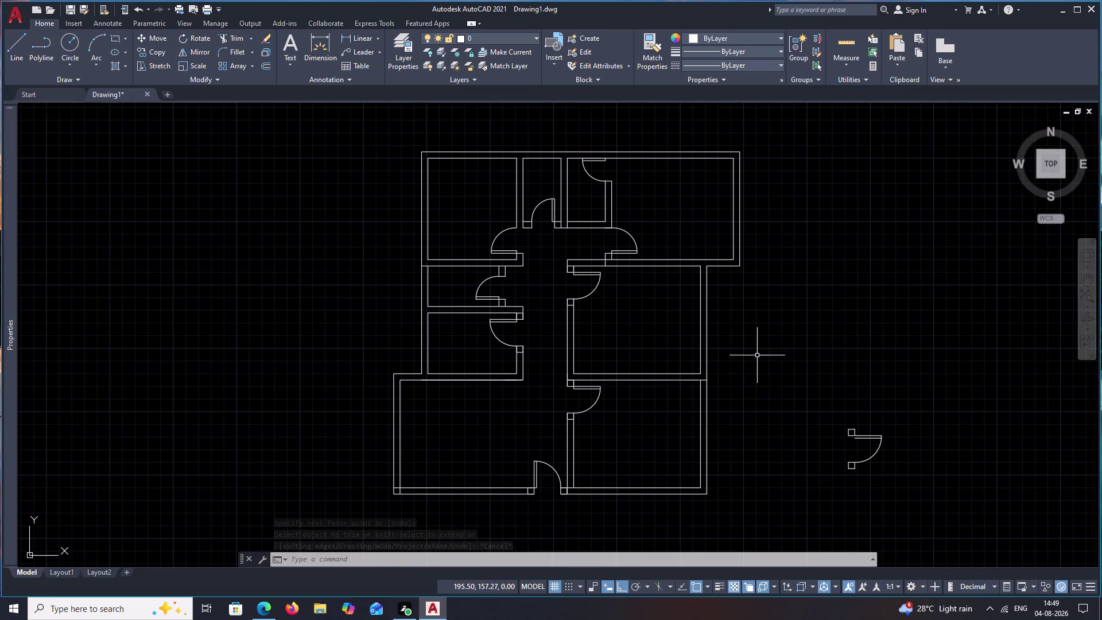
middle_drag(721, 429, 716, 390)
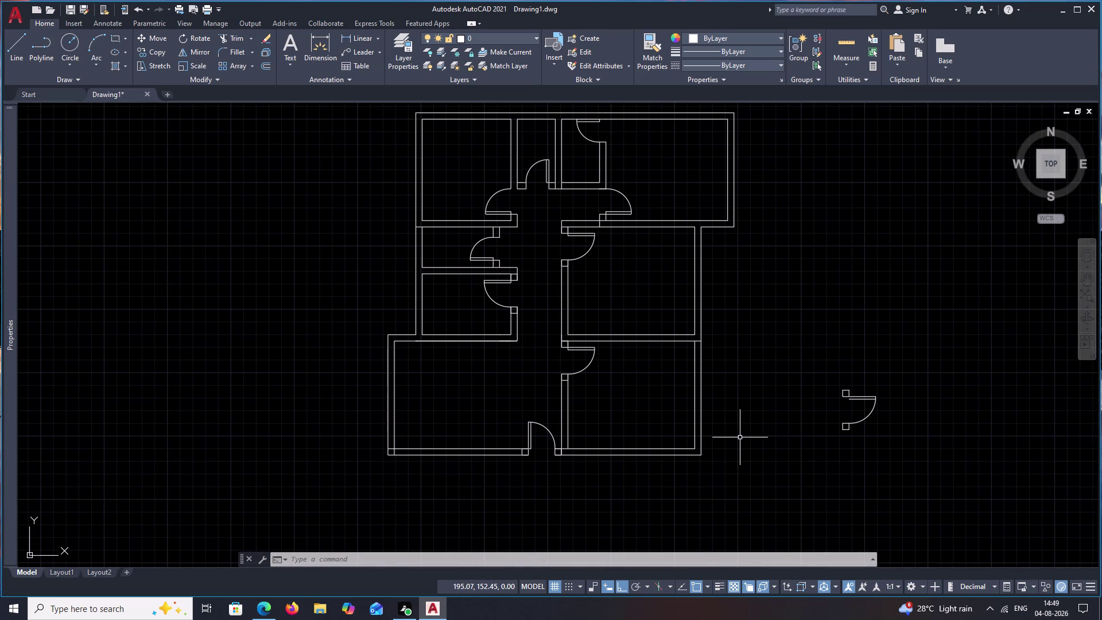
Cancel a misplaced line near the bottom wall and a failed M2P entry.
text(l)
key(space)
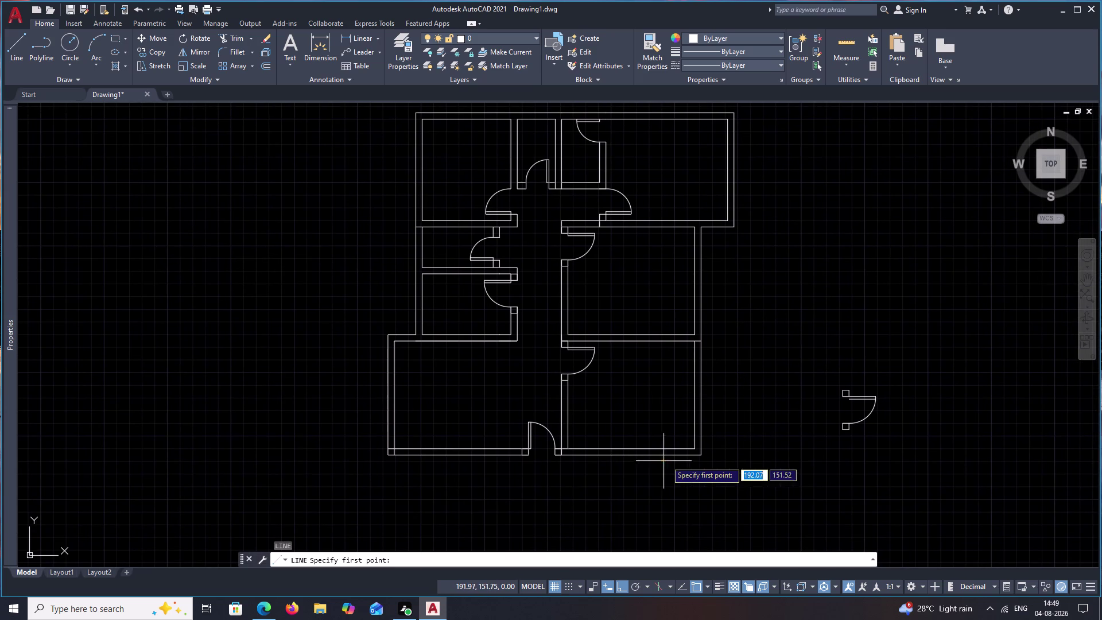
click(696, 447)
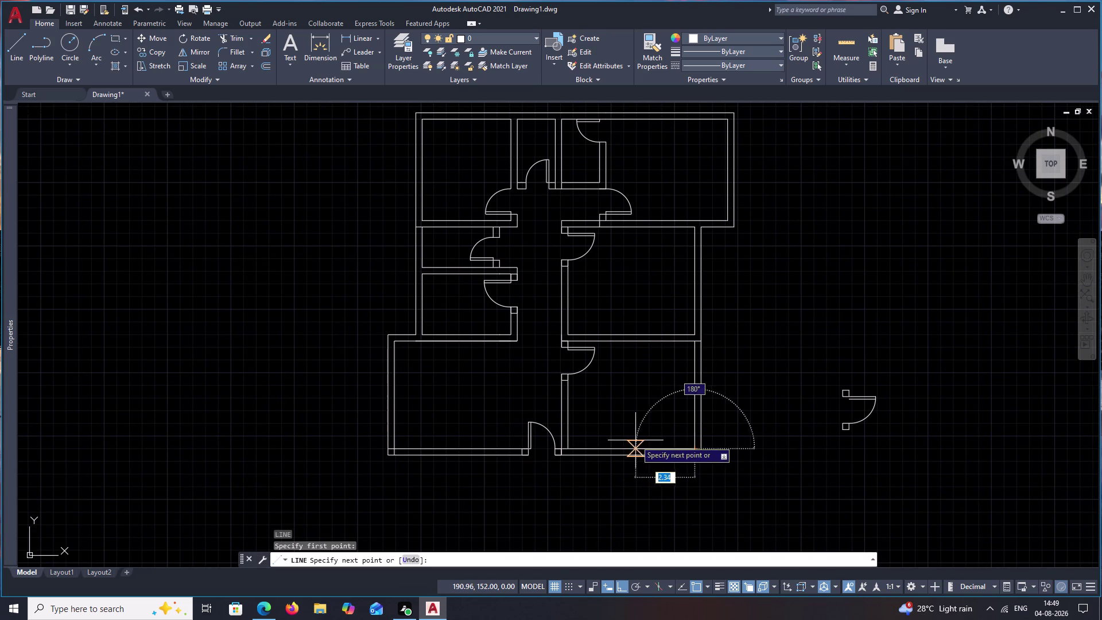
key(Escape)
text(lm)
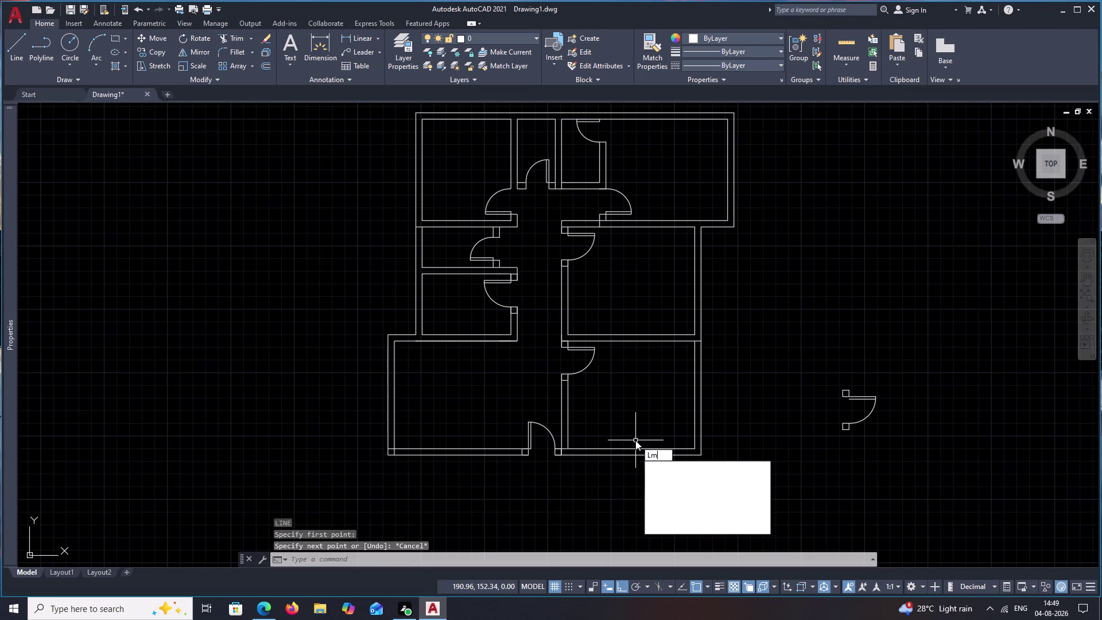
text(2p)
key(space)
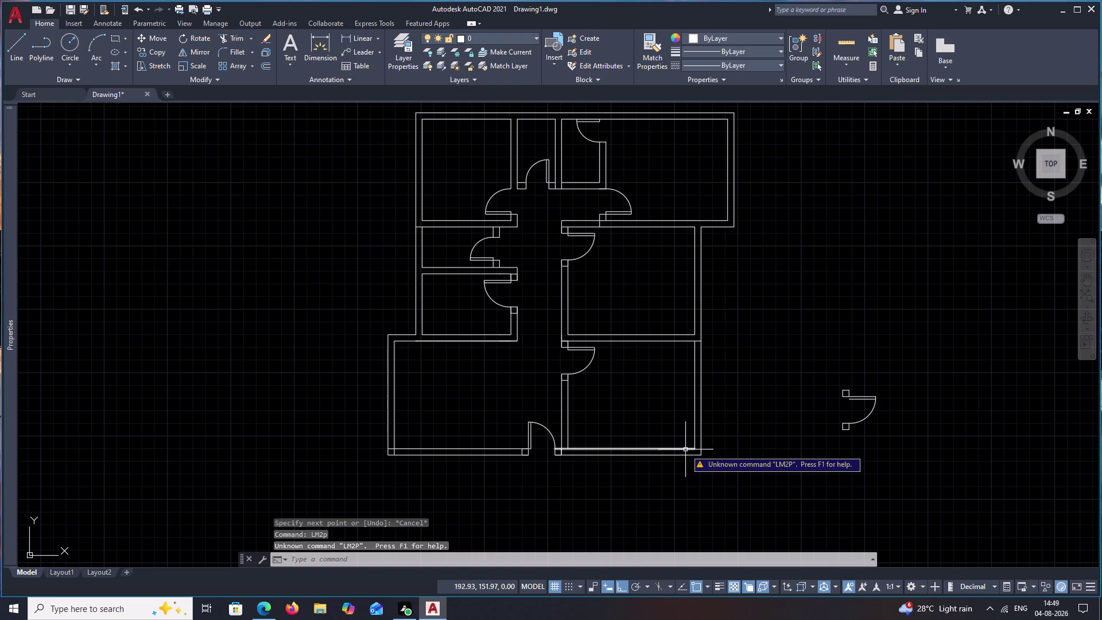
key(Escape)
Draw a short line across the bottom wall from its M2P midpoint.
text(l)
key(space)
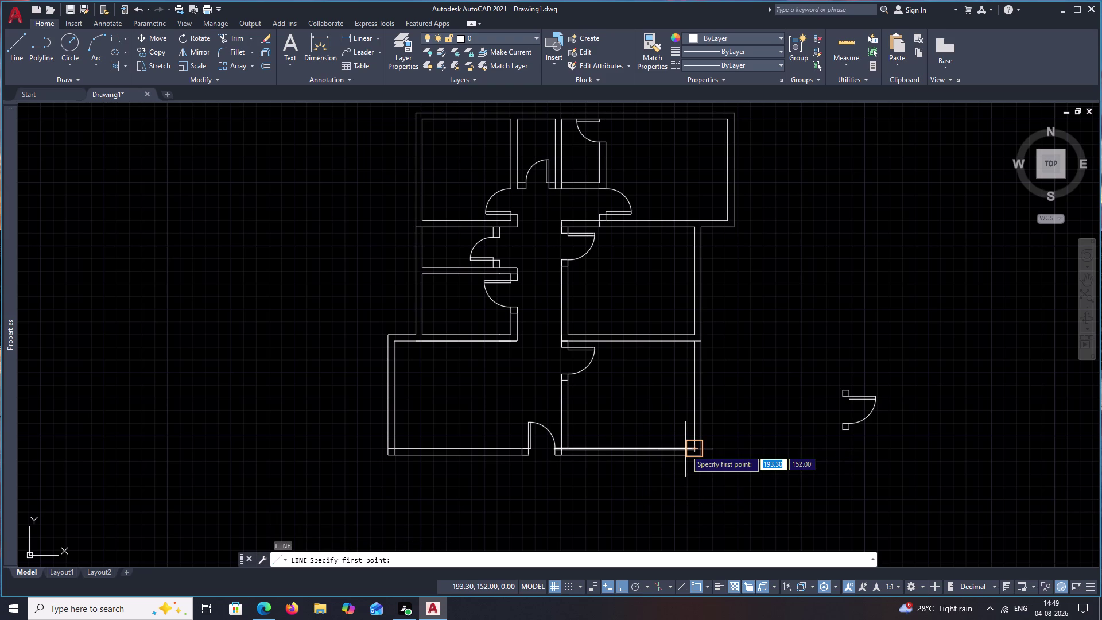
key(l)
key(BackSpace)
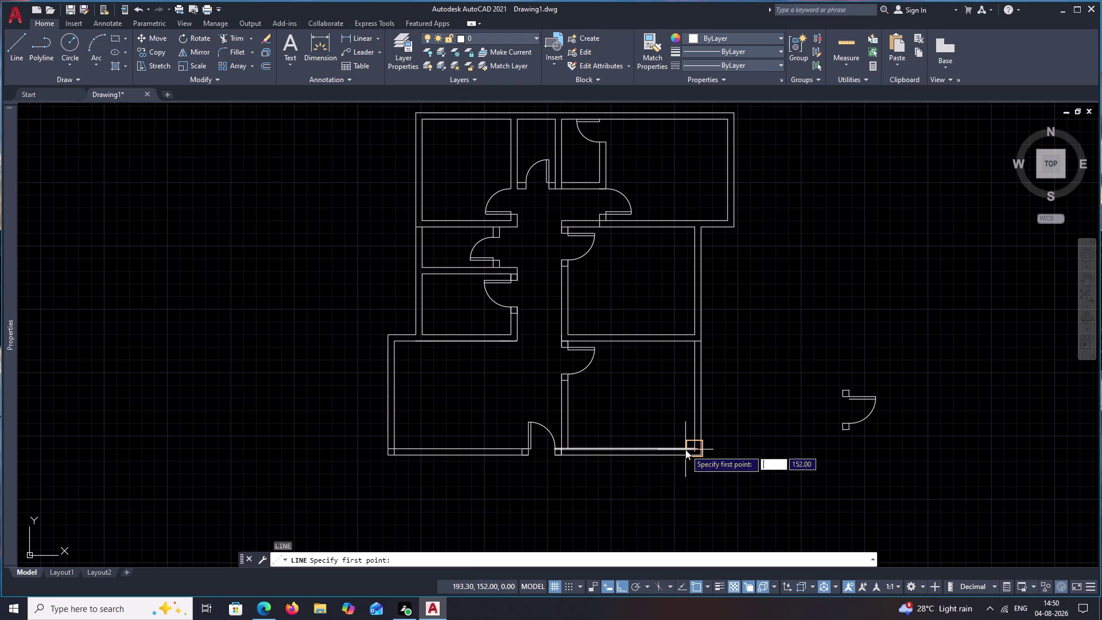
key(m)
text(2)
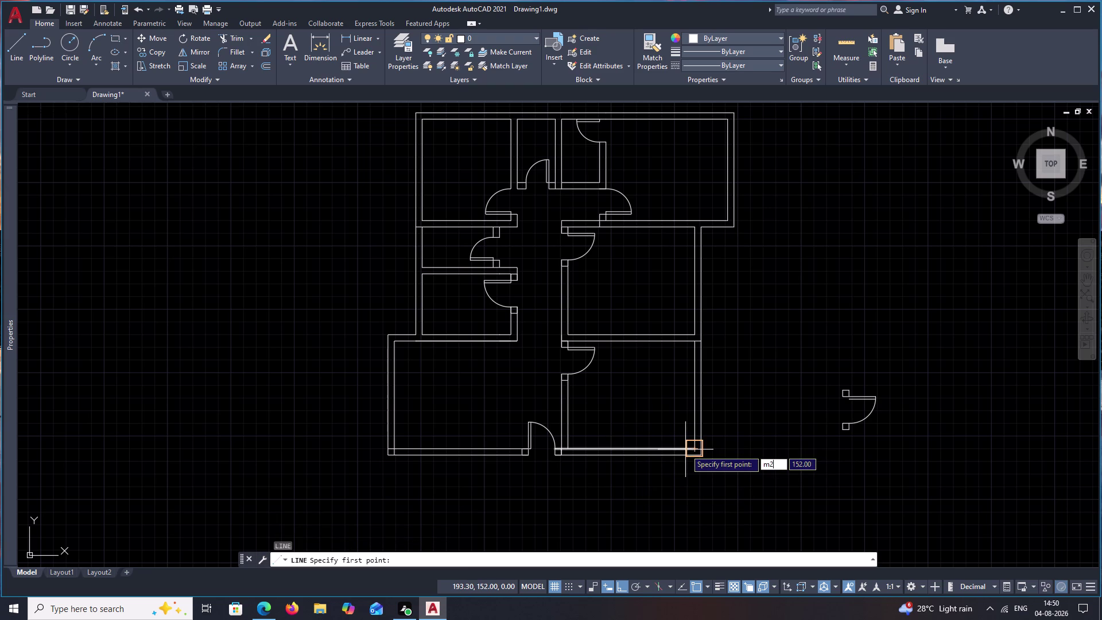
text(p)
key(space)
scroll(up, 3)
click(694, 440)
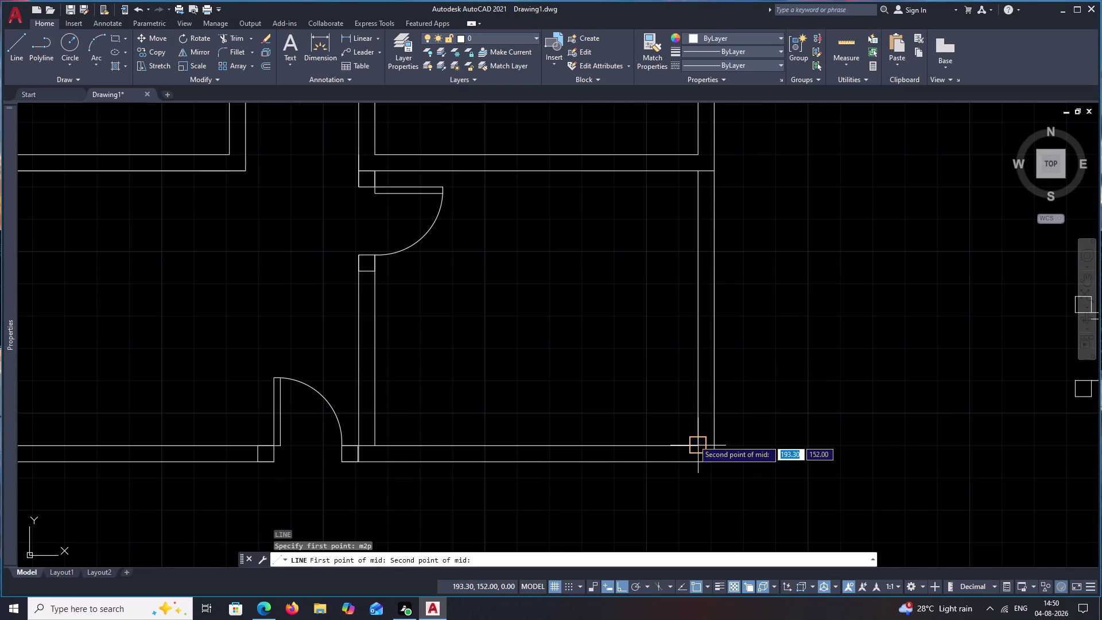
click(373, 442)
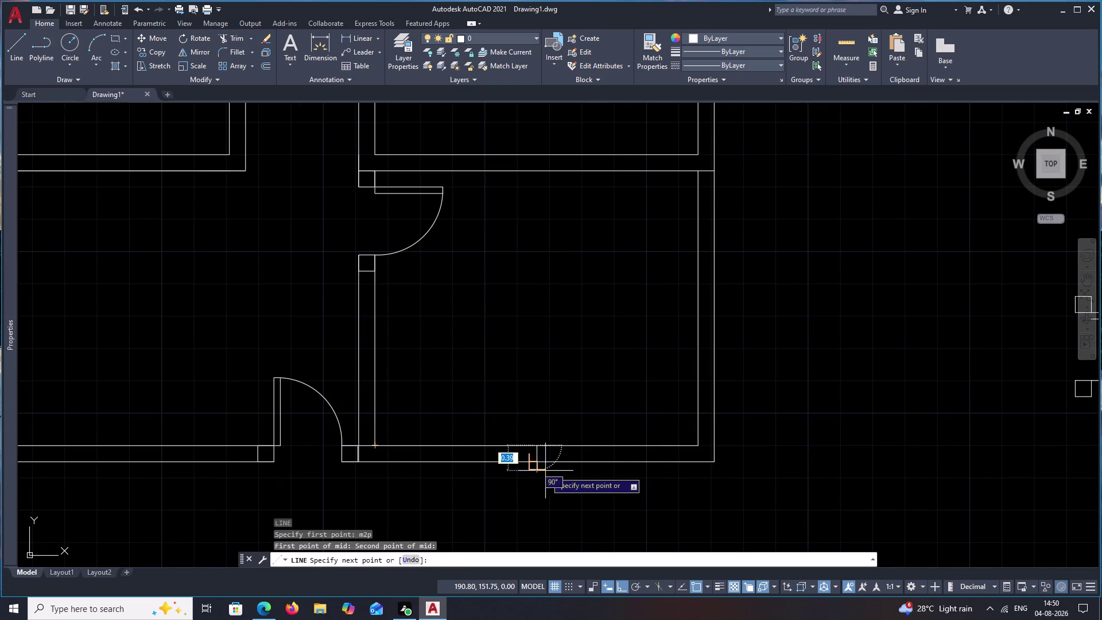
click(539, 466)
key(Escape)
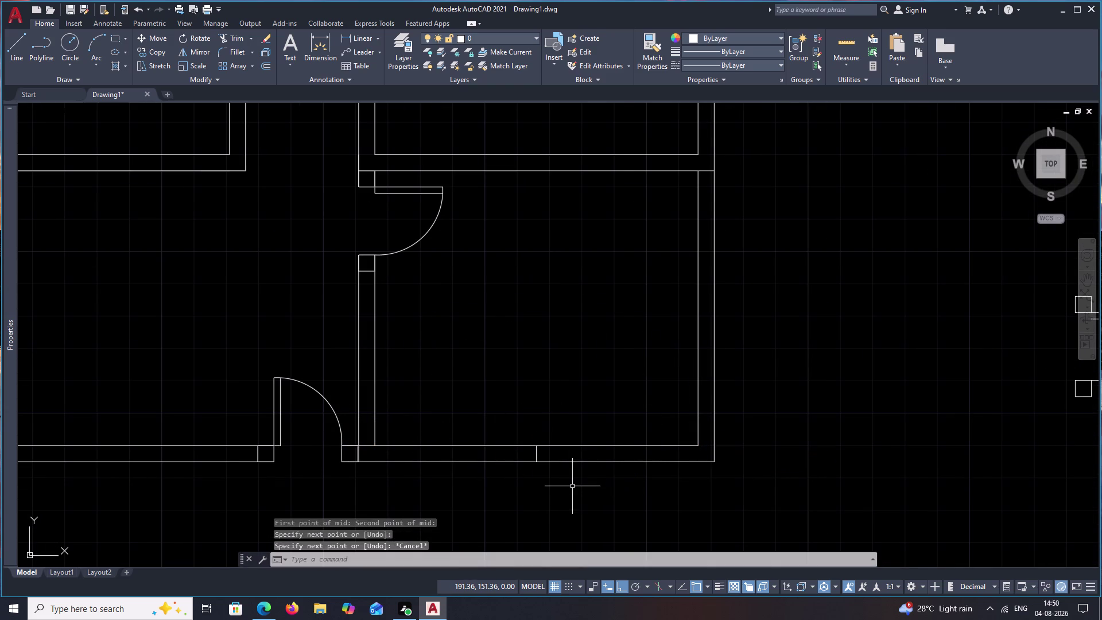
Offset the cross line 0.75 to its right and left.
text(o)
key(space)
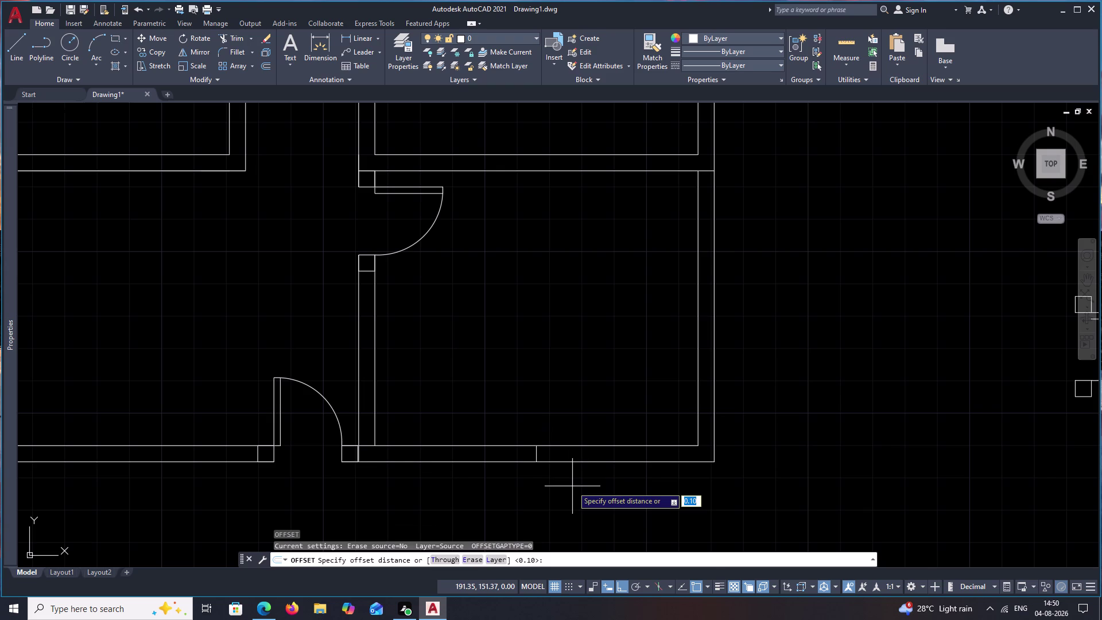
text(.)
text(75)
key(space)
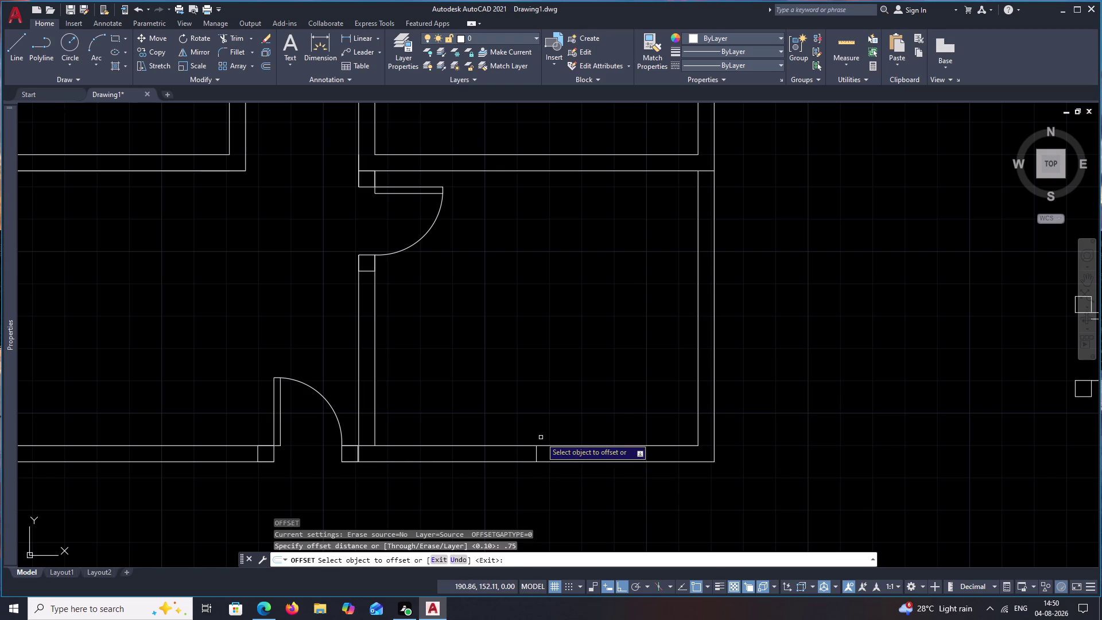
click(538, 451)
click(592, 460)
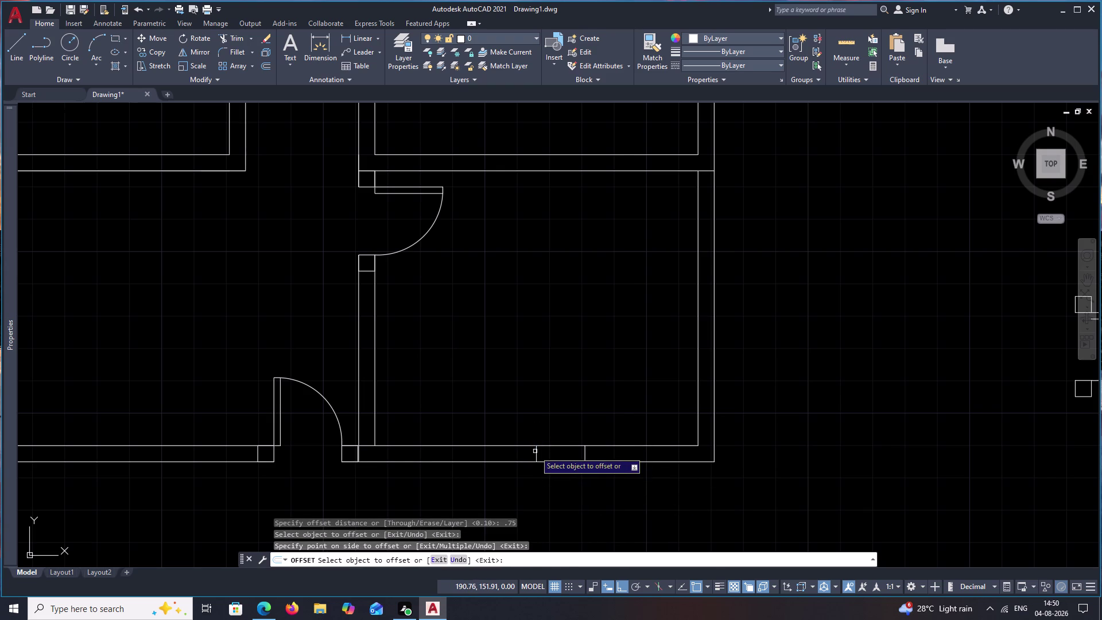
click(536, 452)
click(512, 455)
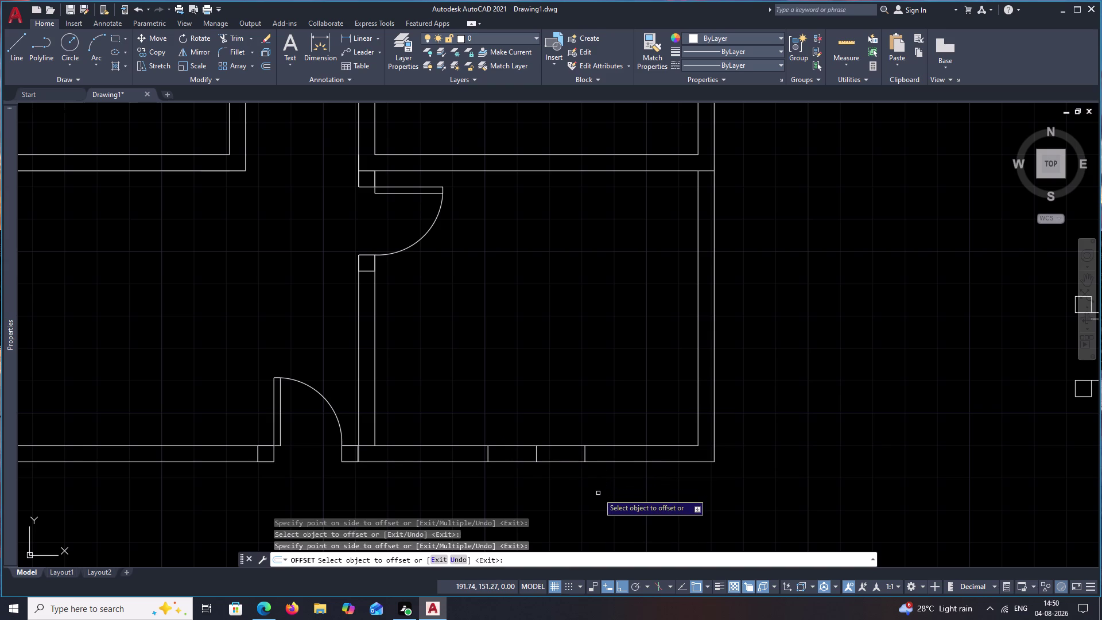
key(space)
key(space)
key(Escape)
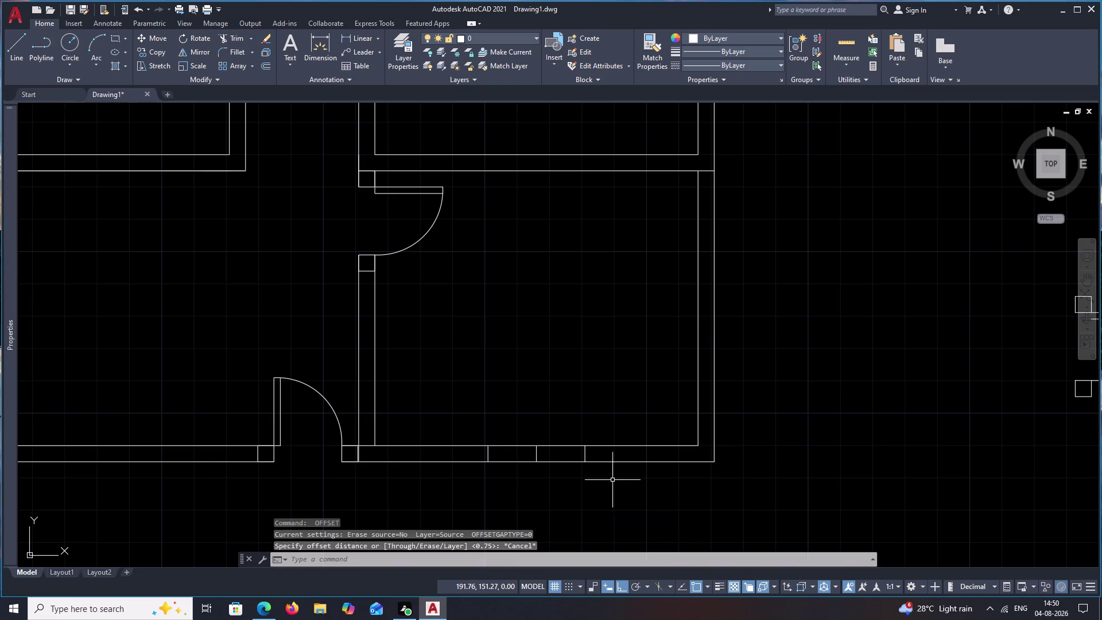
Draw a cross line over the right wall from its M2P midpoint.
middle_drag(662, 395, 579, 436)
key(space)
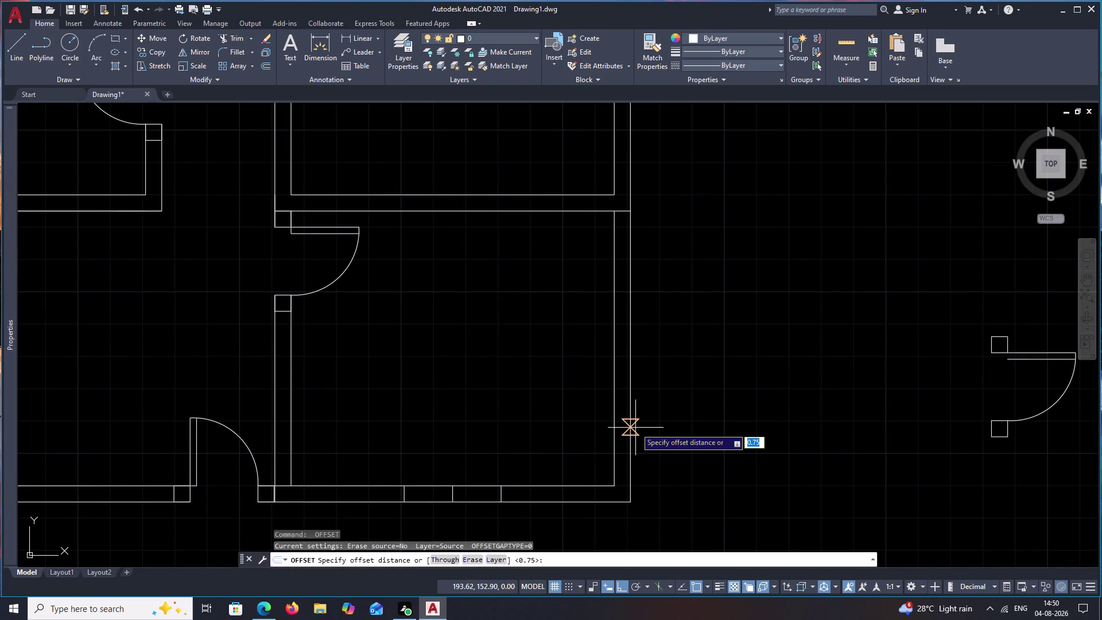
key(Escape)
text(l)
key(space)
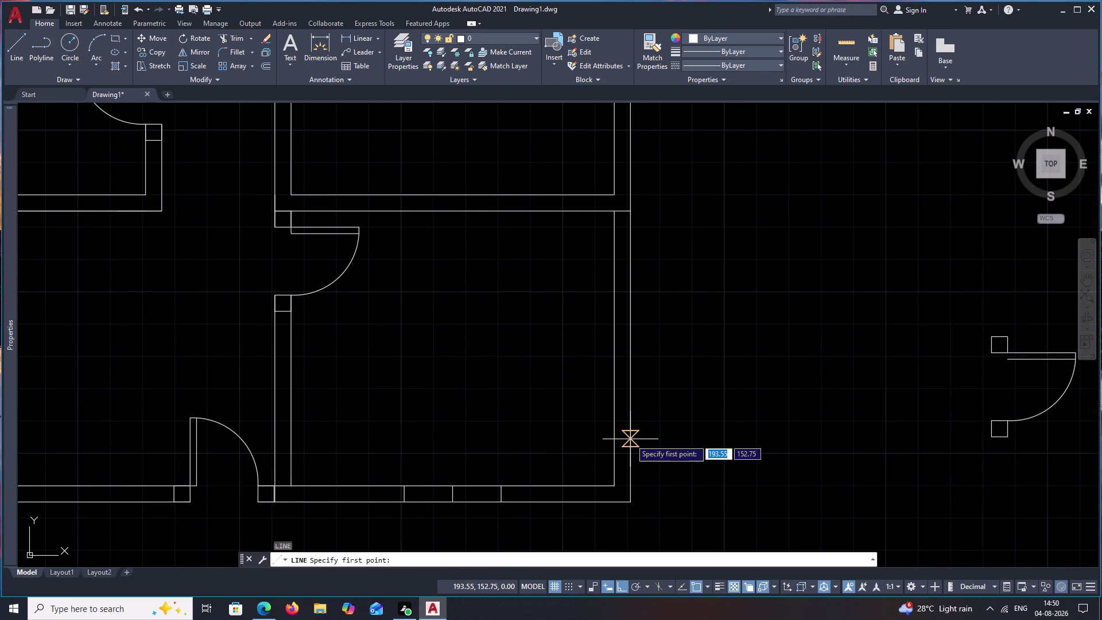
text(m2p)
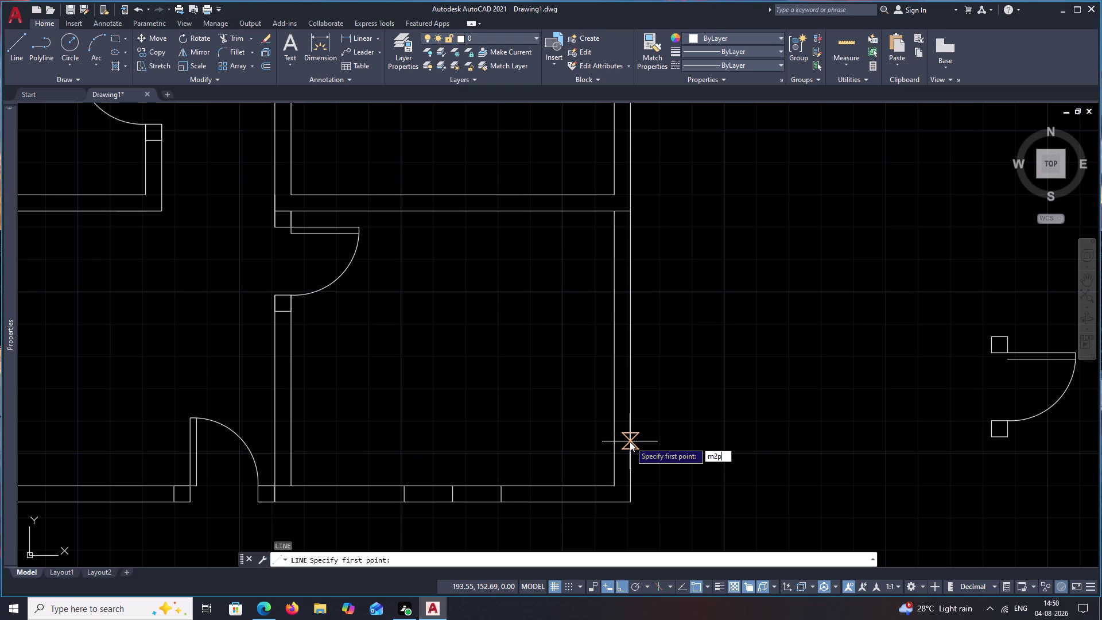
key(space)
click(614, 482)
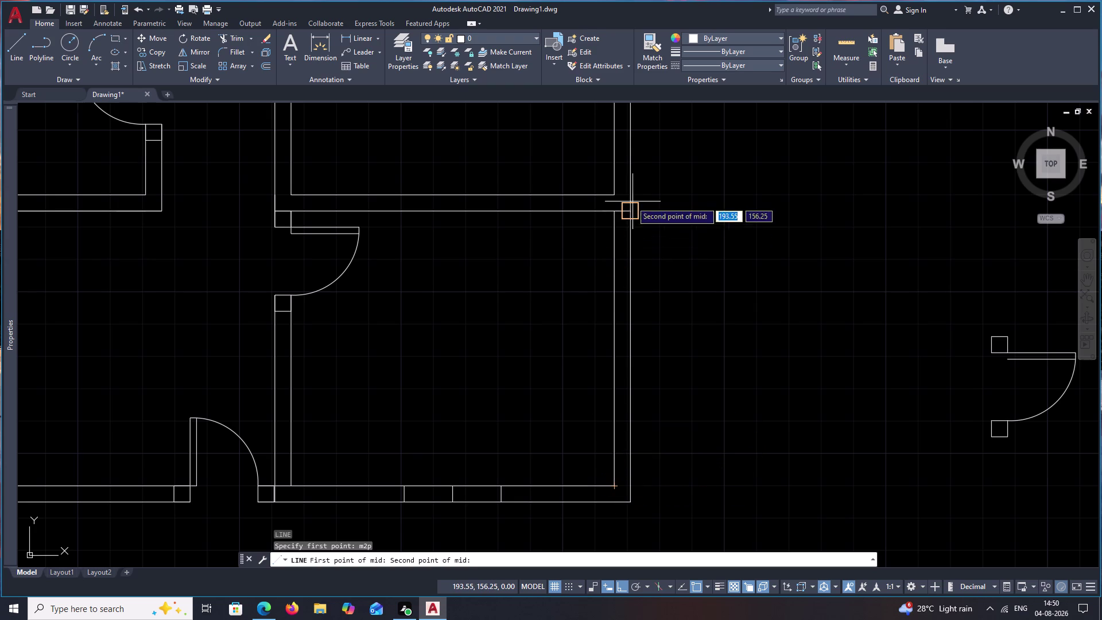
click(618, 213)
click(630, 345)
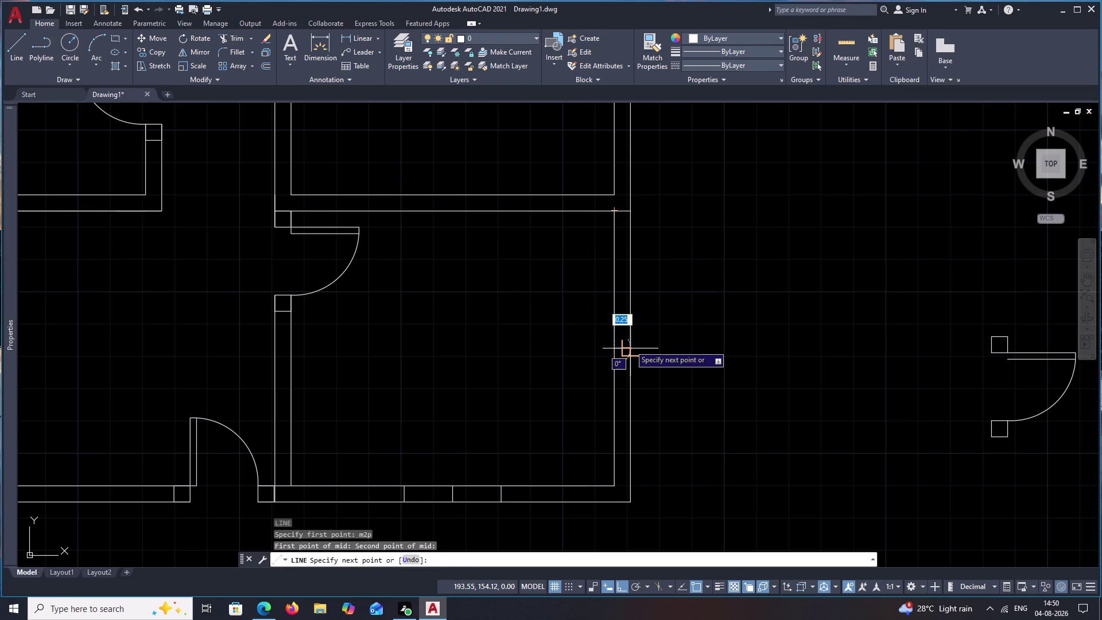
key(Escape)
Offset the right-wall cross line 0.75 above and below.
key(o)
key(space)
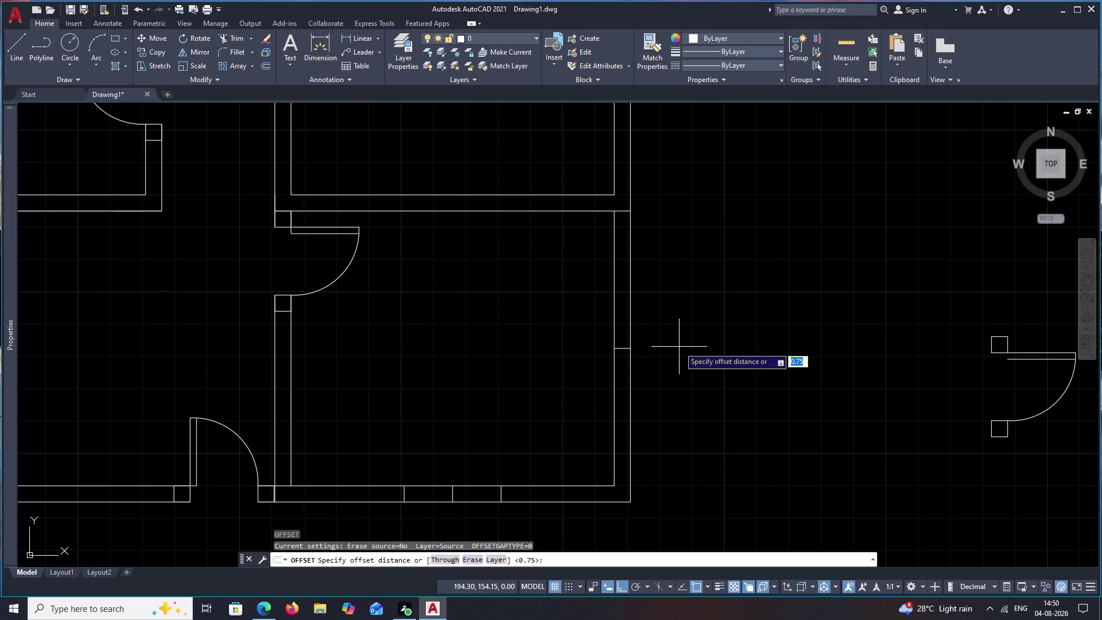
text(.75)
key(space)
scroll(up, 3)
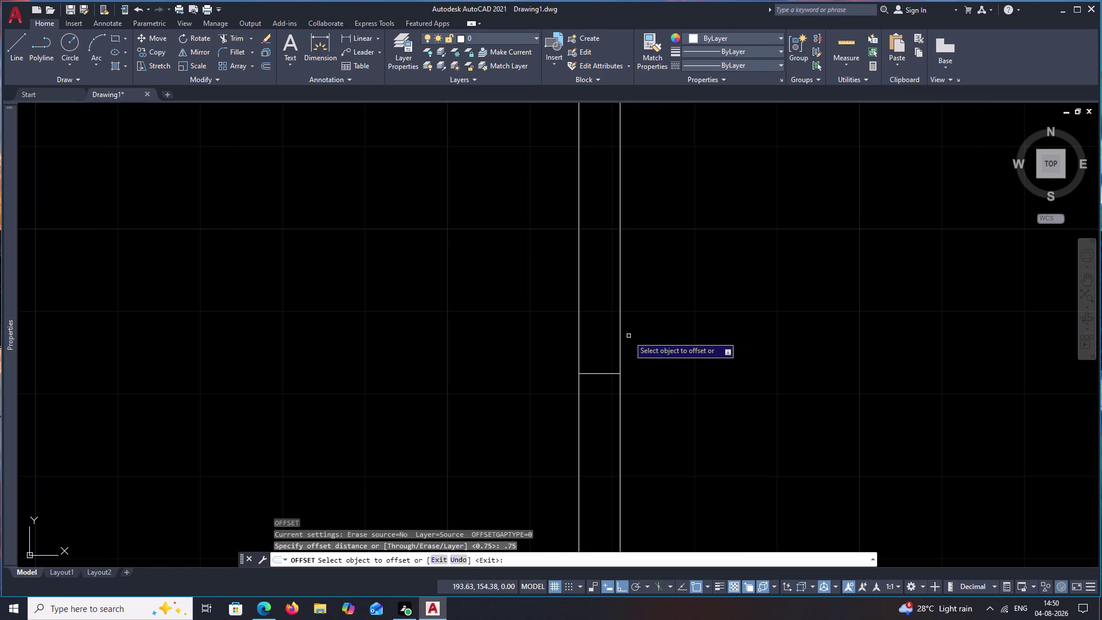
click(602, 372)
click(603, 315)
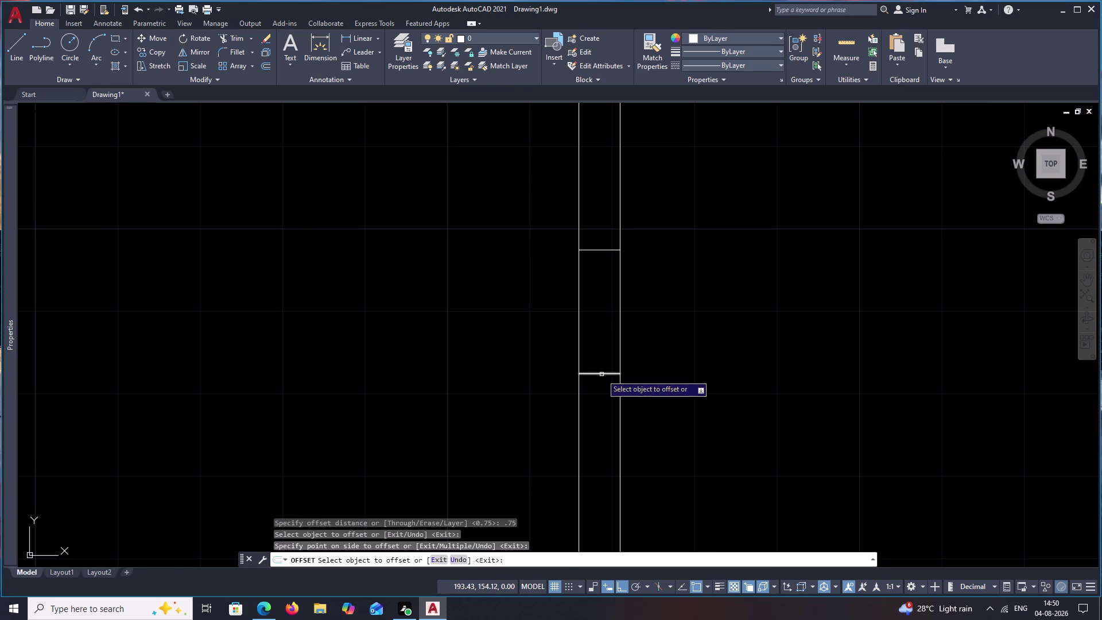
click(602, 375)
click(605, 405)
scroll(down, 3)
middle_drag(666, 401, 695, 298)
key(Escape)
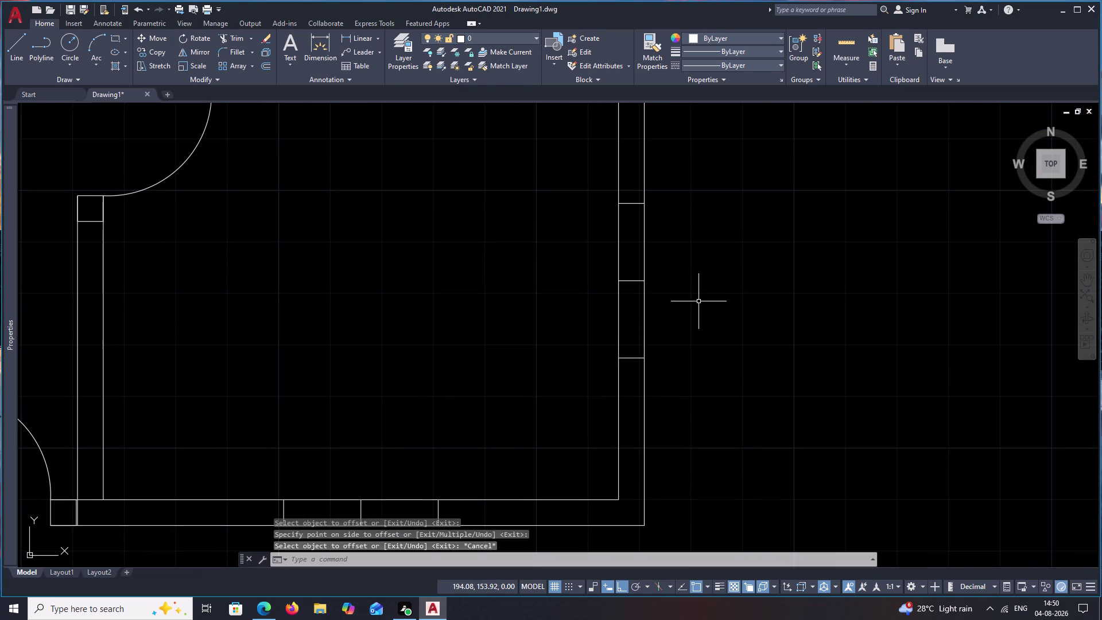
Start two extra lines on the right wall, cancel both, and reframe the view.
text(l)
key(space)
click(632, 360)
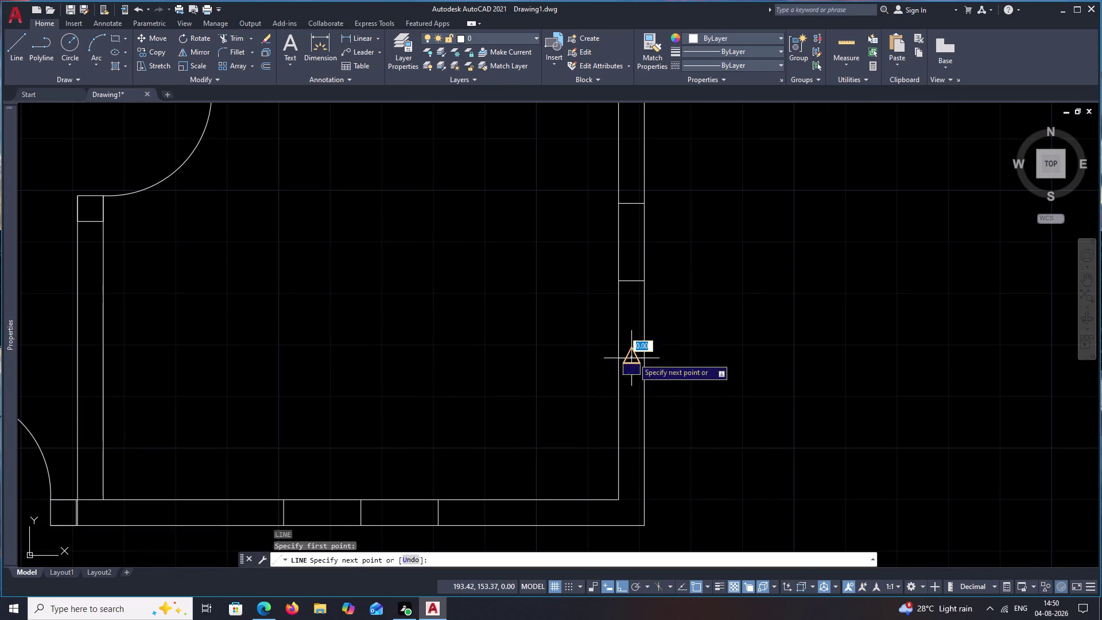
click(636, 210)
middle_drag(722, 353, 744, 293)
key(Escape)
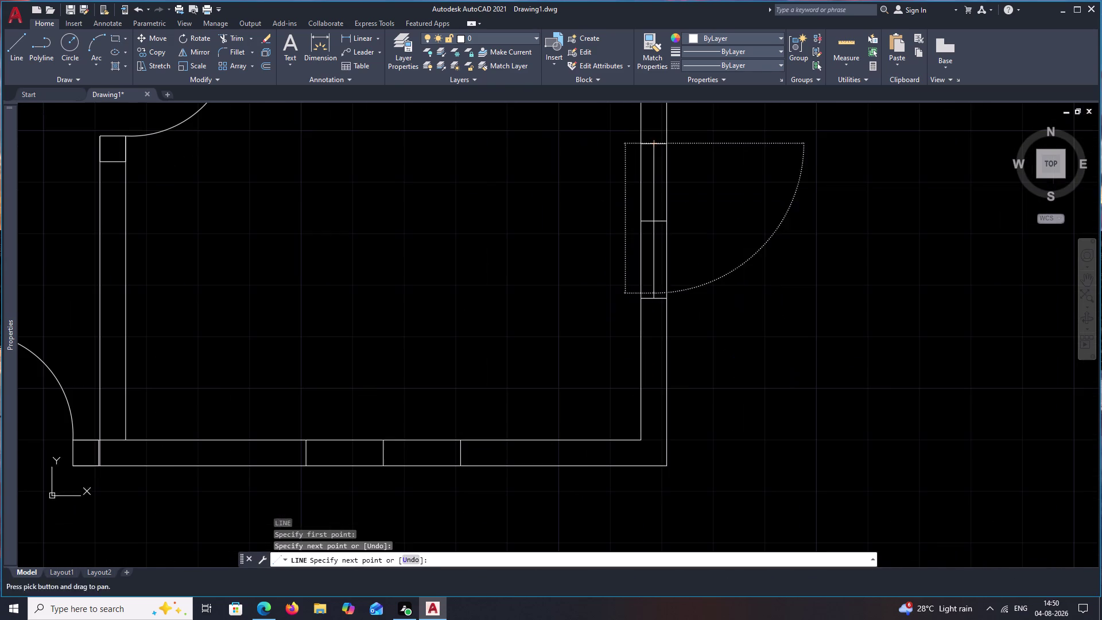
middle_drag(511, 403, 662, 300)
key(space)
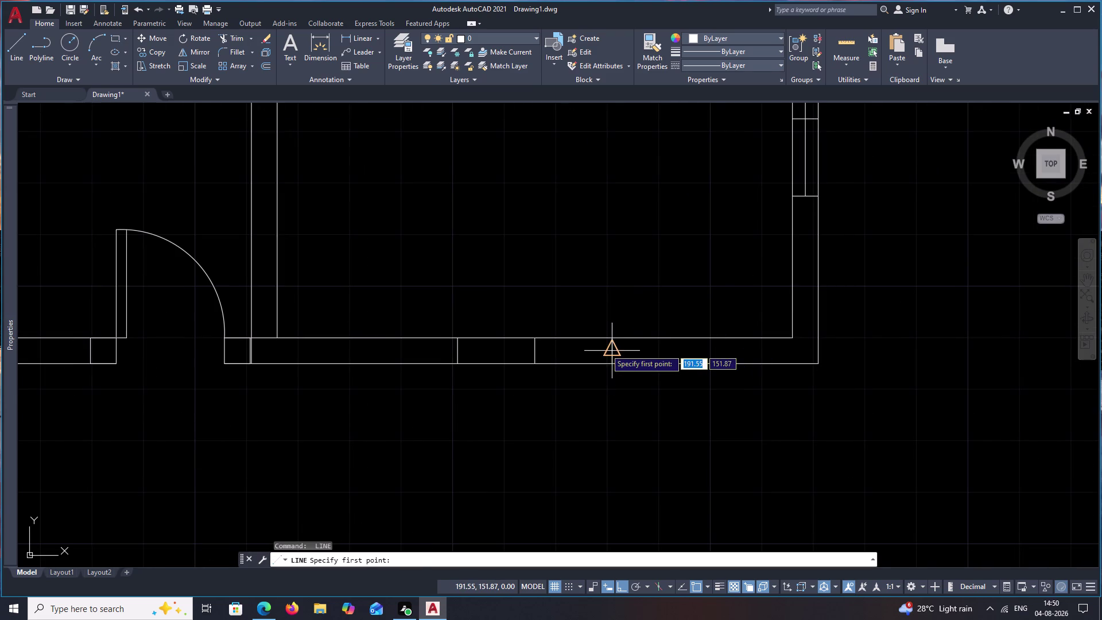
click(606, 349)
click(462, 350)
scroll(down, 3)
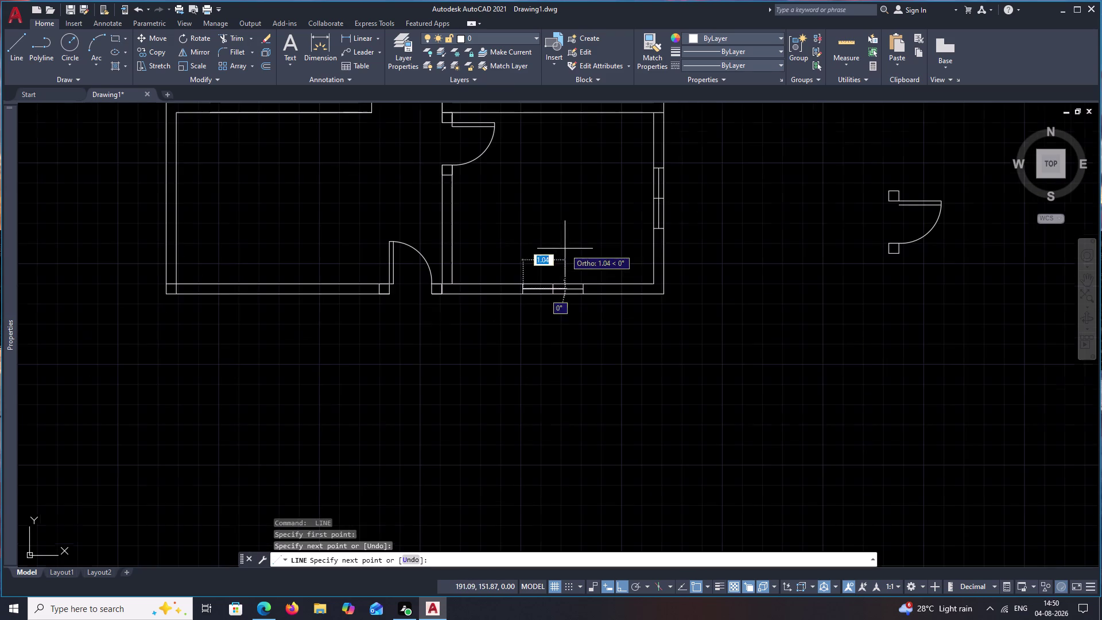
key(Escape)
scroll(down, 3)
middle_drag(590, 226, 576, 442)
middle_drag(587, 342, 579, 418)
key(space)
Redraw a centre line across the right outer wall using M2P.
text(l)
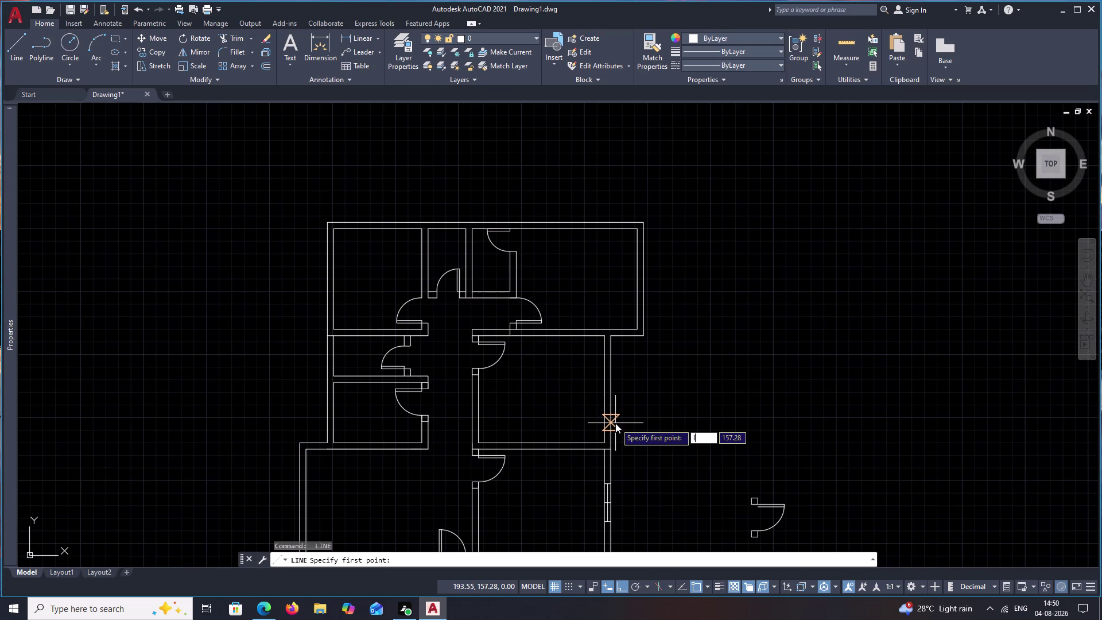
key(space)
text(m2p)
key(space)
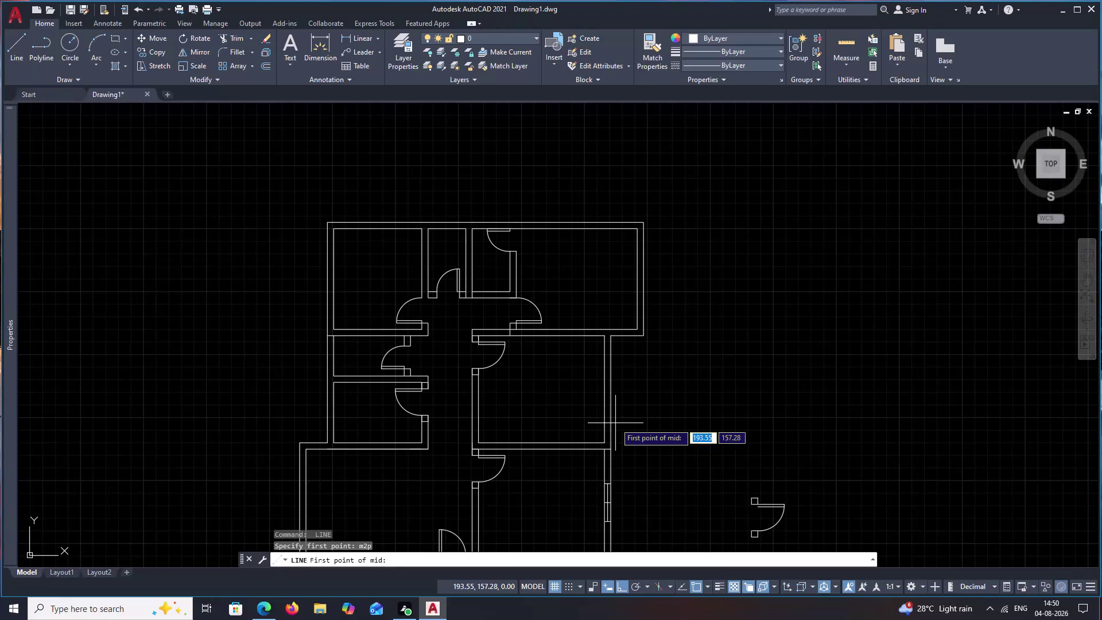
scroll(up, 3)
click(601, 444)
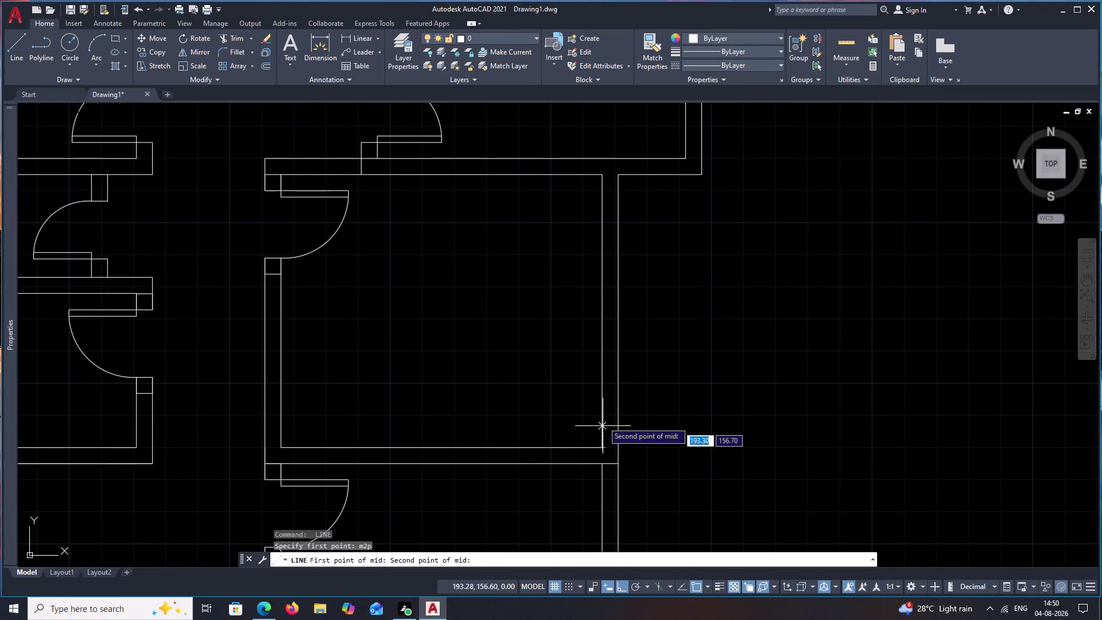
click(605, 178)
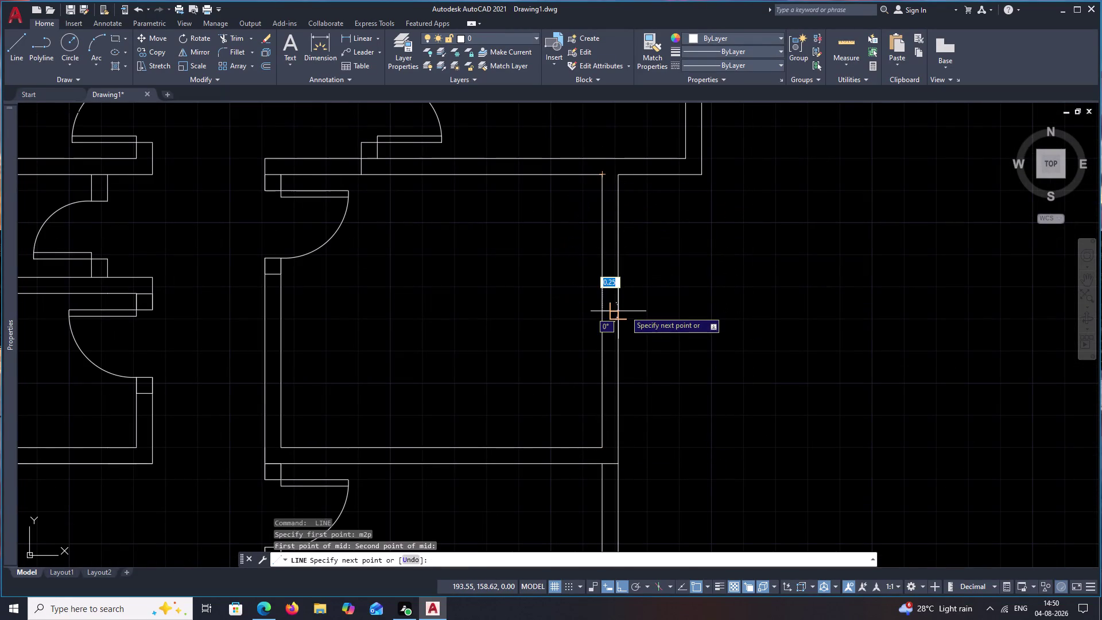
click(625, 311)
key(Escape)
Offset the new centre line 0.75 above and below.
text(o)
key(space)
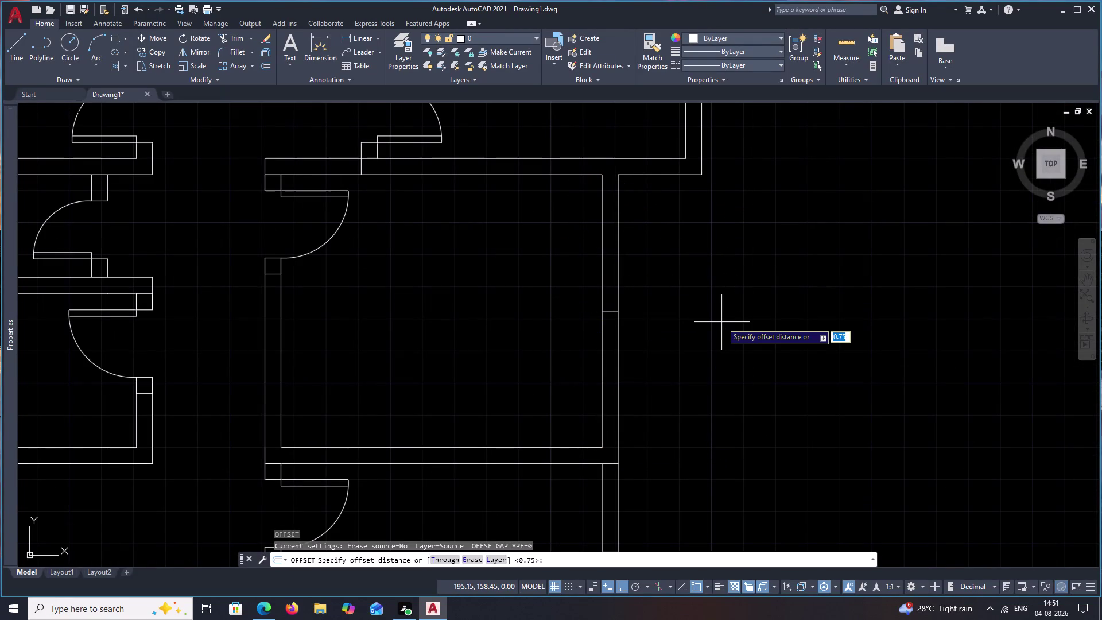
text(.75)
key(space)
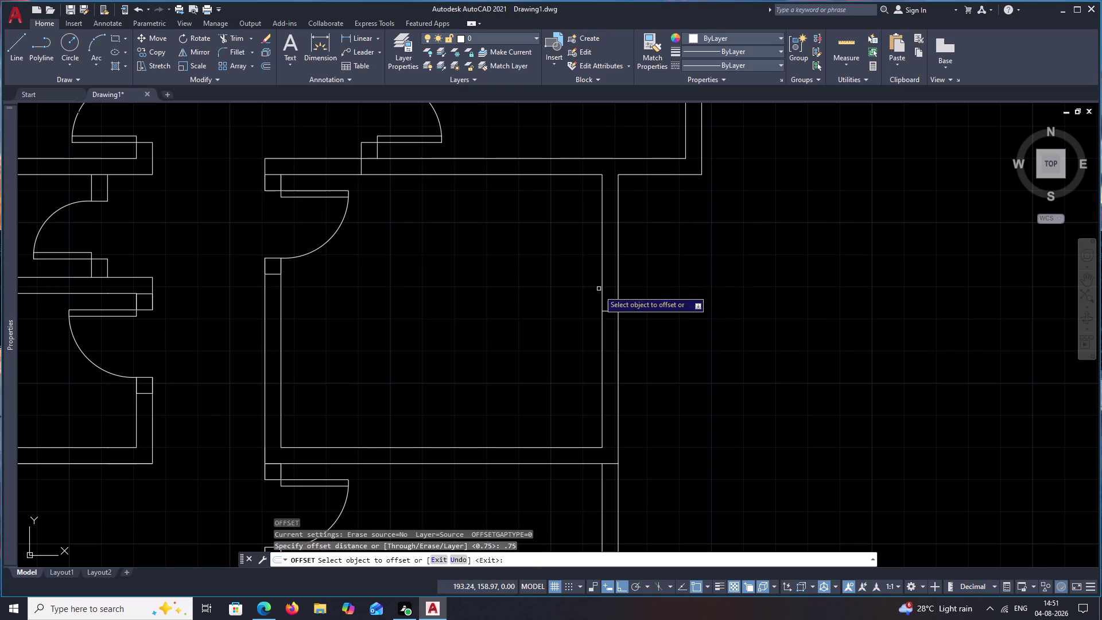
click(610, 311)
click(613, 281)
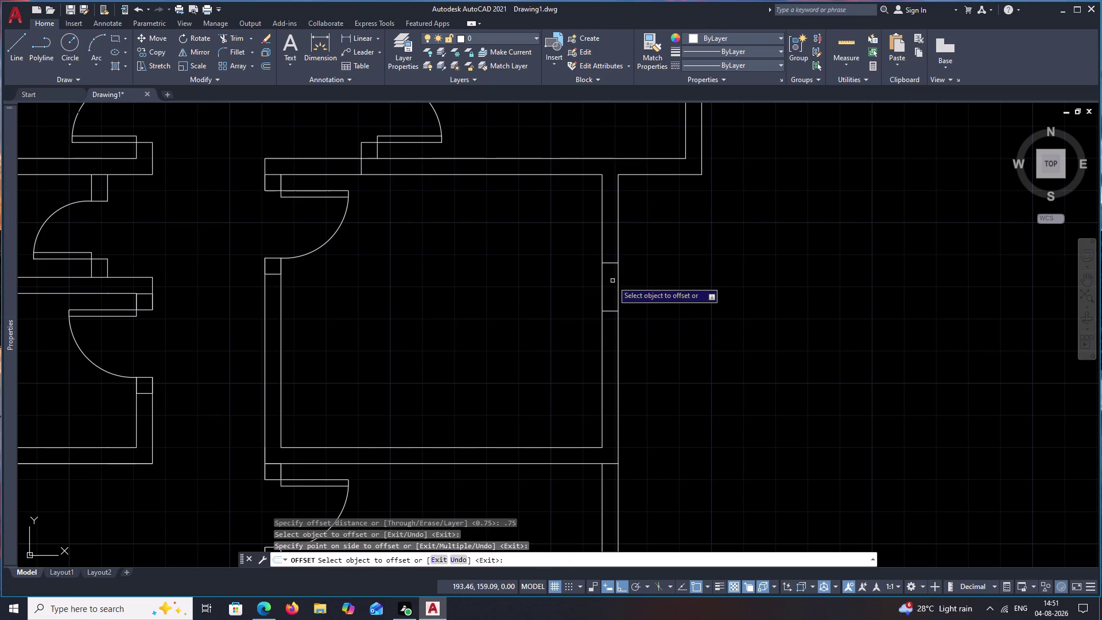
click(612, 313)
click(612, 311)
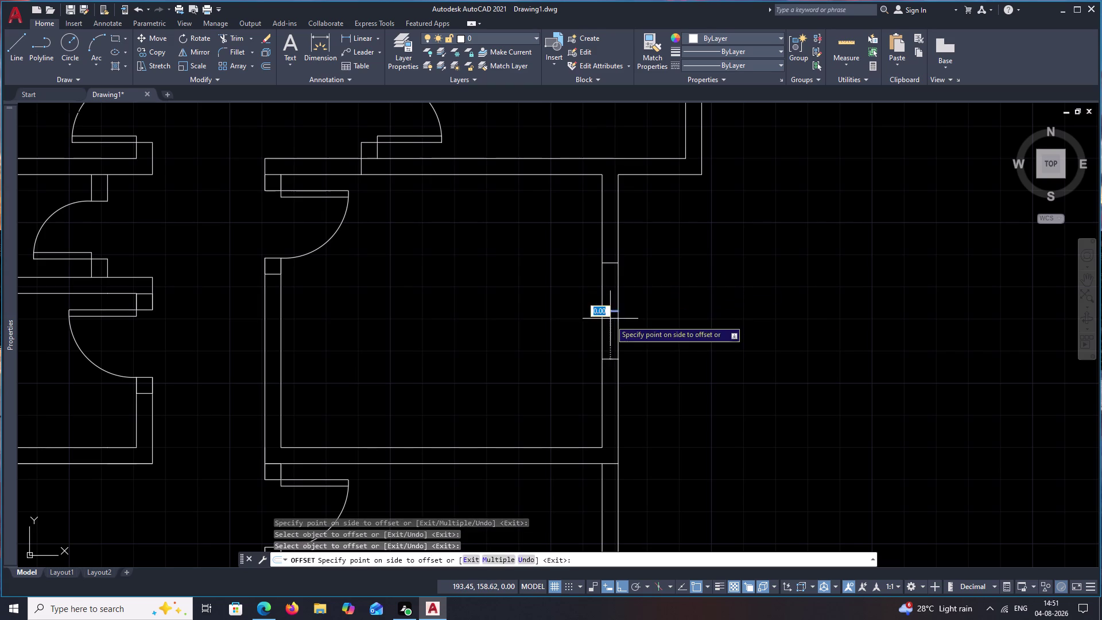
click(611, 332)
key(Escape)
Cancel another unfinished line and pan to the upper-right room's wall.
text(l)
key(space)
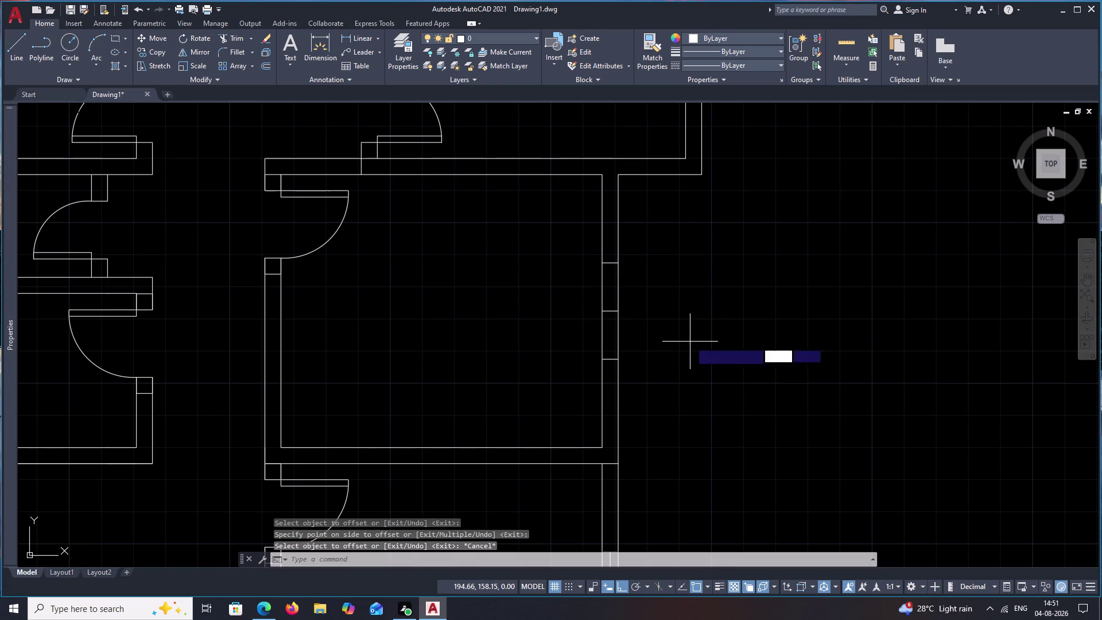
click(613, 356)
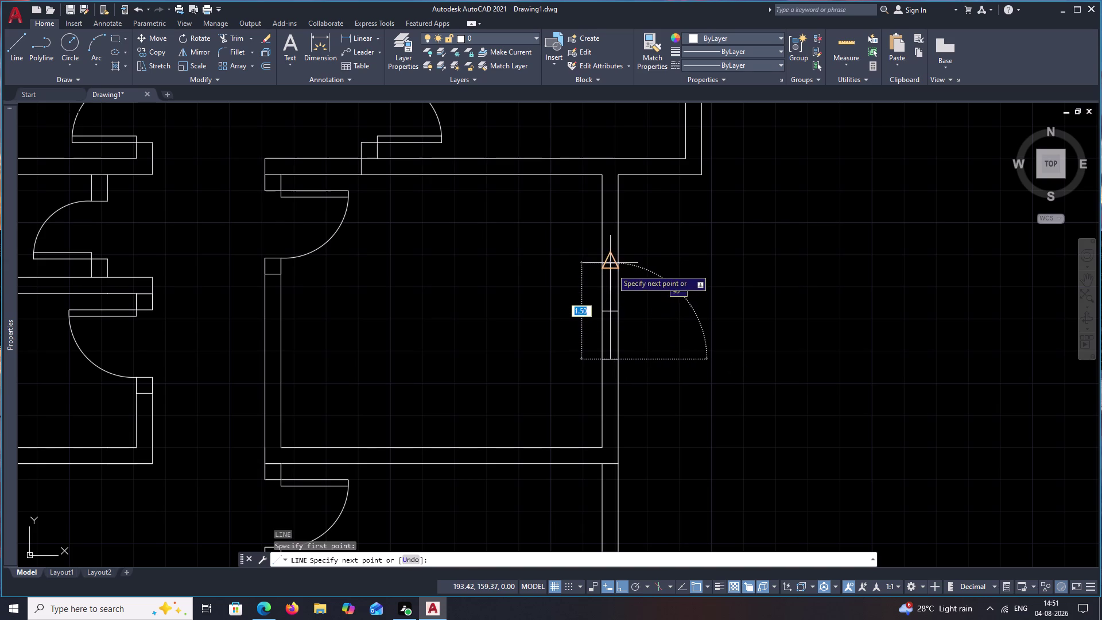
click(612, 269)
key(Escape)
scroll(down, 3)
middle_drag(752, 297, 695, 395)
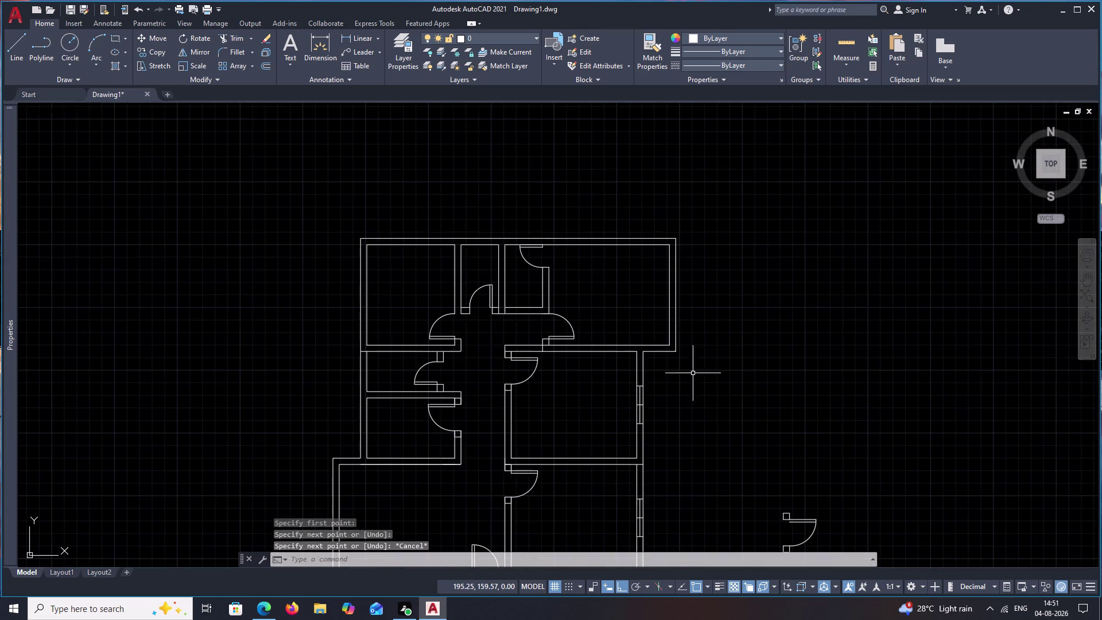
middle_drag(718, 319, 652, 371)
key(space)
Draw a centre line across the upper-right outer wall from the midpoint between its wall lines.
scroll(up, 3)
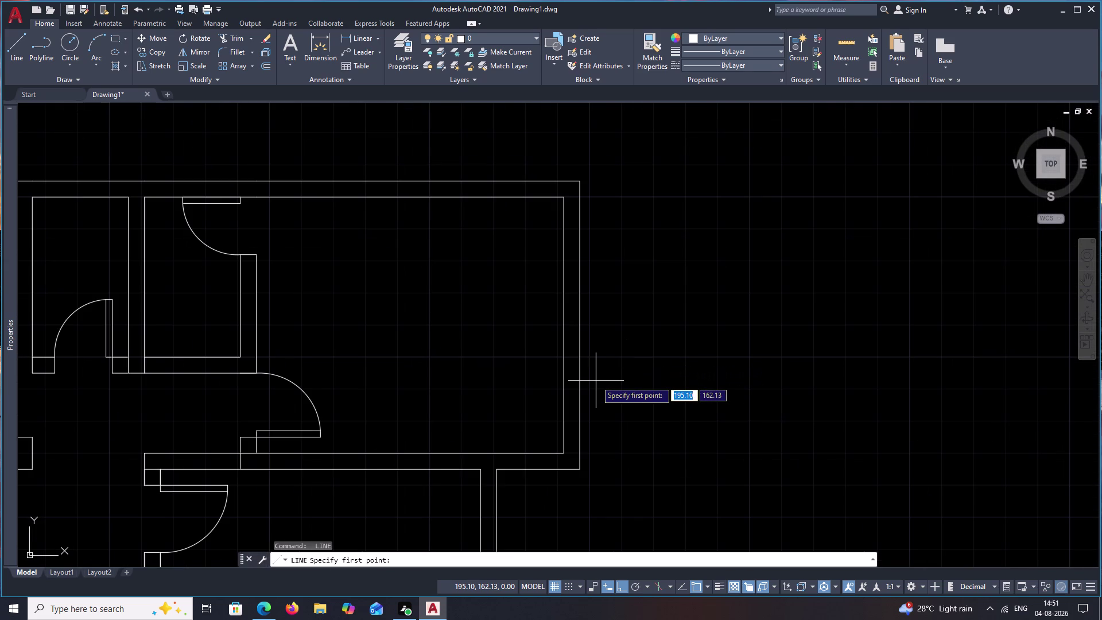
text(m)
key(space)
key(Escape)
text(l)
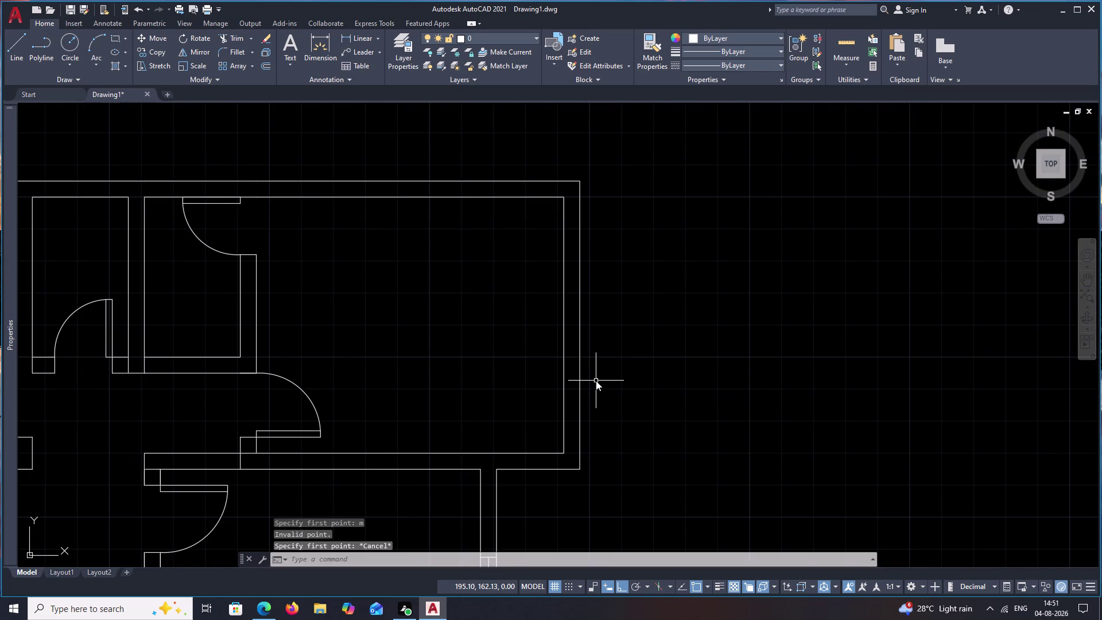
key(space)
text(m2p)
key(space)
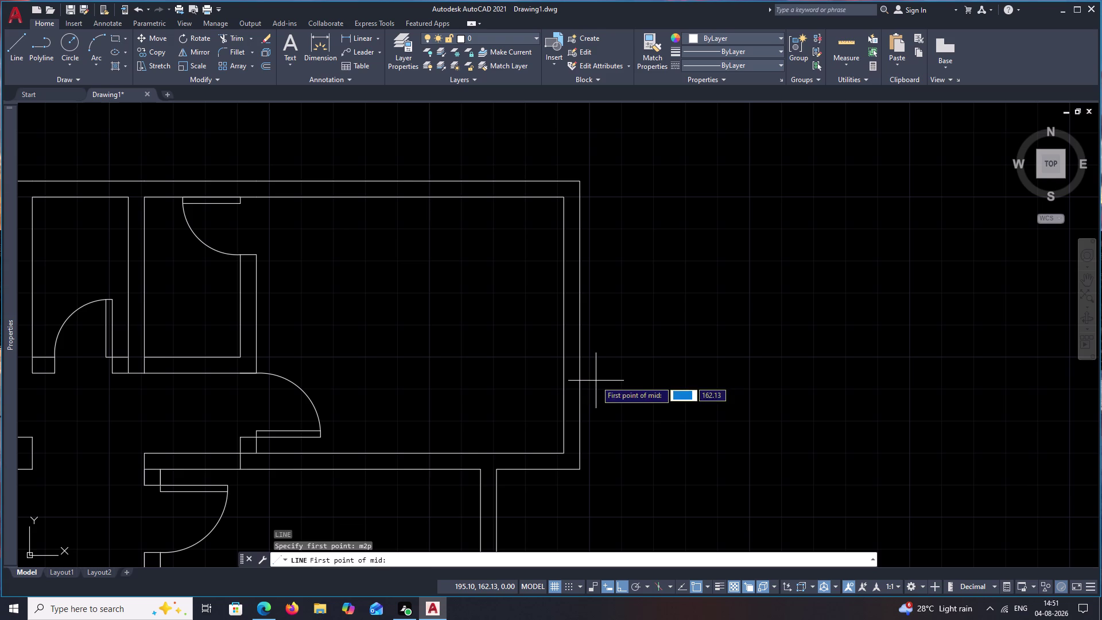
click(564, 449)
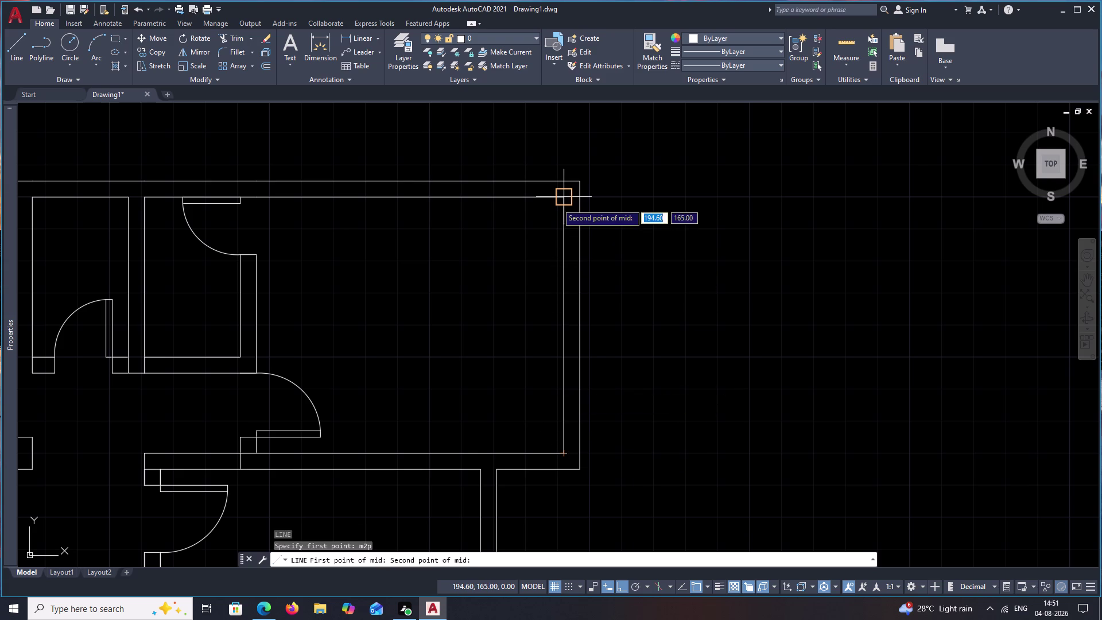
click(557, 204)
click(580, 325)
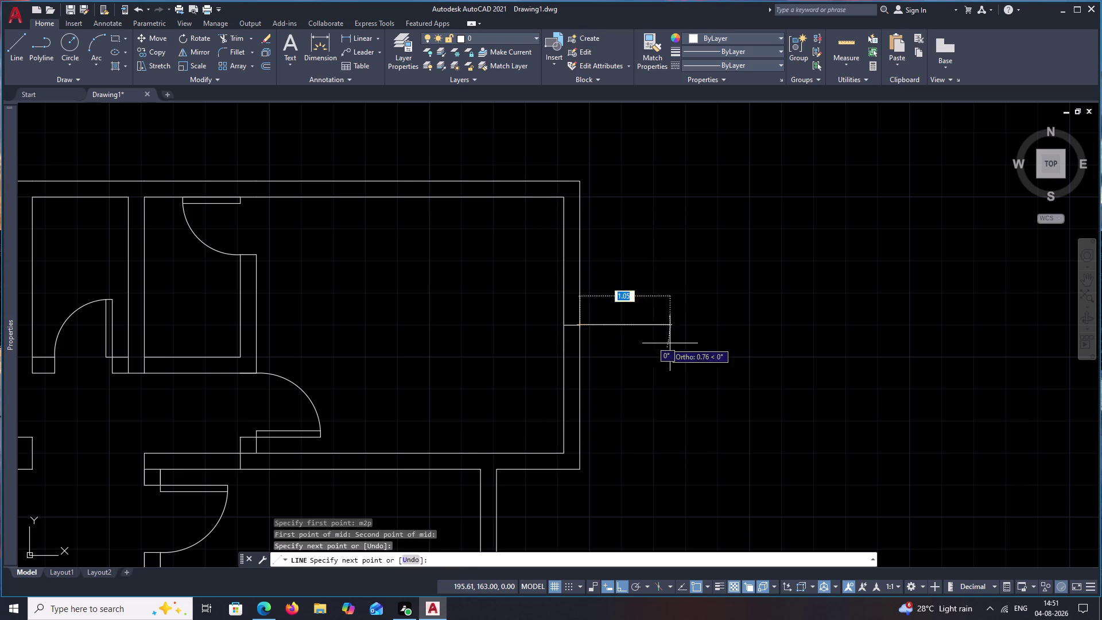
key(Escape)
Offset the centre line 0.6 above and below to form the window jambs.
key(o)
key(space)
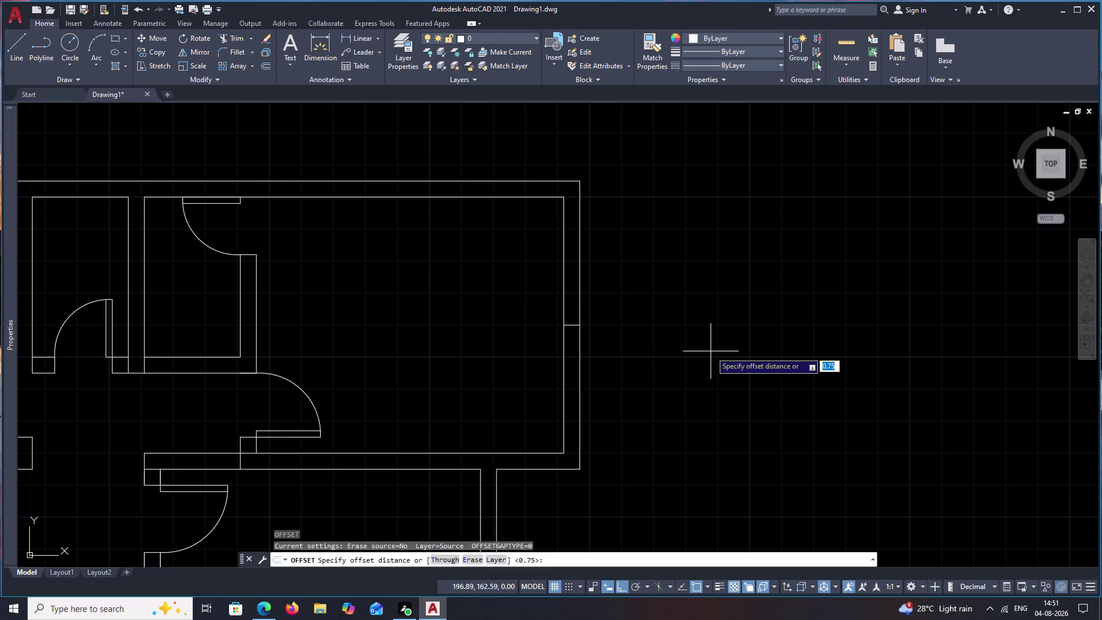
text(.7)
key(BackSpace)
text(6)
key(space)
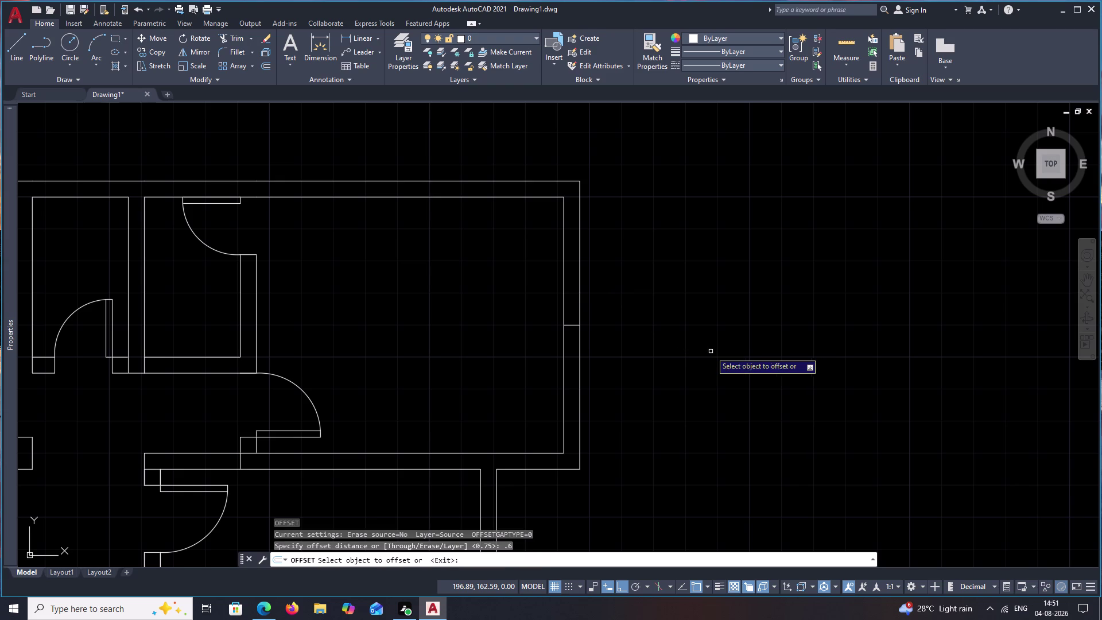
click(573, 324)
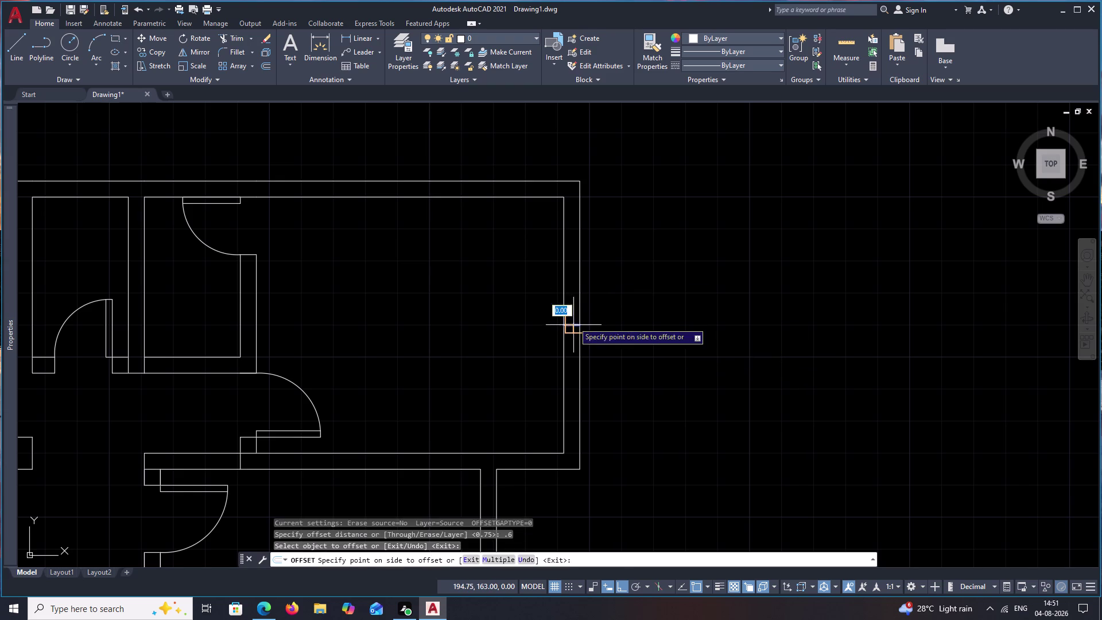
click(580, 279)
click(574, 327)
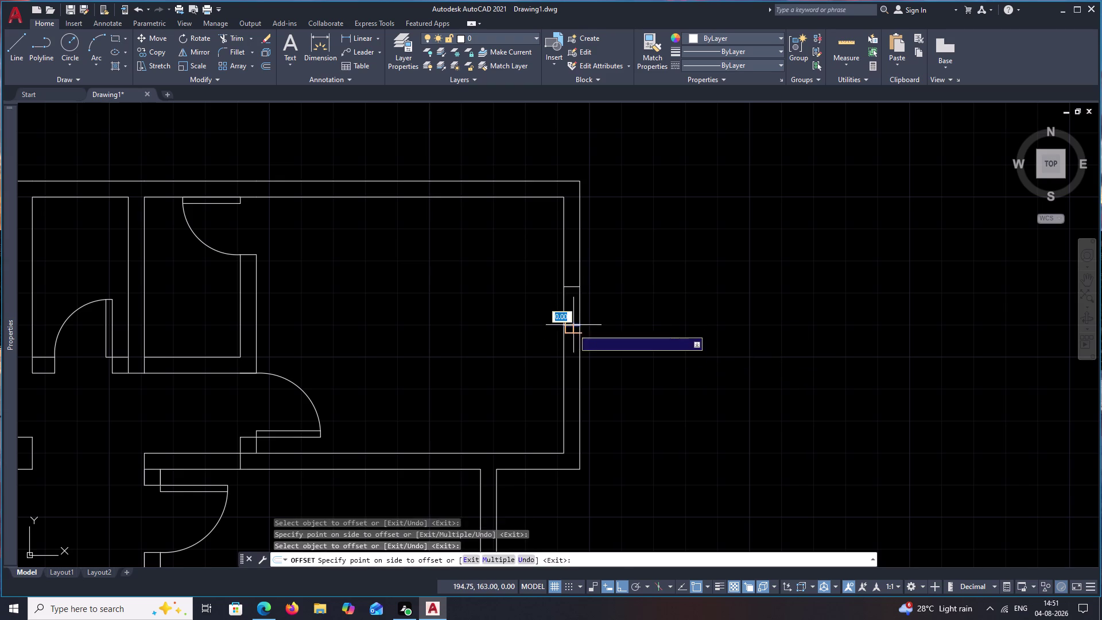
click(574, 350)
middle_drag(661, 292, 793, 420)
Draw a centre line across the top outer wall using the M2P midpoint snap.
key(space)
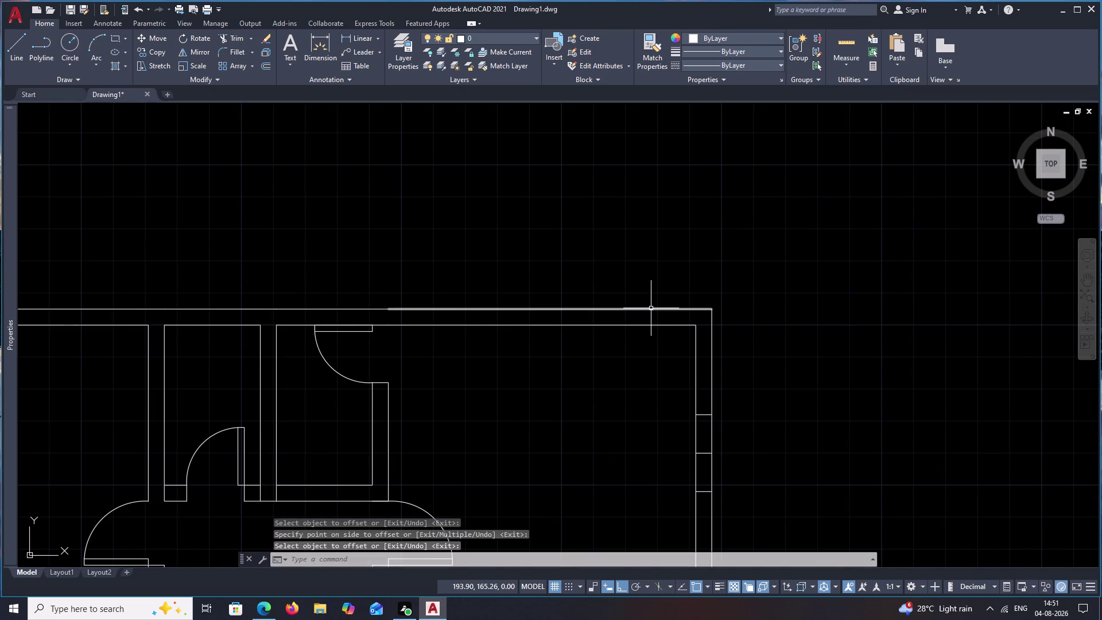
text(l)
key(space)
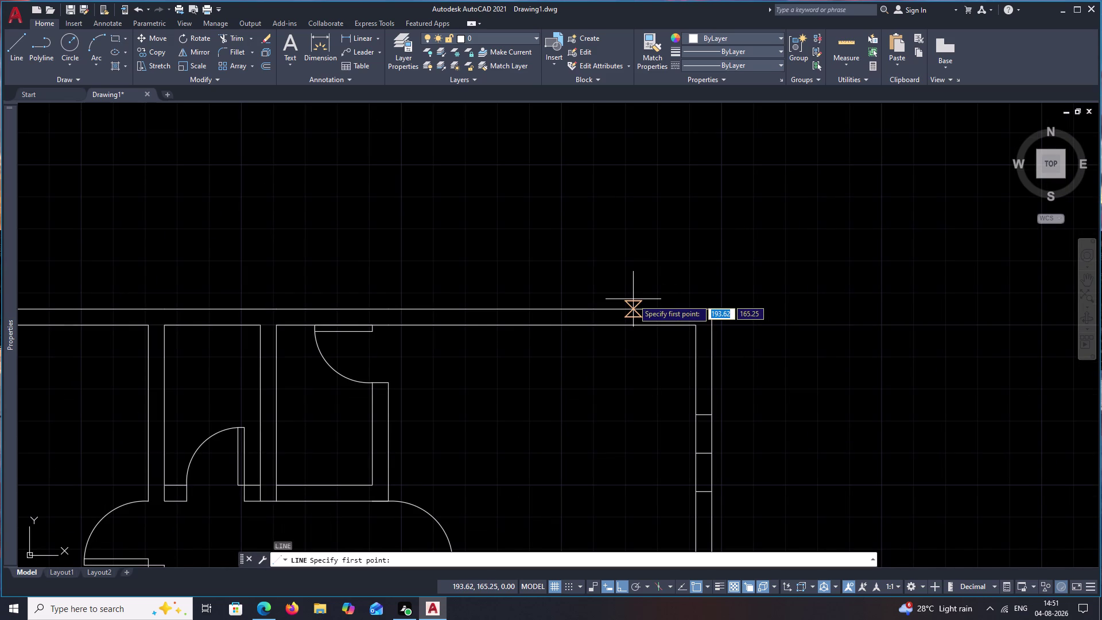
text(m2p)
key(space)
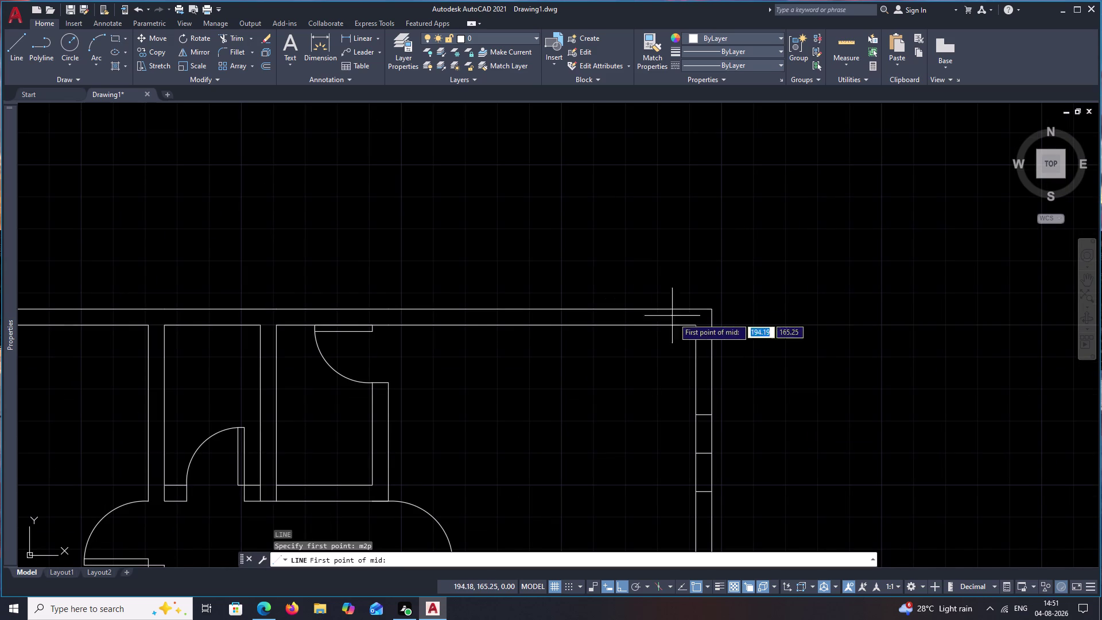
click(696, 328)
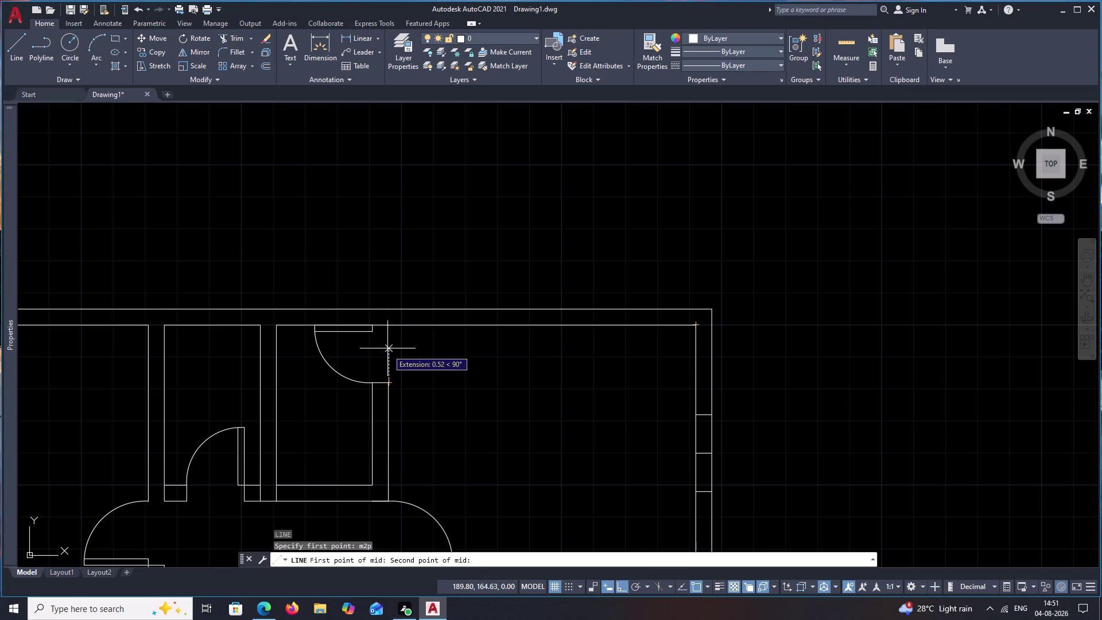
click(394, 326)
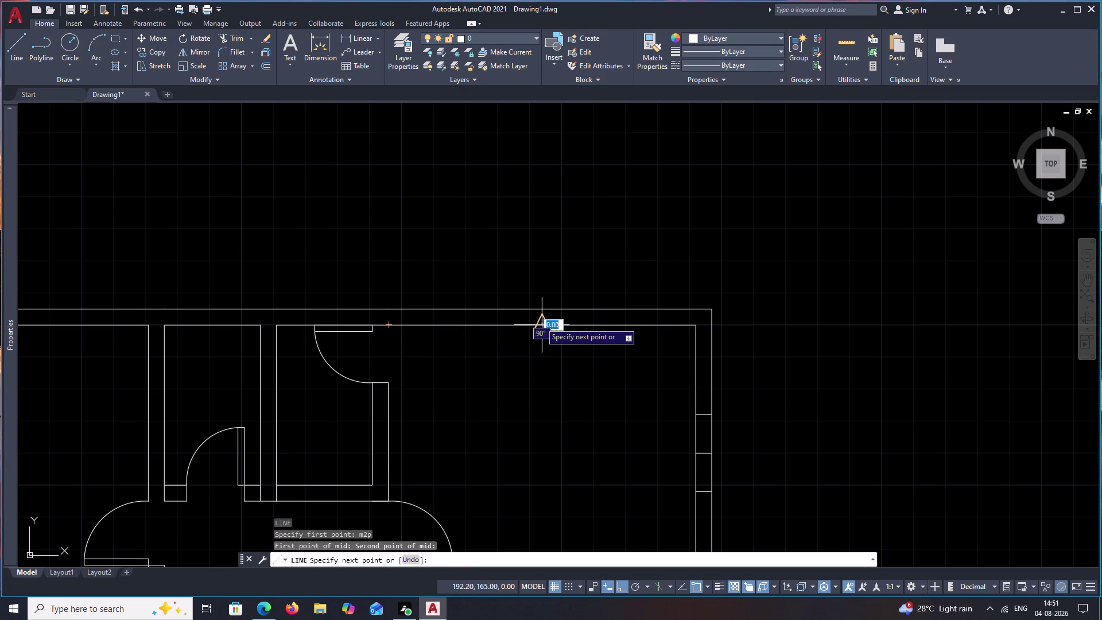
click(542, 306)
key(Escape)
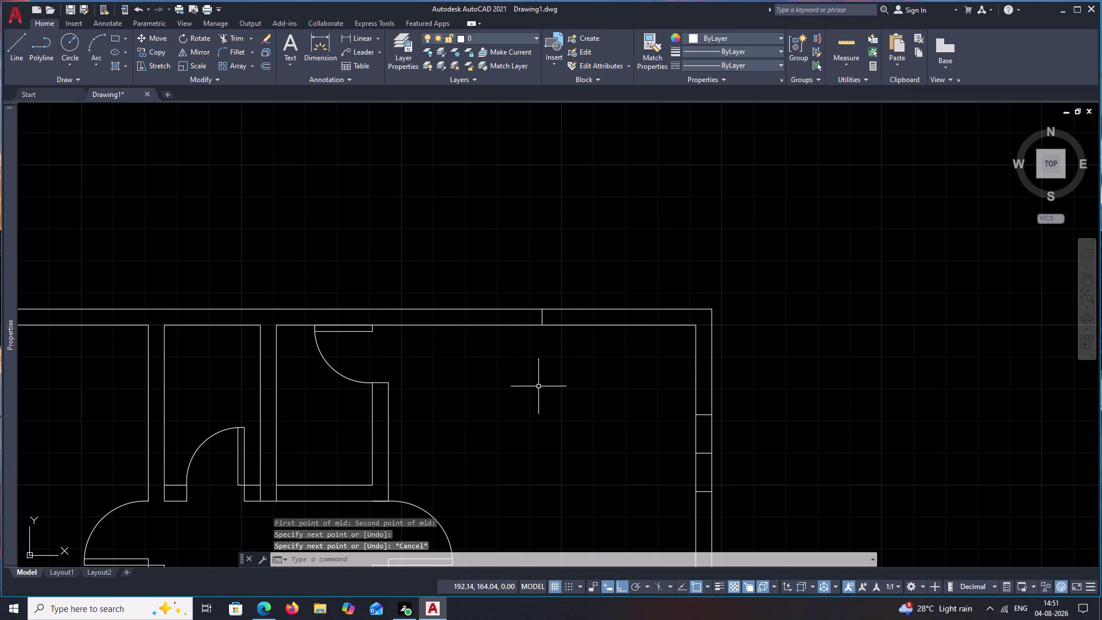
Offset the top-wall centre line 0.6 to each side for the window jambs.
text(o .6)
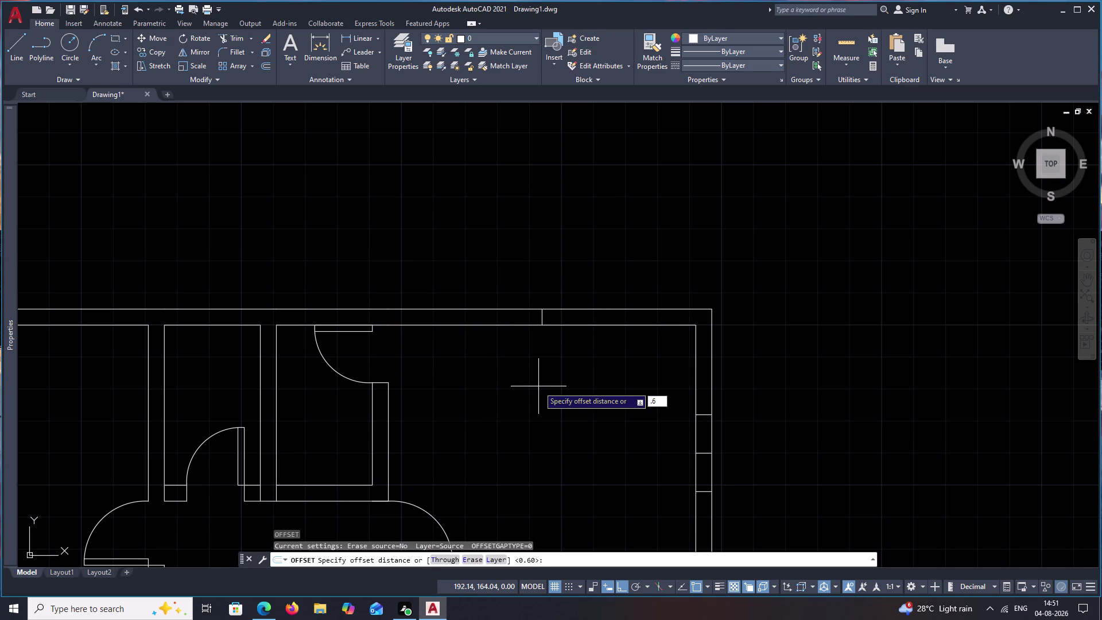
key(space)
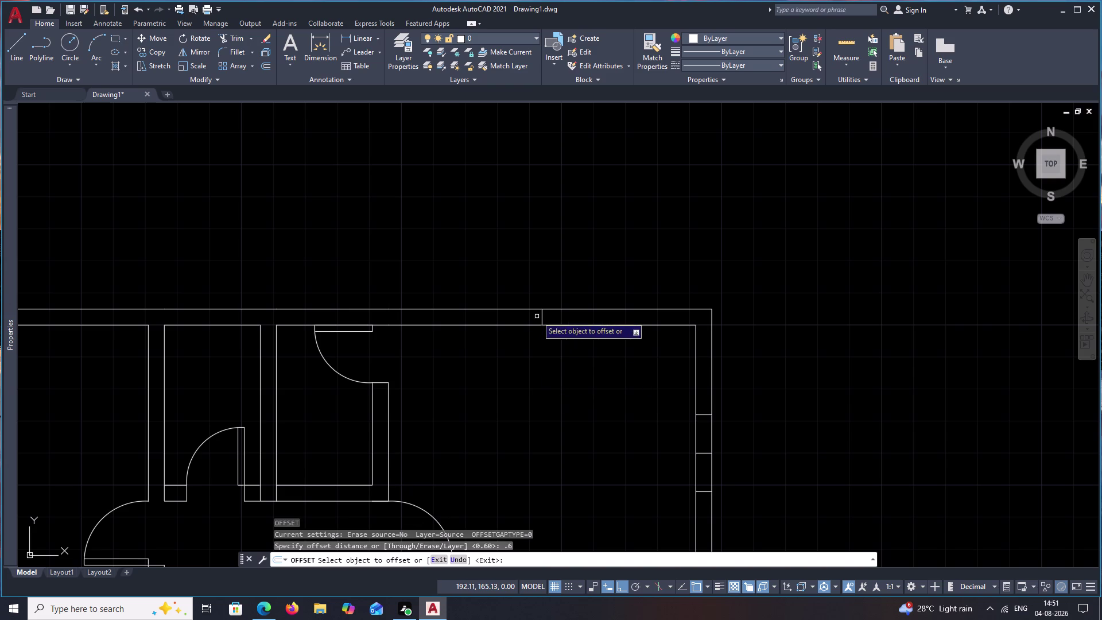
click(541, 318)
click(589, 317)
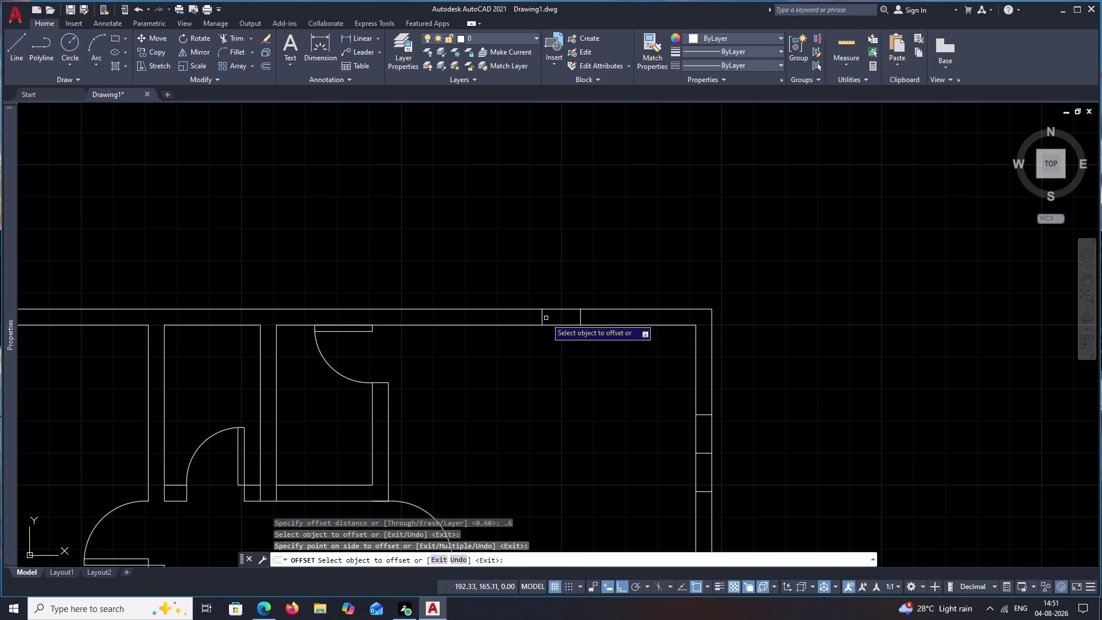
click(543, 317)
click(464, 317)
key(Escape)
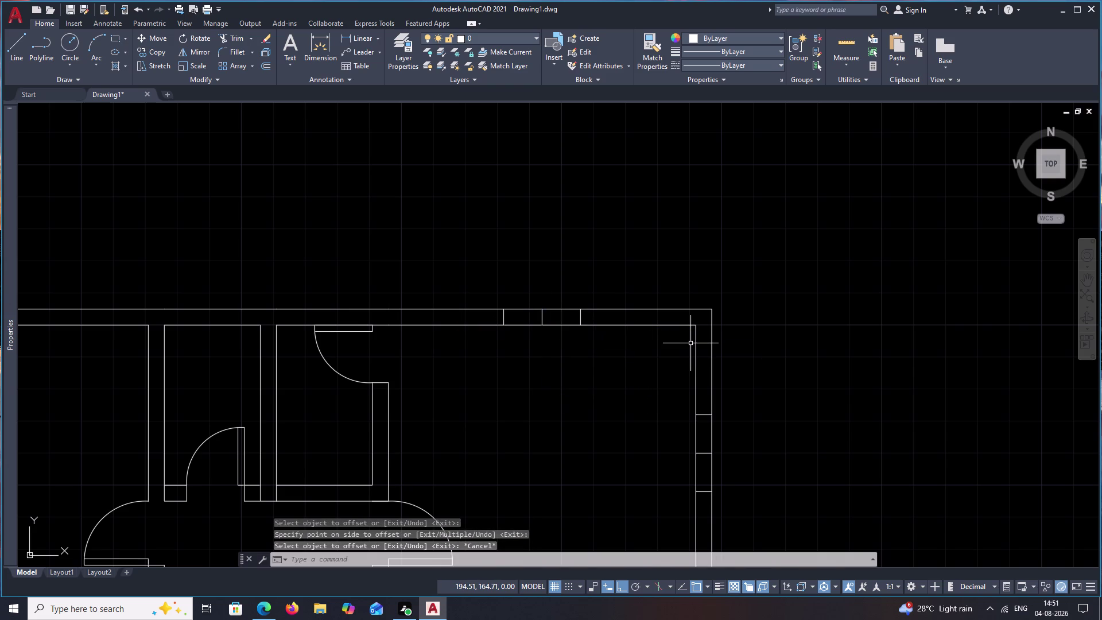
Draw the window line across the top-wall opening, abandoning a second line near the right wall.
text(l)
key(space)
click(585, 316)
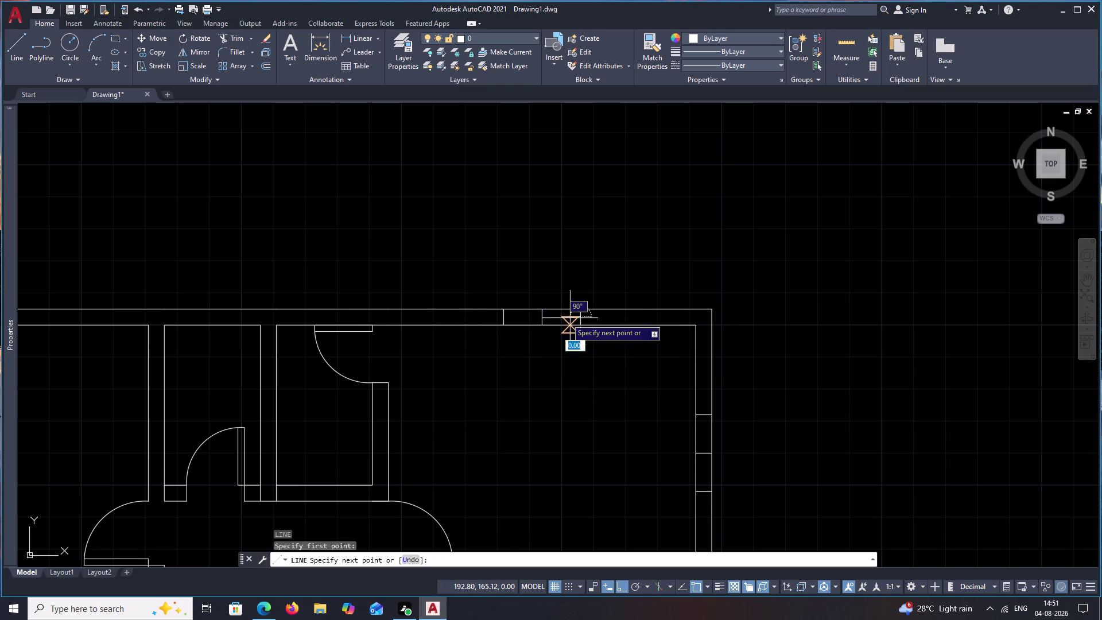
click(509, 318)
key(space)
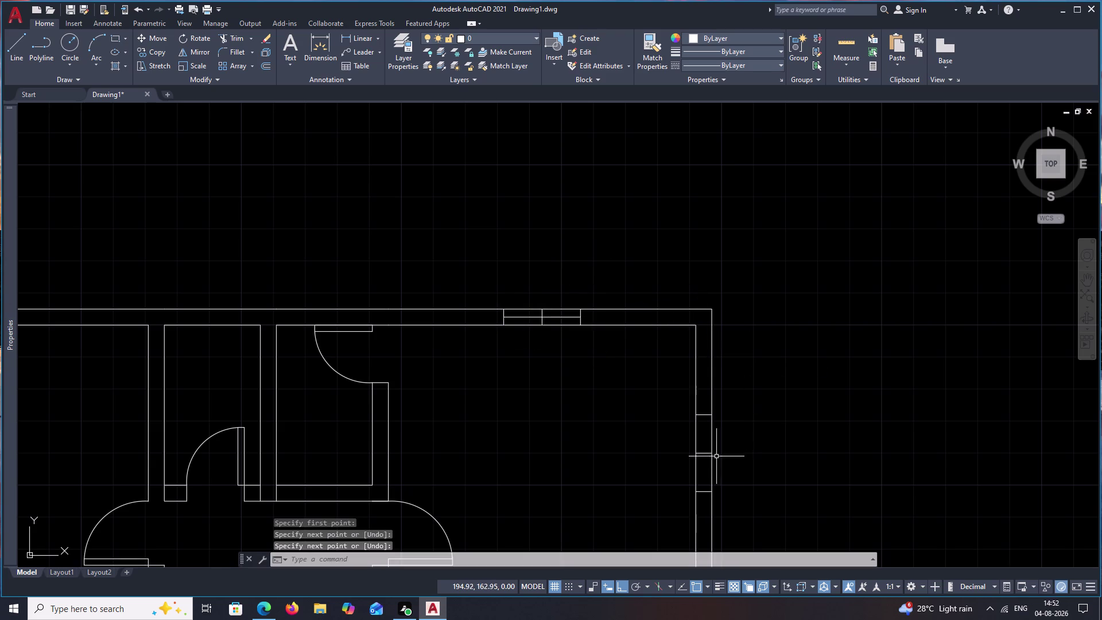
key(space)
click(704, 494)
click(707, 417)
key(Escape)
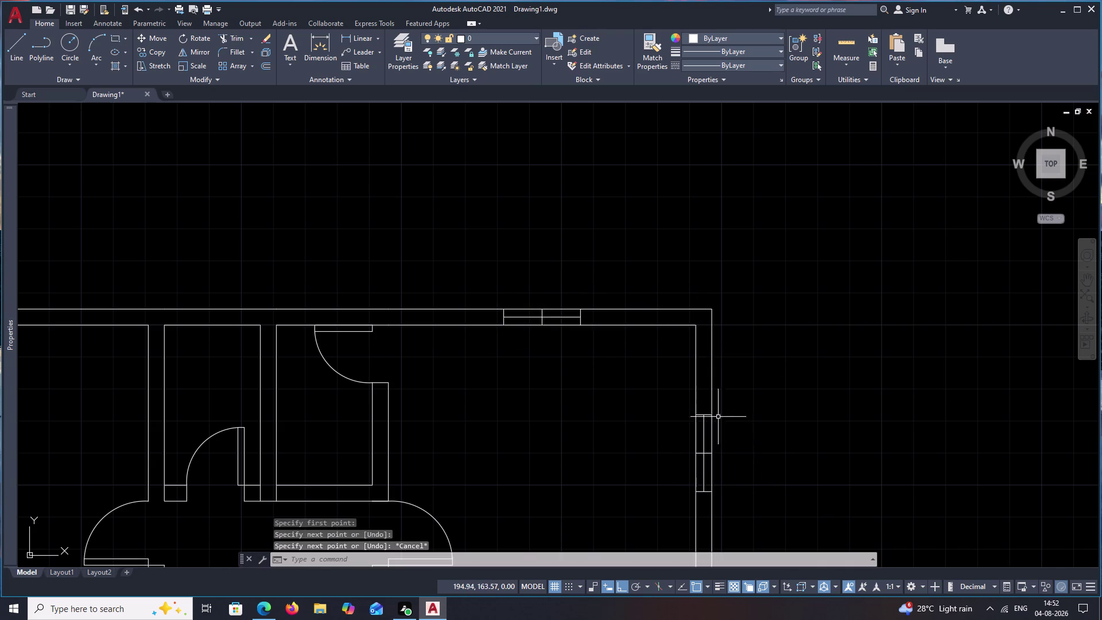
scroll(down, 3)
middle_drag(723, 437, 775, 427)
Draw a line across the top wall's thickness from a midpoint, above the door swing.
scroll(up, 3)
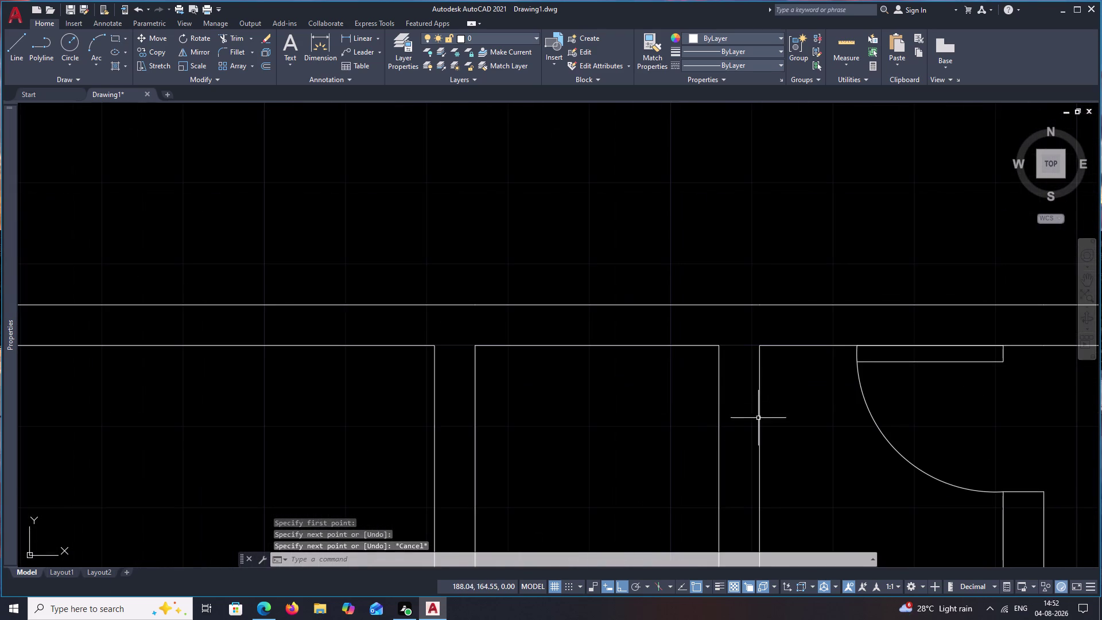
middle_drag(787, 422, 803, 386)
scroll(down, 3)
middle_drag(853, 416, 733, 417)
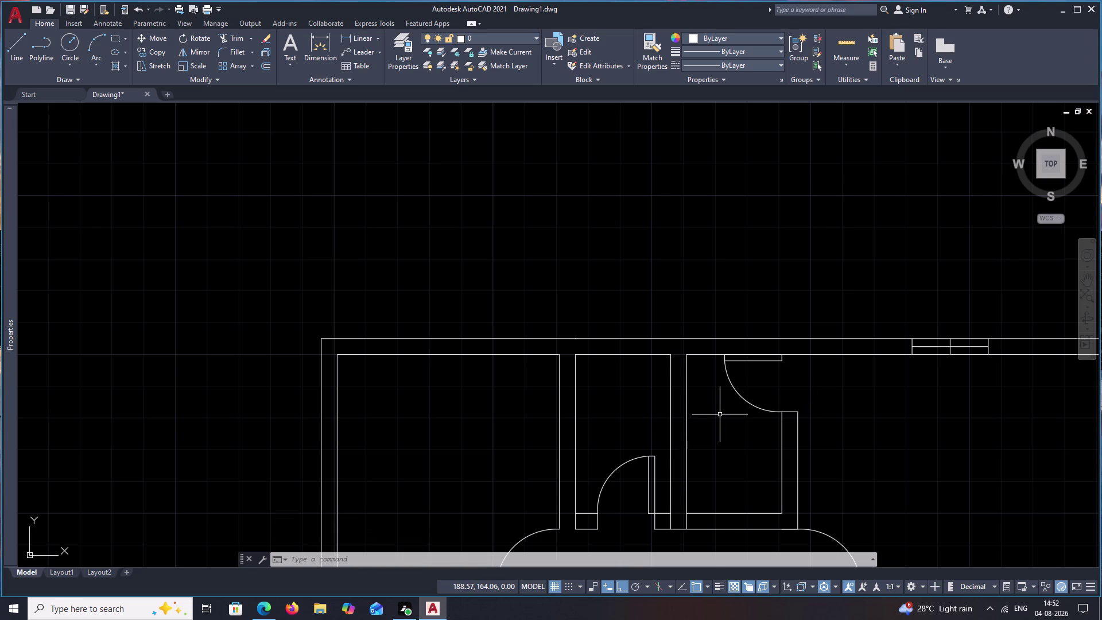
text(l)
key(space)
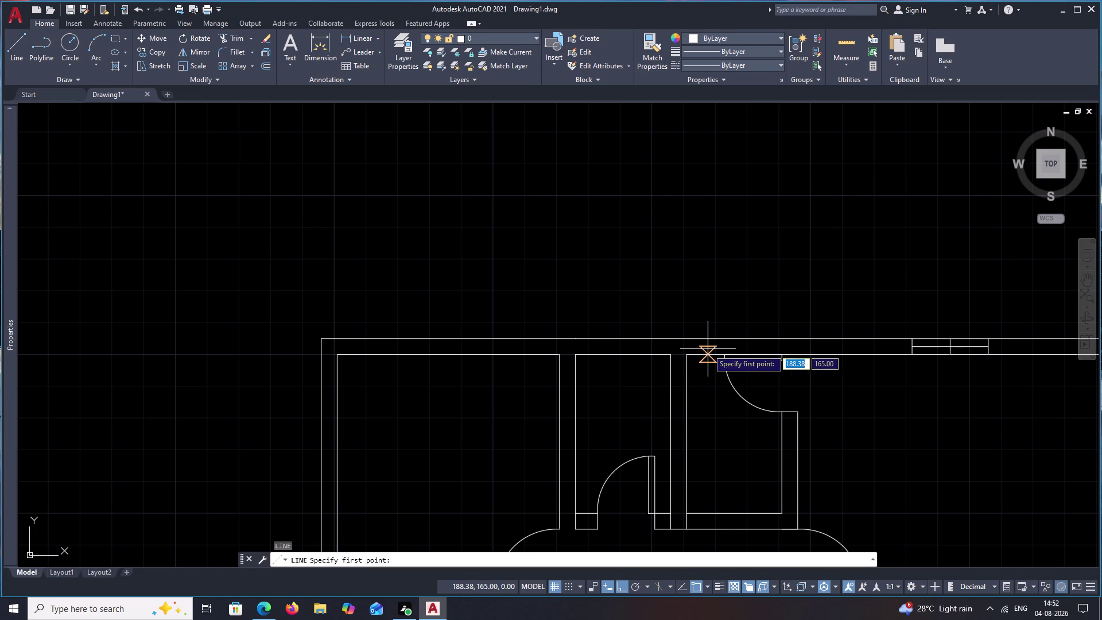
text(m2)
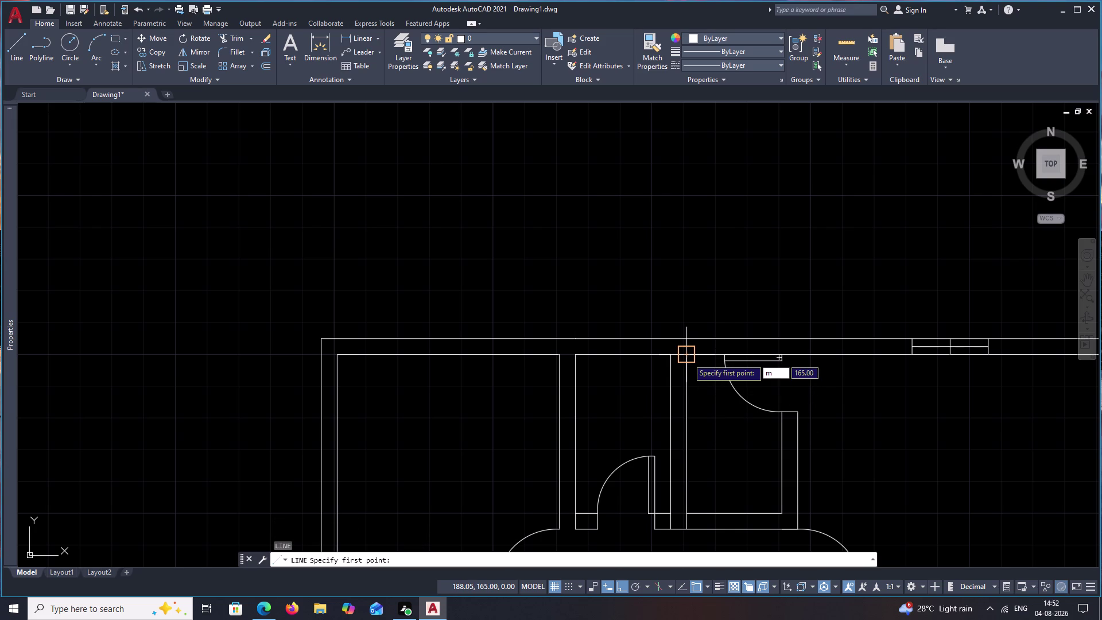
text(p)
key(space)
click(688, 358)
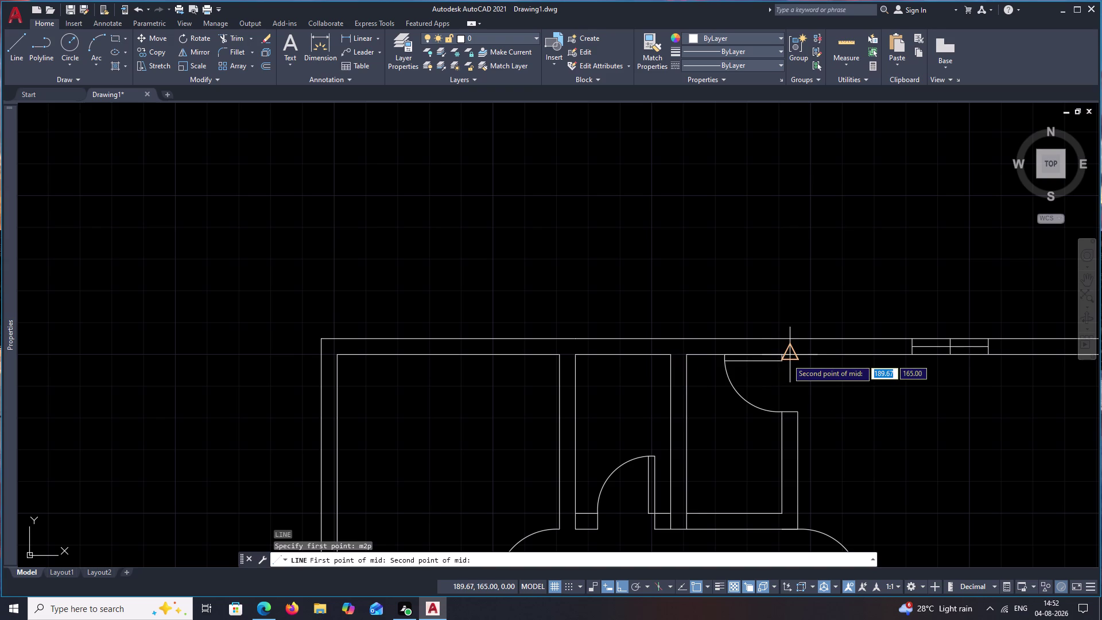
click(781, 358)
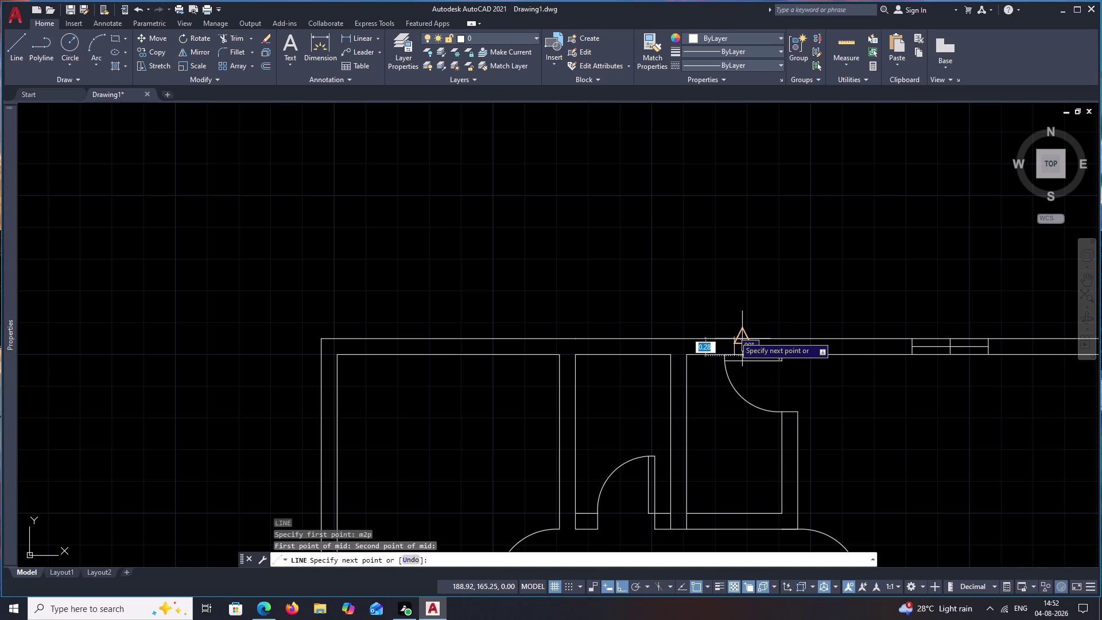
click(728, 333)
key(Escape)
Start and cancel an offset, then fence-trim the top wall lines near the new cross line.
text(o)
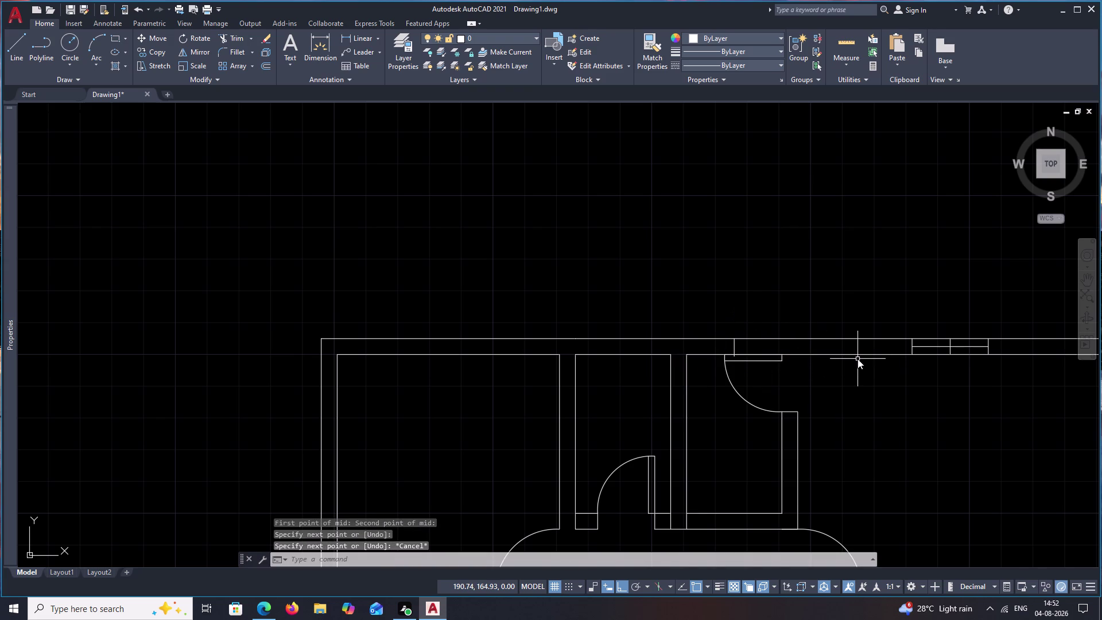
key(space)
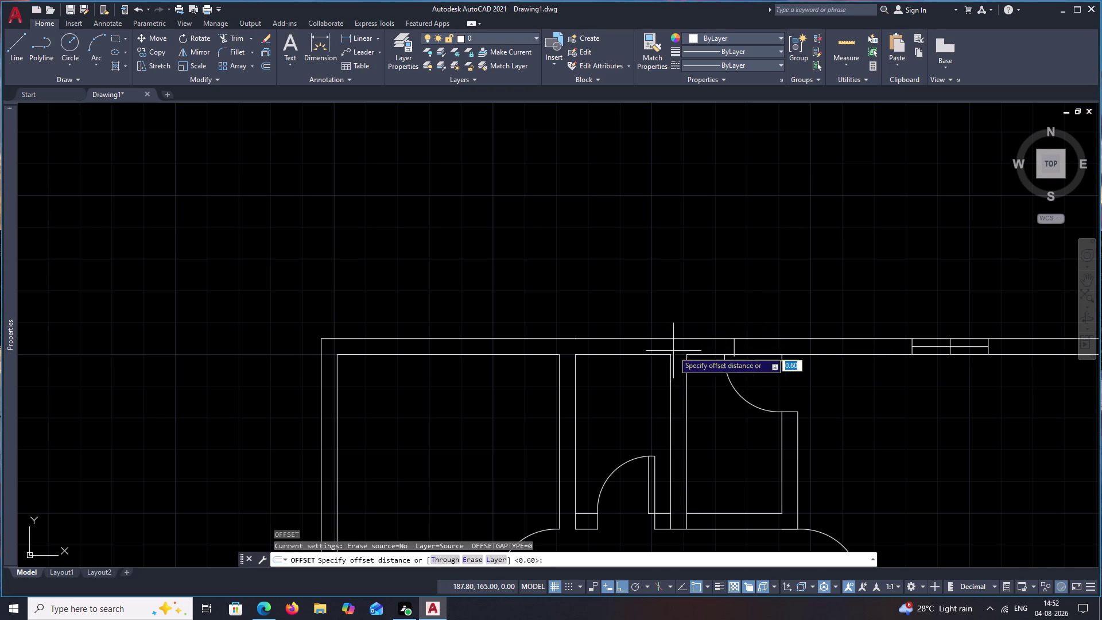
scroll(up, 3)
scroll(up, 3)
key(Escape)
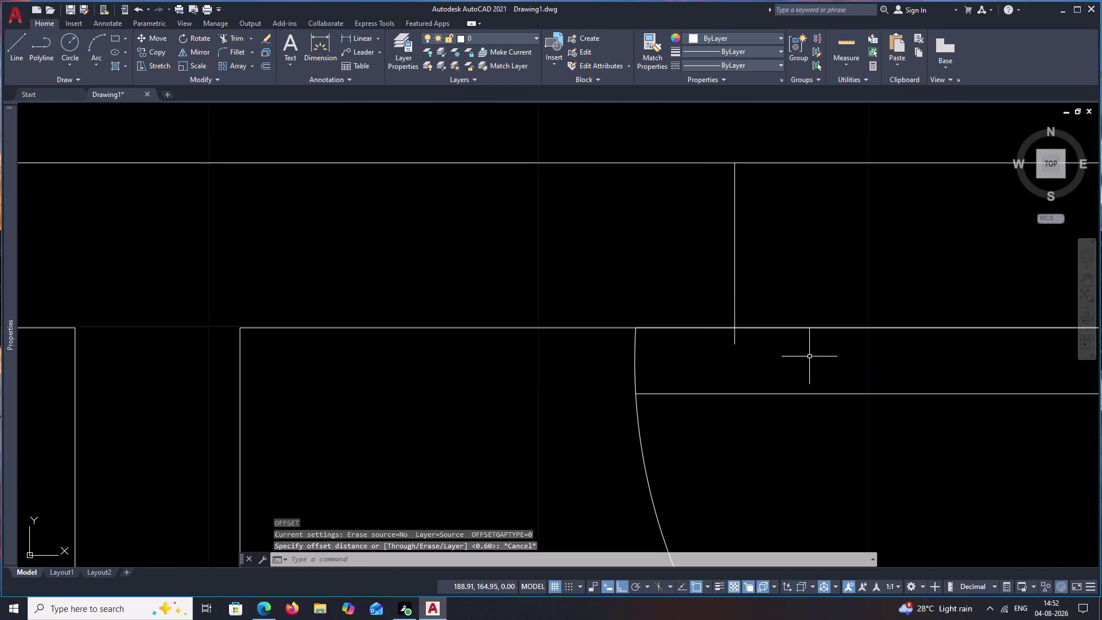
text(tr)
key(space)
drag(756, 340, 732, 340)
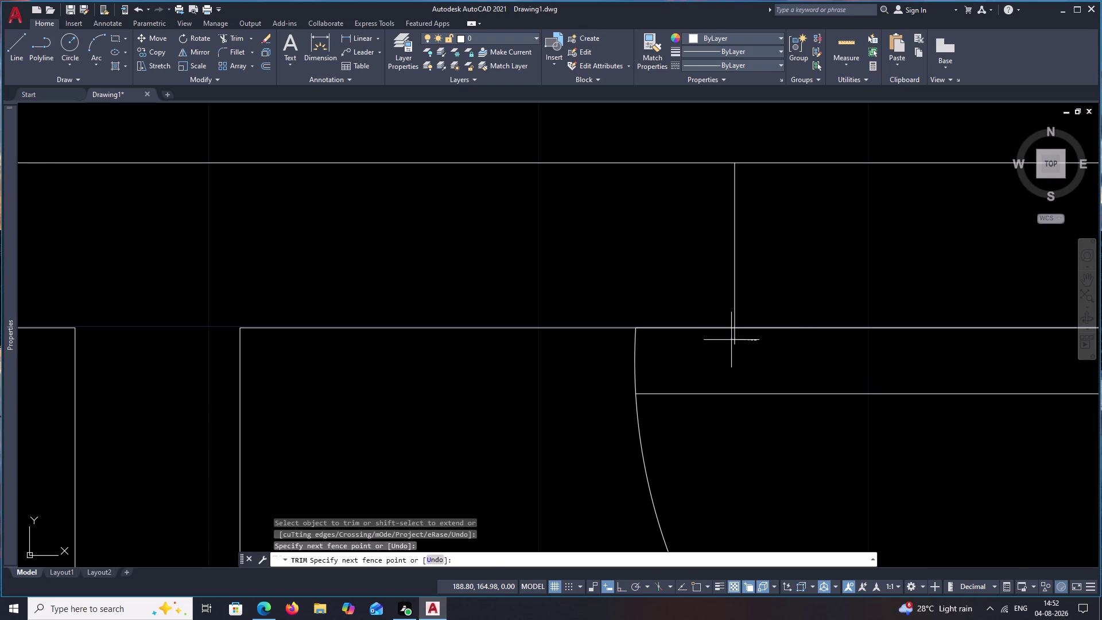
drag(733, 340, 710, 343)
scroll(down, 3)
key(Escape)
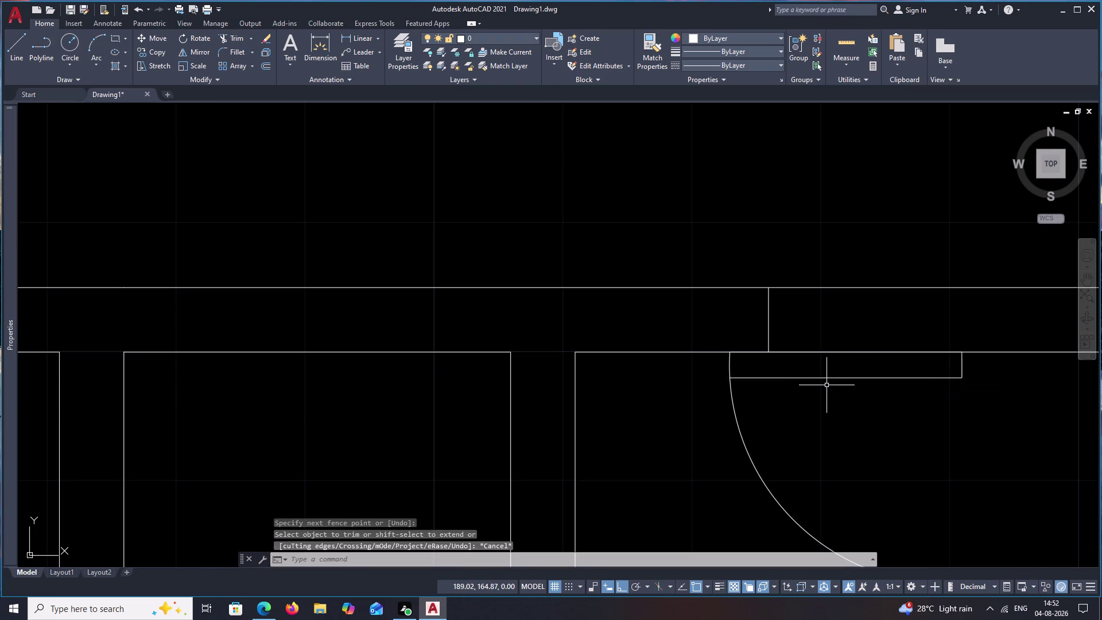